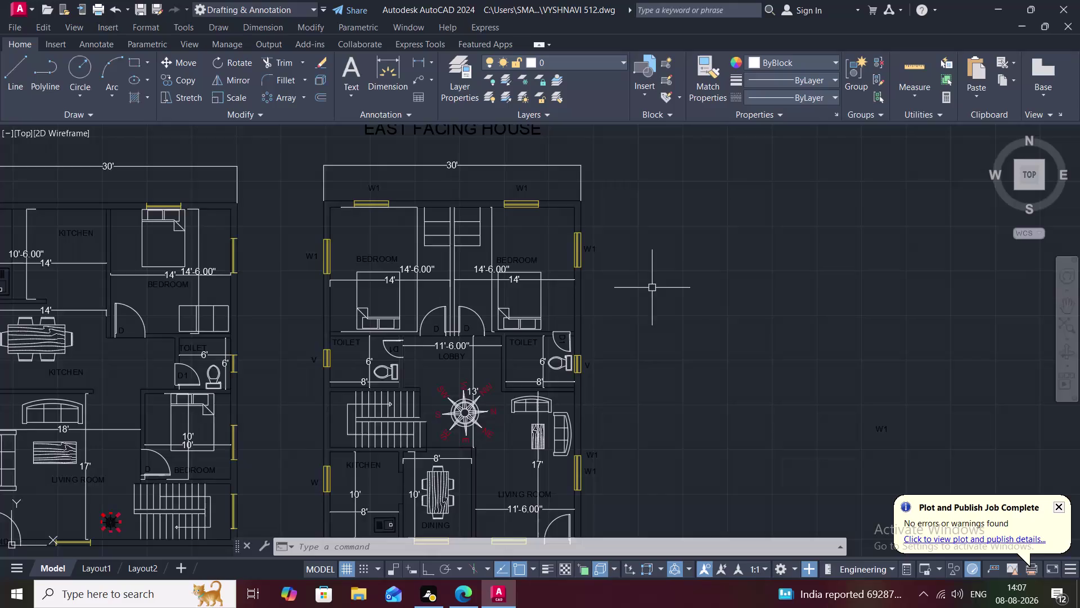
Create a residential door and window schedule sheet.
Zoom and pan to the empty drawing space right of the two ground floor plans.
scroll(down, 3)
scroll(up, 3)
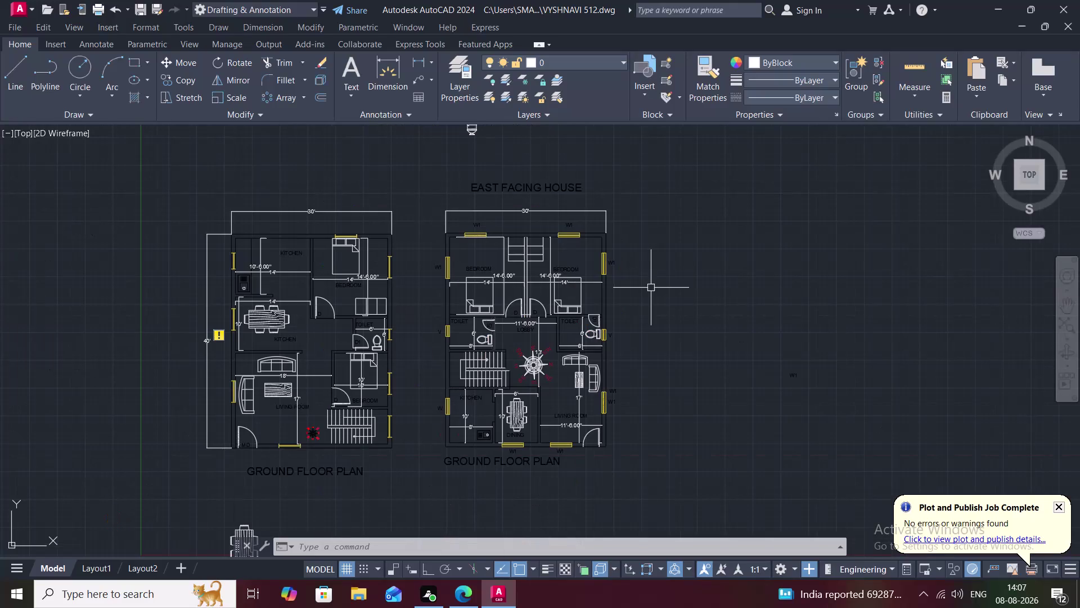
middle_drag(635, 261, 608, 255)
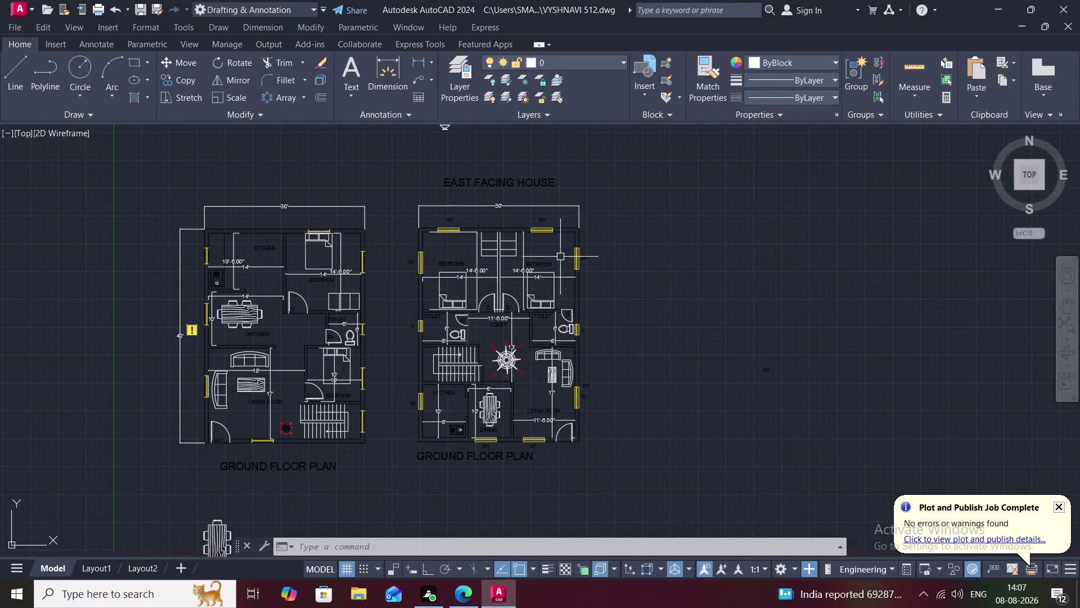
middle_drag(555, 266, 394, 273)
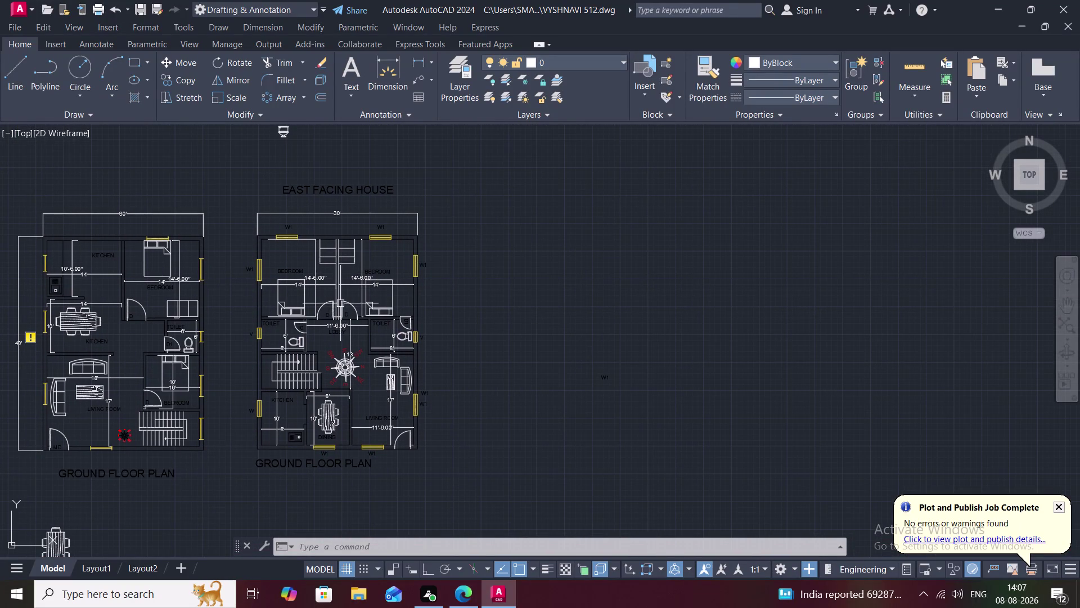
middle_drag(452, 257, 120, 192)
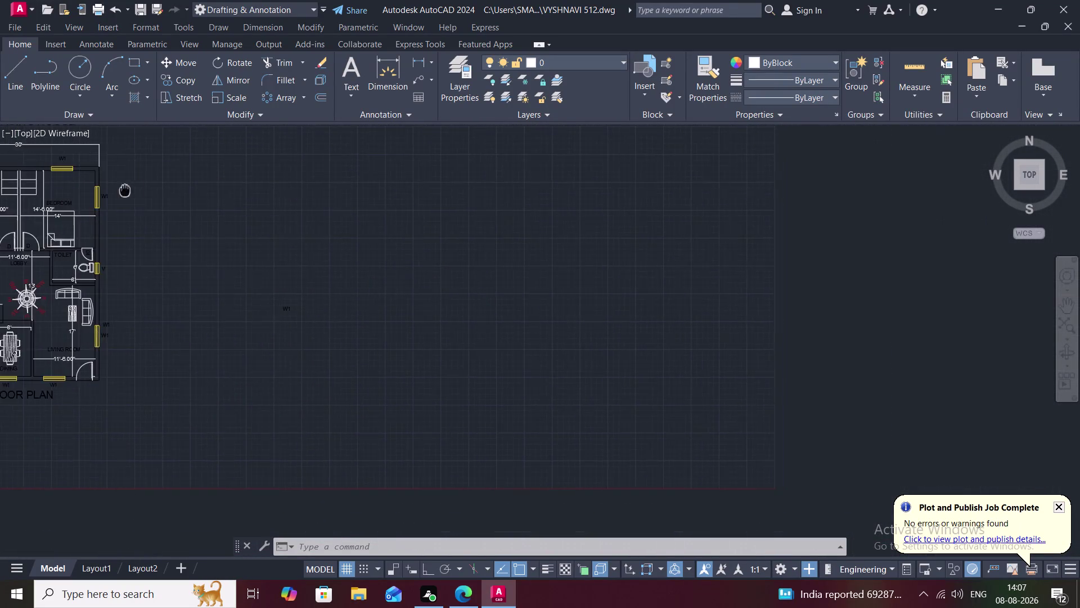
middle_drag(121, 192, 48, 250)
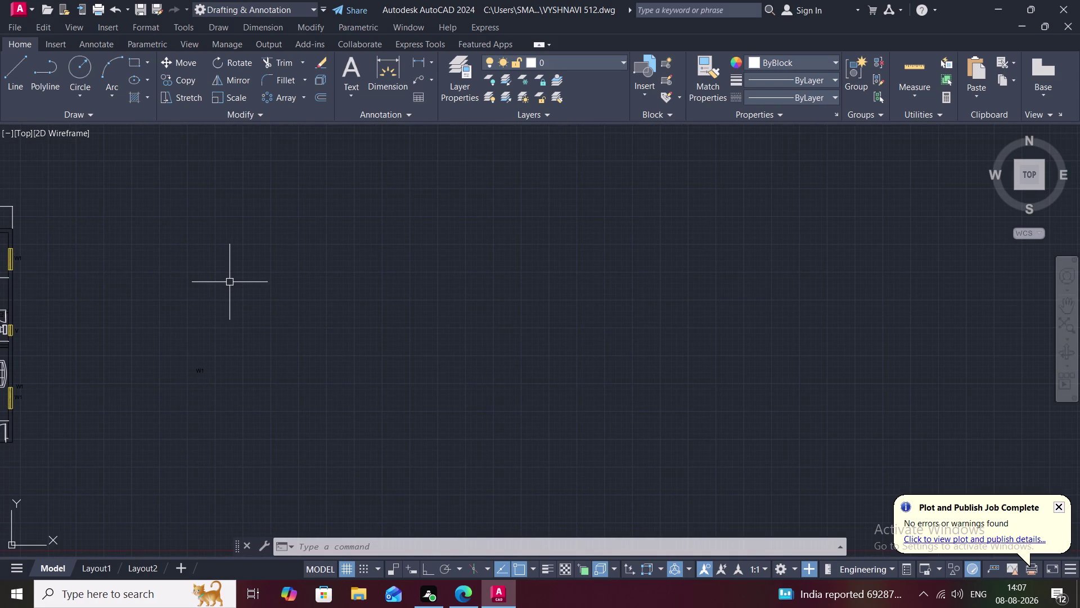
text(UN)
key(space)
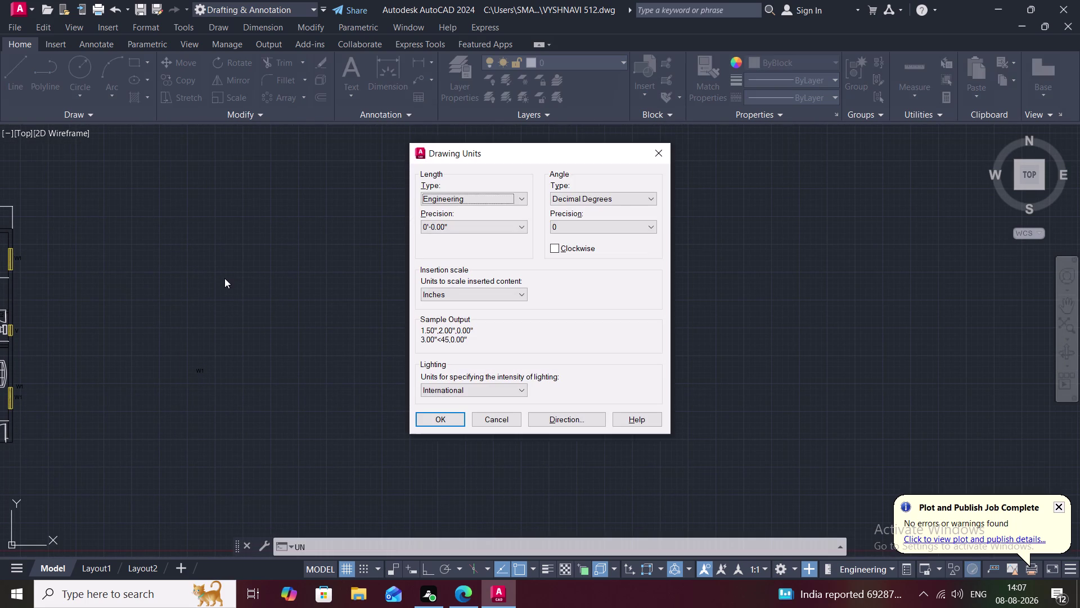
click(478, 196)
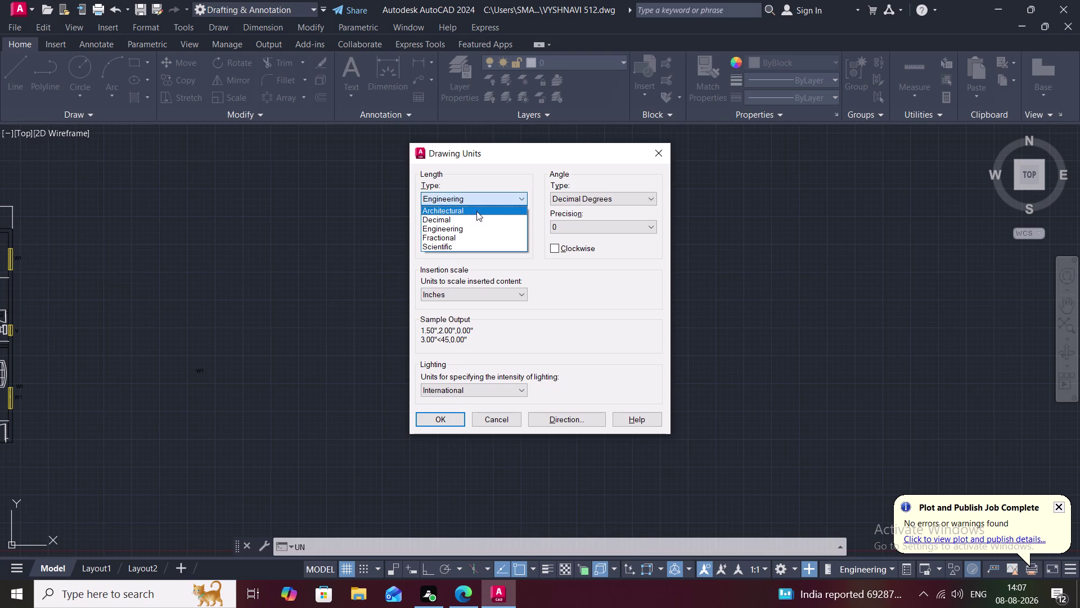
click(475, 216)
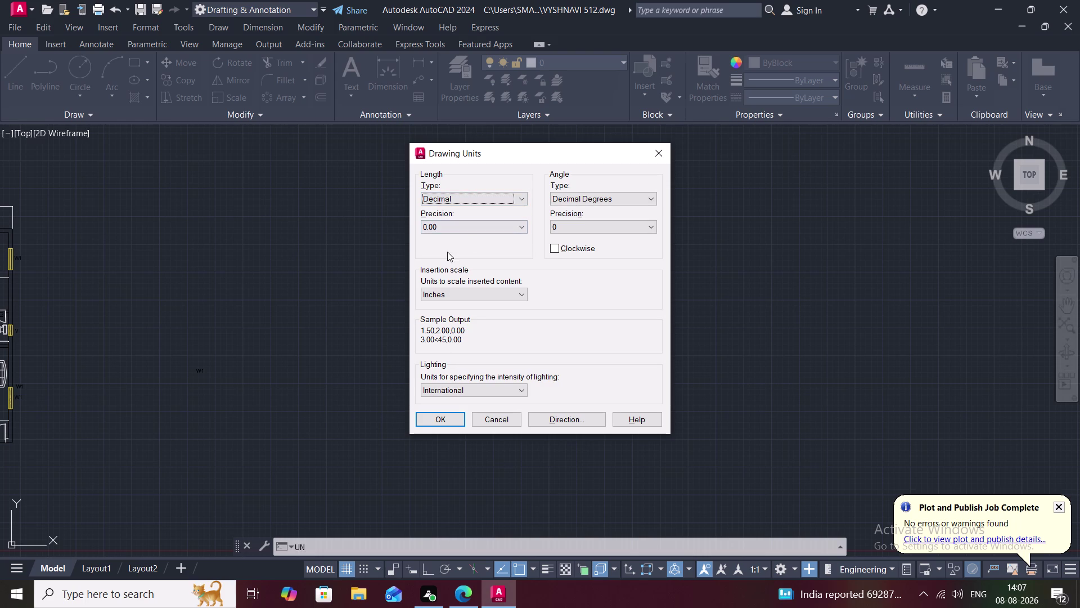
click(455, 298)
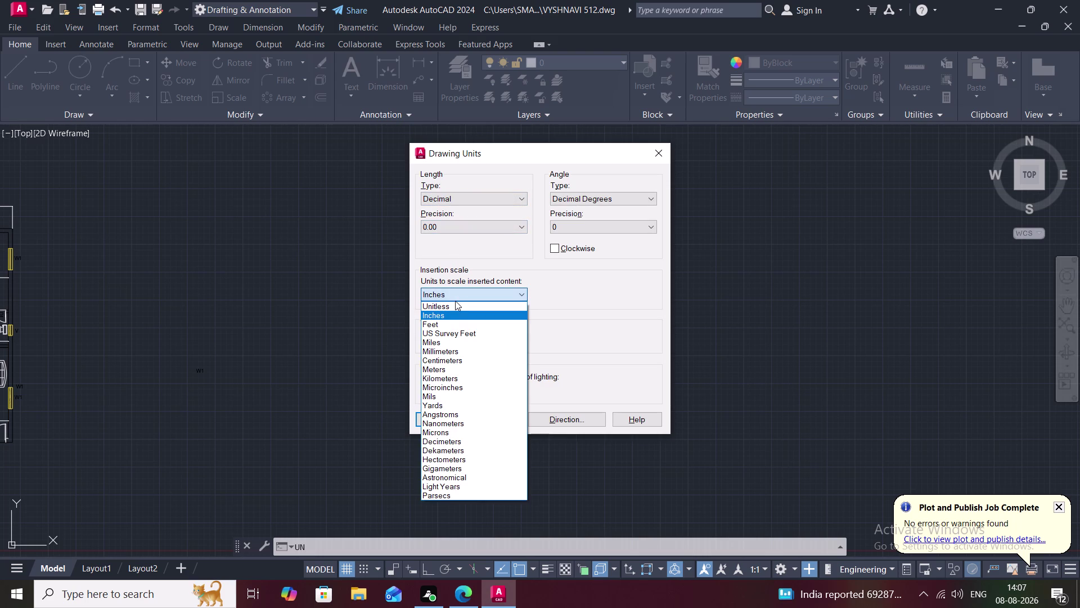
click(458, 293)
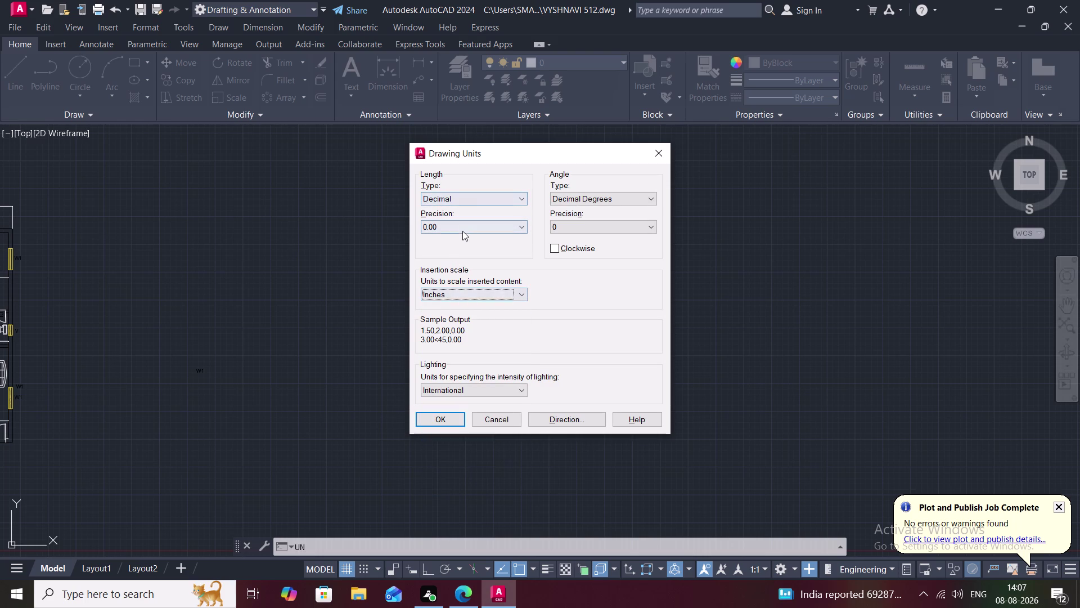
click(463, 227)
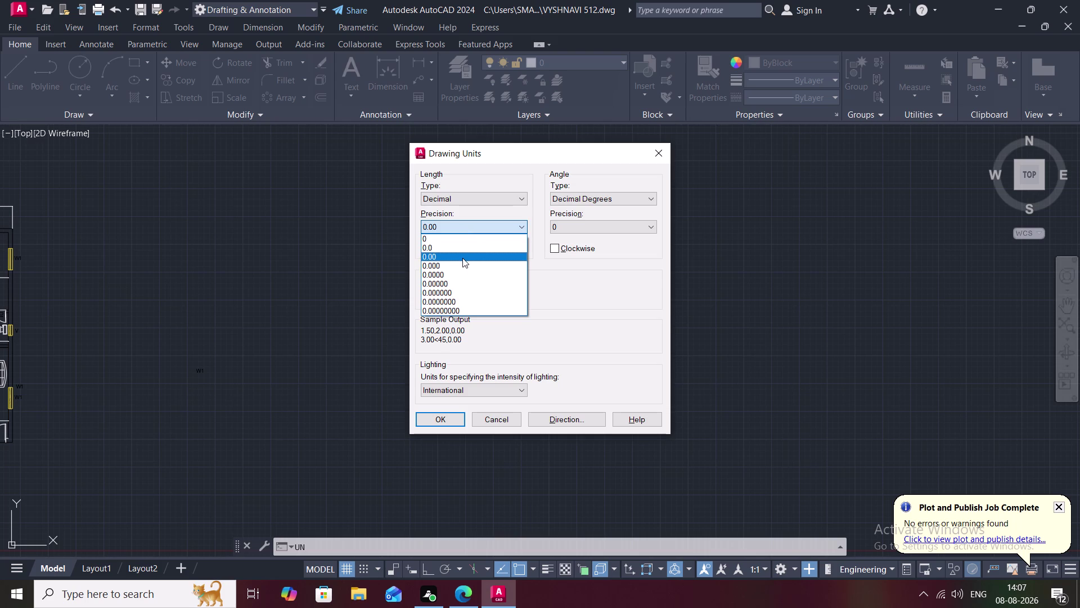
click(464, 192)
click(463, 201)
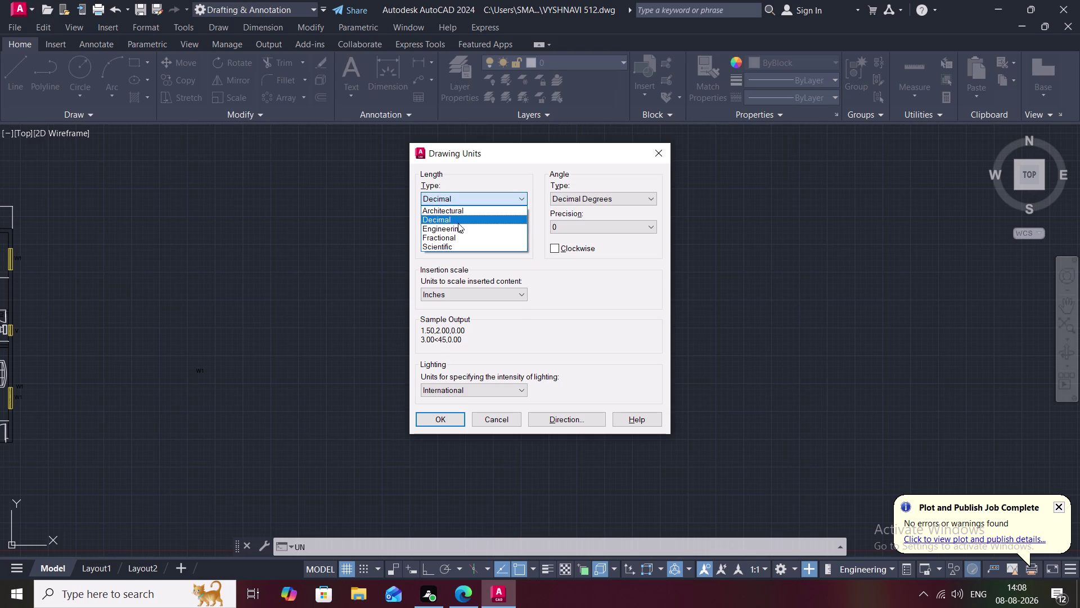
click(458, 226)
click(457, 225)
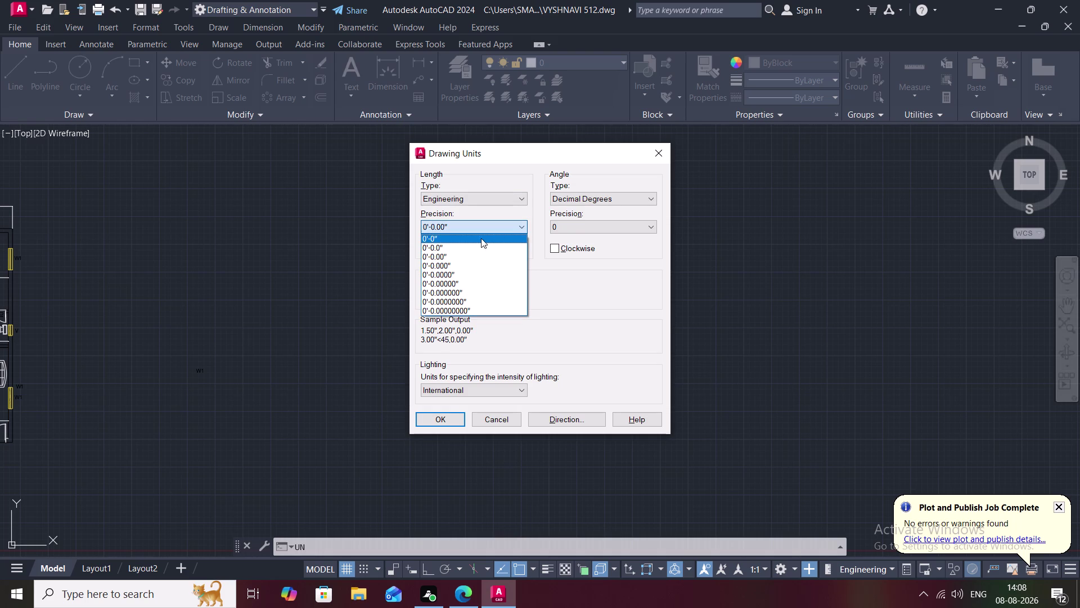
click(490, 254)
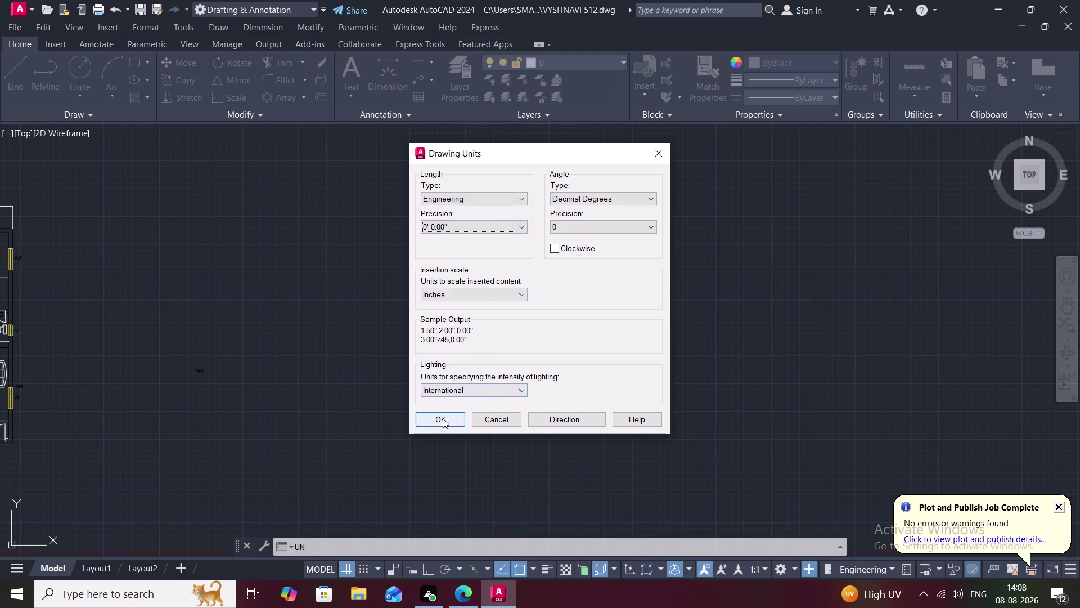
click(442, 418)
key(d)
key(space)
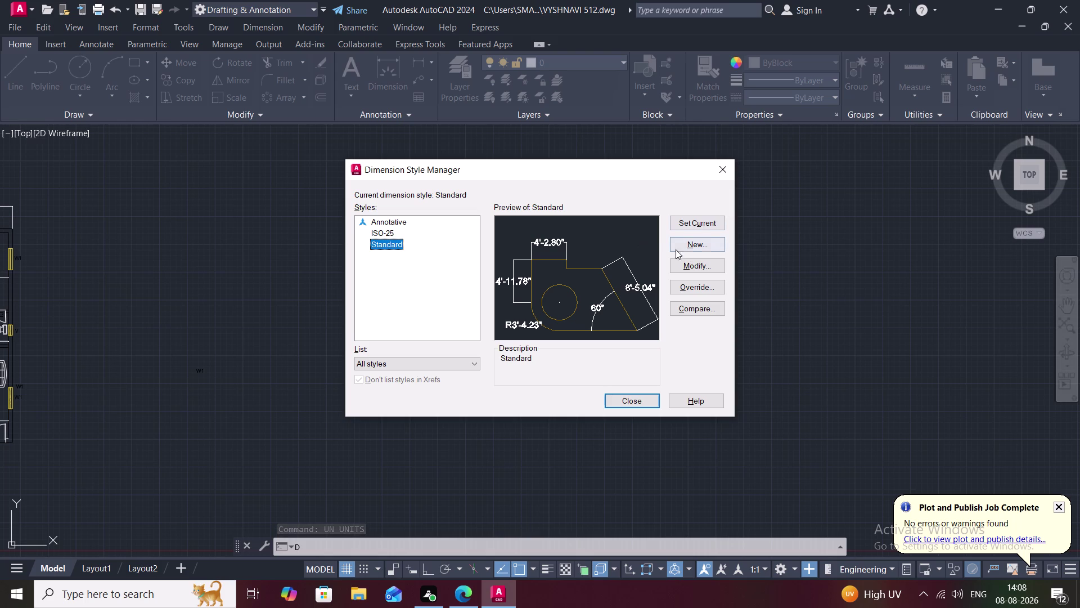
click(690, 261)
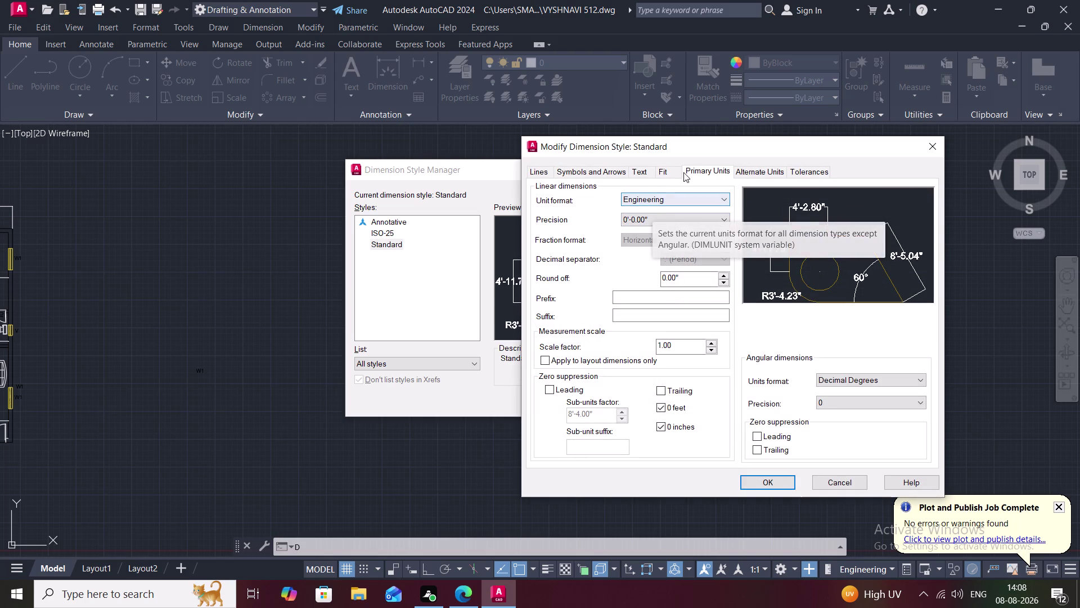
click(685, 201)
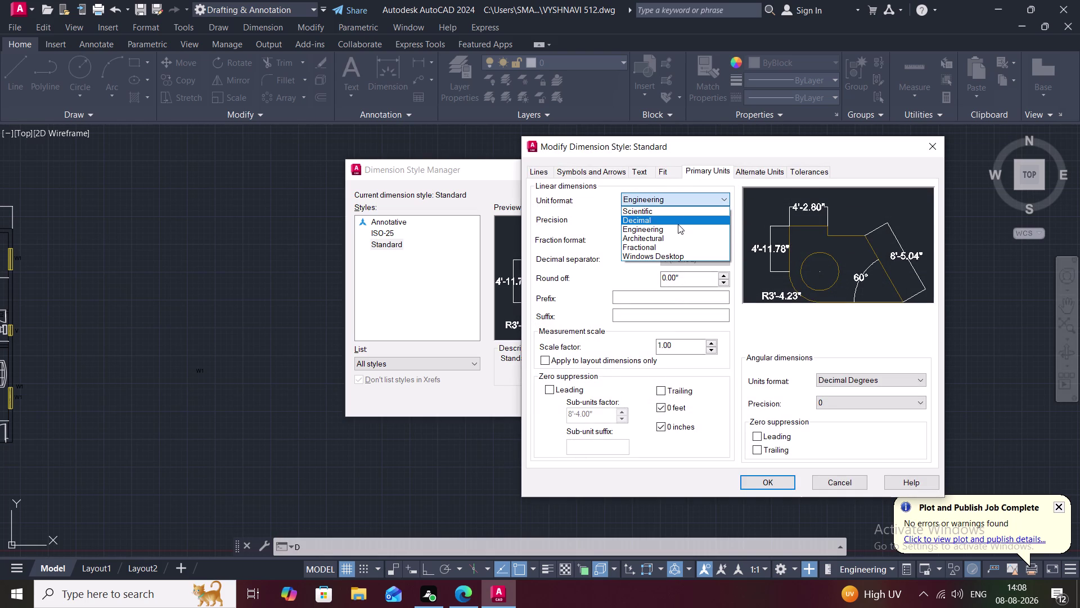
click(676, 233)
click(674, 219)
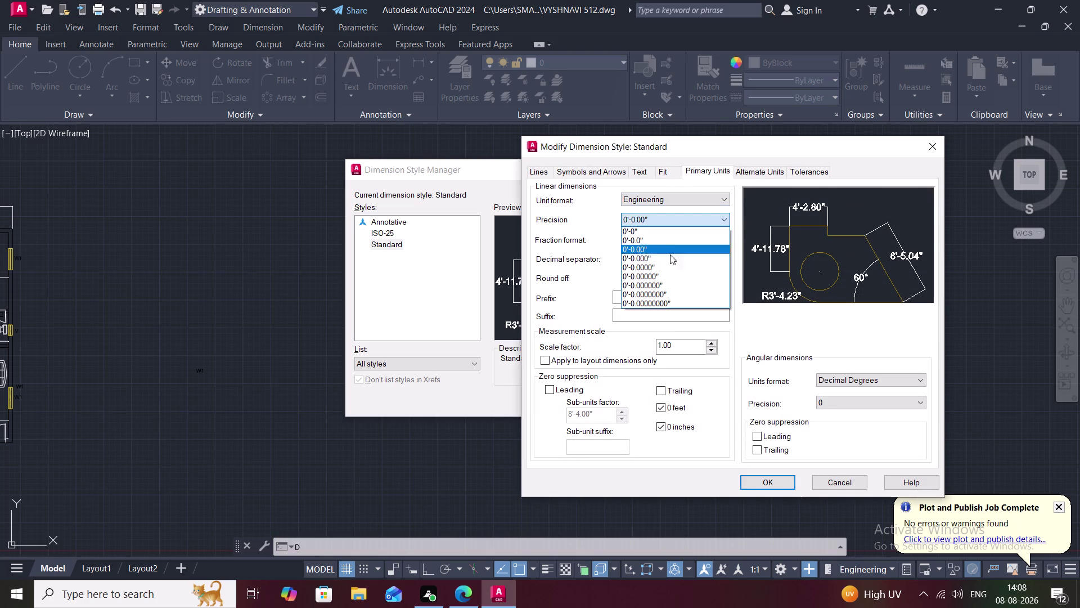
click(666, 245)
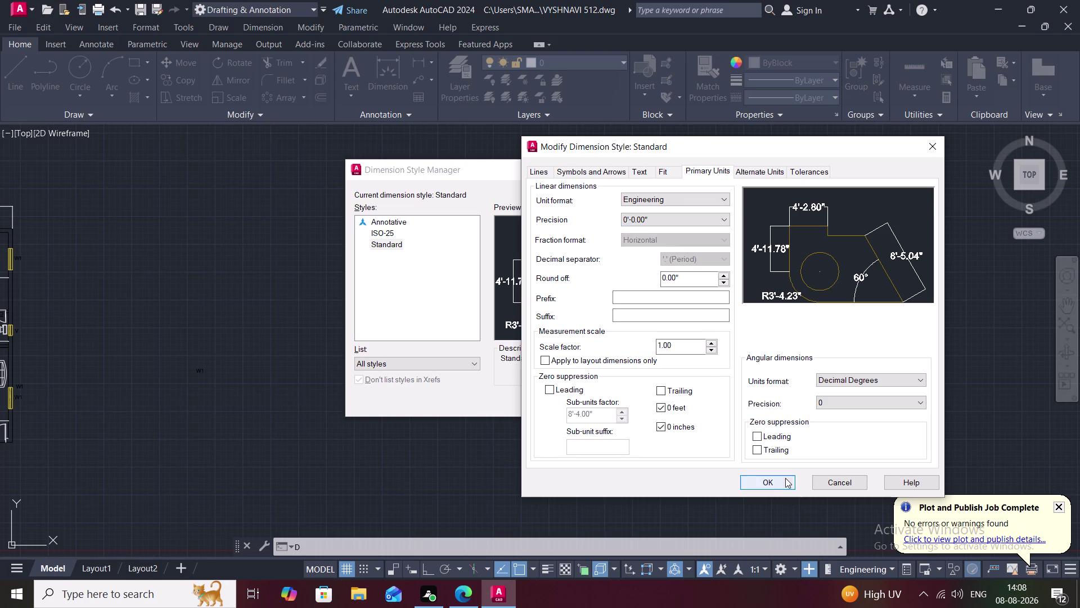
click(781, 479)
click(702, 267)
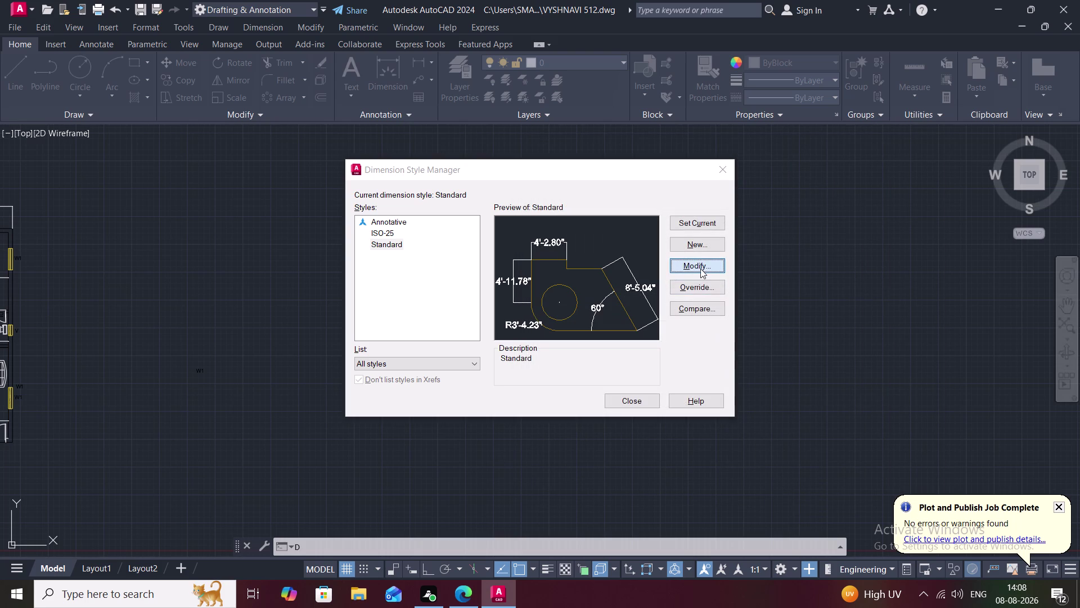
click(638, 165)
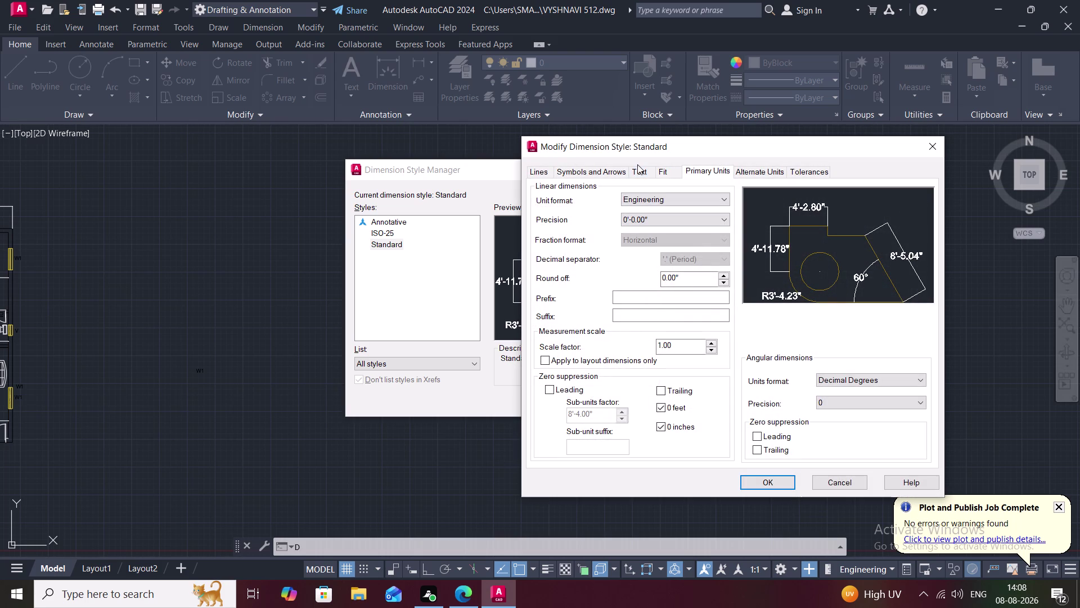
click(641, 169)
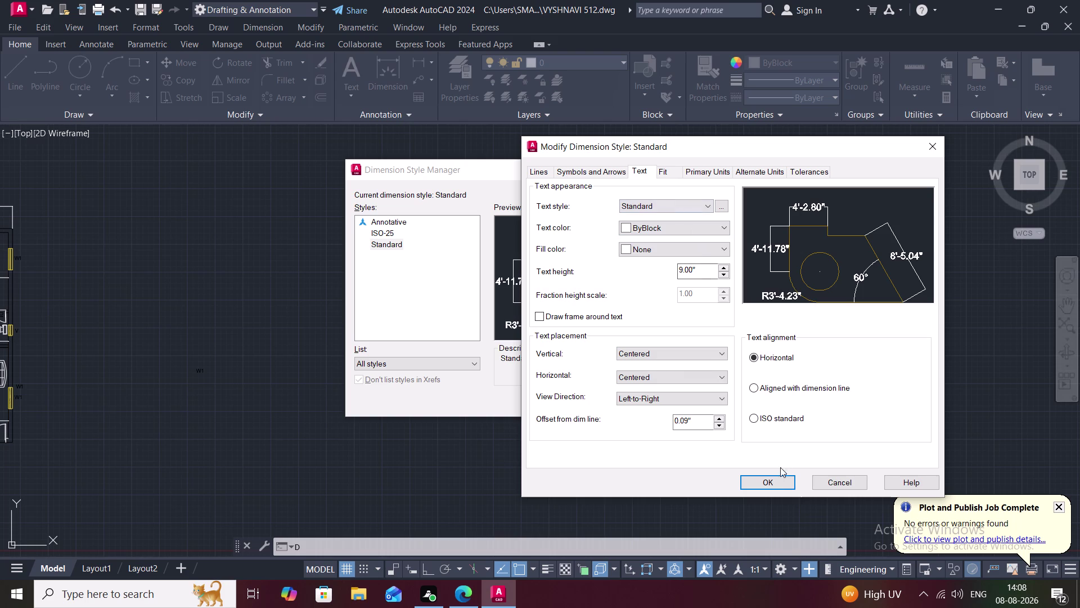
click(776, 481)
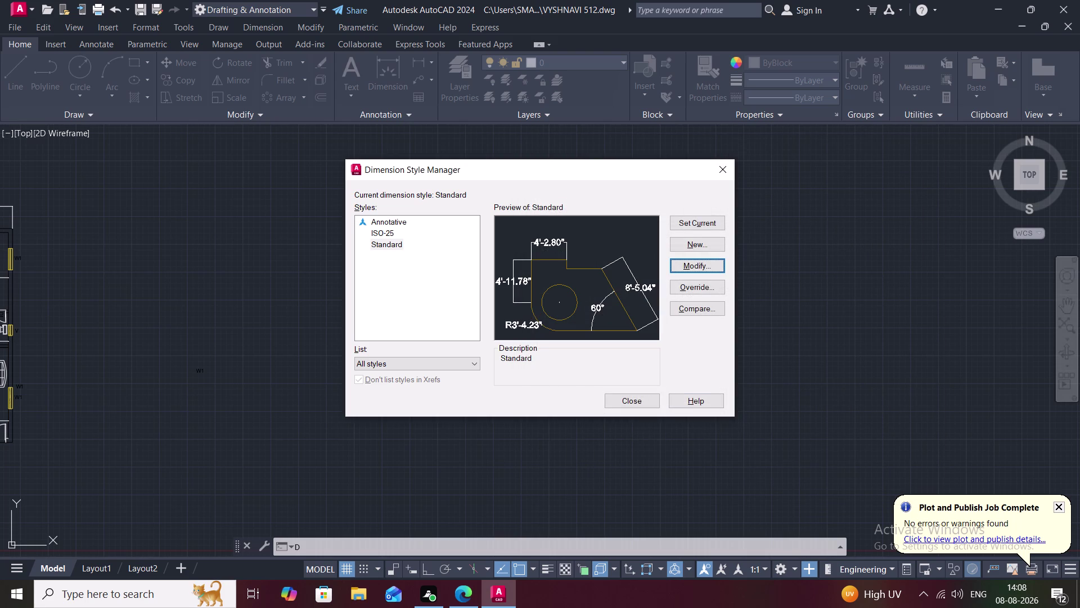
click(638, 398)
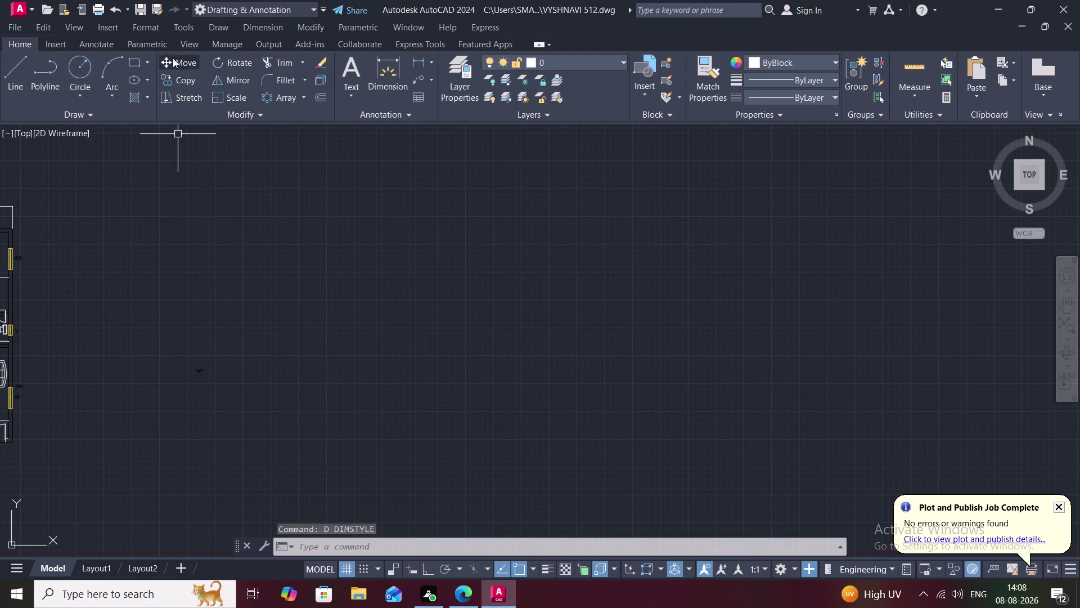
Center the view beside the east-facing plan and pick the Line tool from the Draw panel.
click(6, 70)
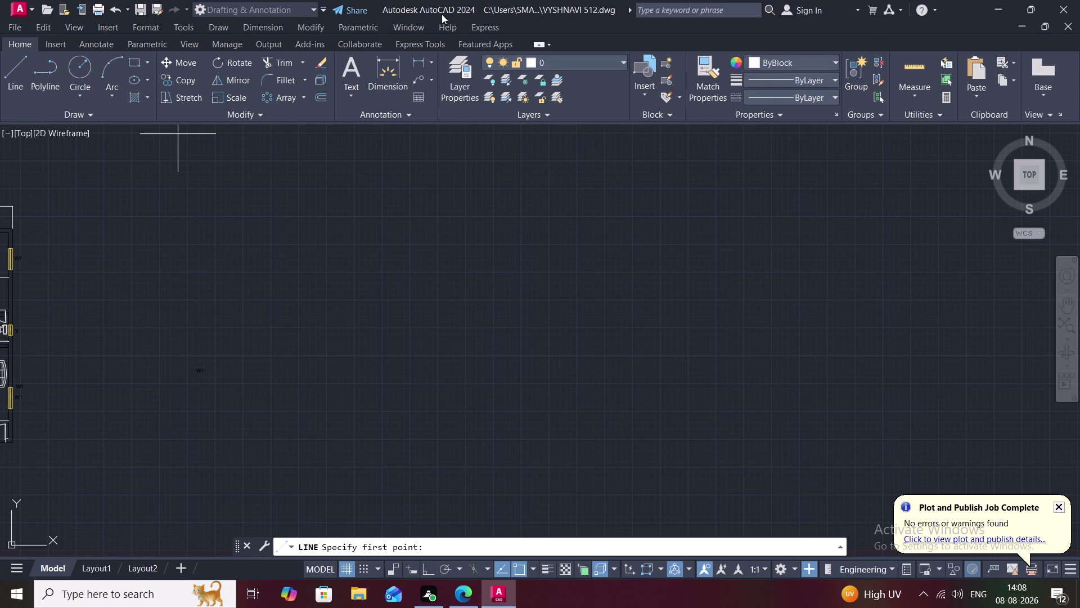
click(135, 56)
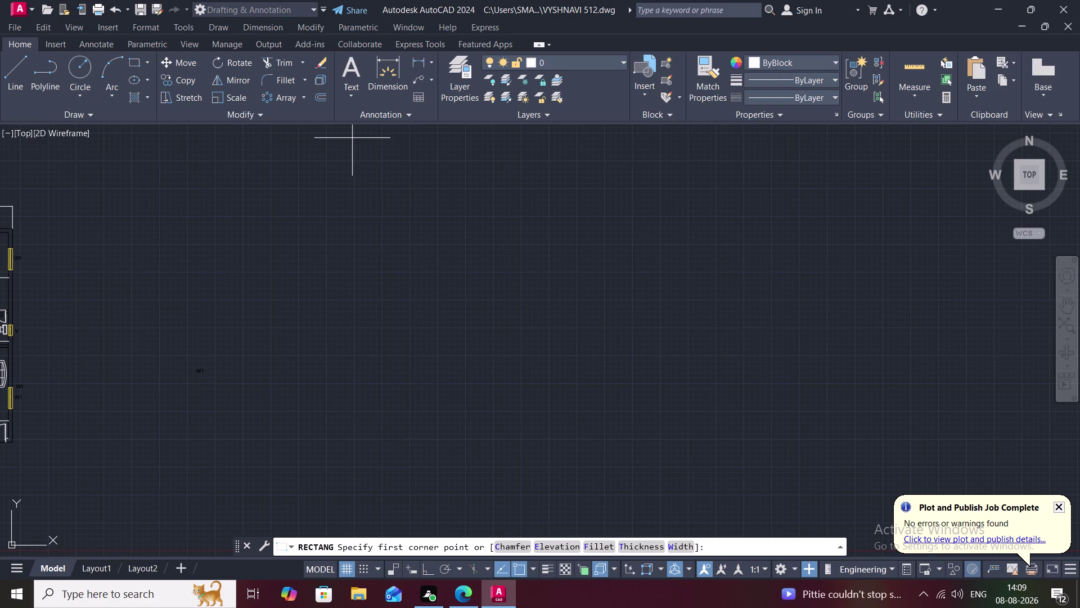
scroll(down, 3)
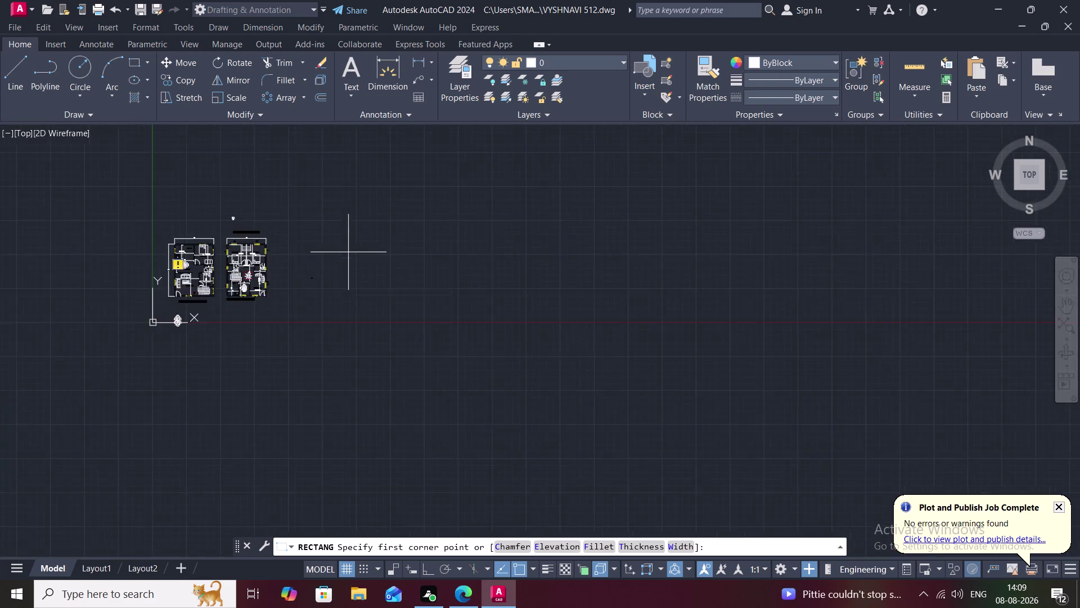
middle_drag(304, 244, 498, 277)
scroll(up, 3)
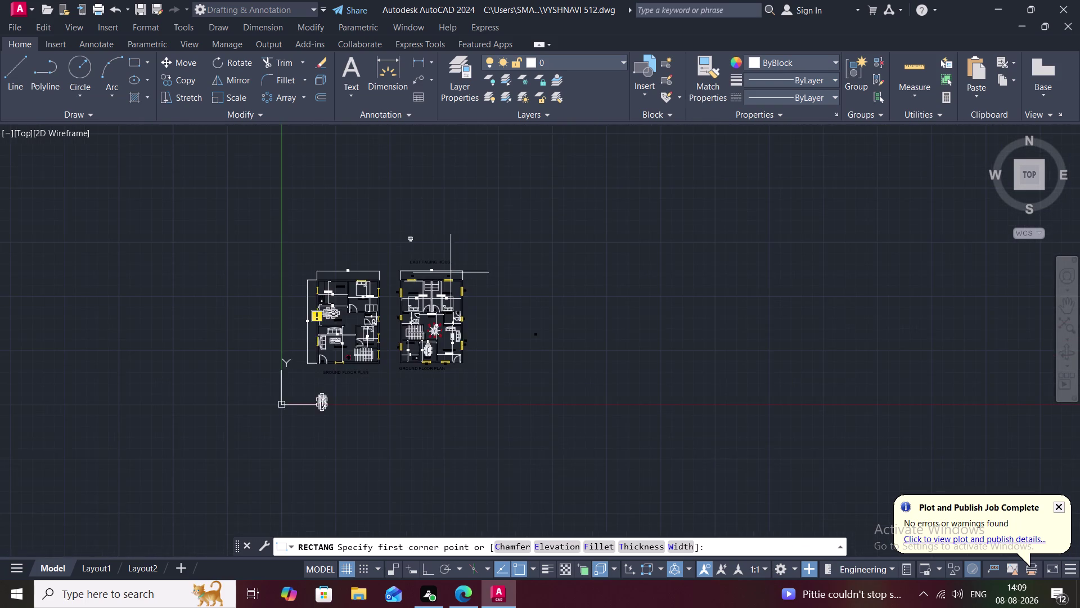
scroll(up, 3)
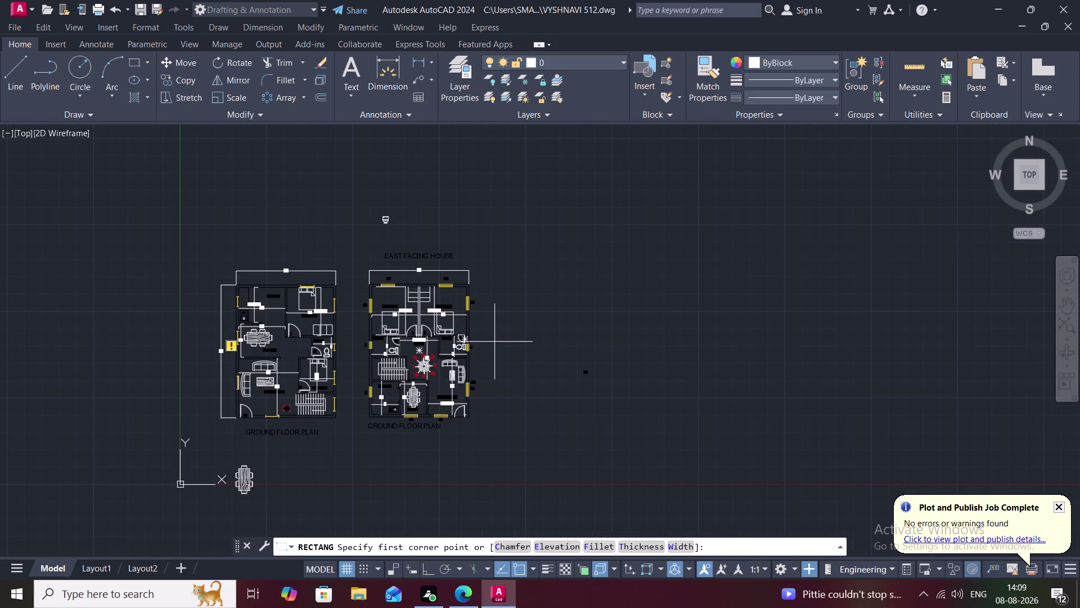
scroll(up, 3)
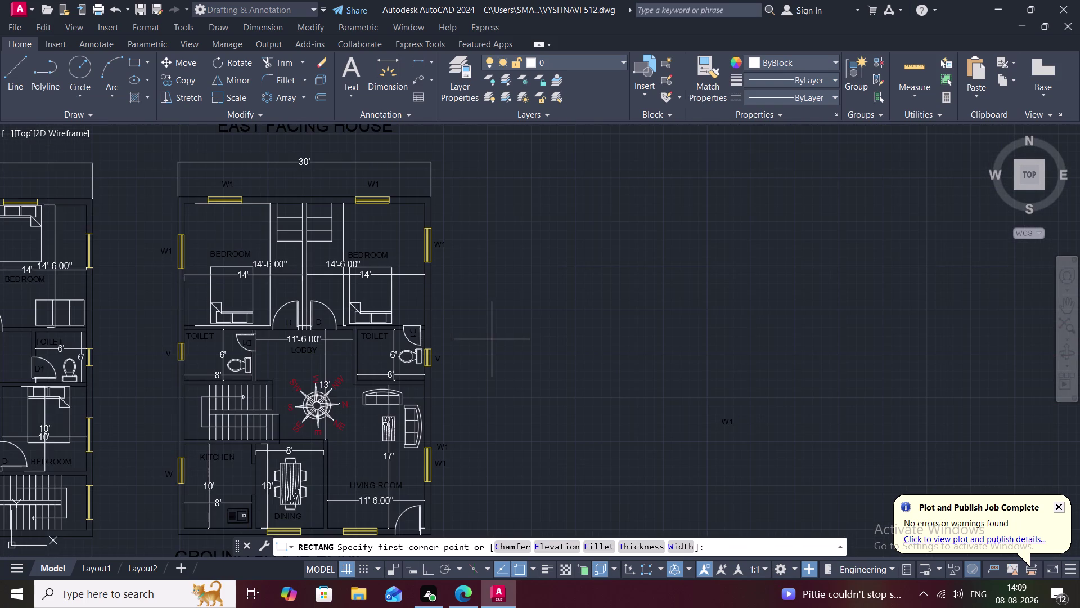
click(144, 62)
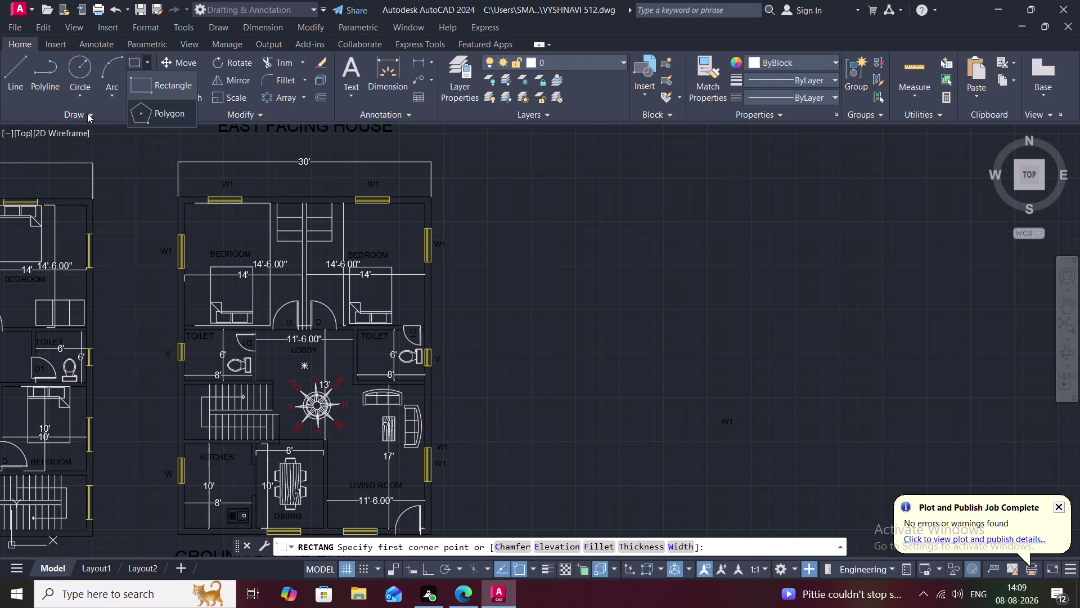
click(9, 77)
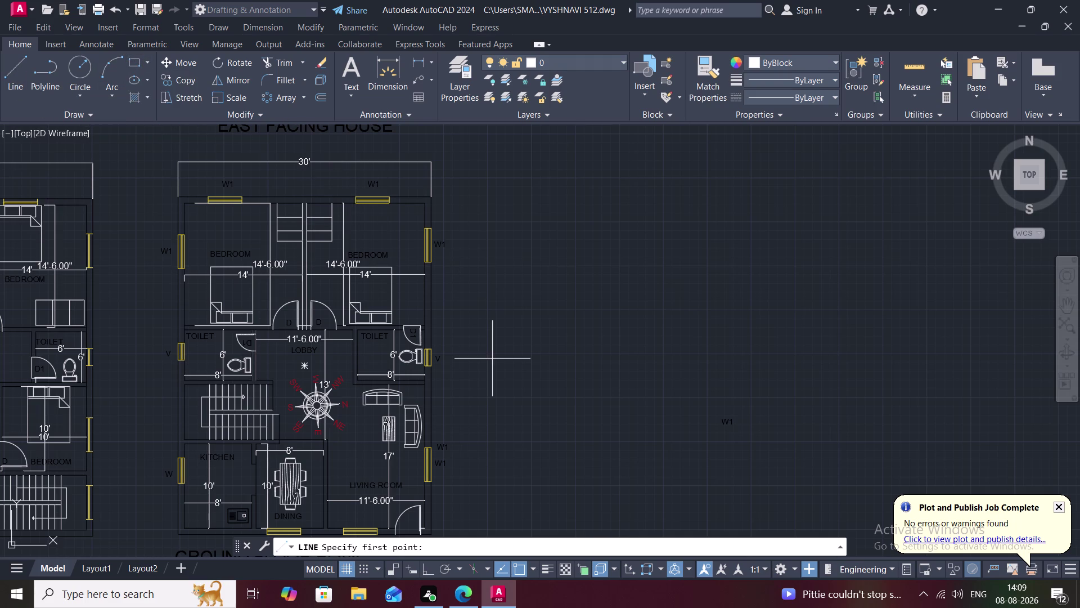
Start the frame right of the plan with a 7'3" vertical left side, Ortho on.
click(487, 355)
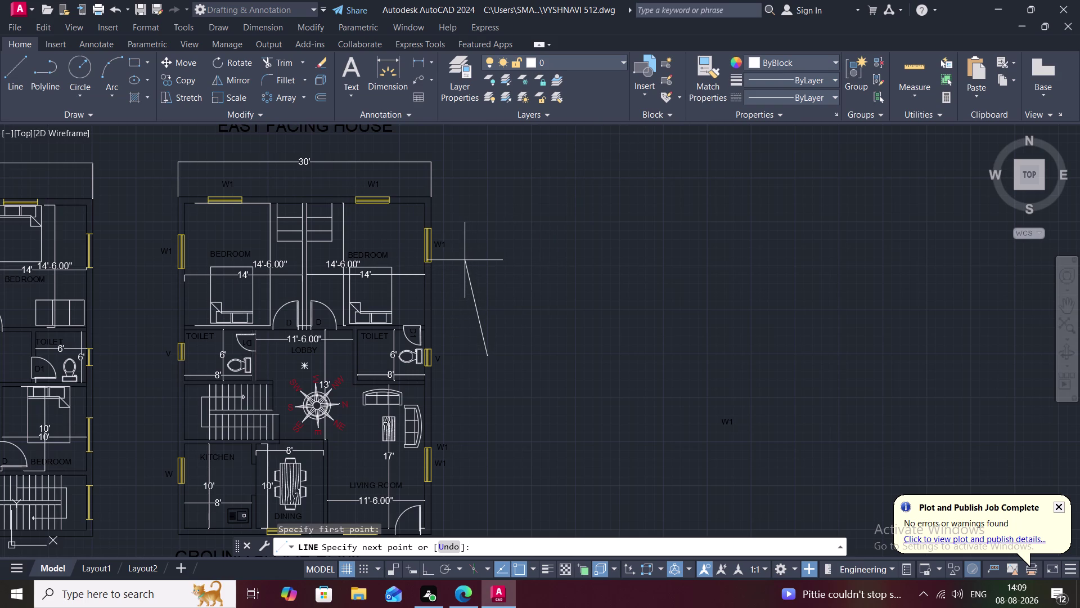
key(7)
key(apostrophe)
key(3)
key(shift+quotedbl)
key(F8)
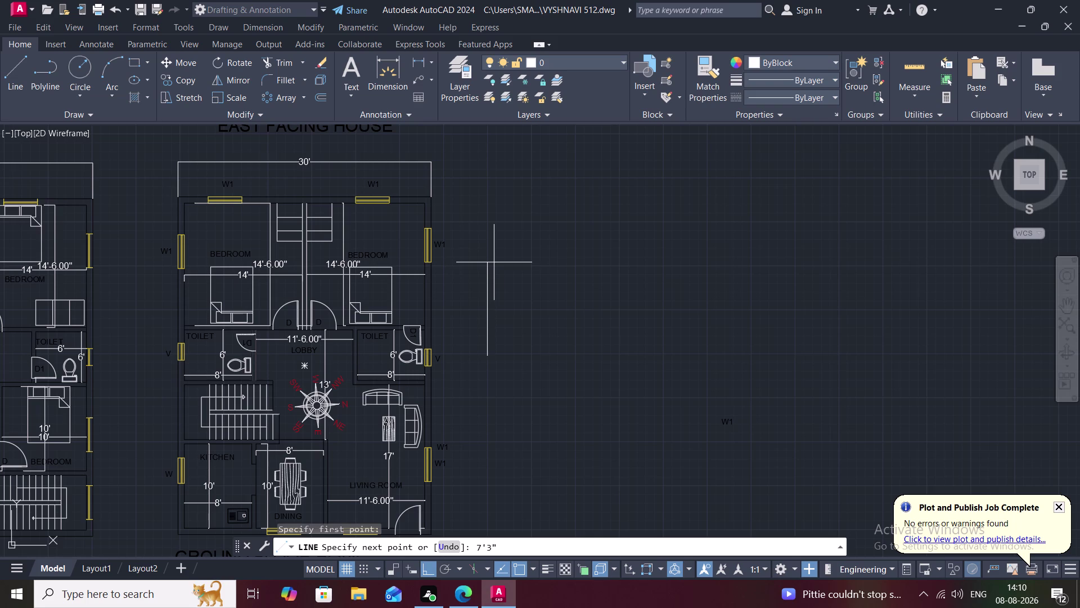
key(space)
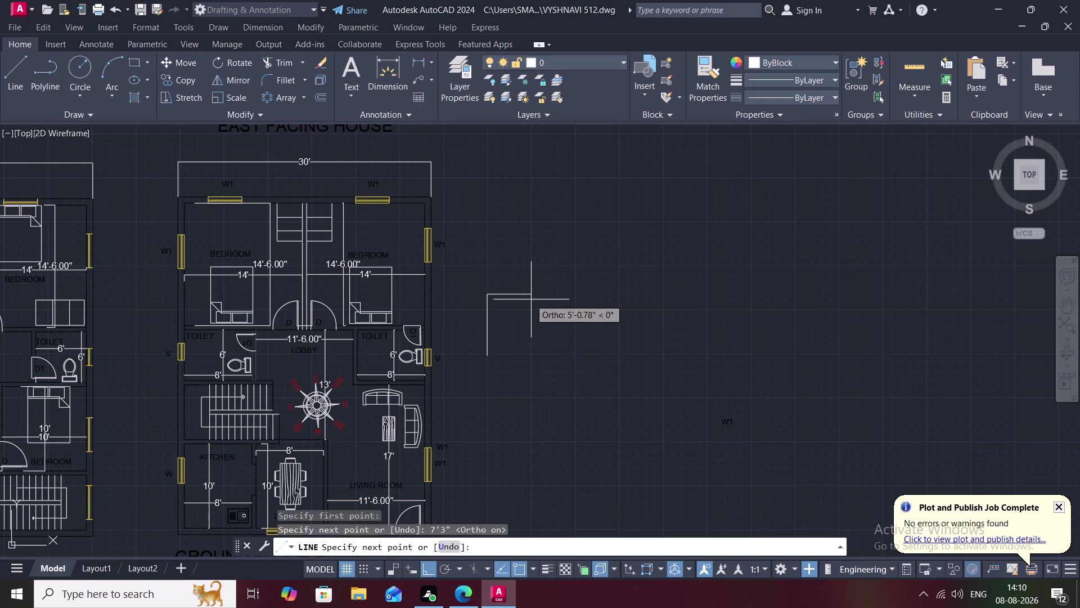
Draw the 2'4.5" top side of the frame.
key(2)
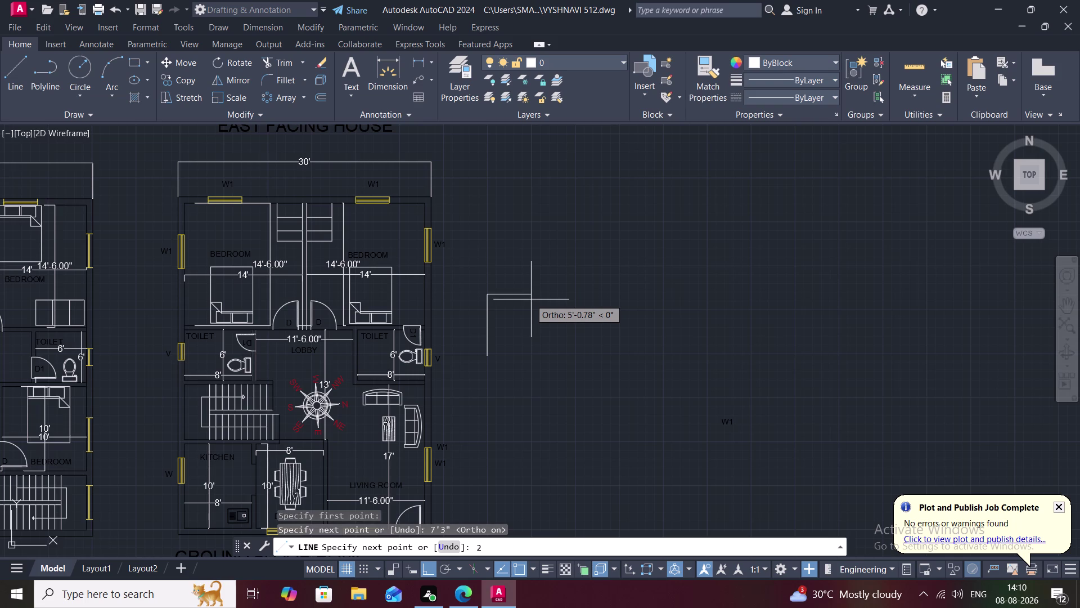
key(apostrophe)
key(4)
key(period)
key(5)
key(shift+quotedbl)
key(space)
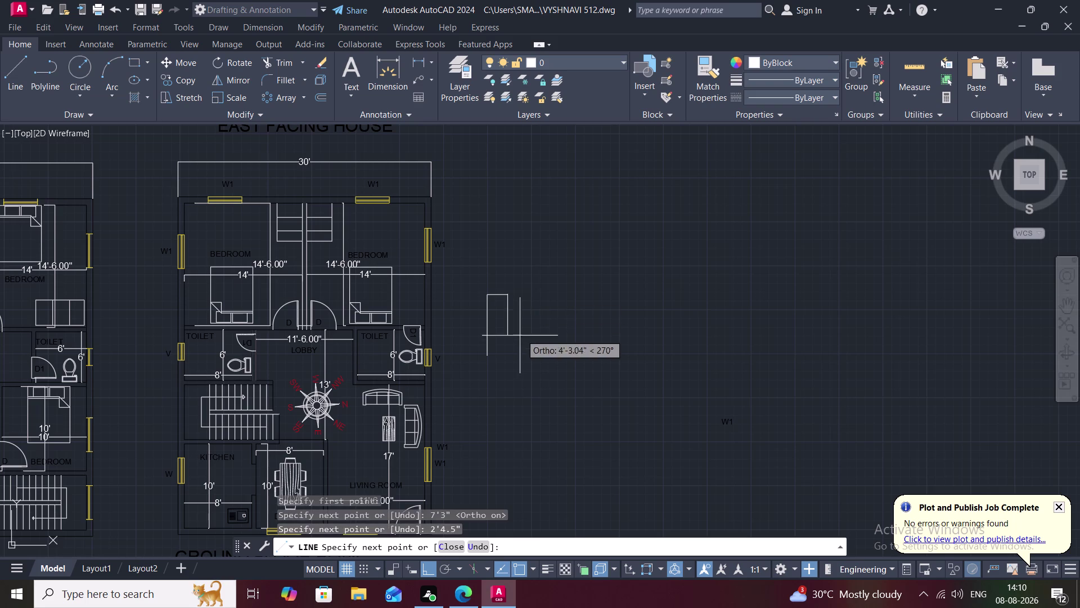
Draw the 7'4" right side down.
scroll(up, 3)
middle_drag(514, 351, 547, 347)
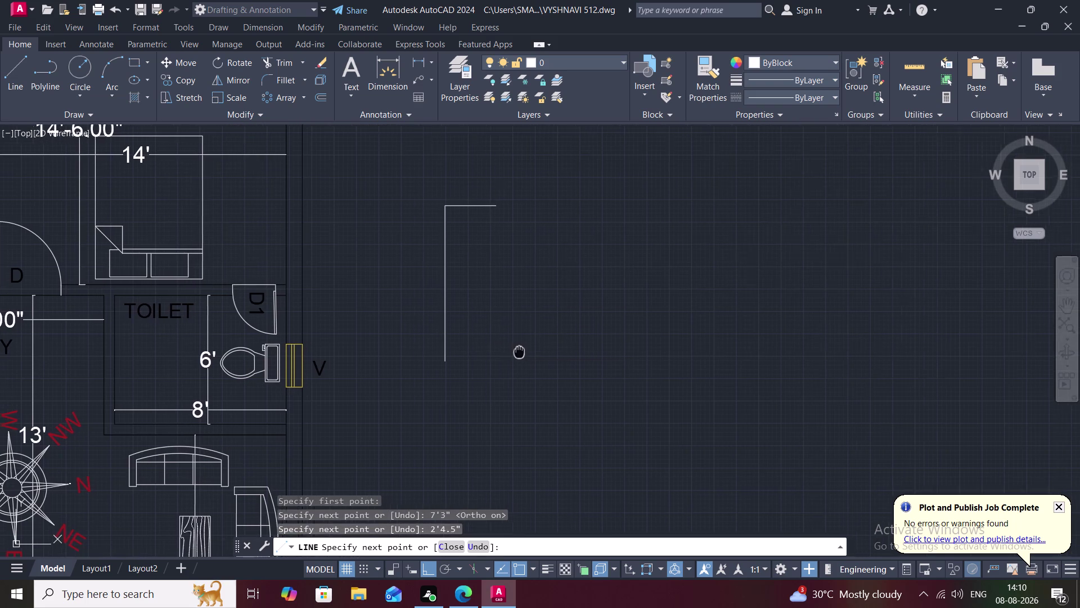
middle_drag(548, 347, 567, 345)
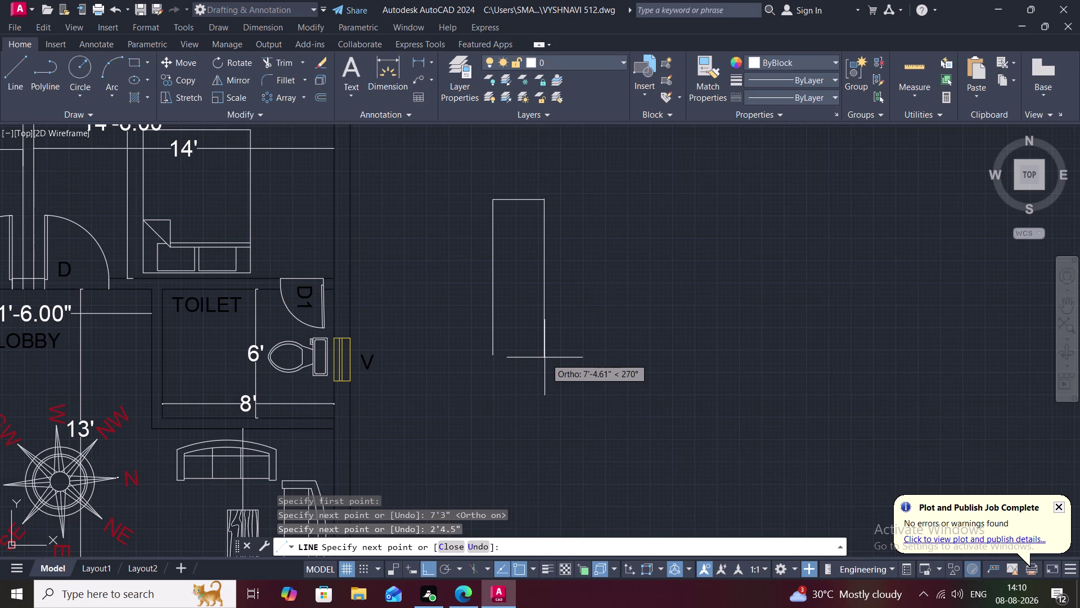
text(7)
text(')
text(4")
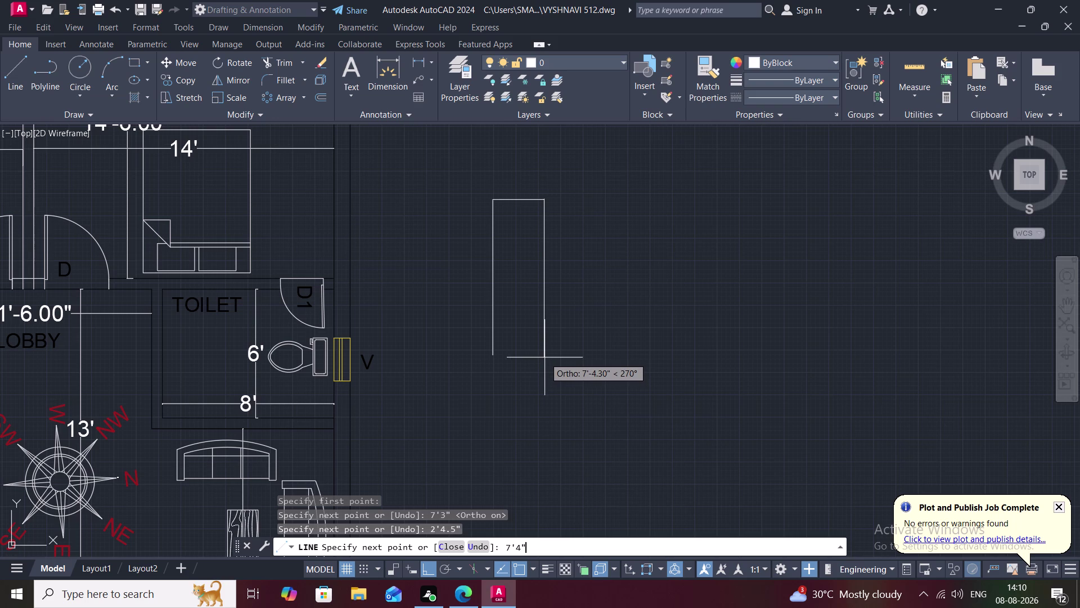
key(space)
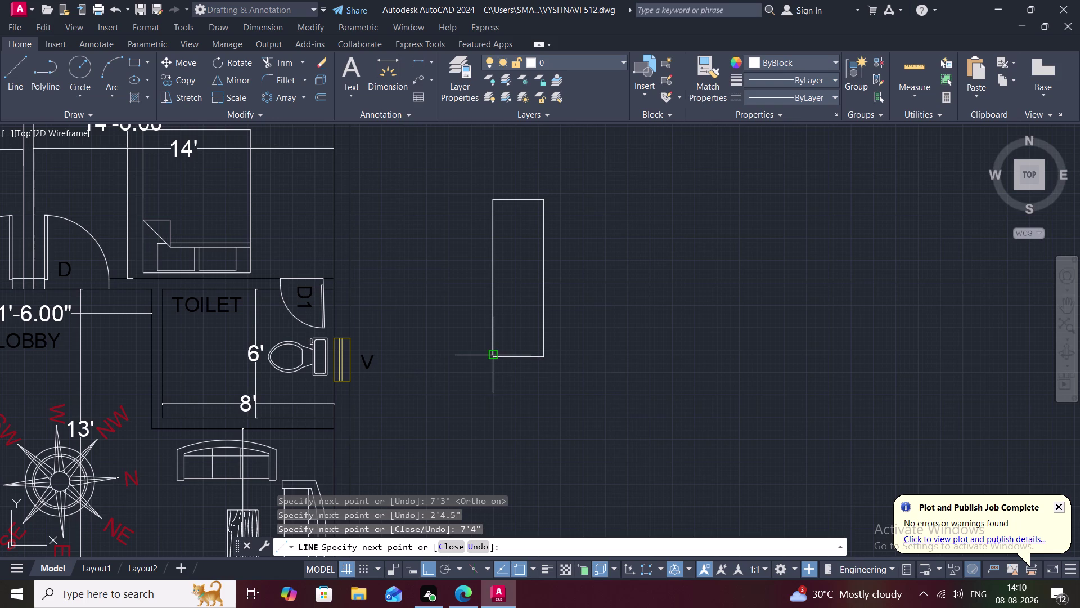
End the line and try the EXTEND command.
scroll(up, 3)
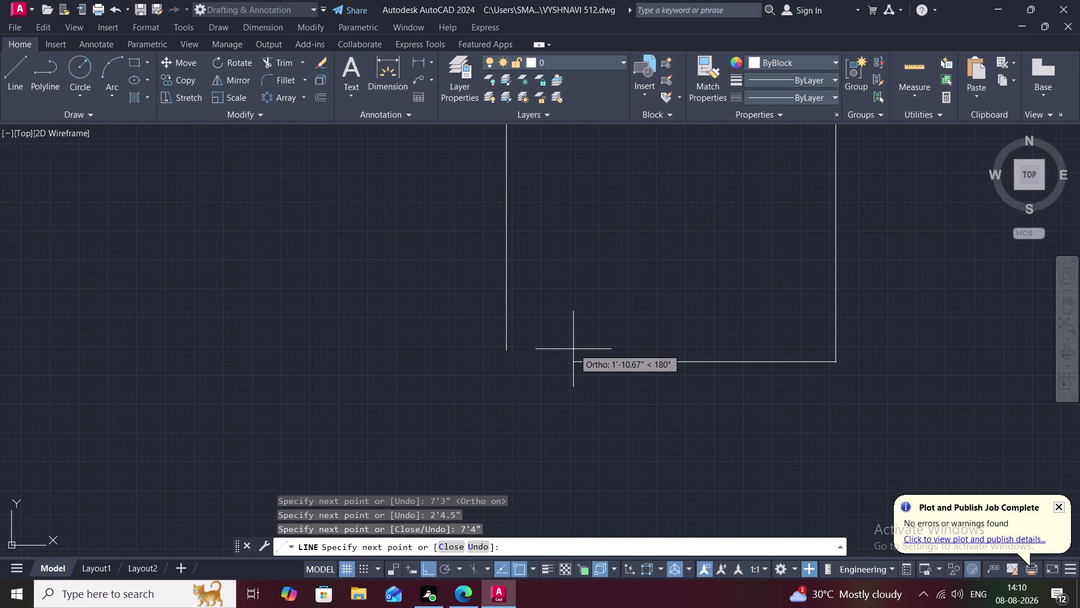
key(Escape)
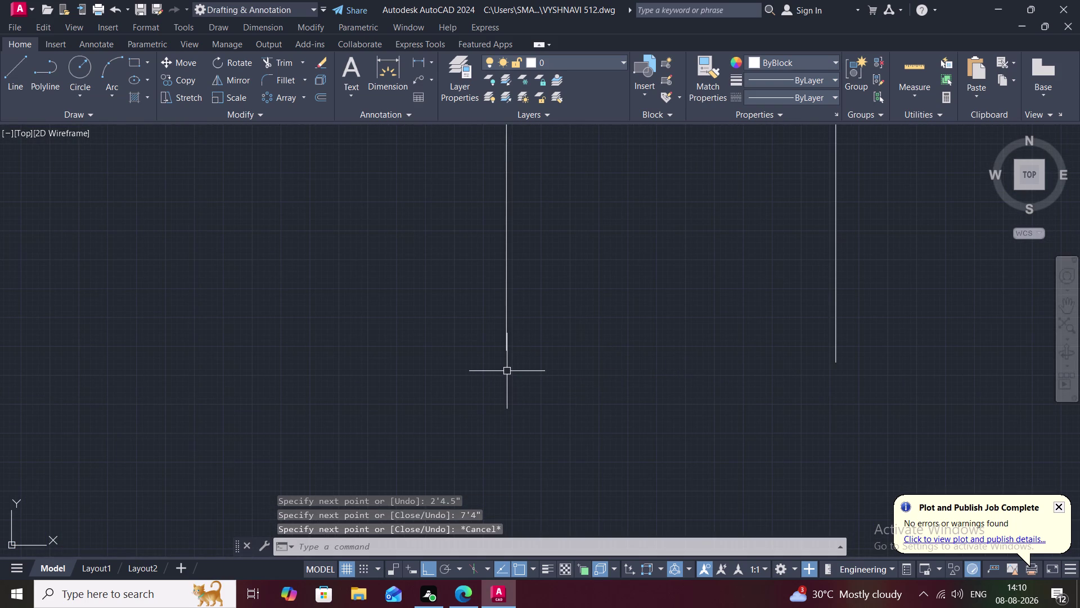
key(e)
key(x)
key(space)
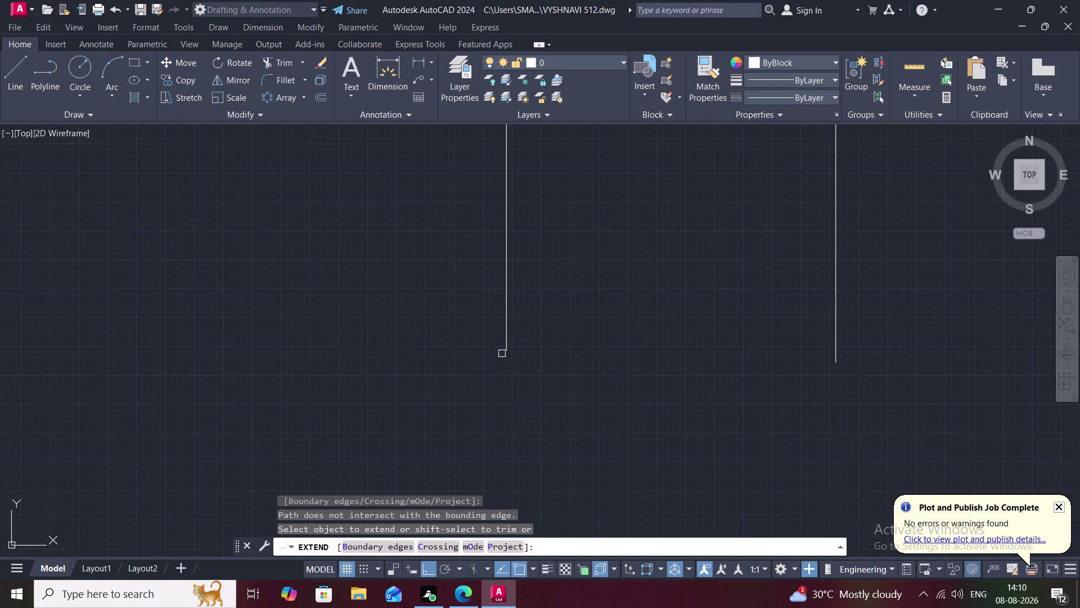
Draw a short bottom stub line from the left side's lower end.
key(Escape)
key(l)
key(space)
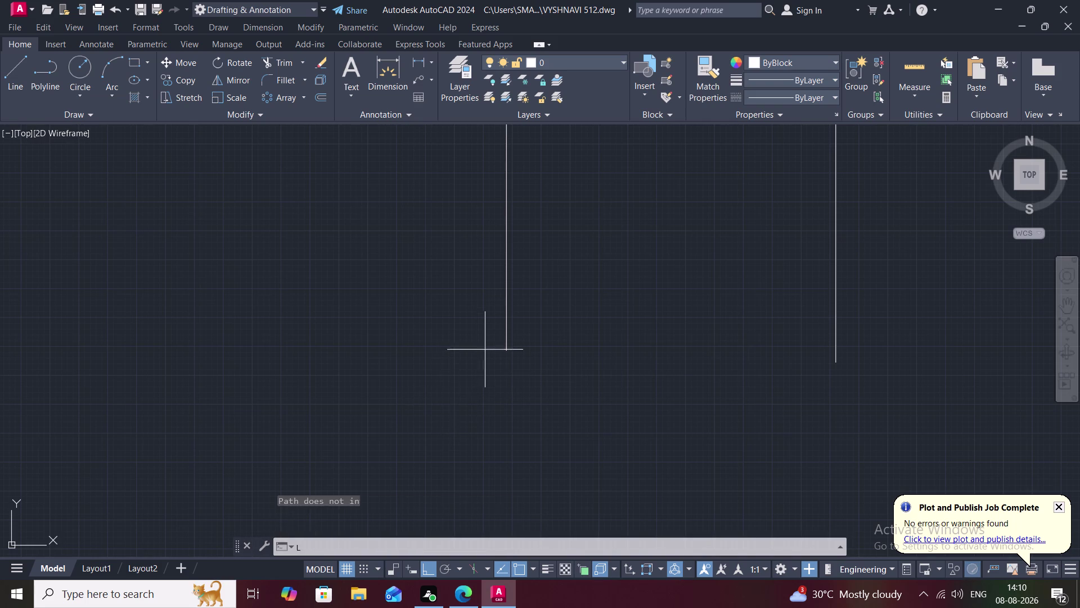
click(506, 350)
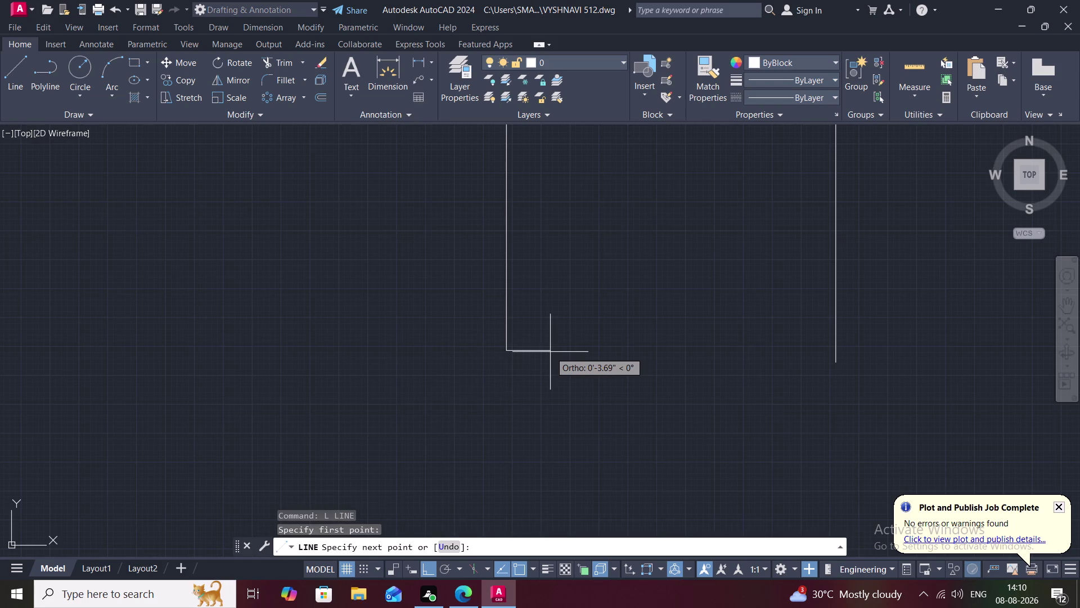
click(550, 351)
key(Escape)
Extend the short bottom line to the frame's right side.
key(e)
key(x)
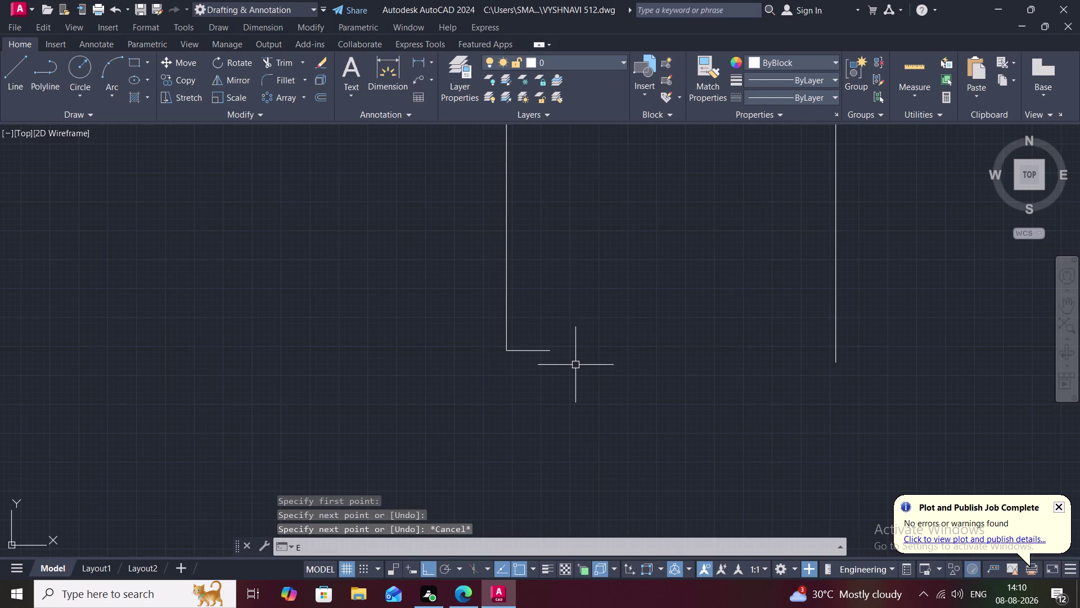
key(space)
click(530, 350)
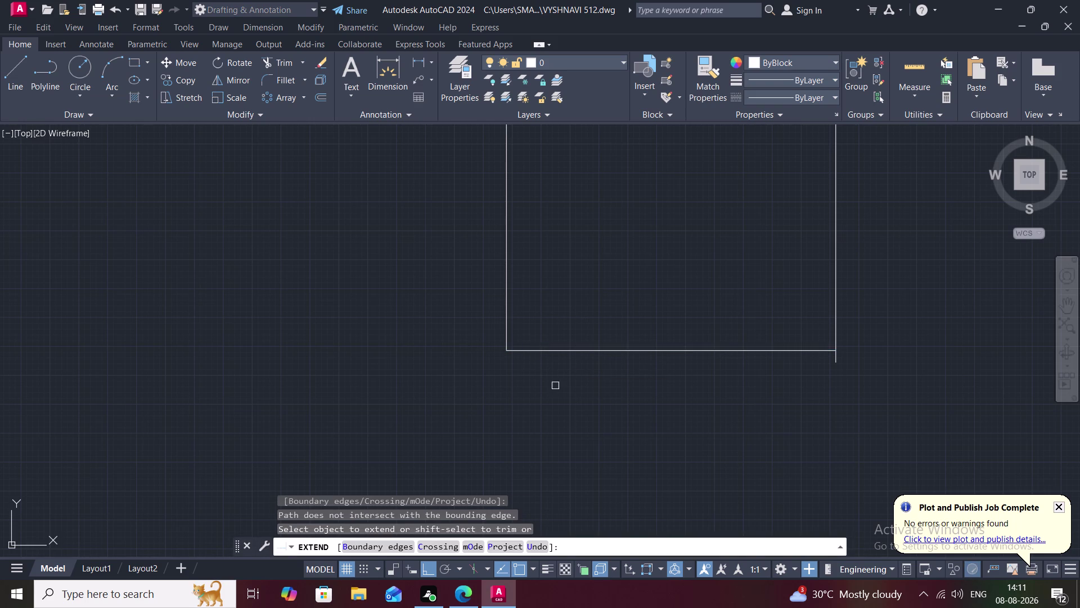
key(Escape)
Trim the overhang below the bottom right corner.
text(TR)
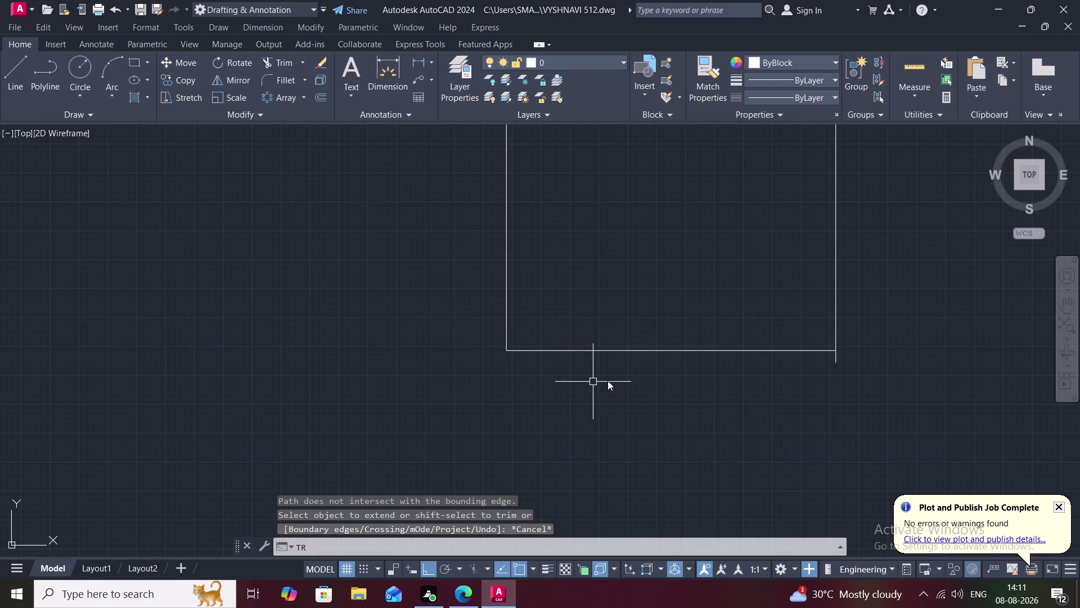
key(space)
click(835, 361)
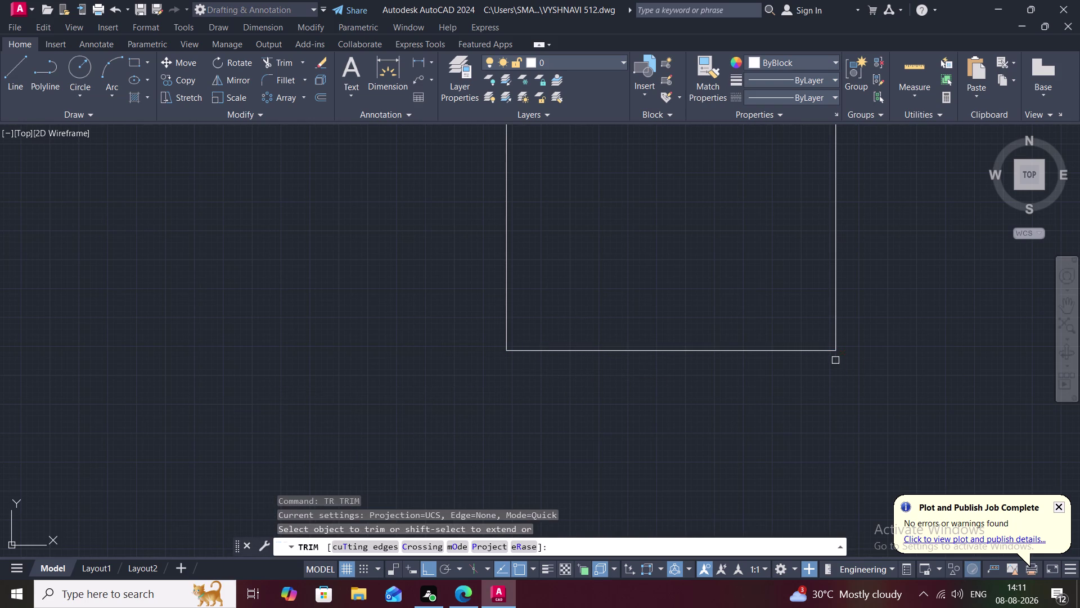
scroll(down, 3)
middle_drag(704, 318, 668, 378)
scroll(down, 3)
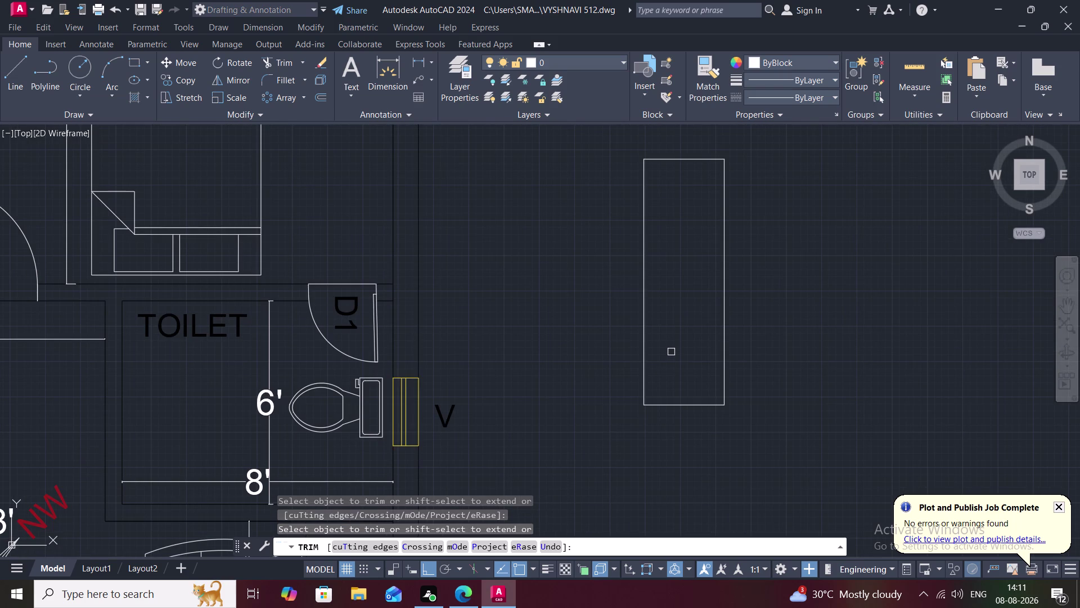
Exit TRIM after checking its mode options, and start OFFSET entering distance 2.
key(o)
key(space)
key(Escape)
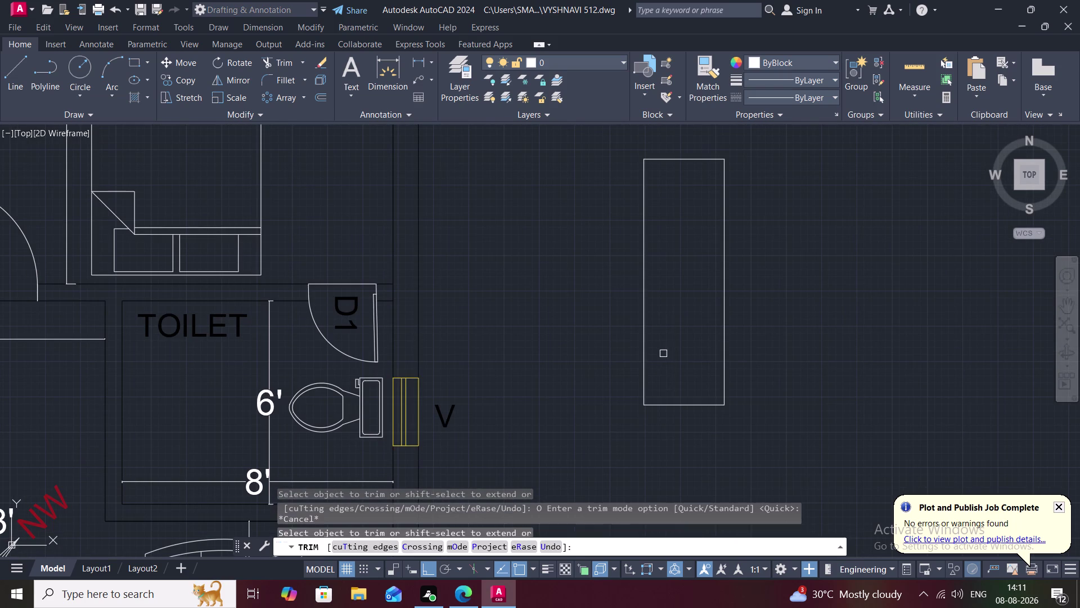
key(o)
key(space)
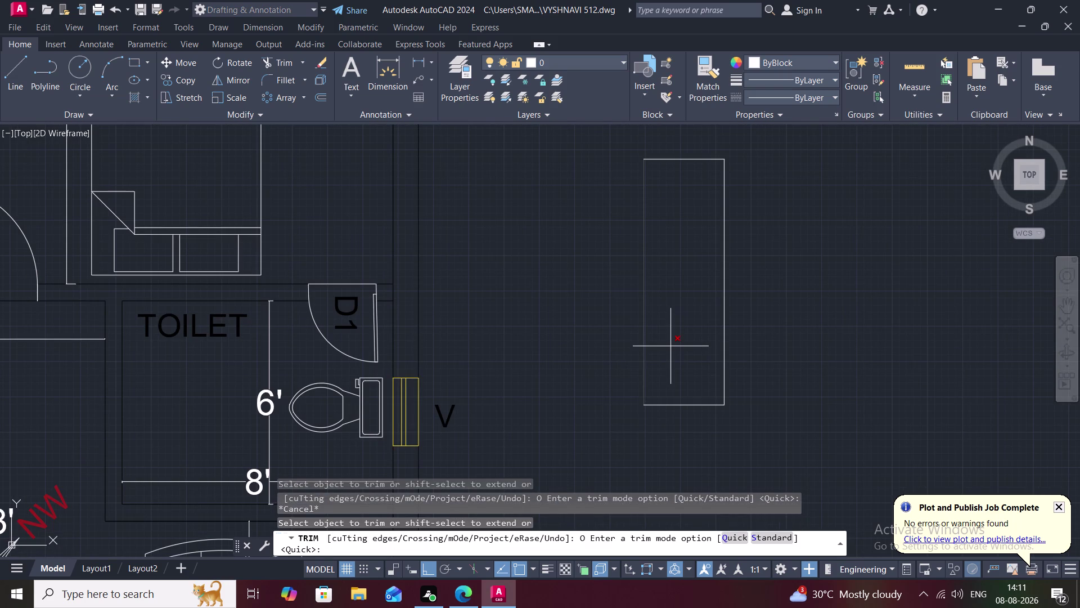
key(Escape)
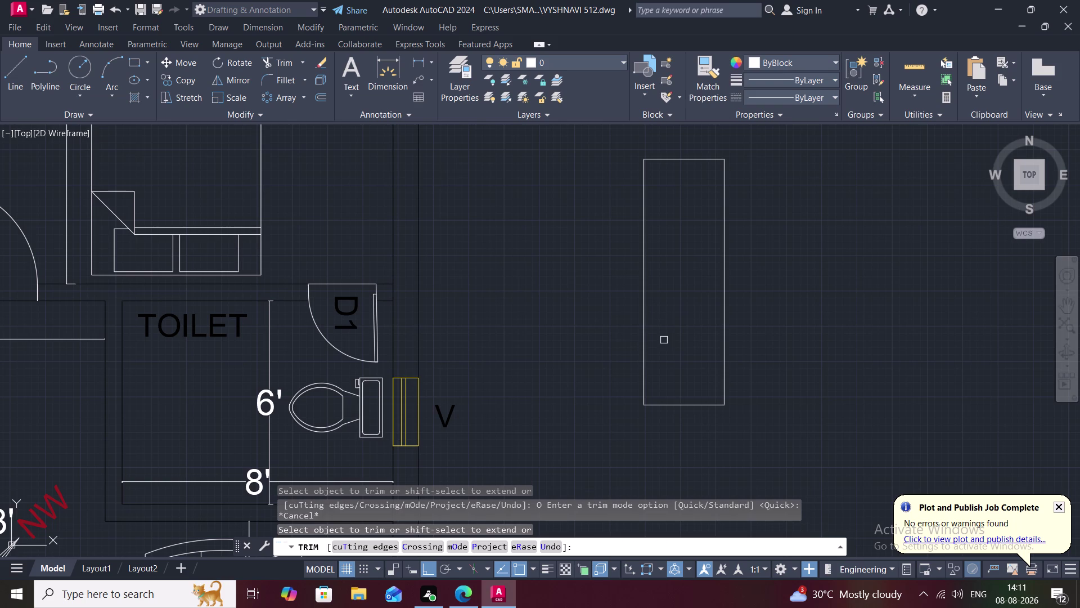
key(Escape)
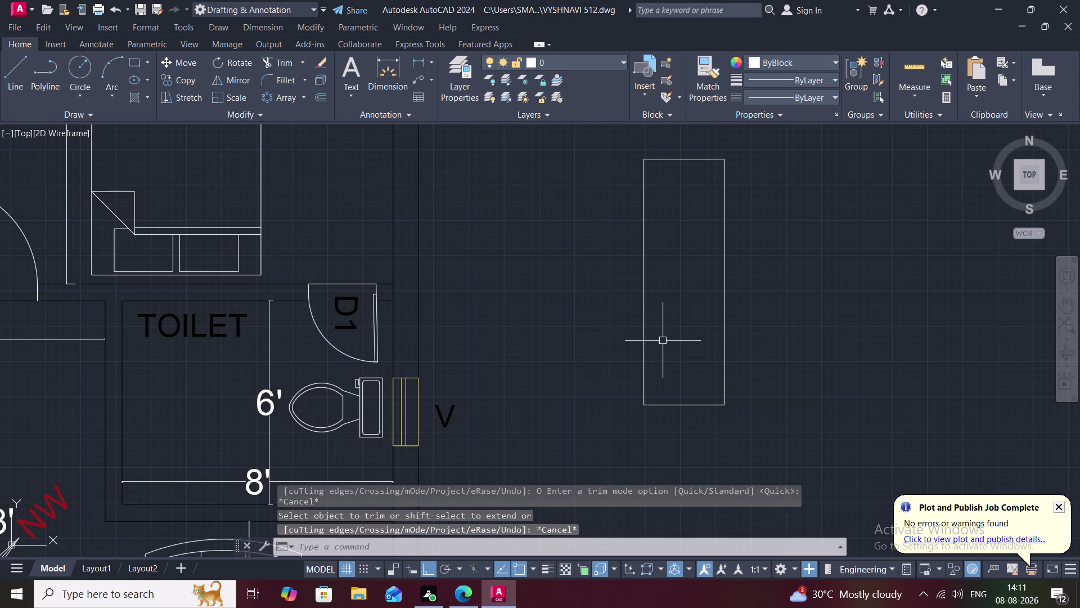
key(o)
key(space)
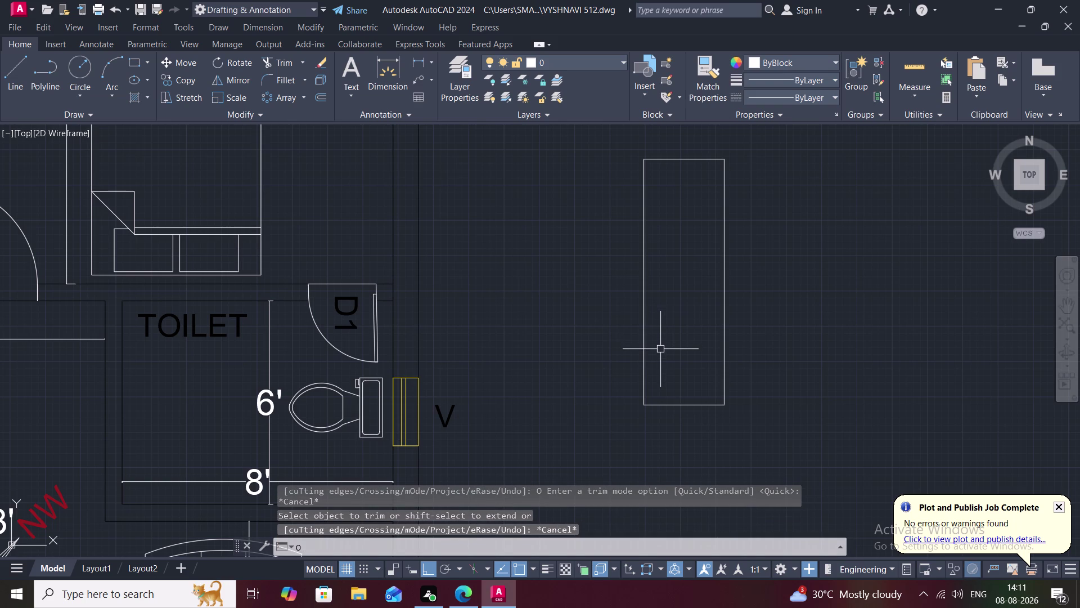
key(2)
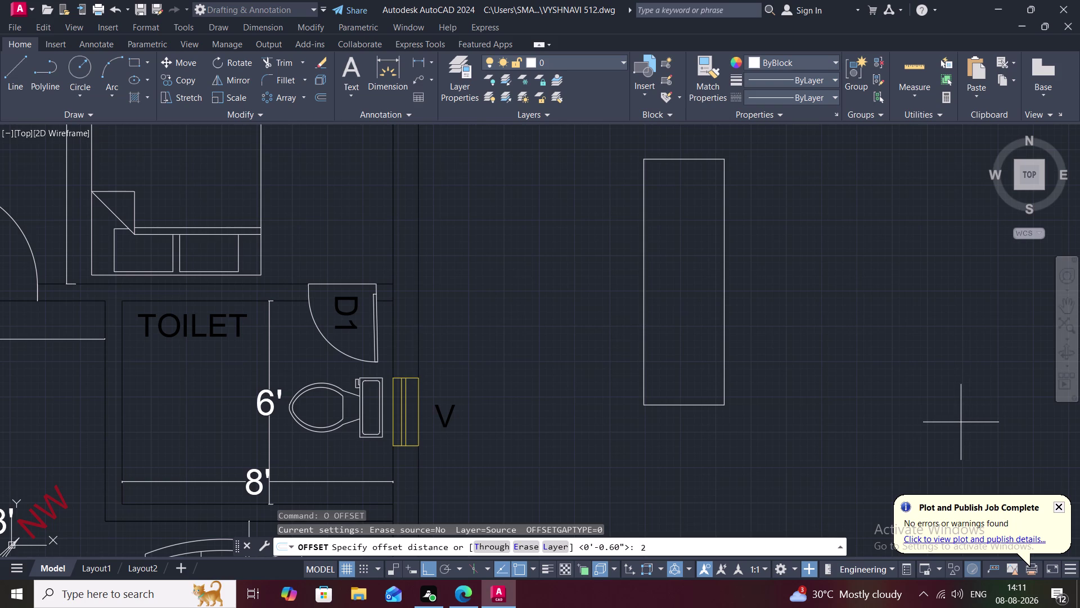
Set the offset distance to 2.5".
key(period)
key(5)
key(shift+quotedbl)
key(space)
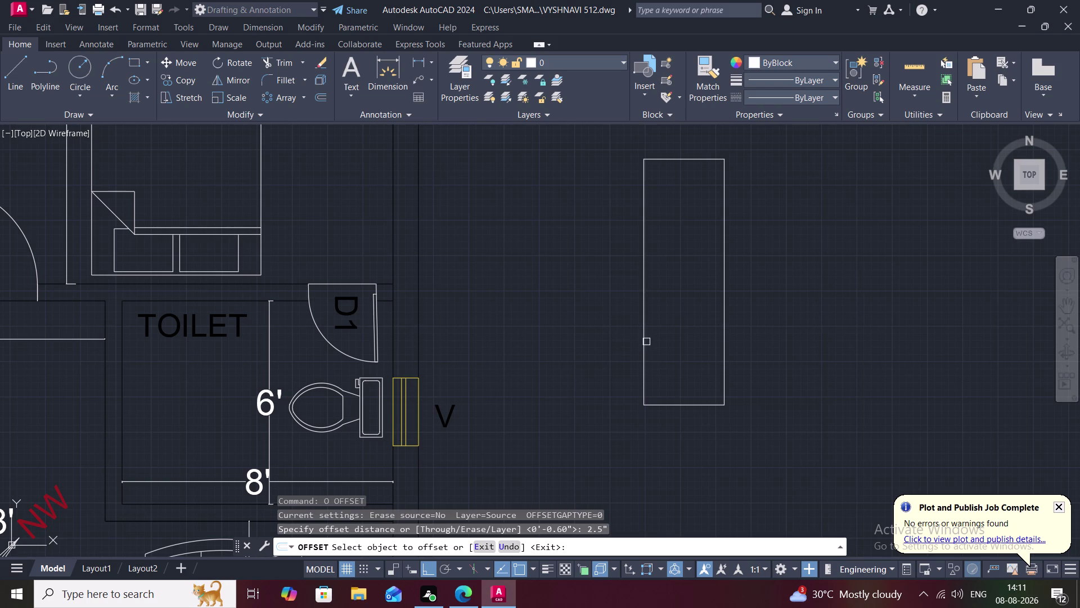
Offset the frame's left, right and top sides inward.
click(646, 341)
click(658, 346)
click(724, 330)
click(705, 333)
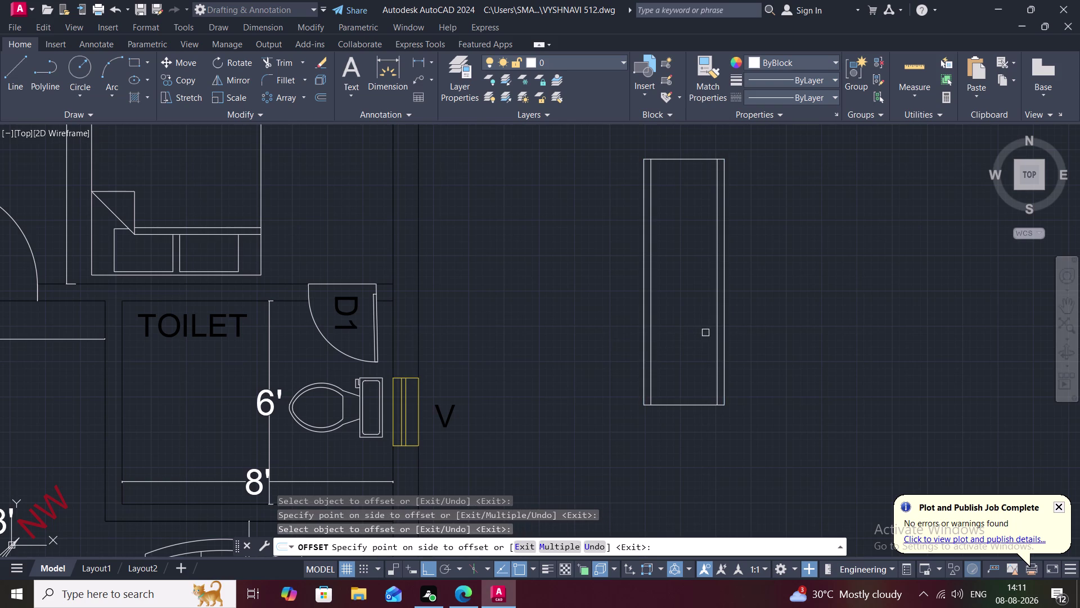
click(698, 403)
click(698, 392)
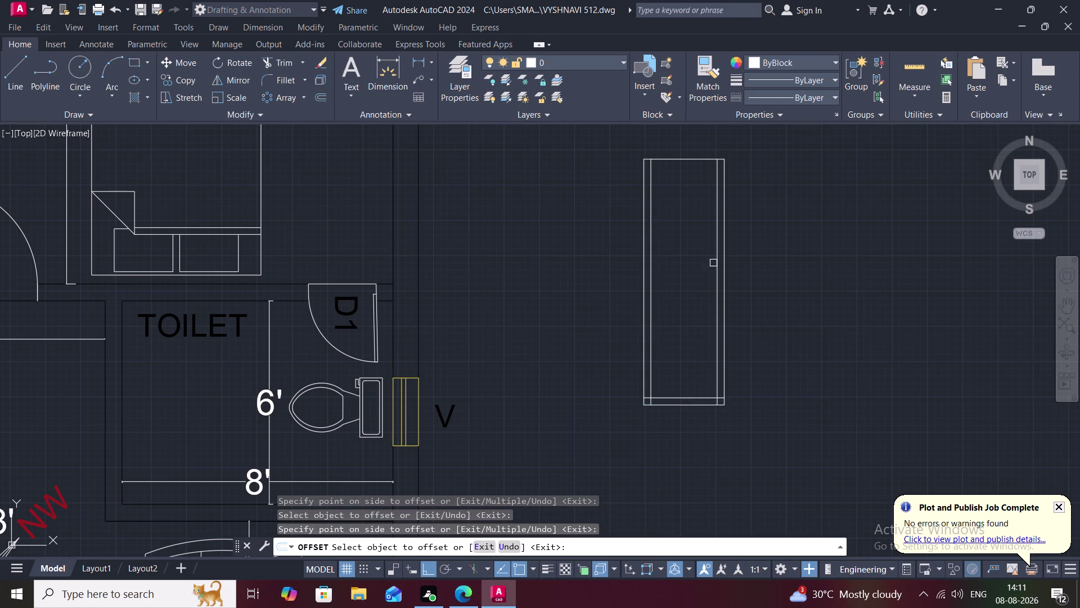
click(697, 161)
click(705, 172)
middle_drag(720, 194, 693, 330)
scroll(up, 3)
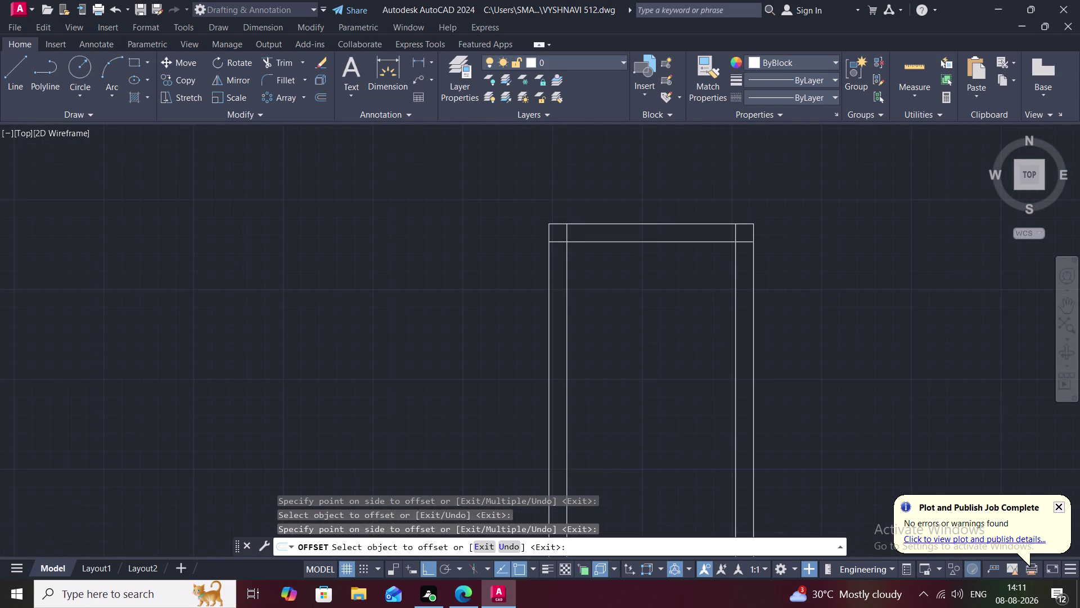
Cancel the unfinished offset and start TRIM.
text(TR)
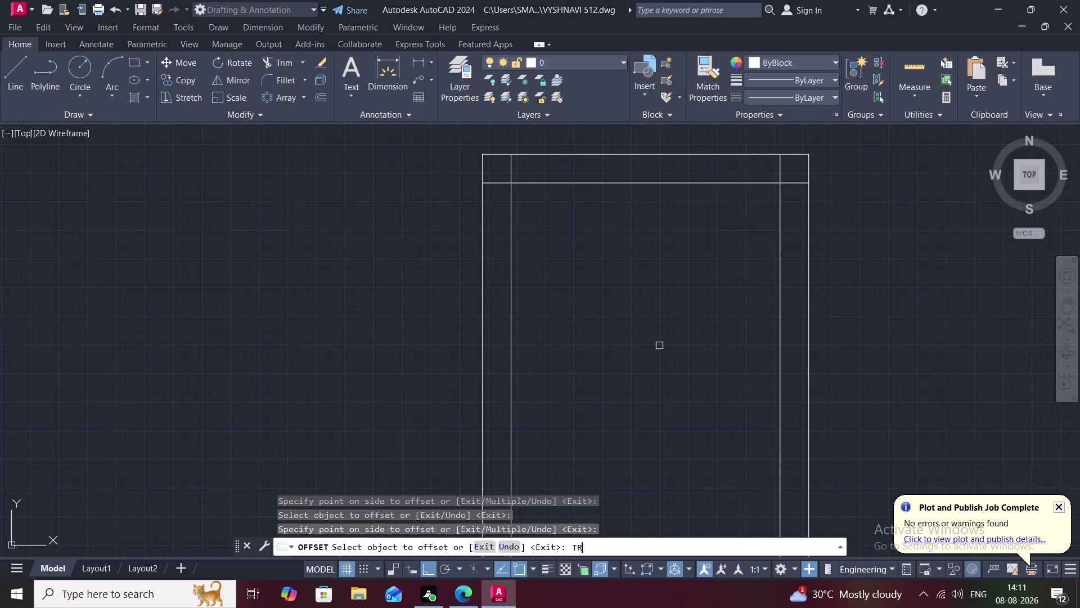
key(space)
key(space)
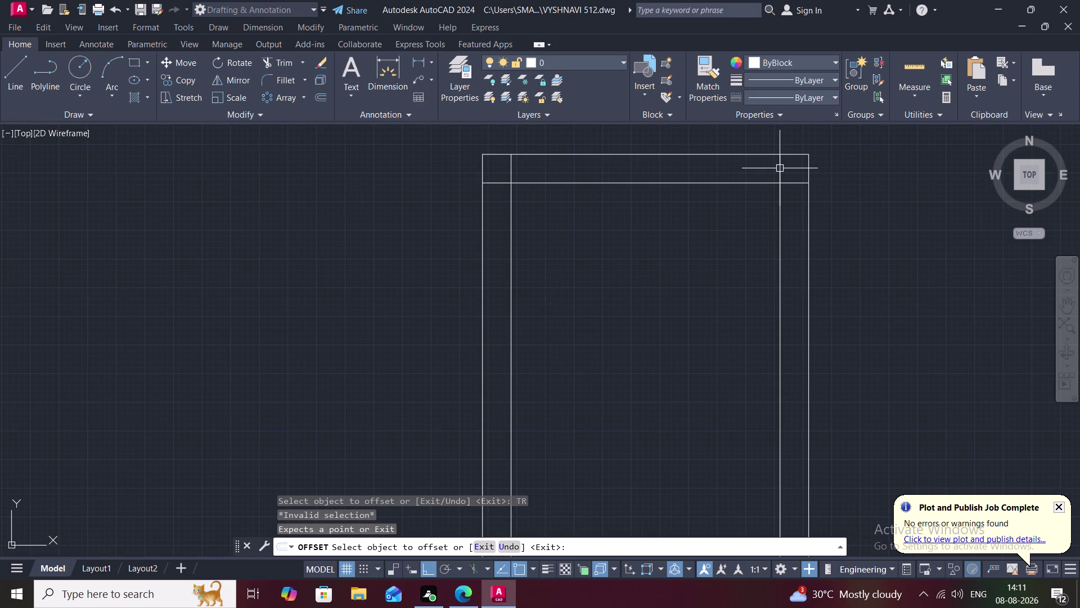
key(Escape)
text(T)
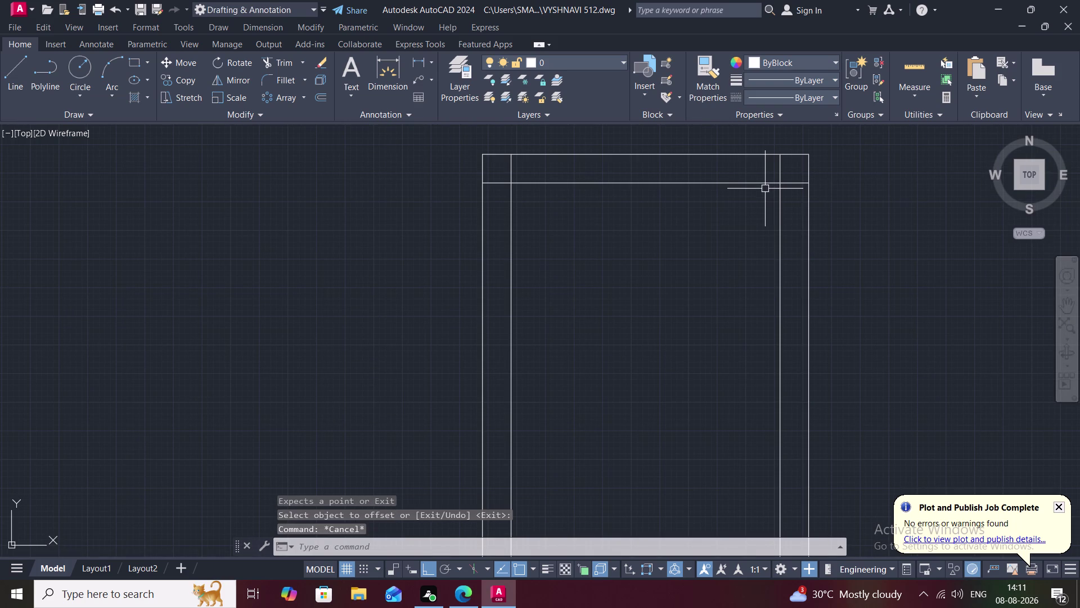
text(R)
key(space)
Trim the inner lines' overhanging ends at both top corners.
click(781, 169)
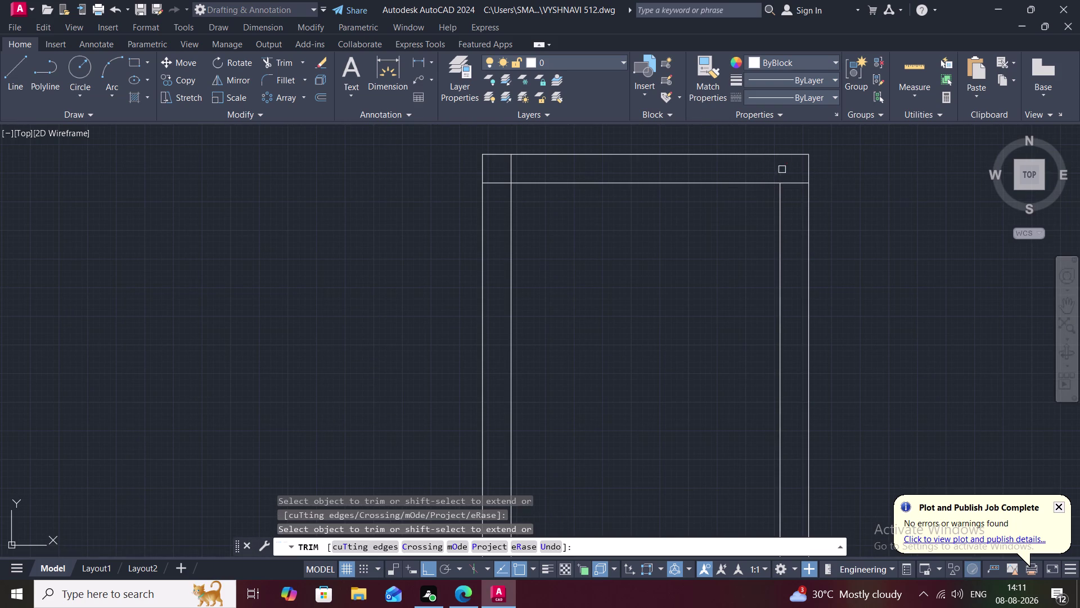
click(797, 182)
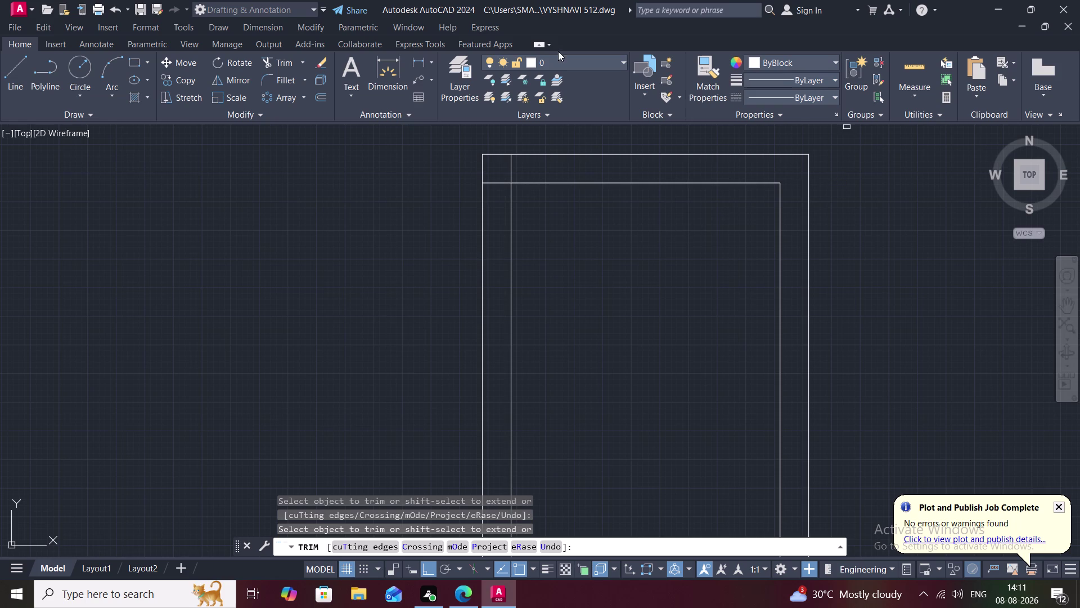
click(499, 181)
click(512, 166)
Trim the overhanging end at the panel's bottom corner and finish trimming.
scroll(down, 3)
middle_drag(588, 243, 580, 189)
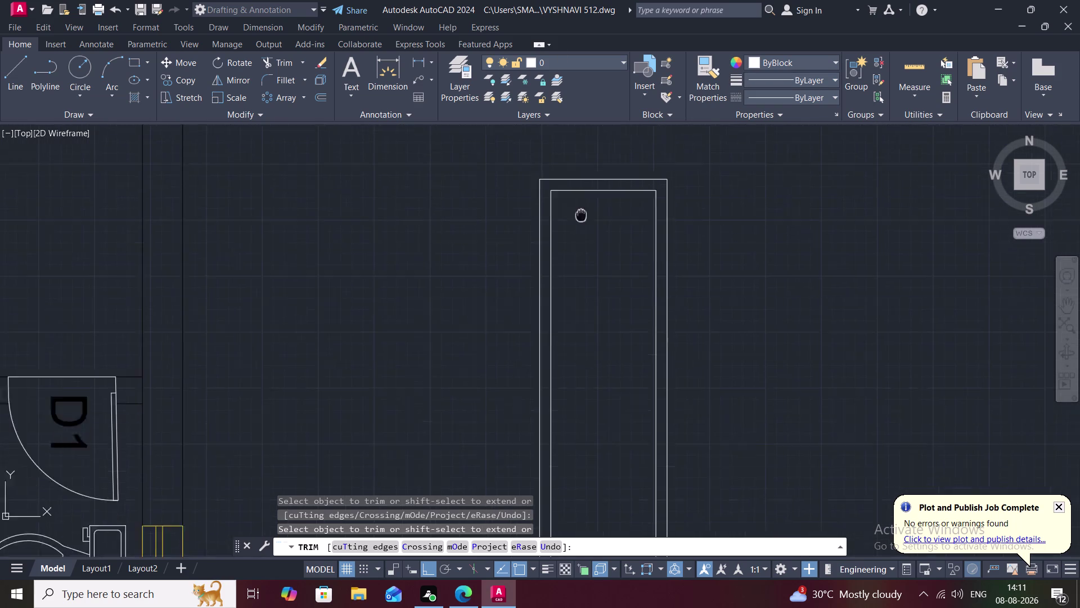
middle_drag(580, 189, 580, 131)
middle_drag(558, 458, 577, 276)
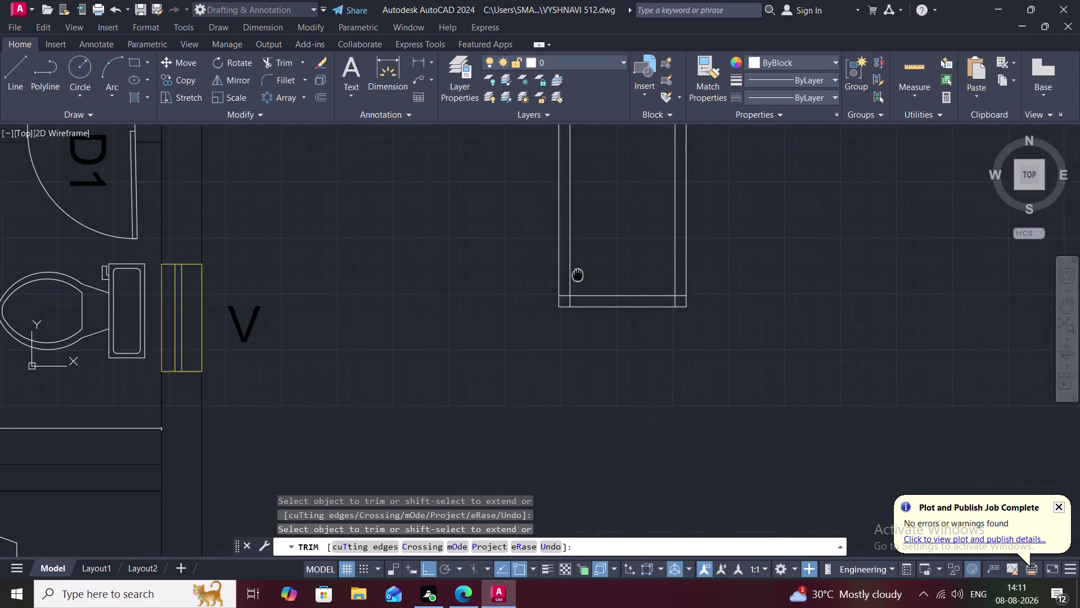
middle_drag(578, 277, 578, 273)
scroll(up, 3)
scroll(up, 3)
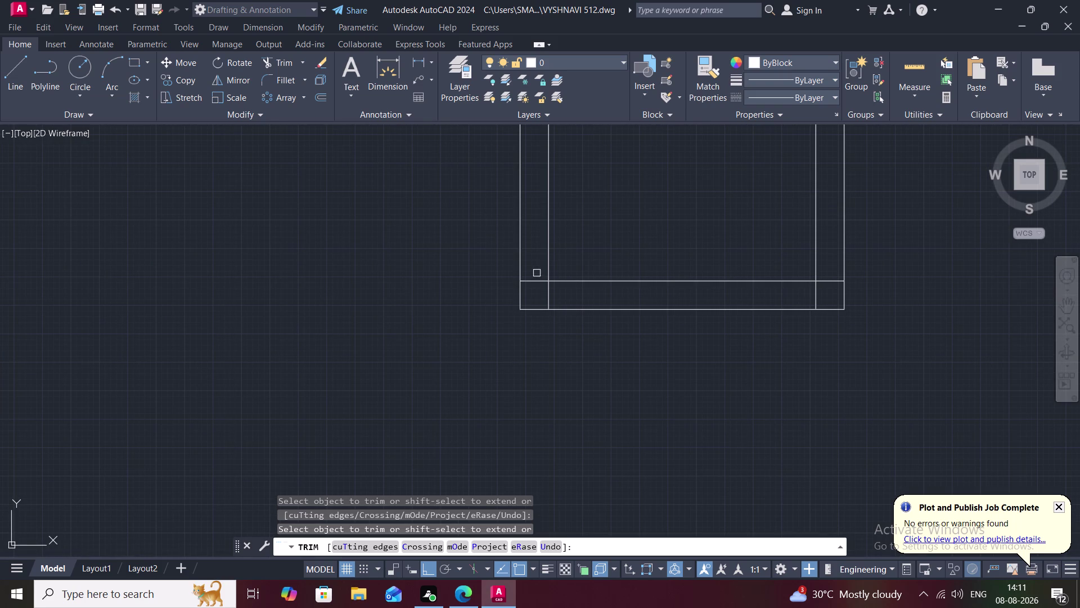
click(537, 279)
key(Escape)
Start the EXTEND command with EX.
scroll(down, 3)
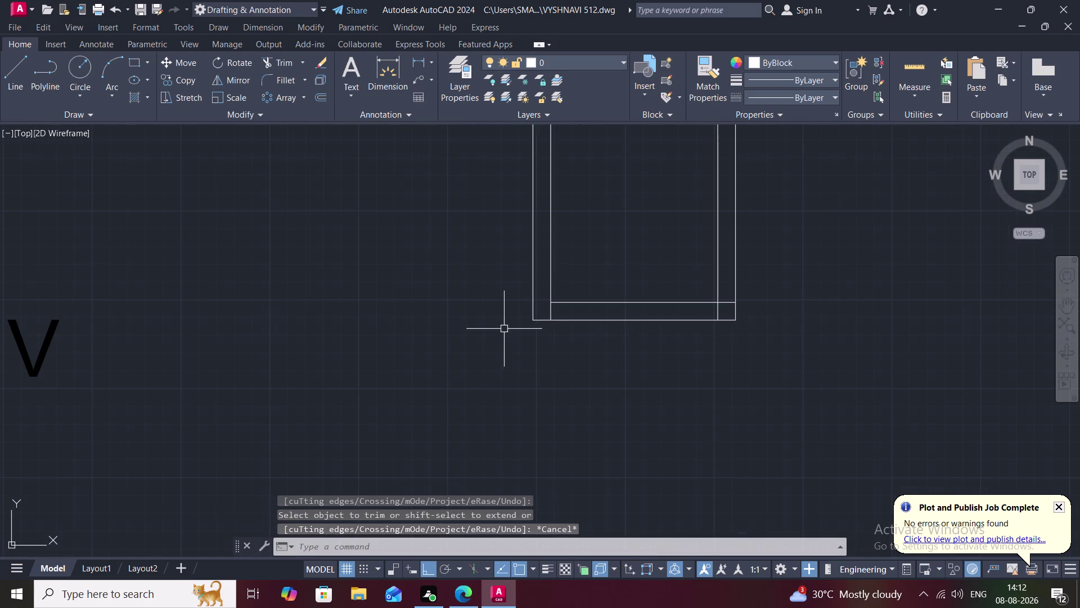
middle_click(501, 319)
scroll(down, 3)
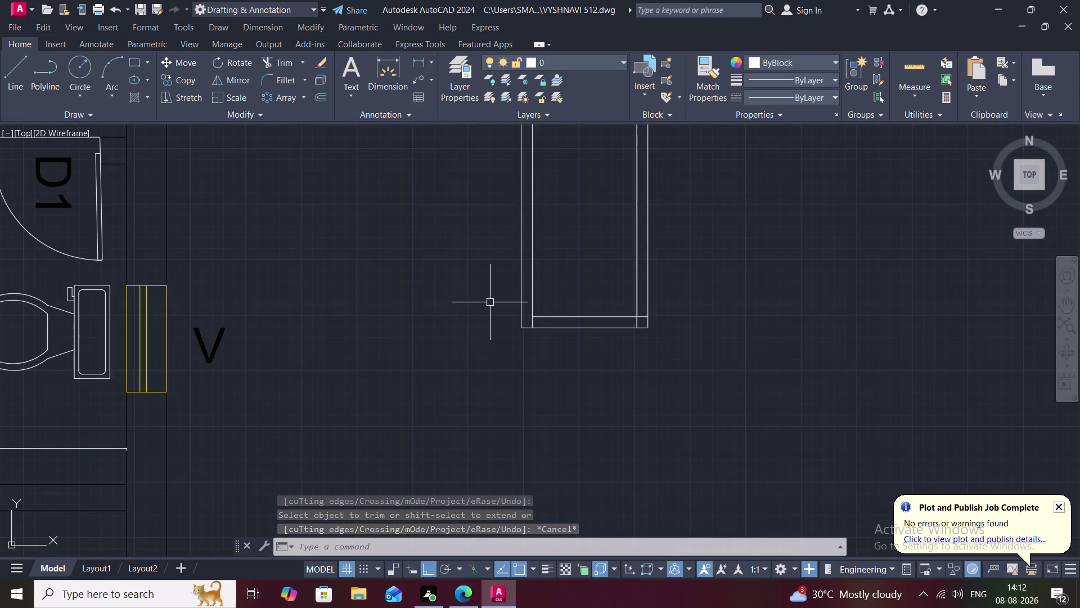
key(e)
key(x)
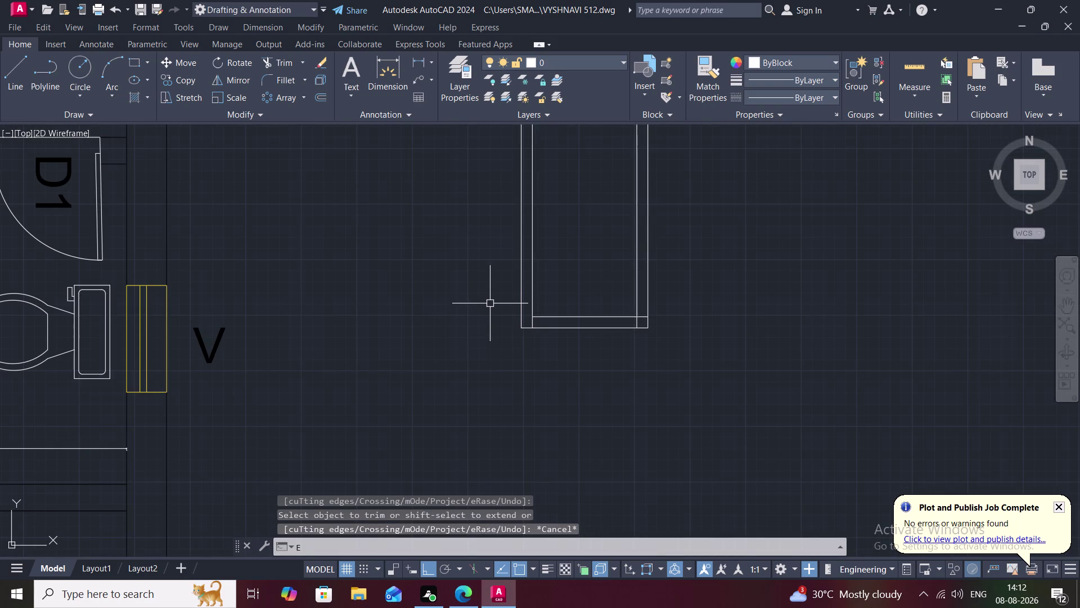
key(space)
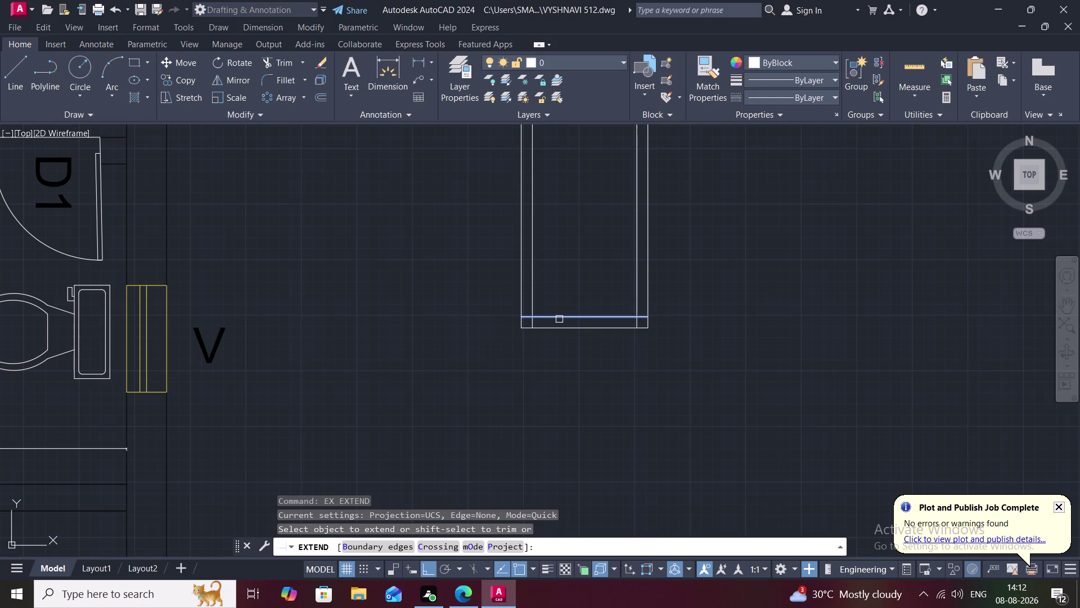
Extend the bottom inner line to close the inner frame, then zoom out toward the plans.
click(559, 319)
scroll(down, 3)
middle_drag(486, 287, 518, 332)
scroll(down, 3)
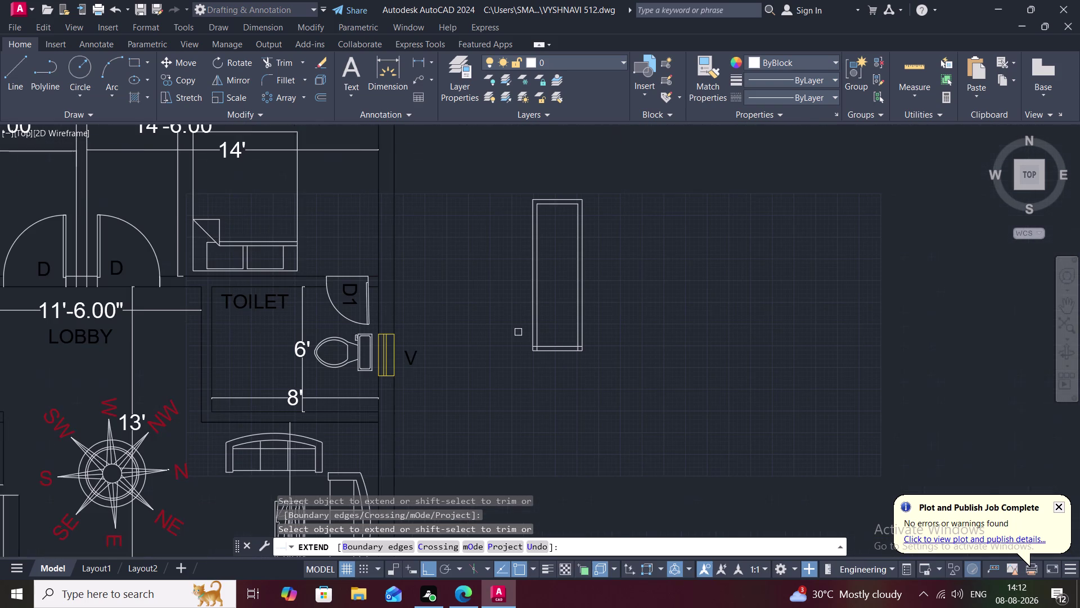
scroll(up, 3)
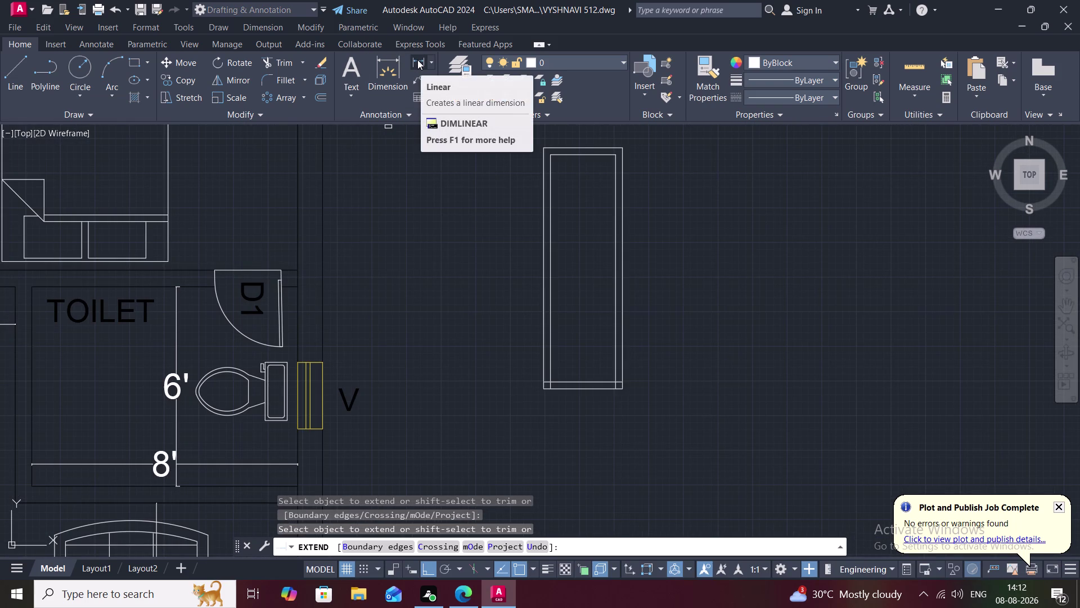
key(Escape)
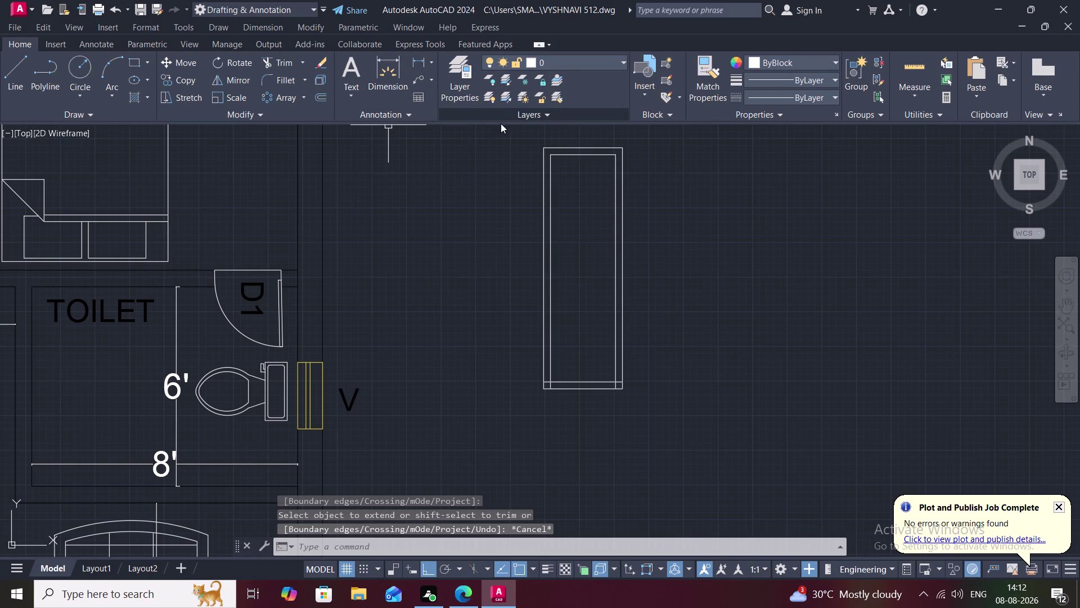
middle_drag(522, 164, 498, 170)
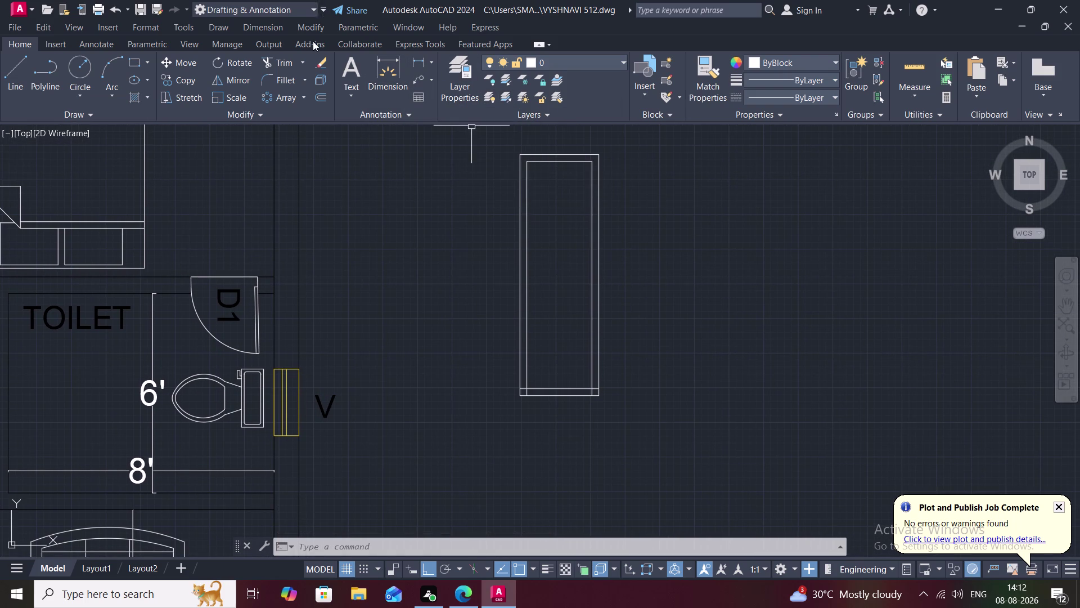
scroll(down, 3)
scroll(down, 3)
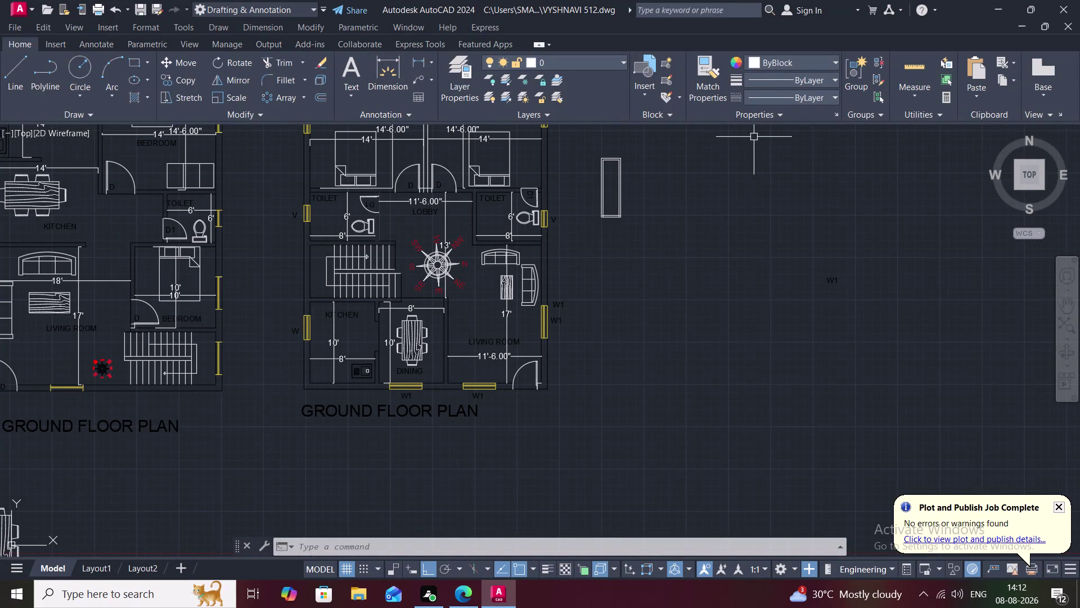
Place a horizontal XLINE through the panel's bottom corner.
text(XK)
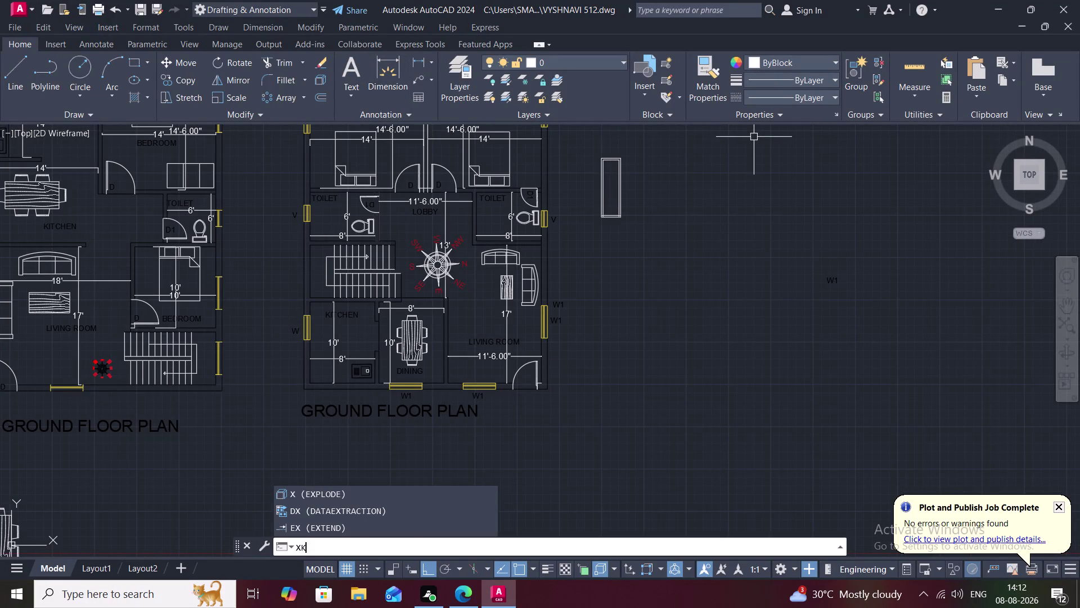
key(BackSpace)
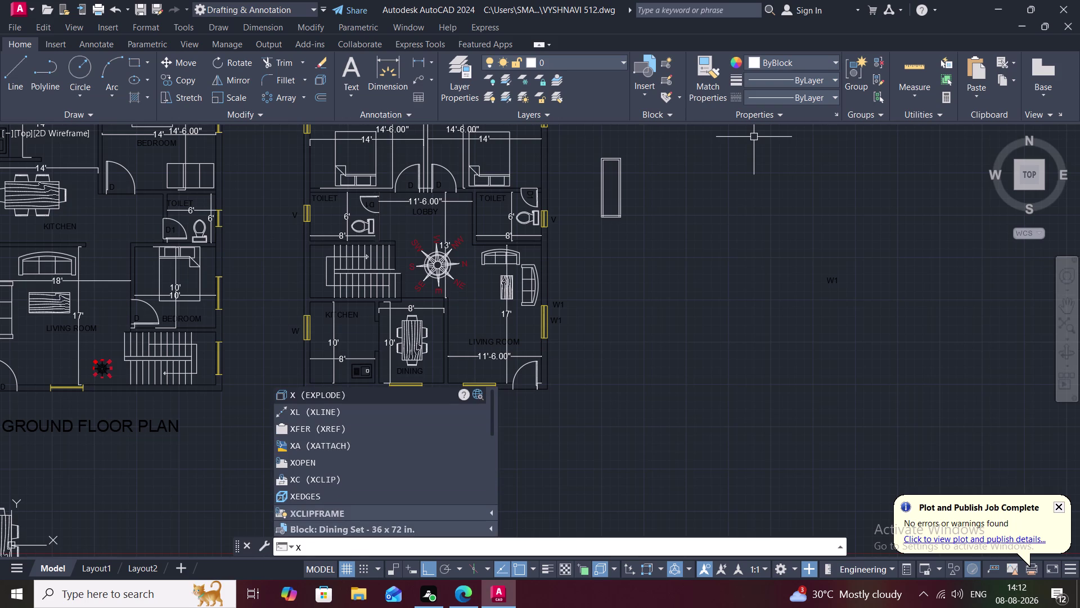
text(L)
key(space)
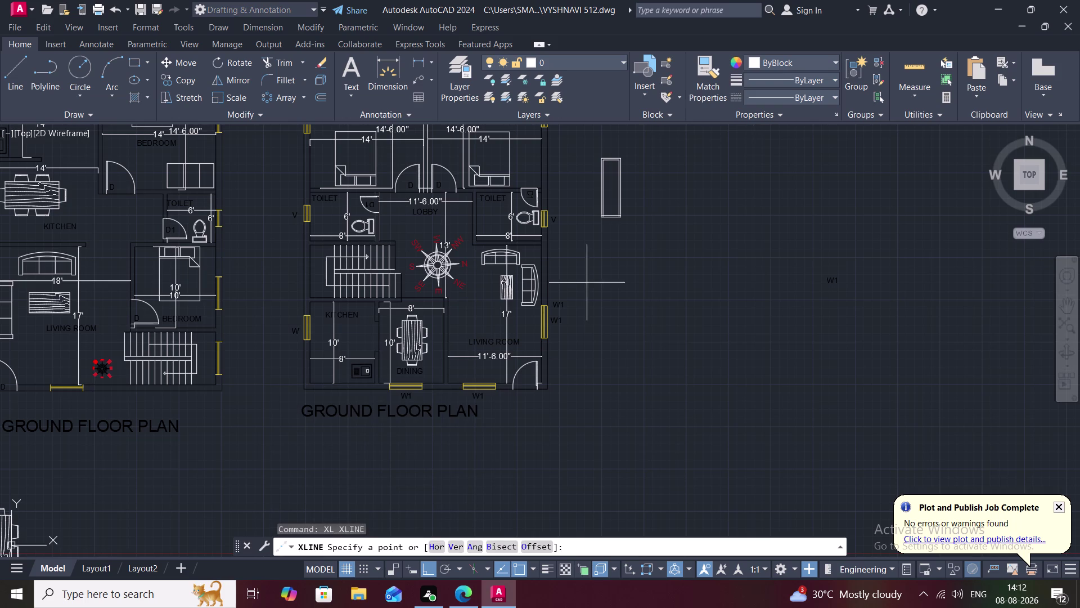
click(431, 550)
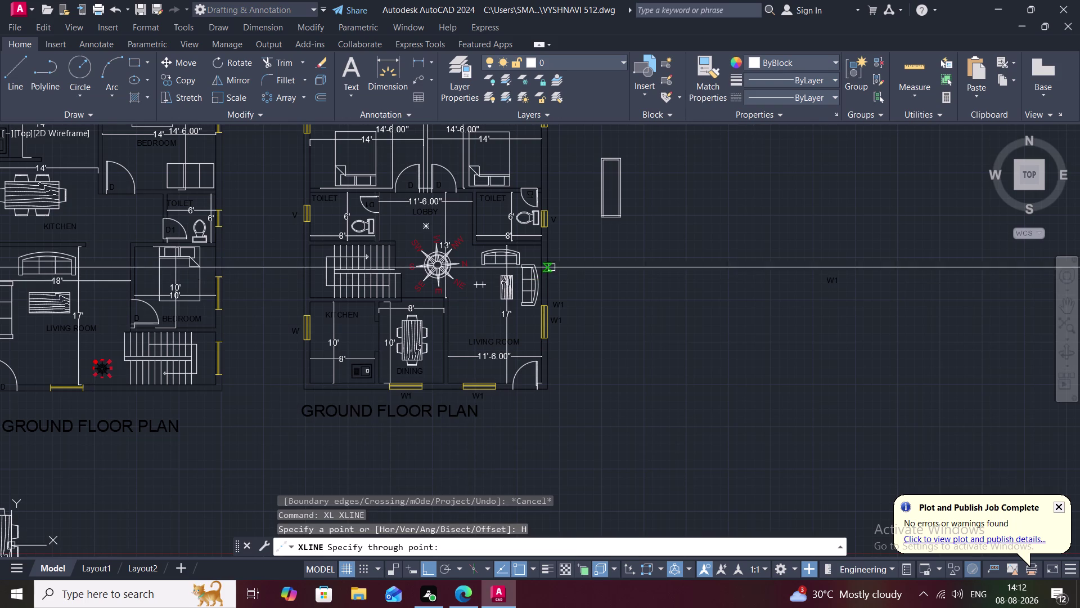
scroll(up, 3)
middle_drag(586, 222, 570, 226)
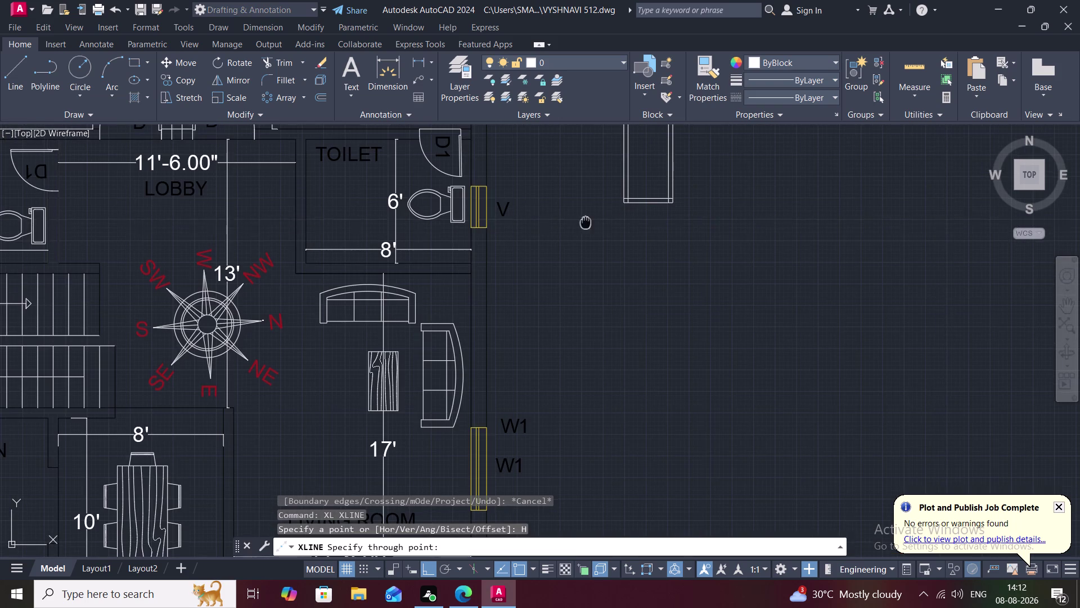
middle_drag(571, 226, 354, 351)
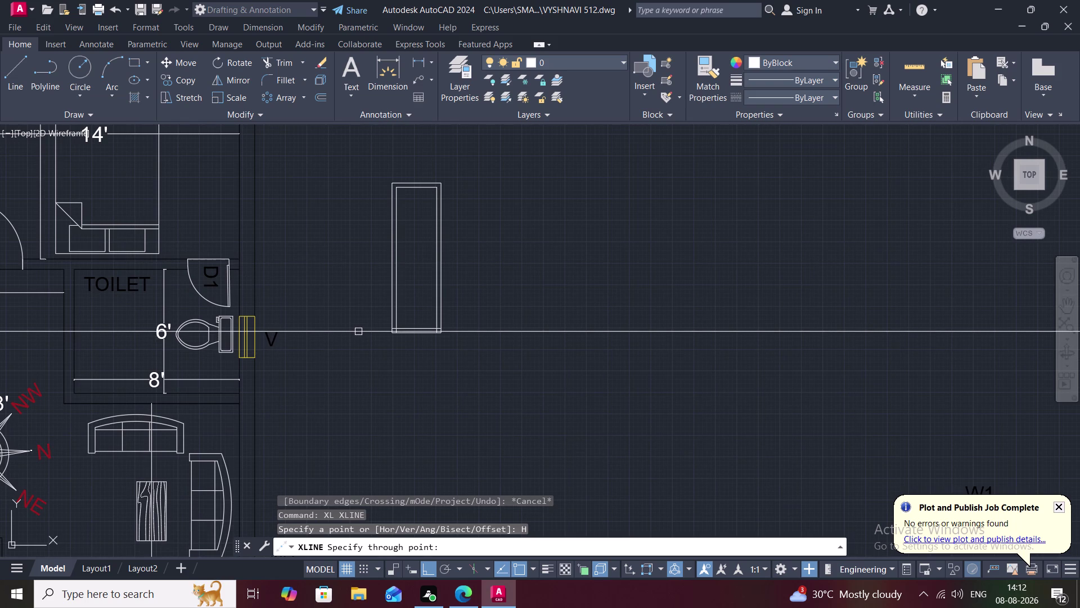
scroll(up, 3)
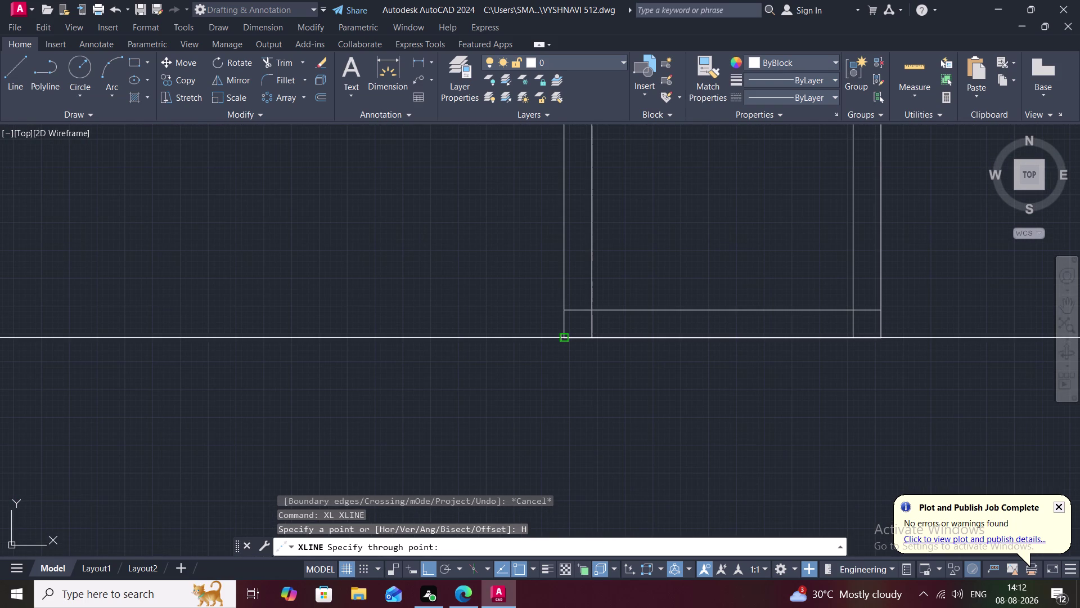
click(564, 340)
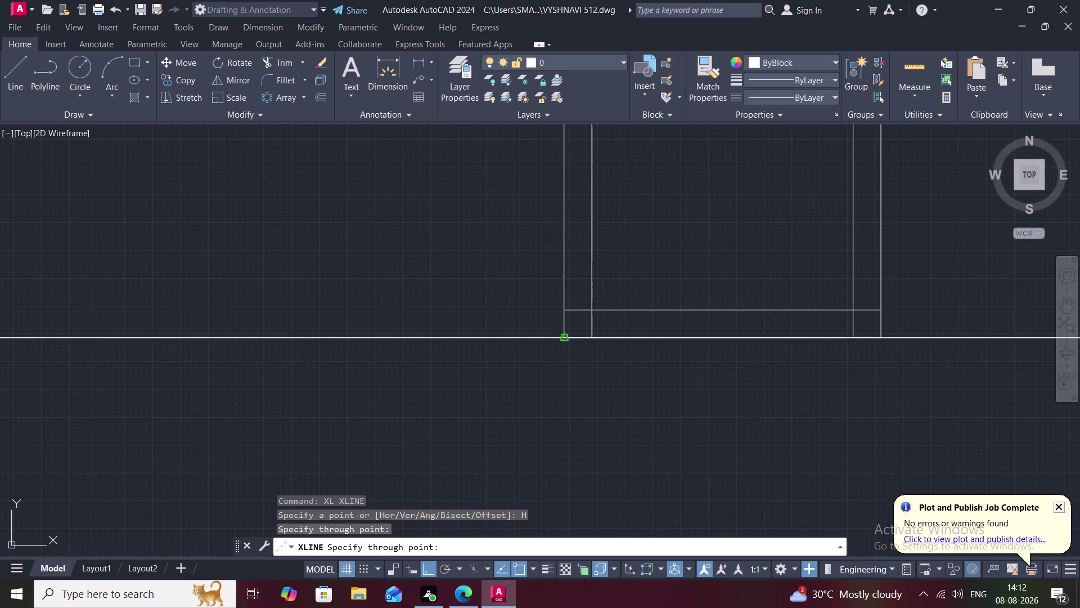
key(Escape)
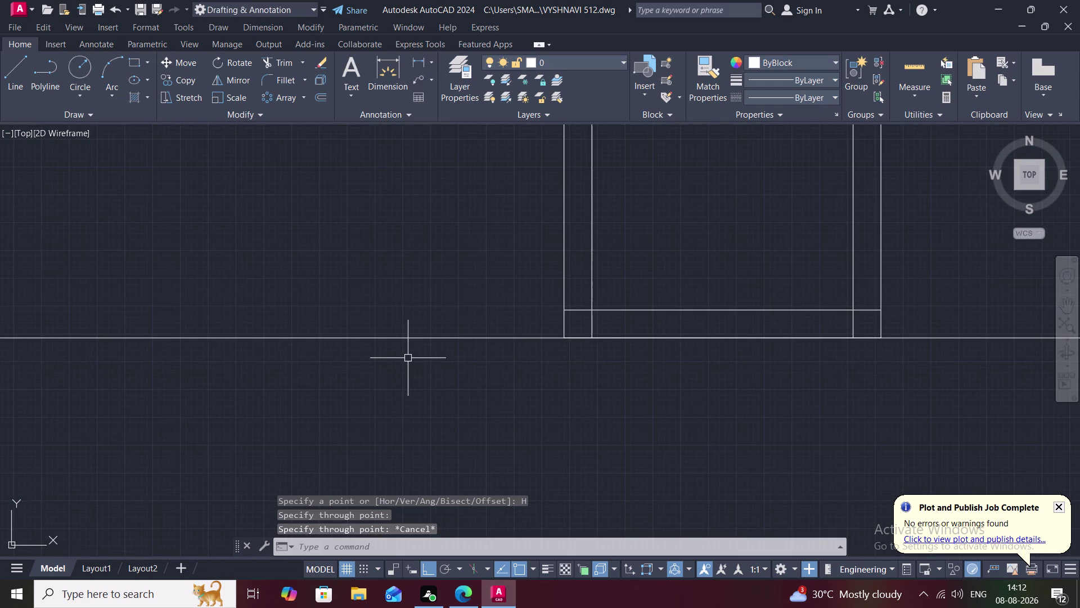
Zoom out to the line beside the toilet and begin a new LINE.
scroll(down, 3)
scroll(down, 3)
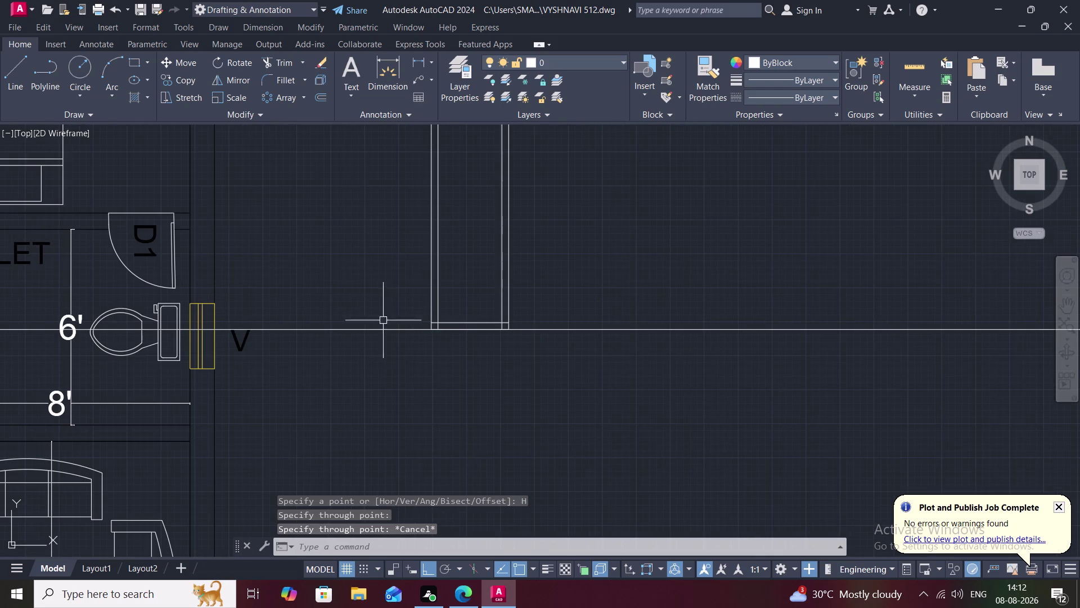
middle_drag(374, 292, 430, 299)
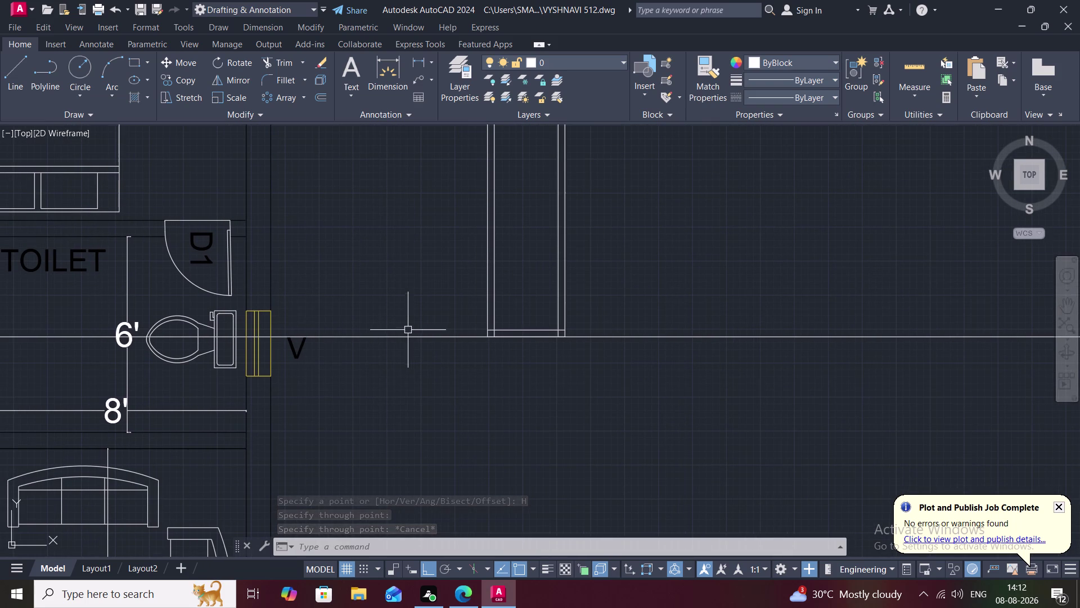
key(l)
key(space)
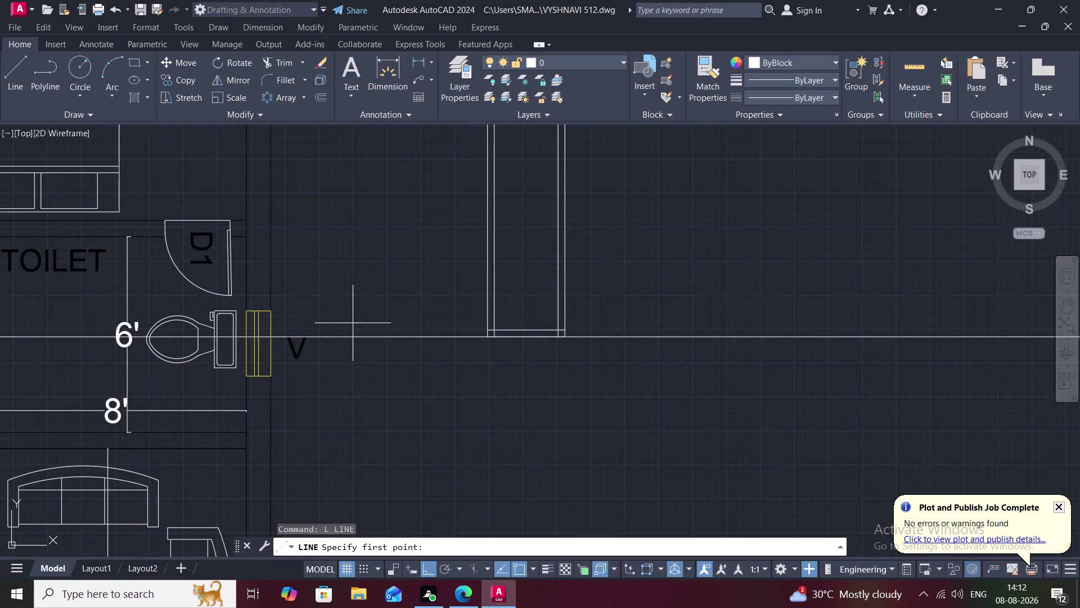
Draw a short line near the V window, then cancel and select the construction line.
click(353, 323)
click(347, 358)
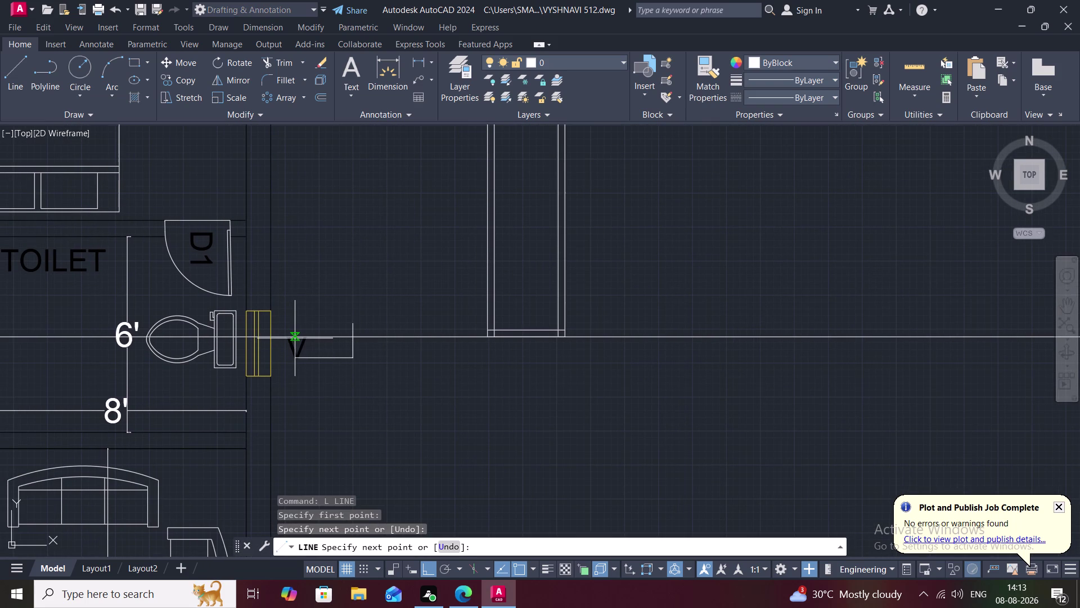
key(Escape)
click(298, 336)
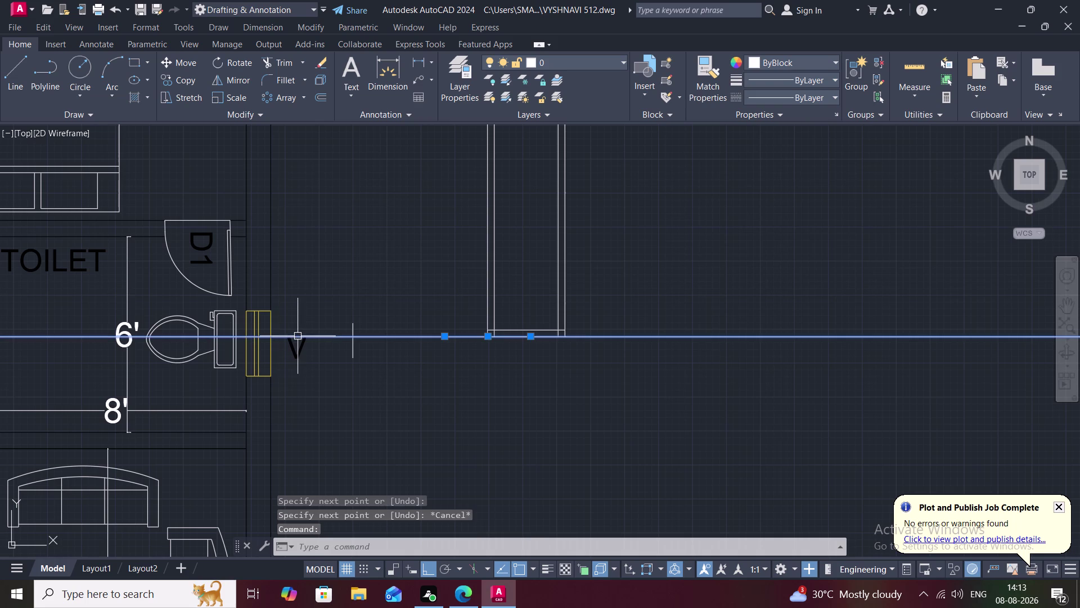
key(Escape)
Try trimming the stray horizontal line with a TR fence.
key(t)
key(r)
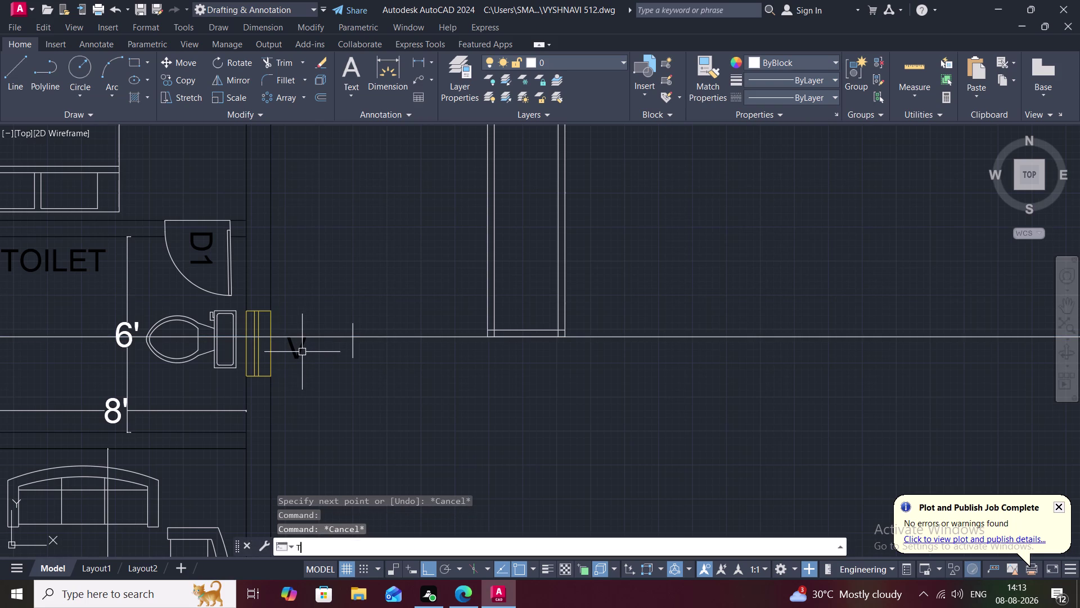
key(space)
click(319, 340)
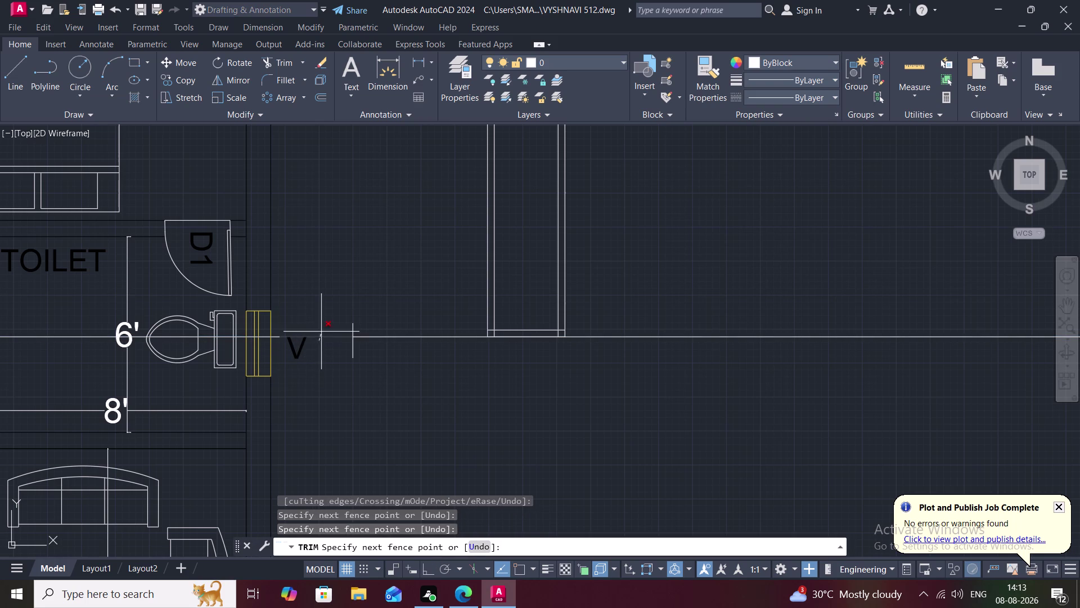
click(322, 330)
key(Escape)
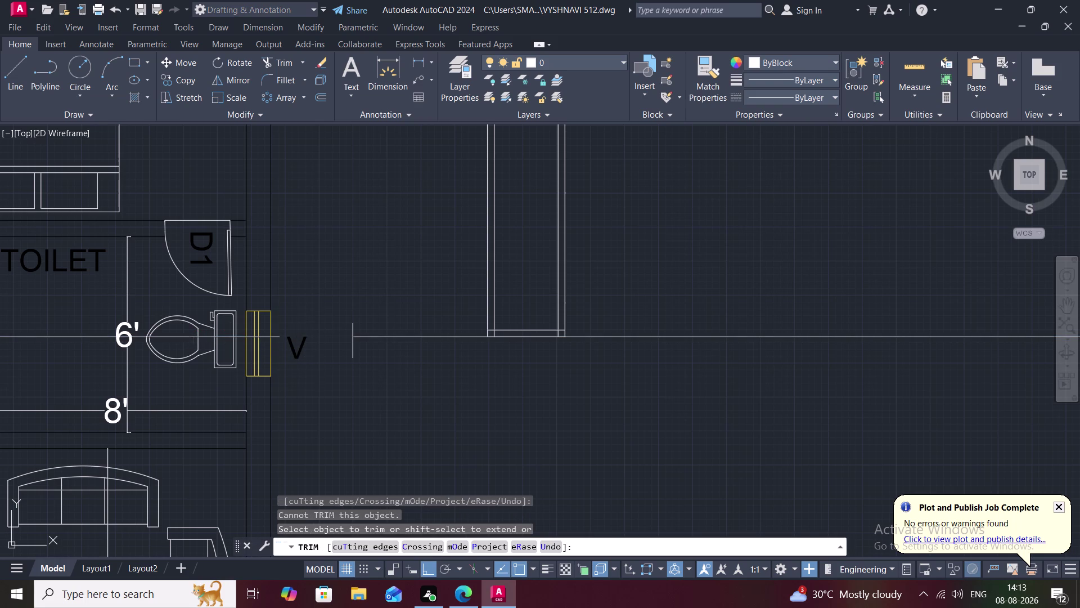
Delete the leftover line segment crossing the toilet plan.
click(84, 337)
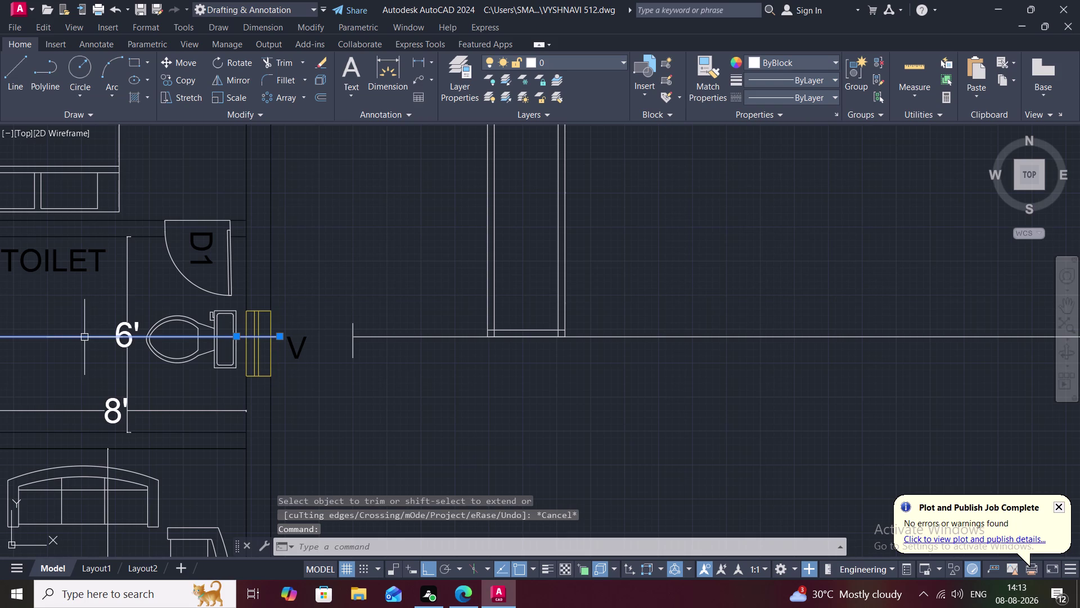
key(Delete)
scroll(down, 3)
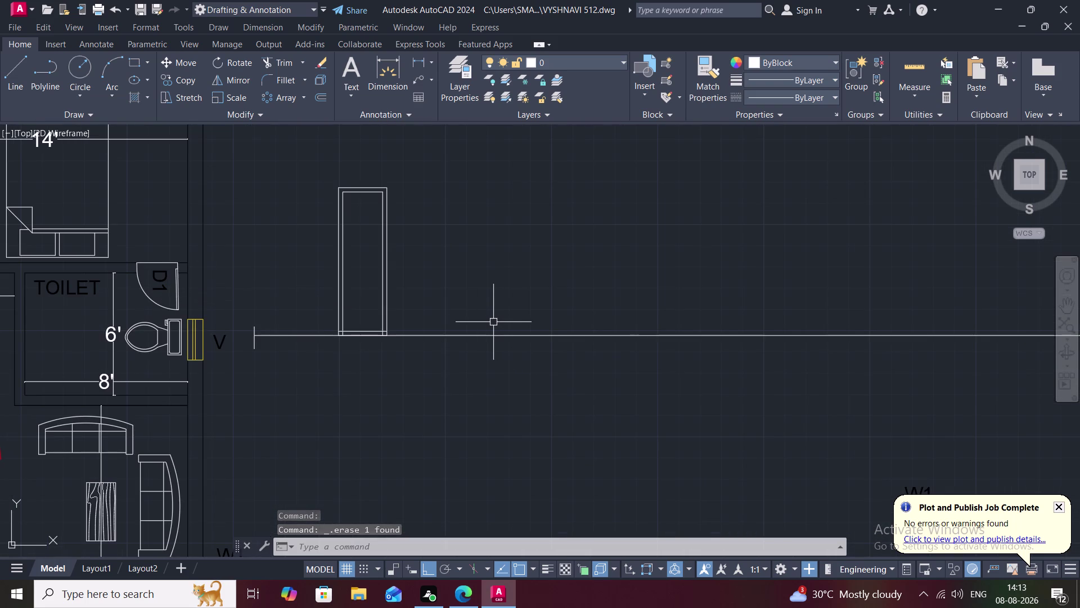
text(O)
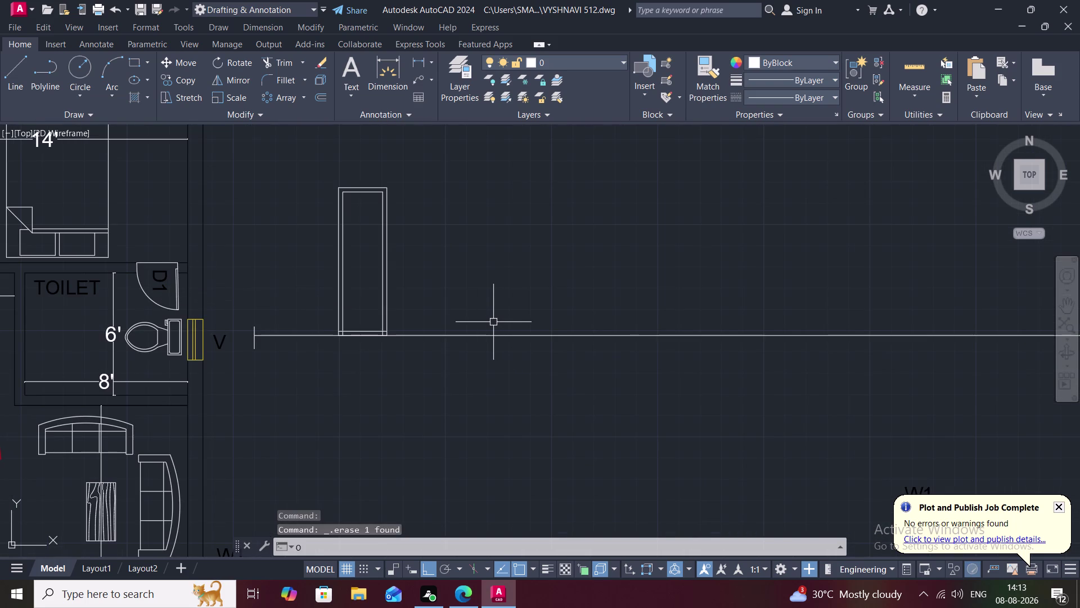
key(space)
key(space)
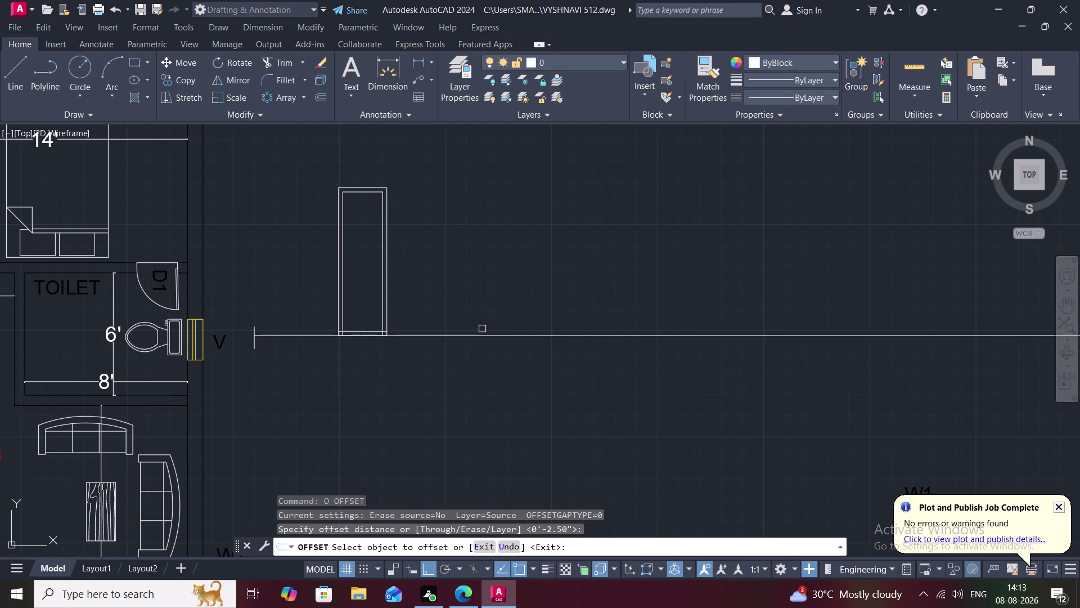
Make a default offset copy, then enter 6'9.5" and pick the ground line before cancelling.
click(486, 334)
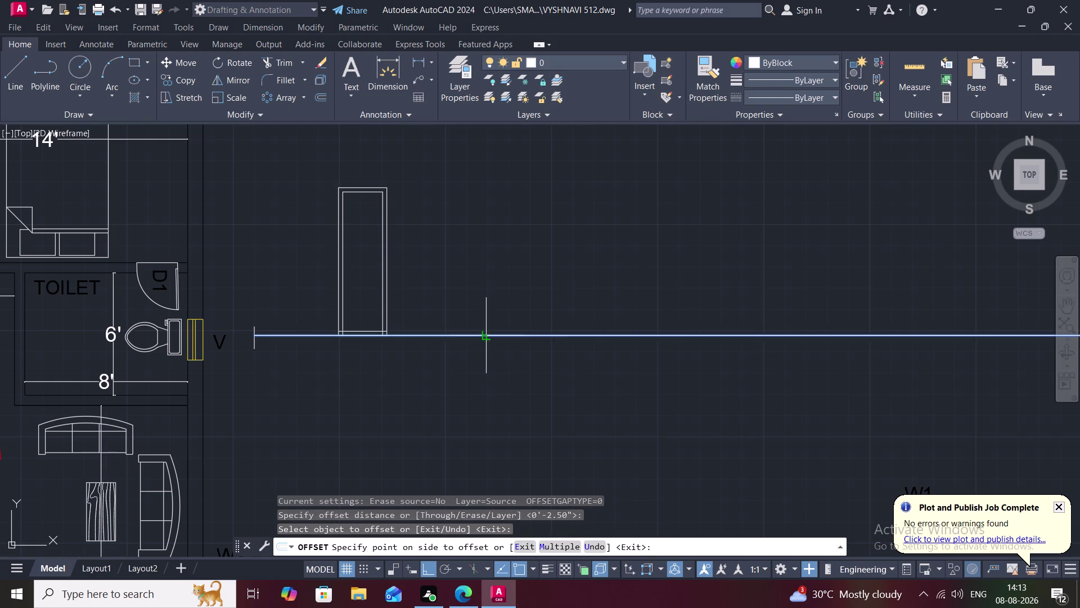
click(487, 330)
middle_drag(414, 299, 464, 326)
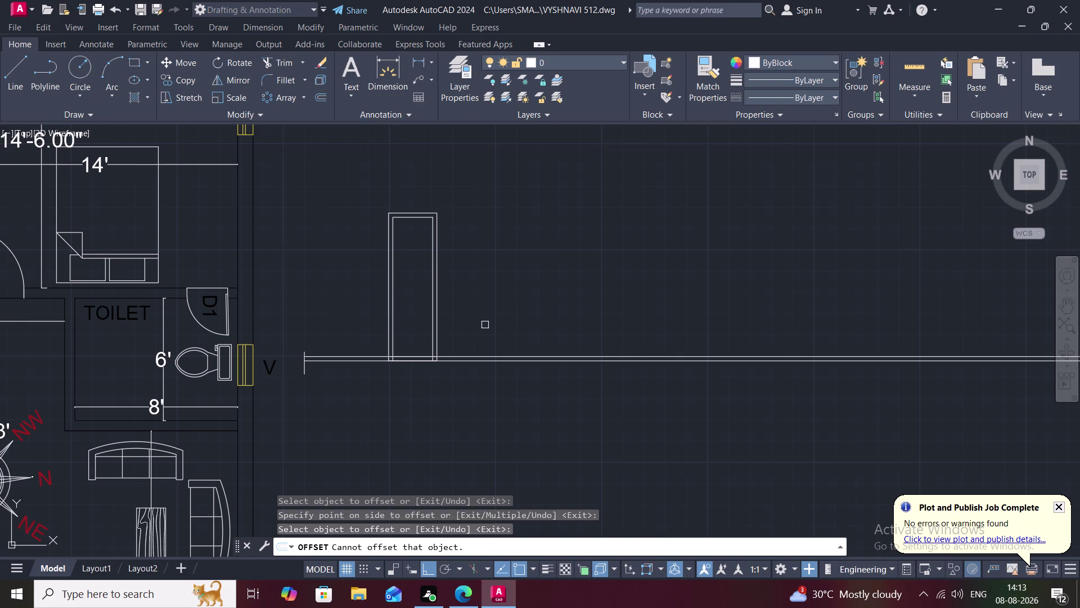
text(O)
key(space)
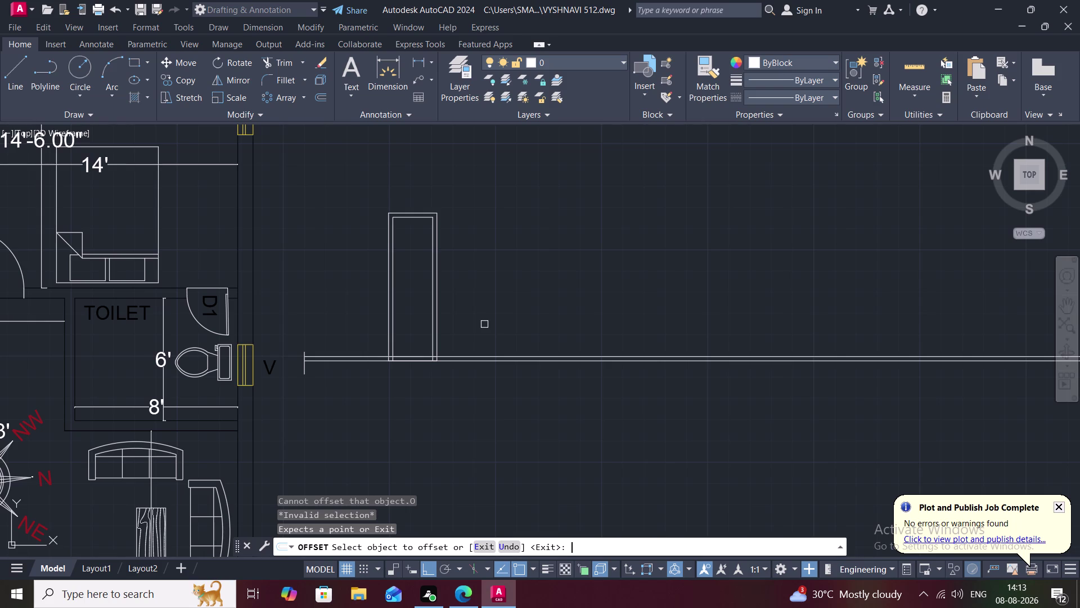
text(6')
text(9.5")
key(space)
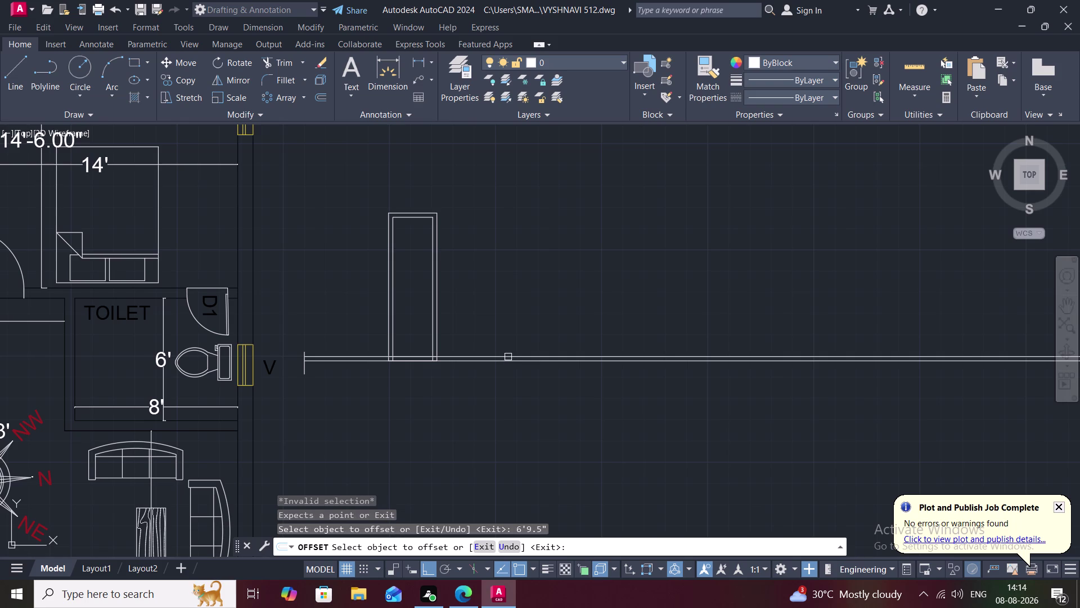
click(512, 353)
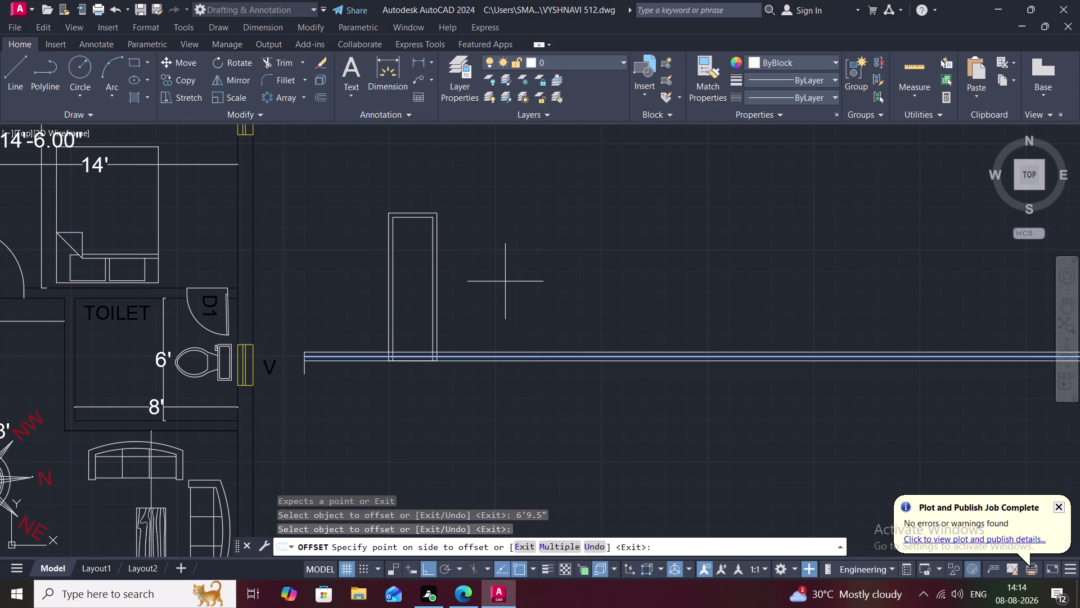
key(Escape)
Offset the ground line 6'9.5" upward to place the parallel copy.
key(space)
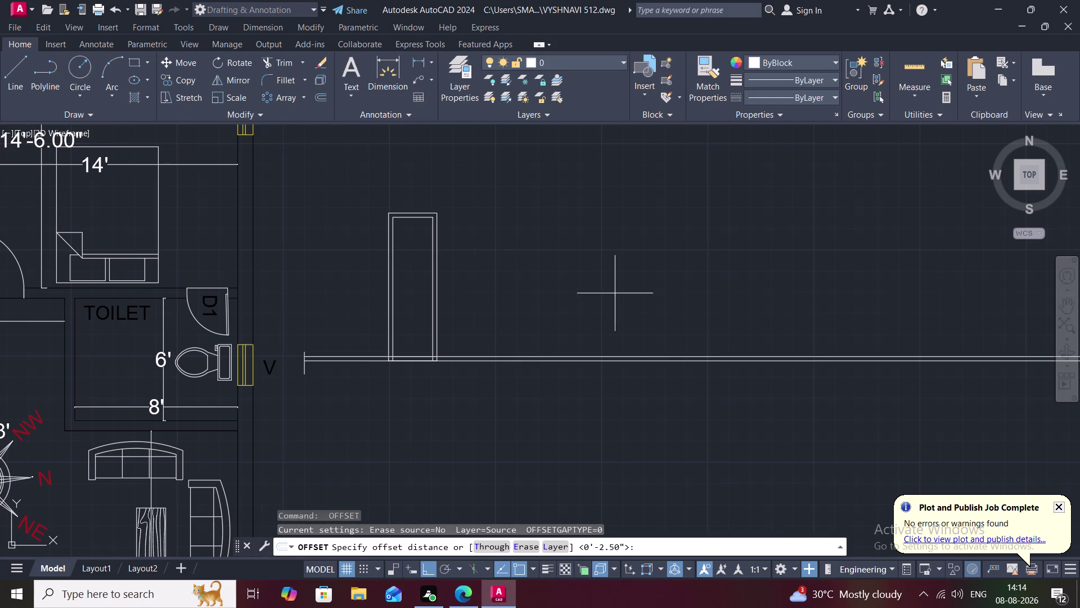
key(6)
key(apostrophe)
key(9)
key(period)
text(5")
key(space)
click(578, 355)
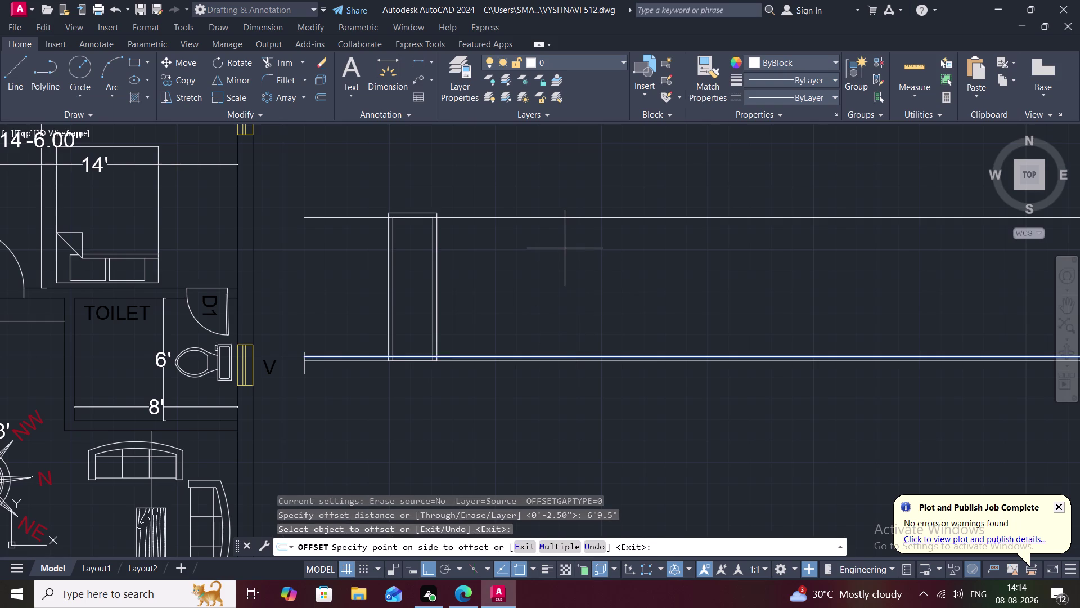
click(565, 248)
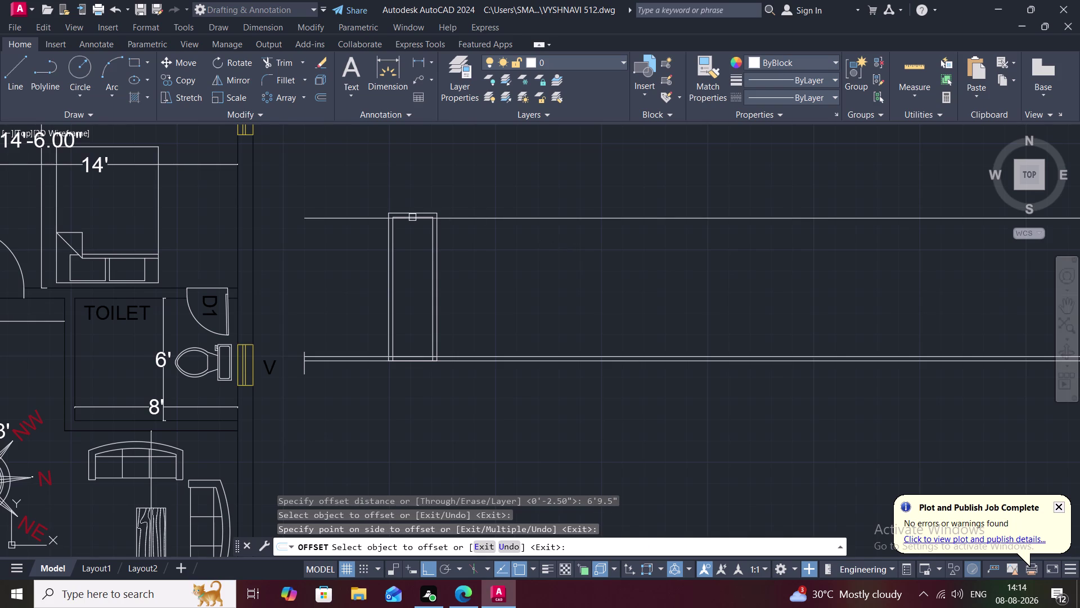
scroll(up, 3)
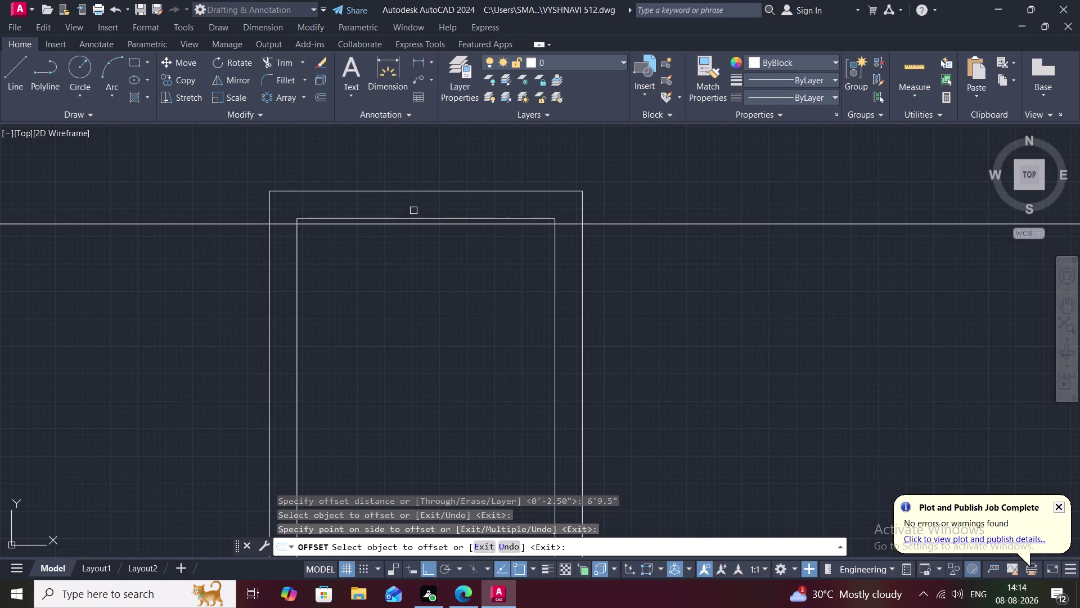
Start a linear dimension between the outer and inner frame top edges, then cancel it.
scroll(down, 3)
click(418, 61)
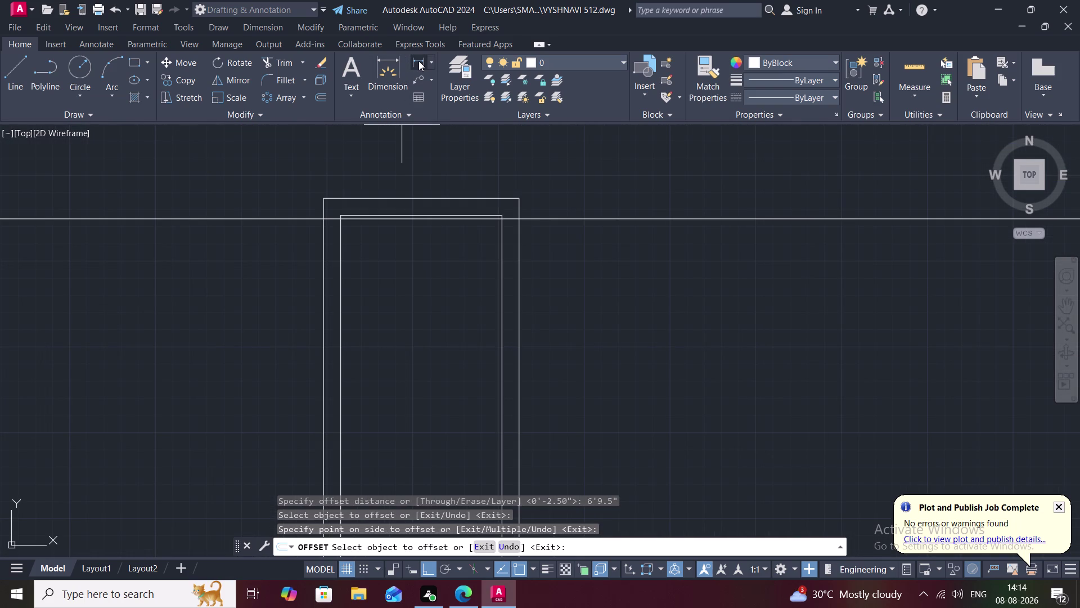
click(429, 59)
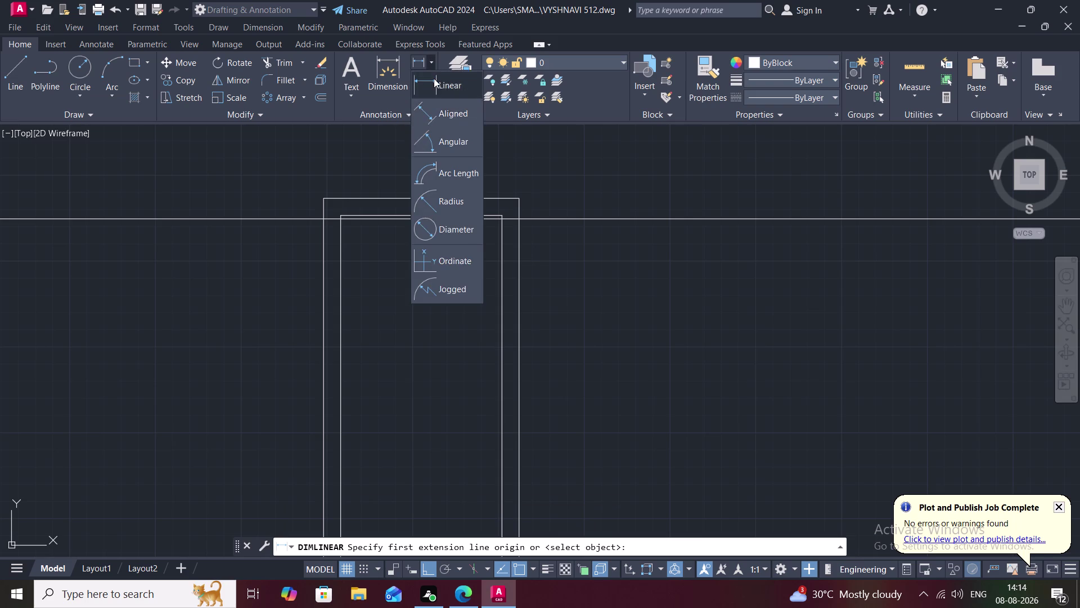
click(434, 80)
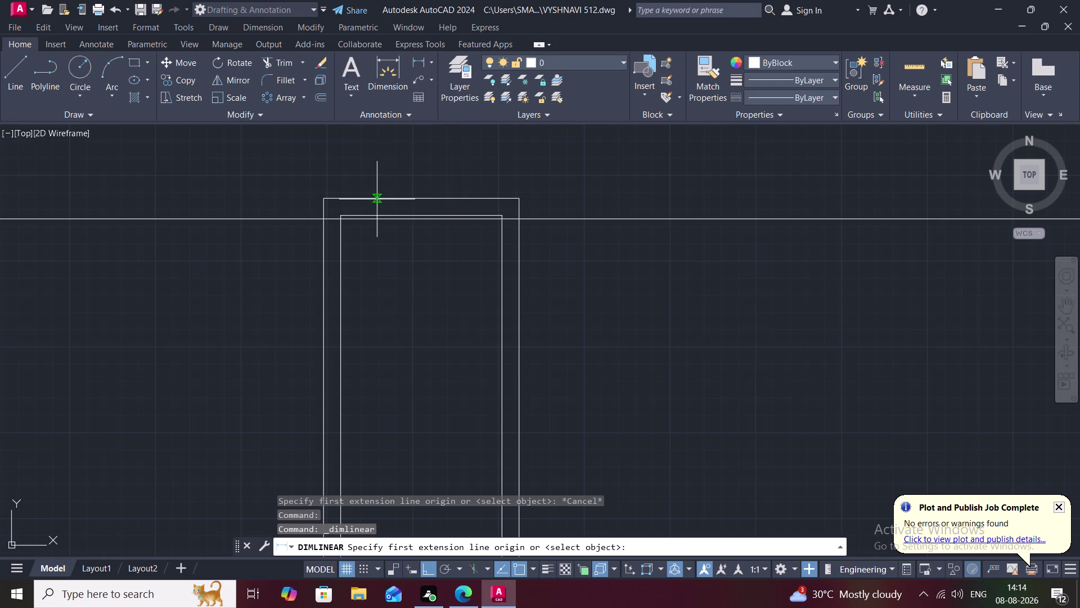
scroll(up, 3)
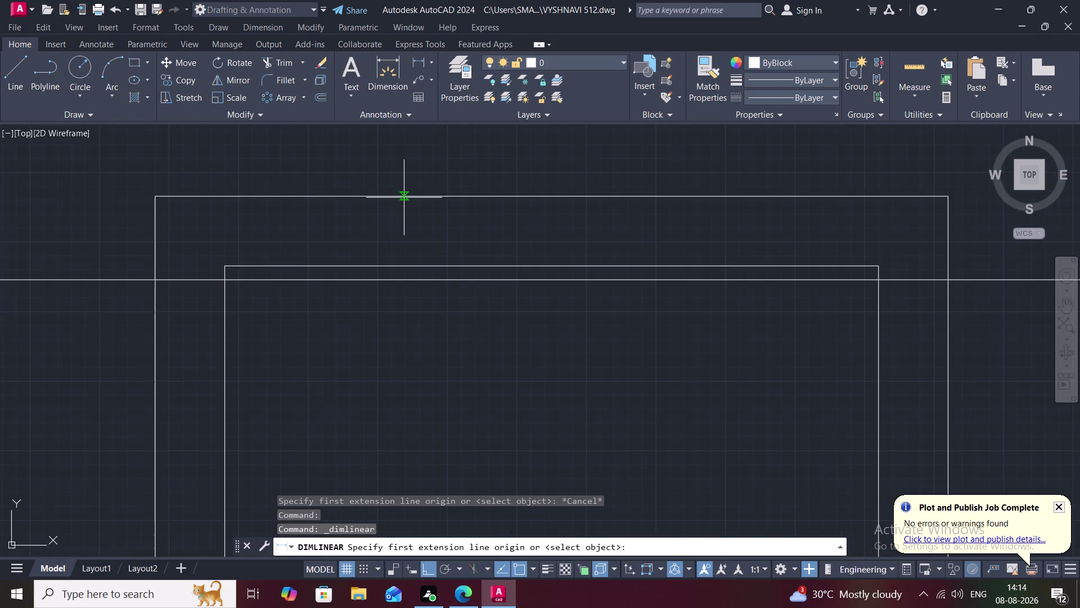
click(404, 198)
click(404, 264)
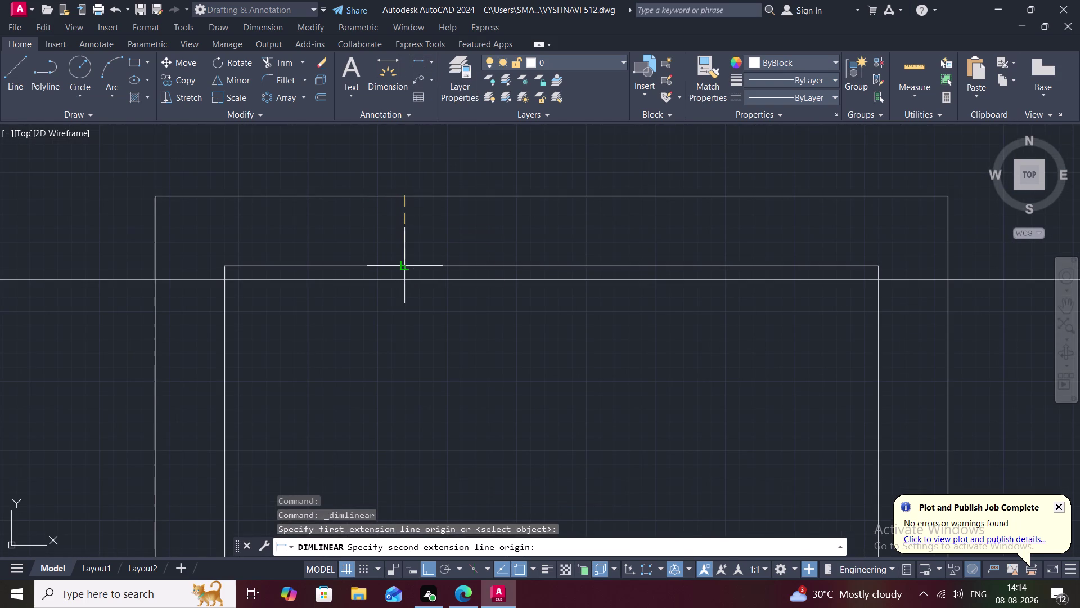
scroll(down, 3)
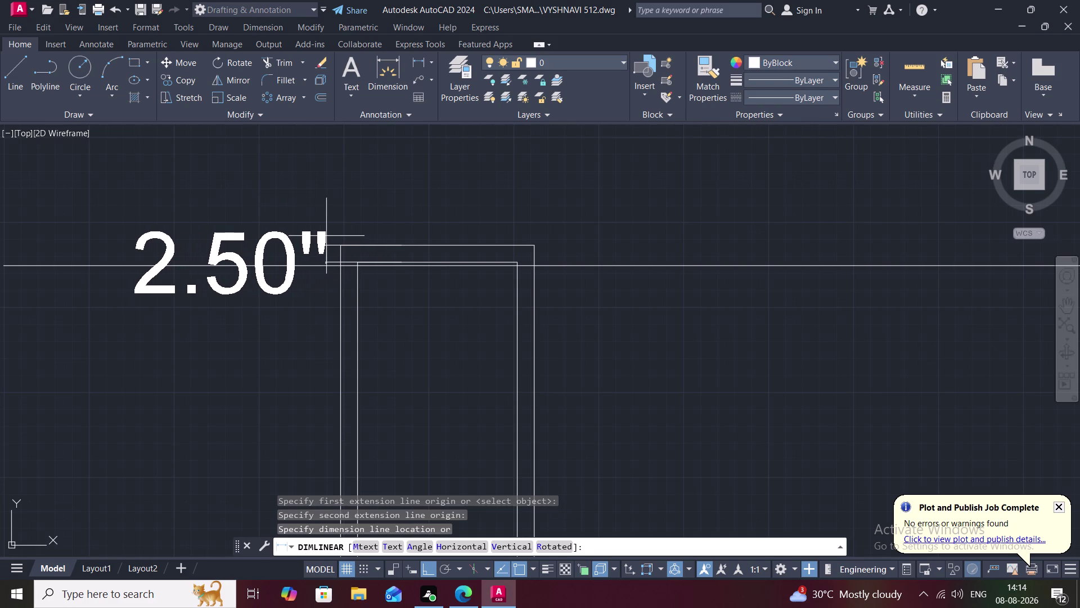
middle_drag(326, 236, 363, 234)
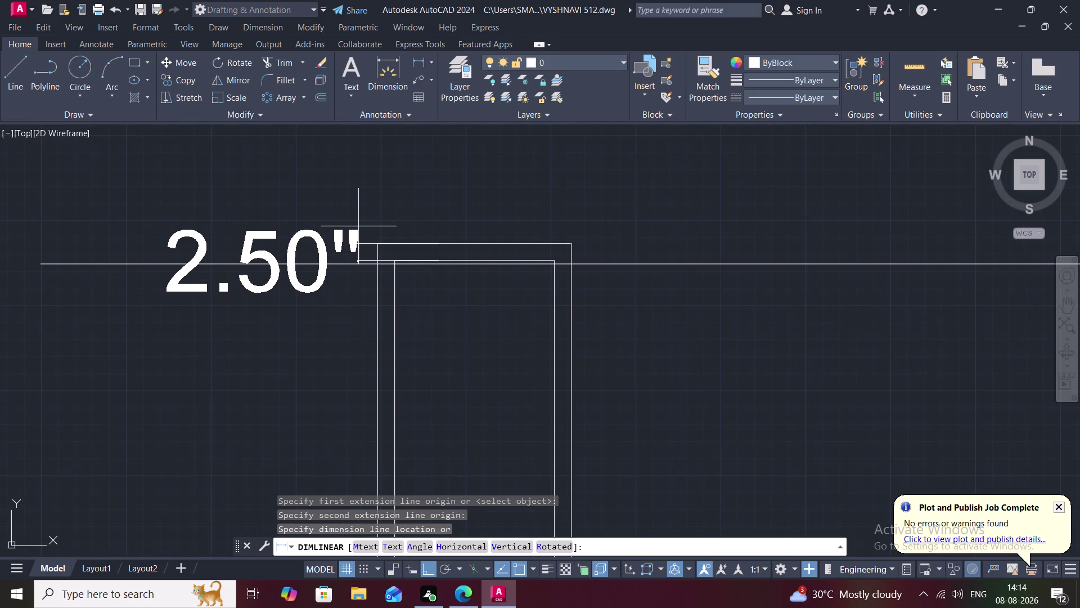
key(Escape)
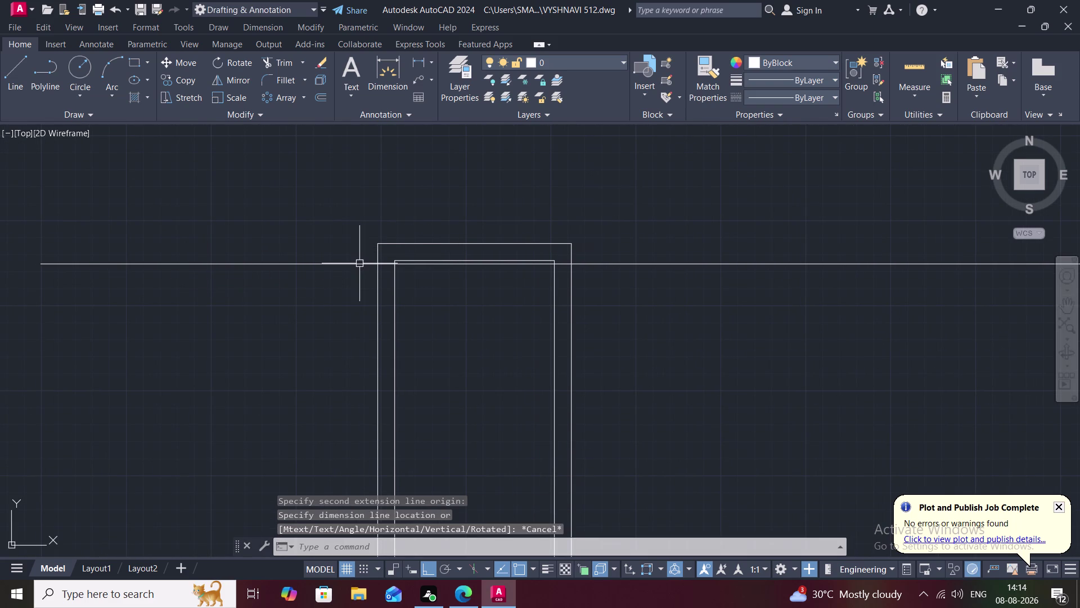
Delete the 6'9.5" upper line and pan back toward the floor plan.
click(359, 263)
key(Delete)
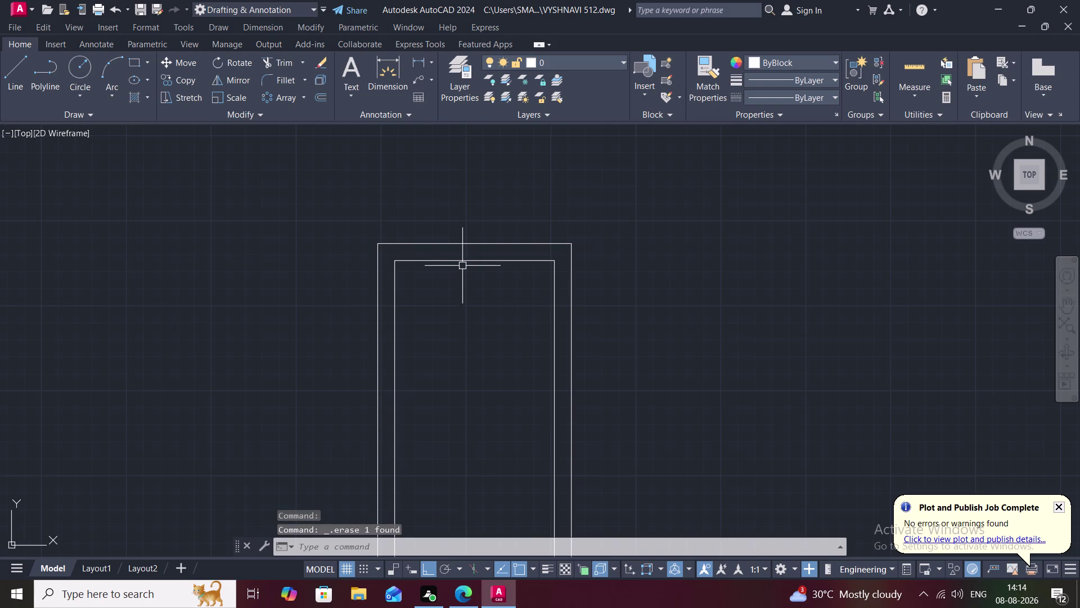
middle_drag(513, 292, 495, 208)
scroll(down, 3)
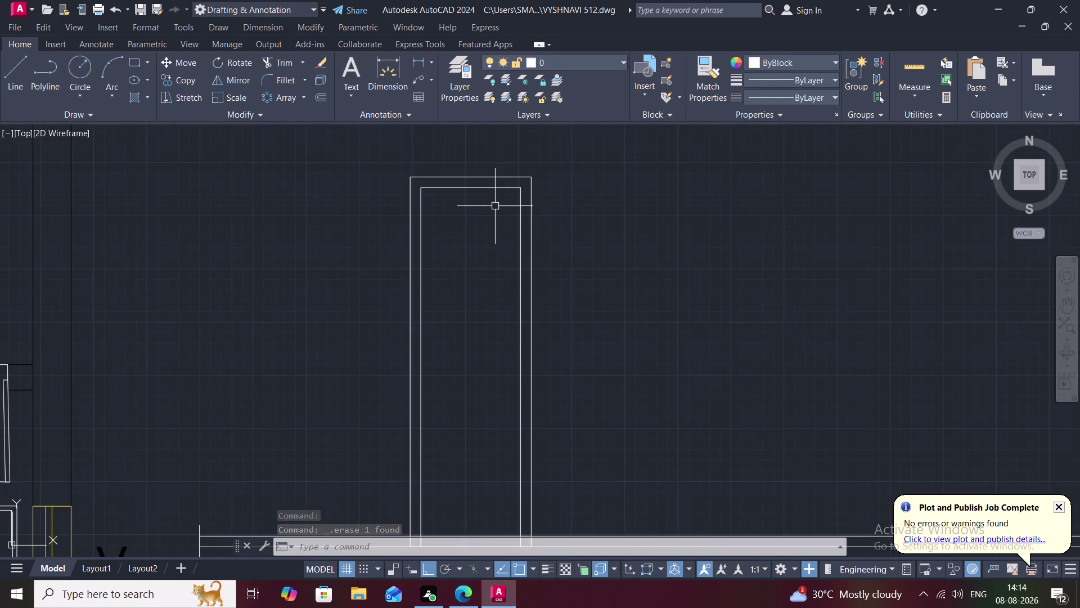
scroll(down, 3)
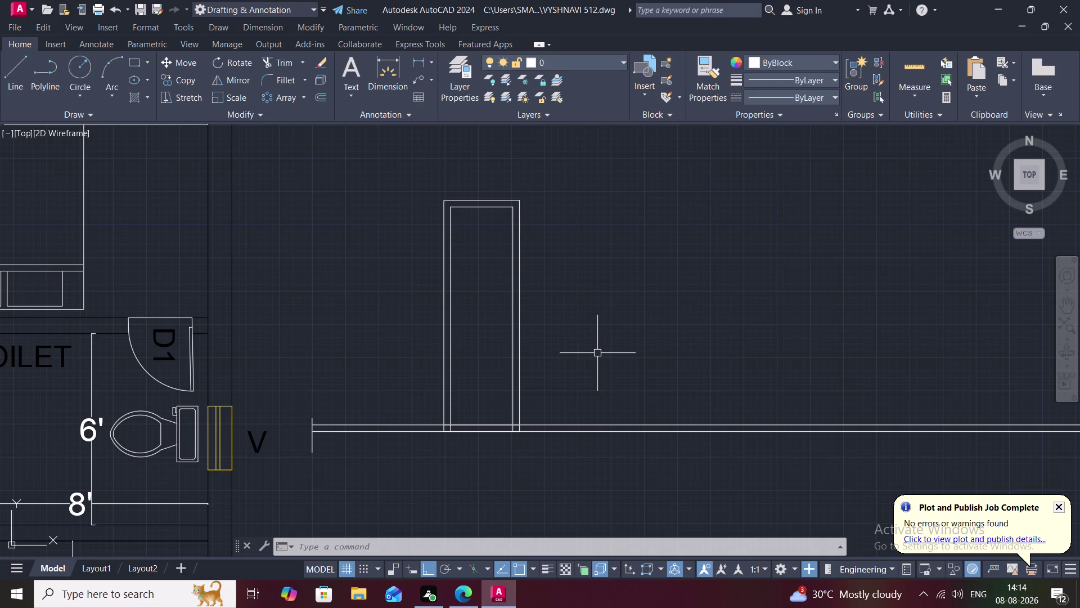
Start a line on the ground line right of the panel and draw the 7'3" left side.
key(space)
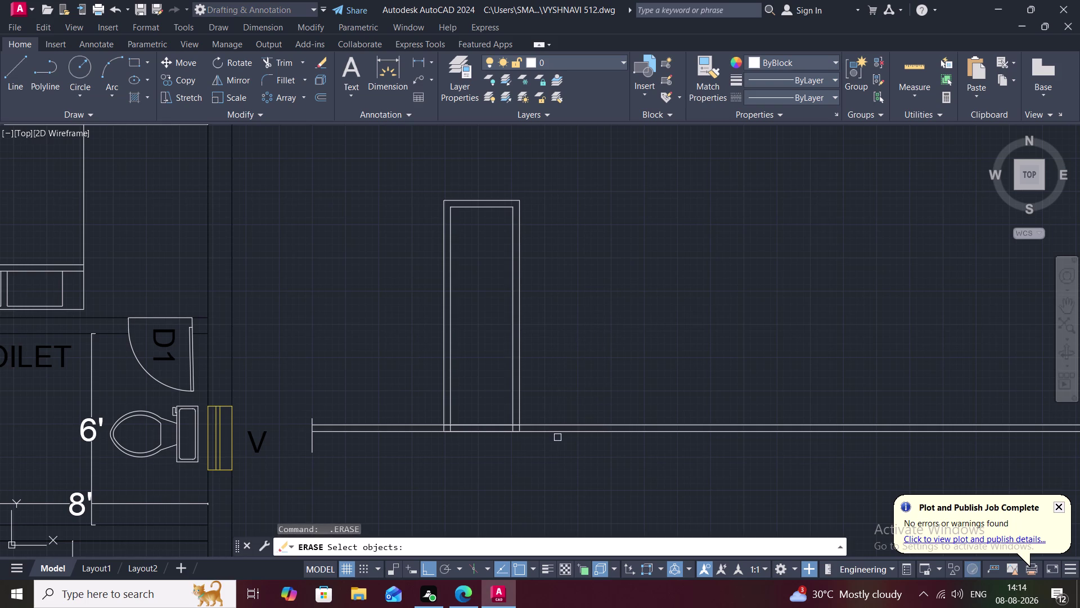
key(Escape)
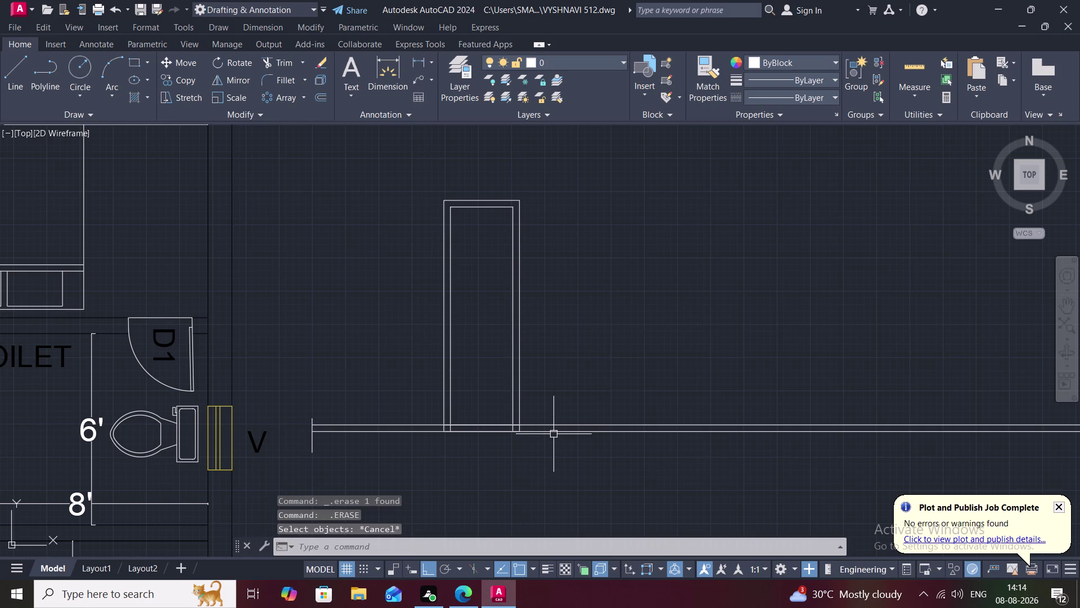
key(l)
key(space)
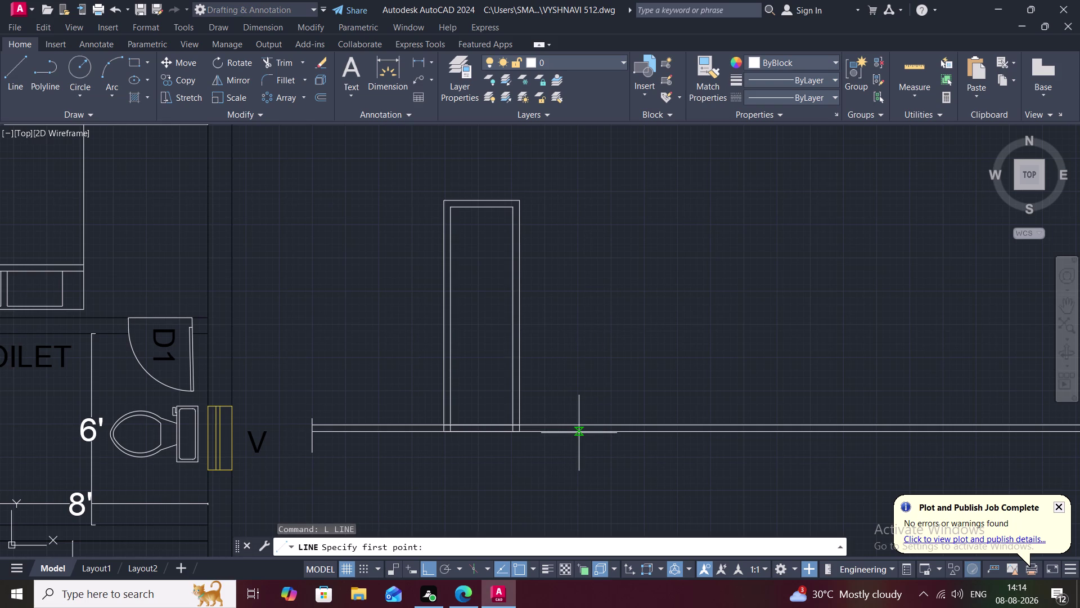
click(579, 432)
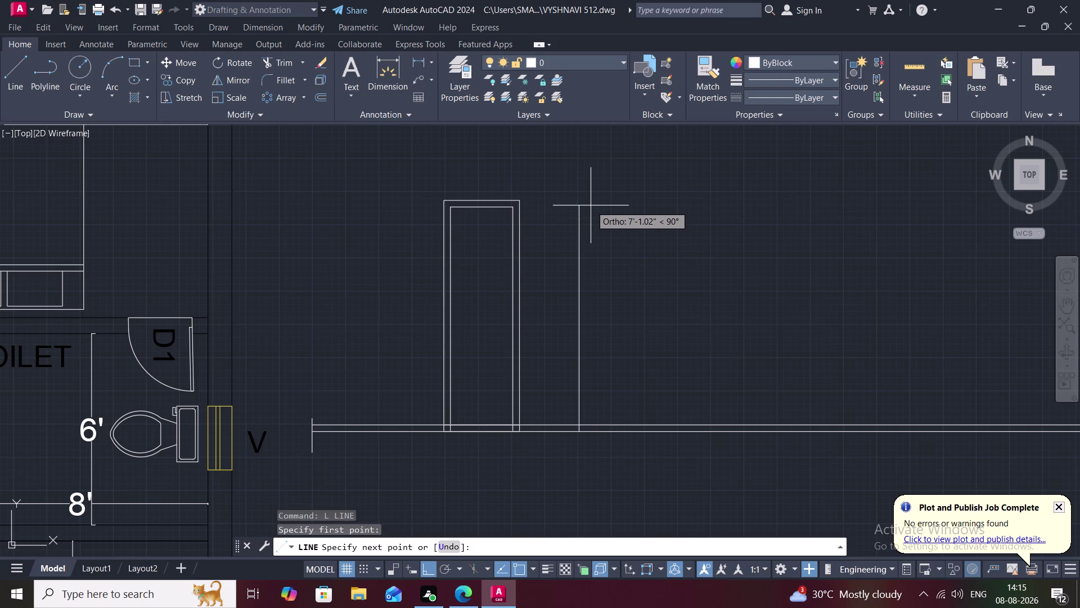
text(7')
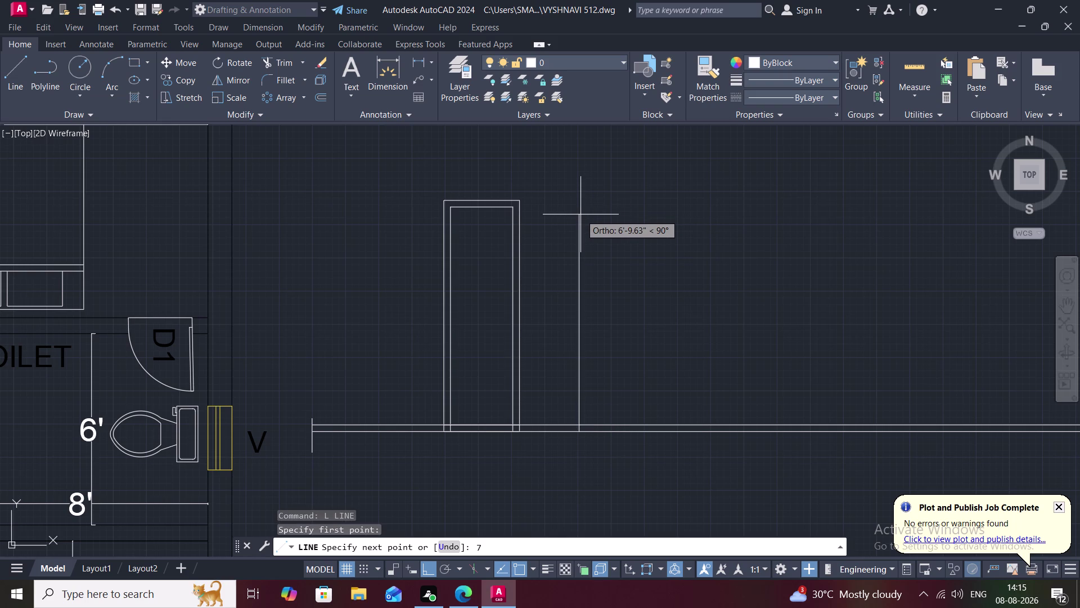
key(3)
text(")
key(space)
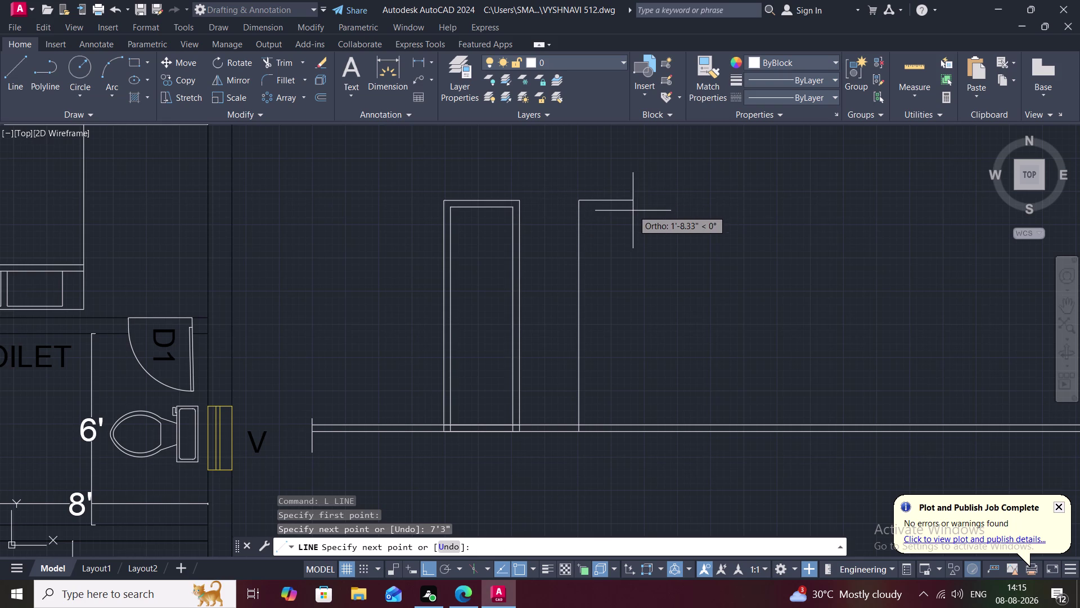
Draw the 2'6" top edge and bring the right side down to the ground line.
key(2)
key(apostrophe)
key(6)
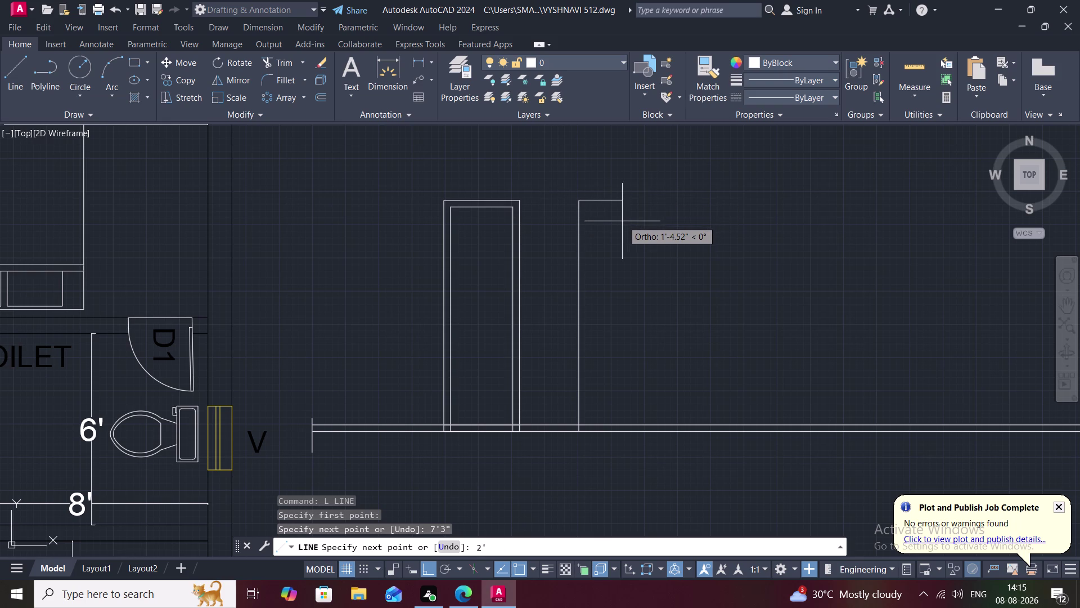
key(shift+quotedbl)
key(space)
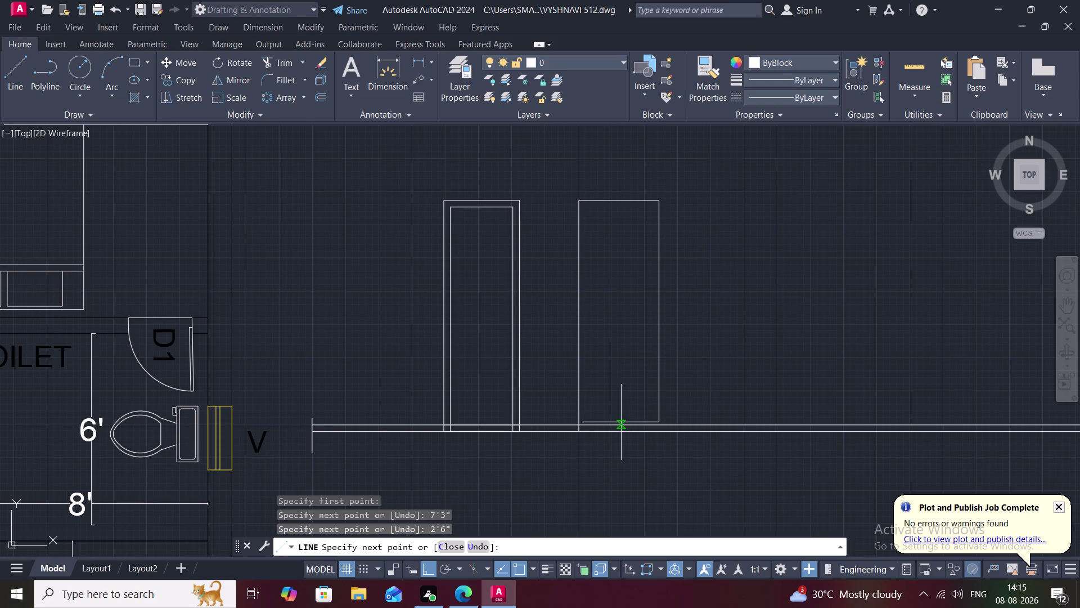
click(656, 426)
click(655, 435)
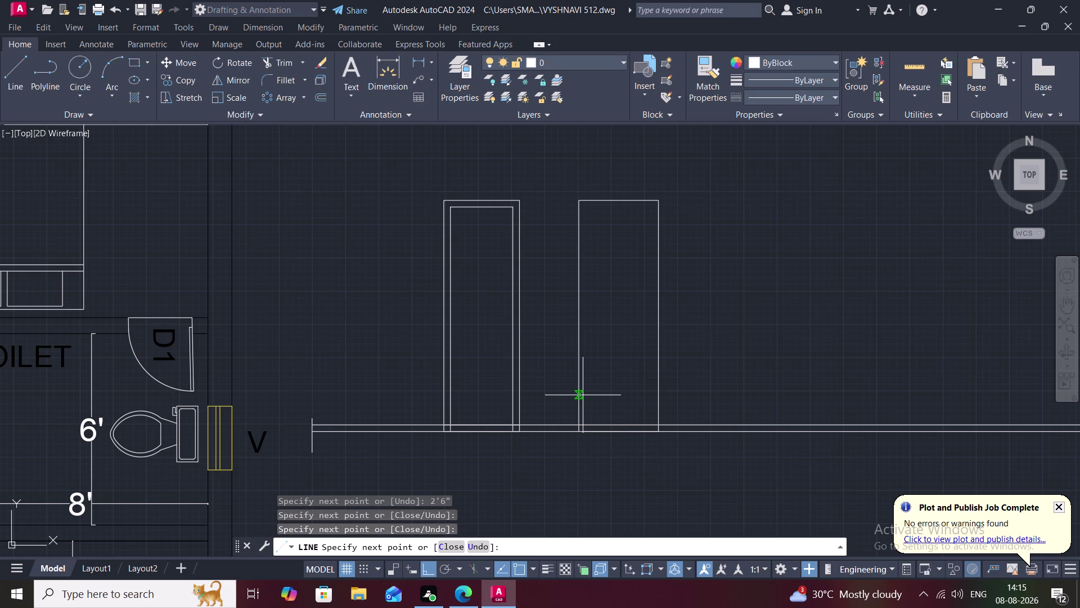
key(Escape)
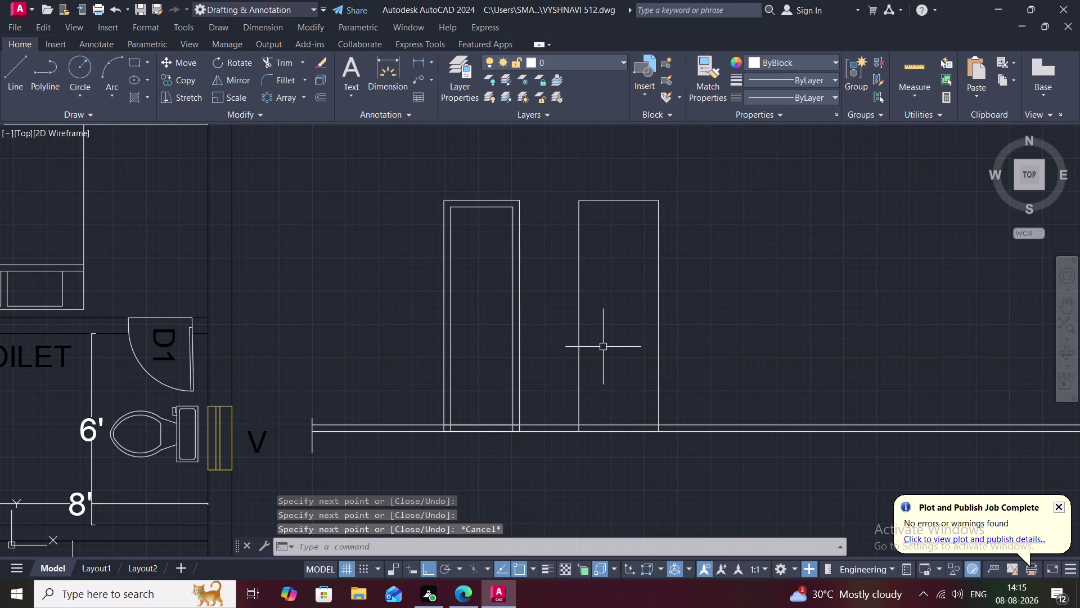
text(O)
key(space)
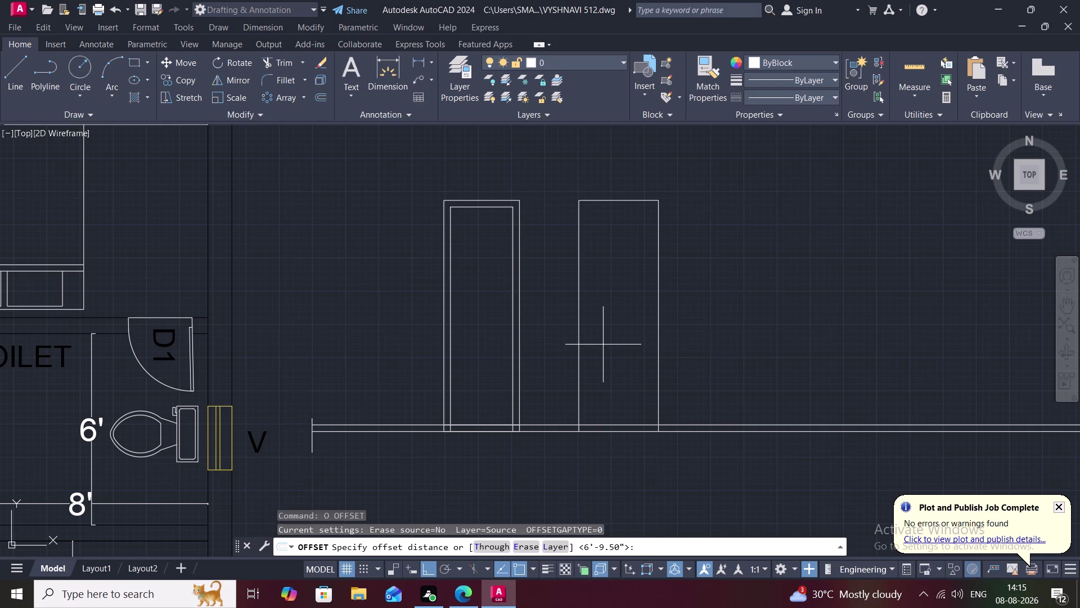
Set the offset distance to 2.5" and copy the left side and top edge inward.
key(3)
key(BackSpace)
text(2.)
text(5")
key(space)
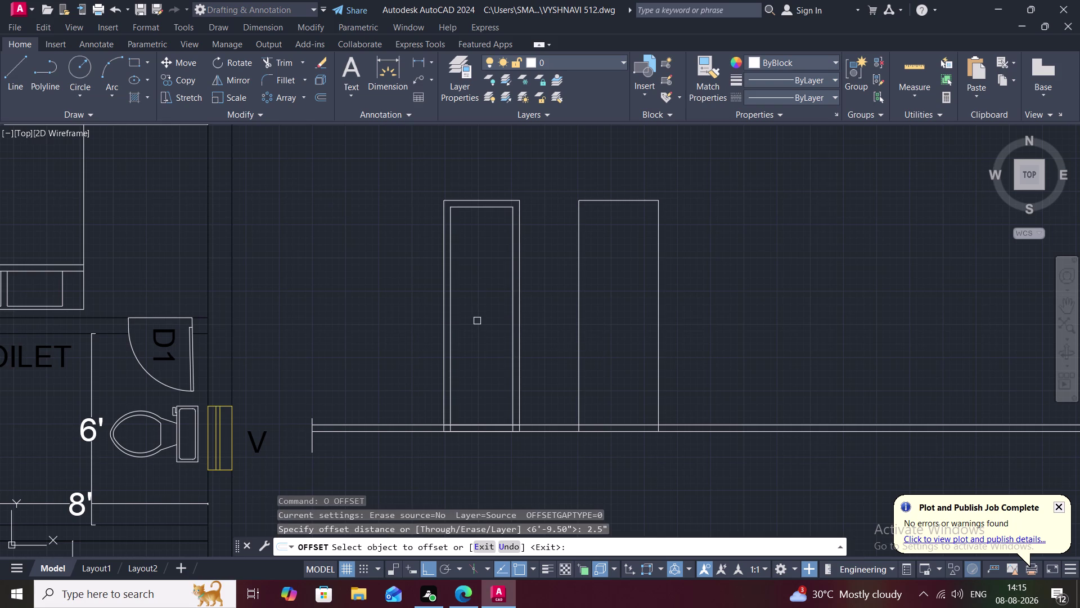
click(633, 199)
click(630, 210)
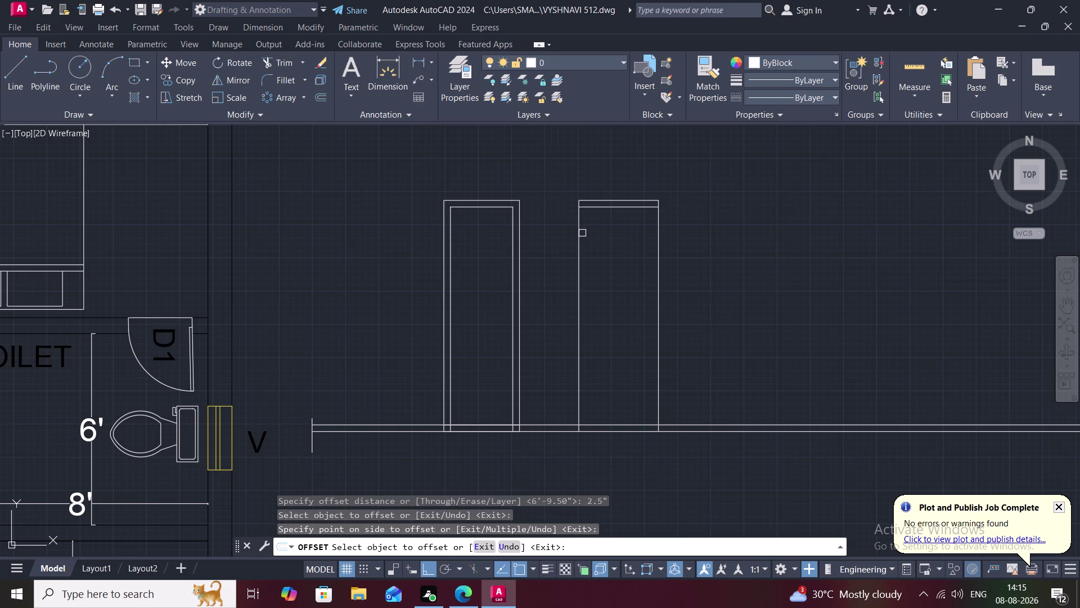
click(580, 234)
click(592, 242)
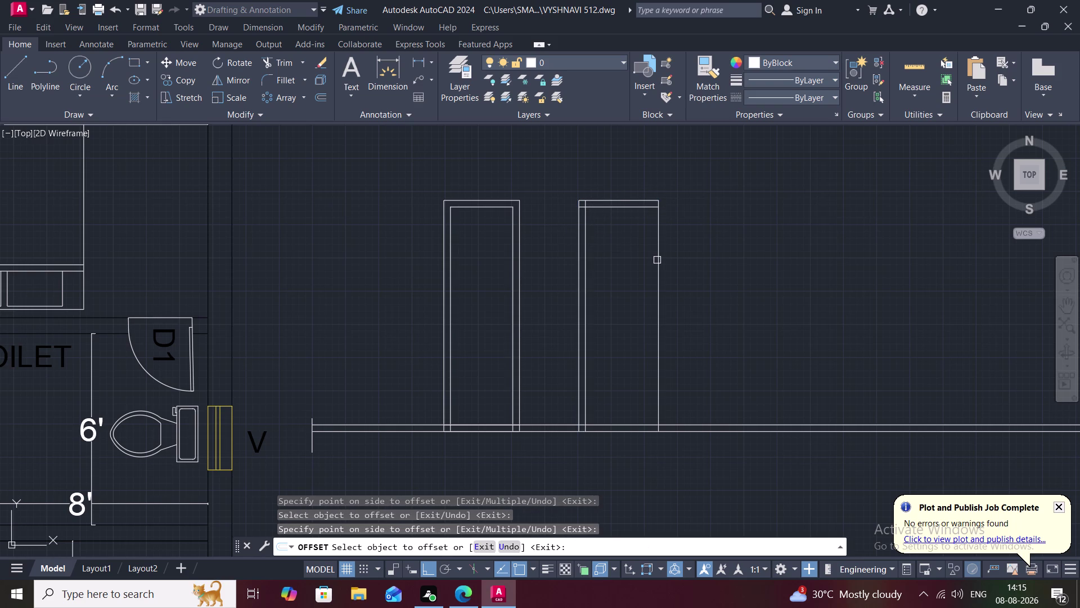
Offset the right side inward and delete the stray copy outside the panel.
click(658, 260)
click(654, 260)
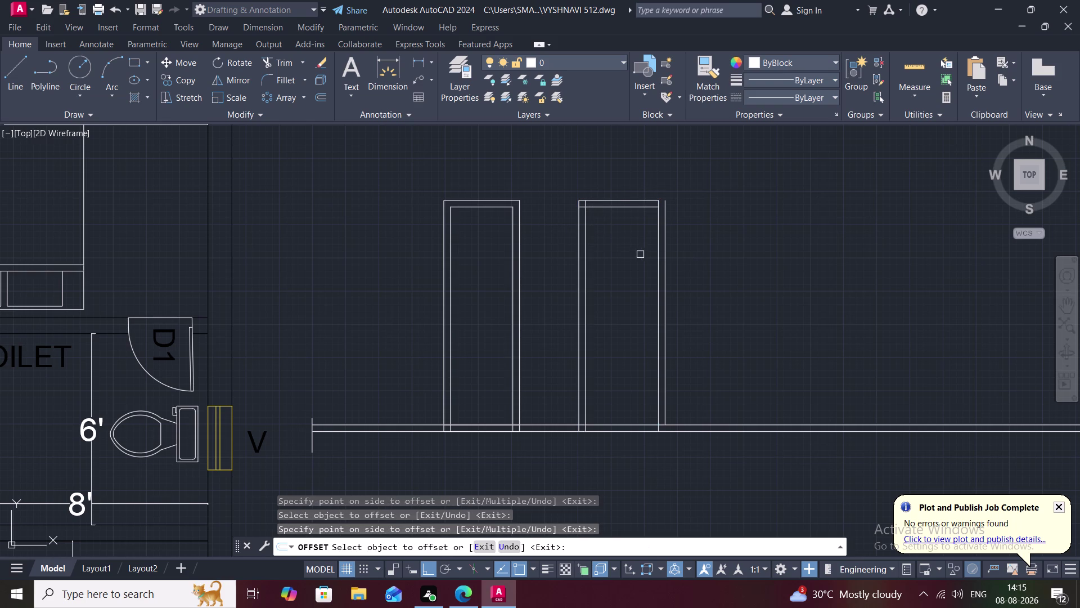
click(658, 256)
click(645, 254)
key(space)
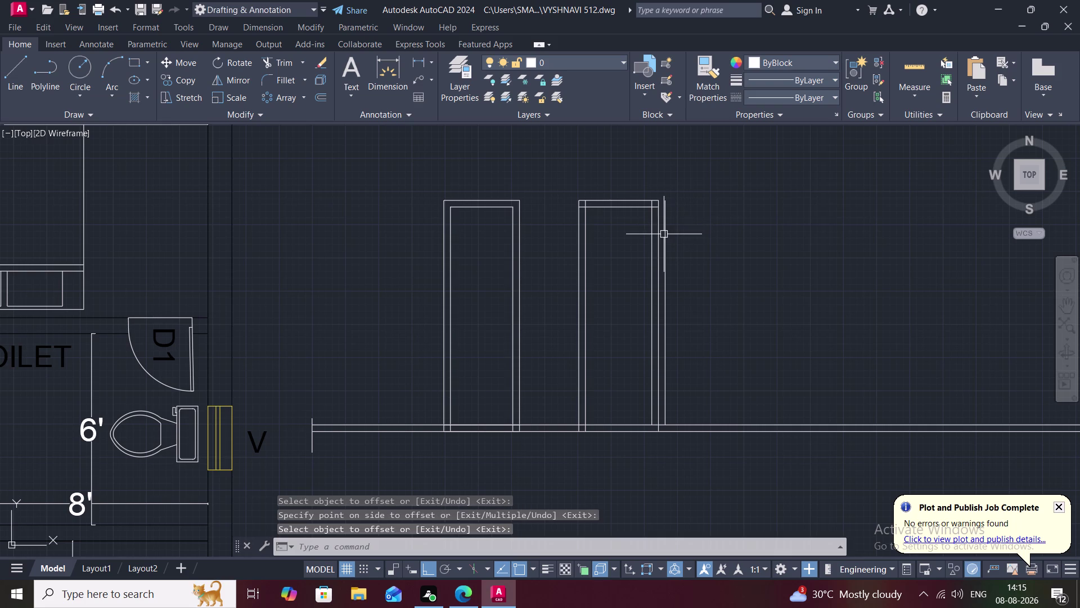
click(663, 243)
key(Delete)
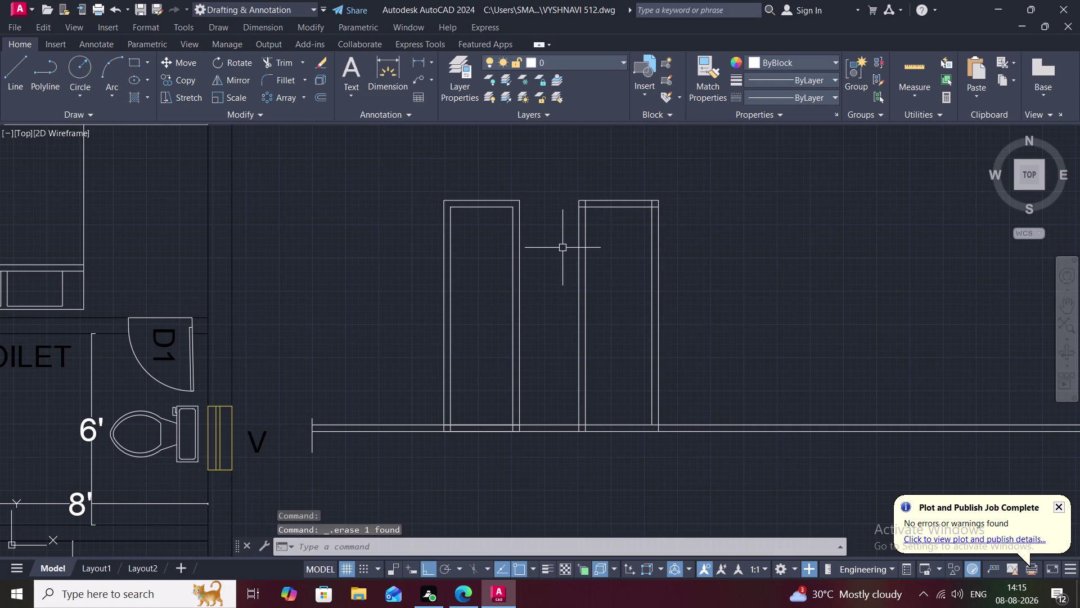
text(T)
key(space)
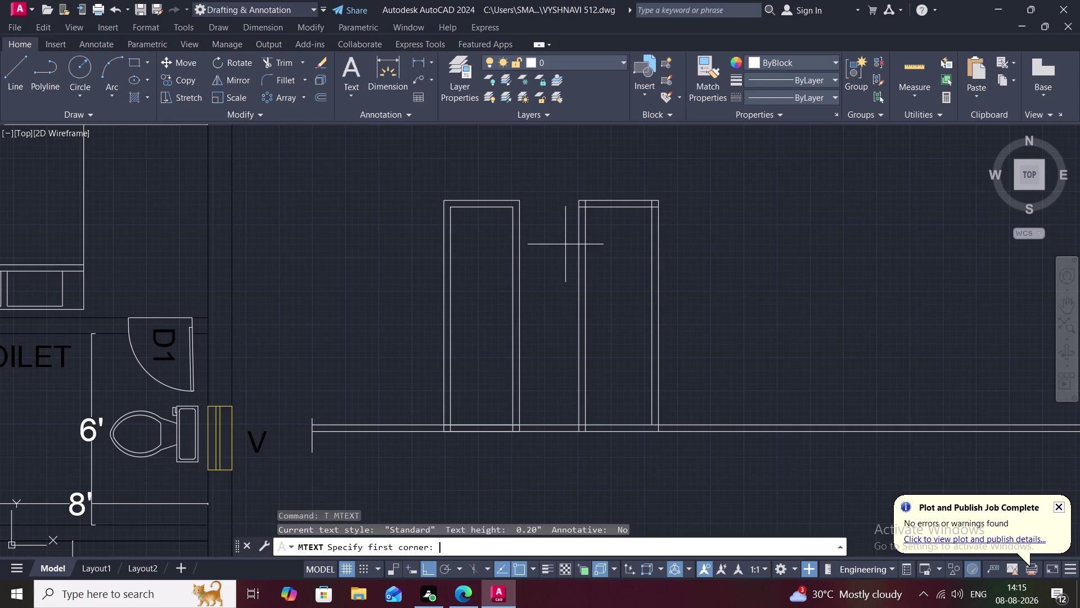
key(Escape)
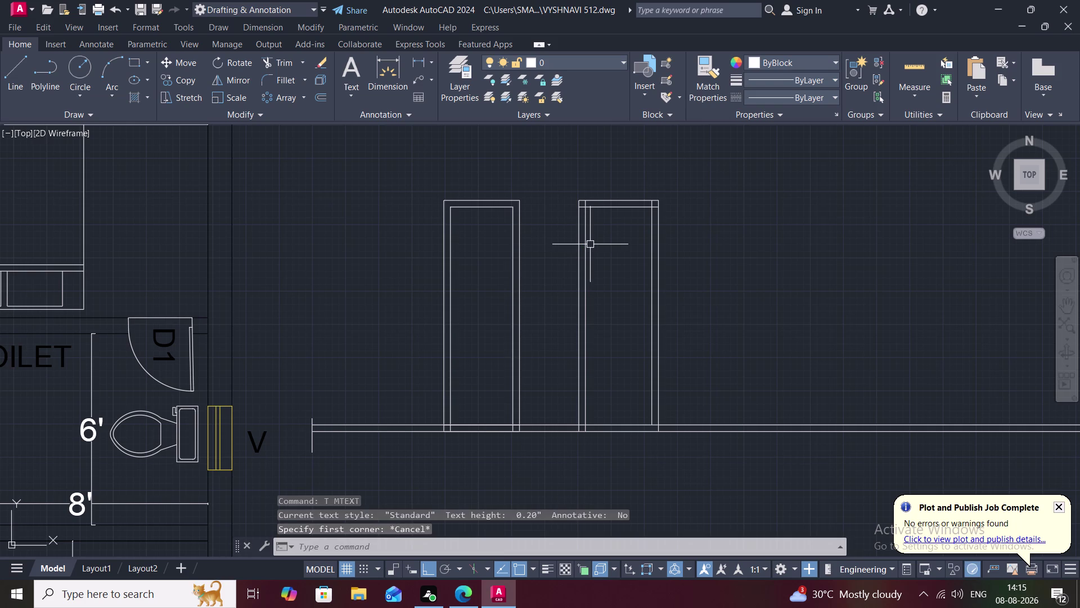
key(t)
key(space)
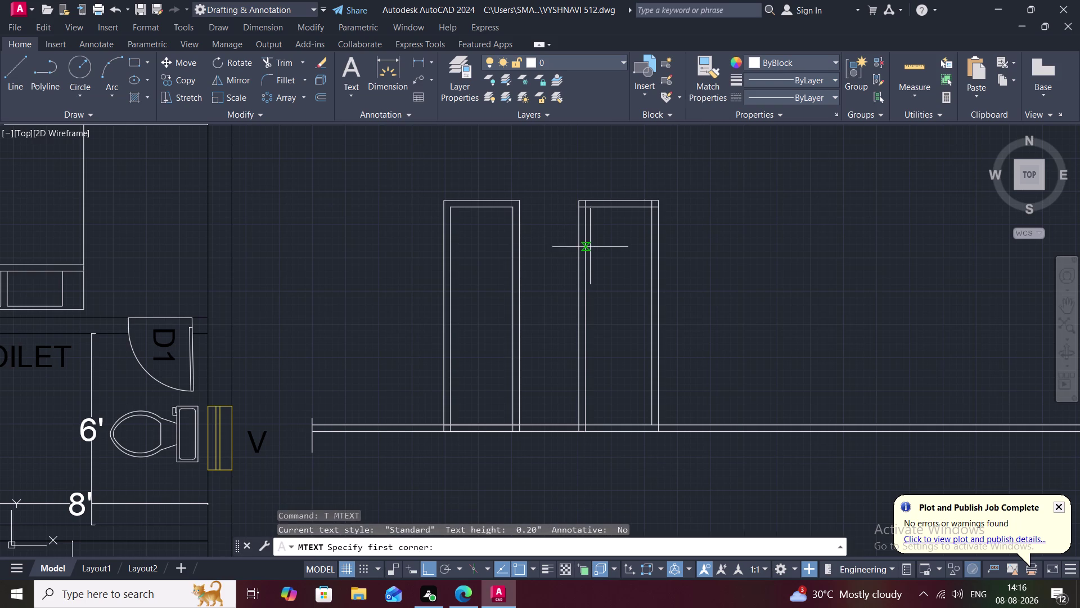
scroll(up, 3)
middle_drag(580, 218, 588, 235)
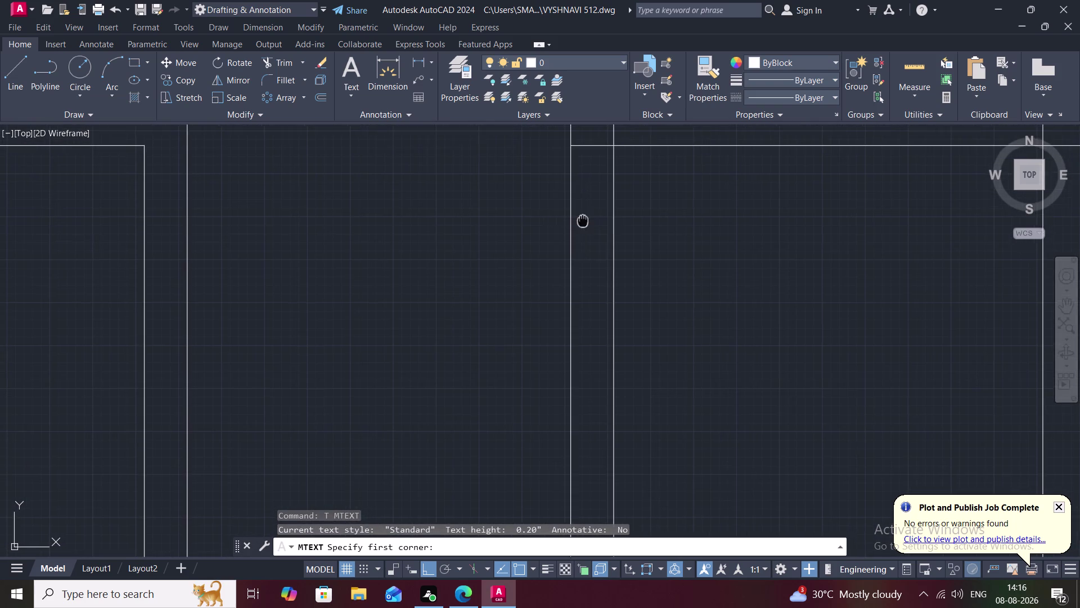
middle_drag(588, 236, 594, 308)
Cancel the text command and fence-trim the overlapping inner frame lines at the top corner.
text(T)
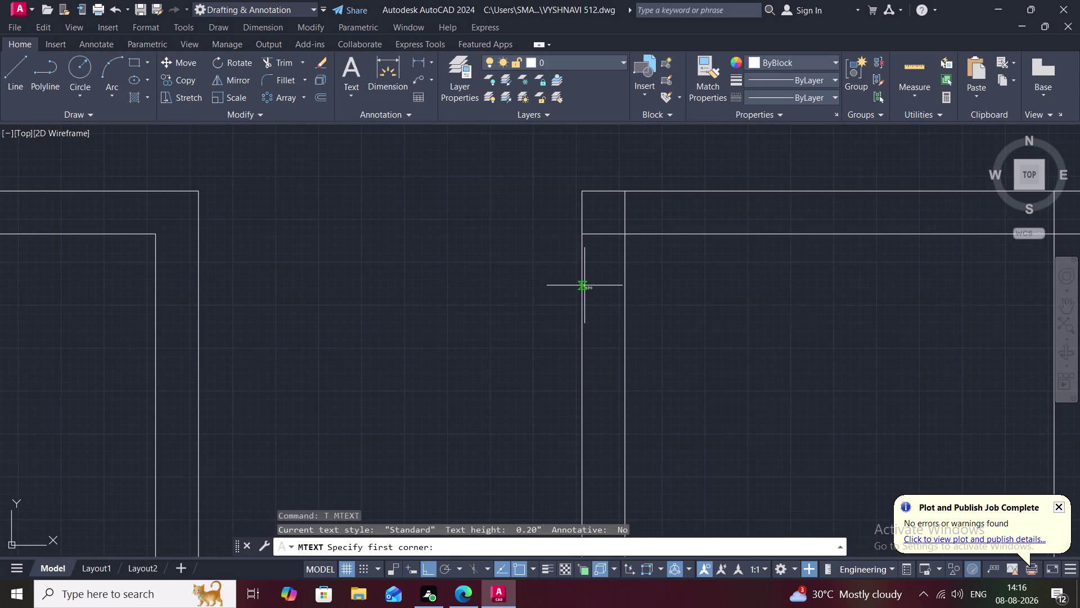
text(R)
key(space)
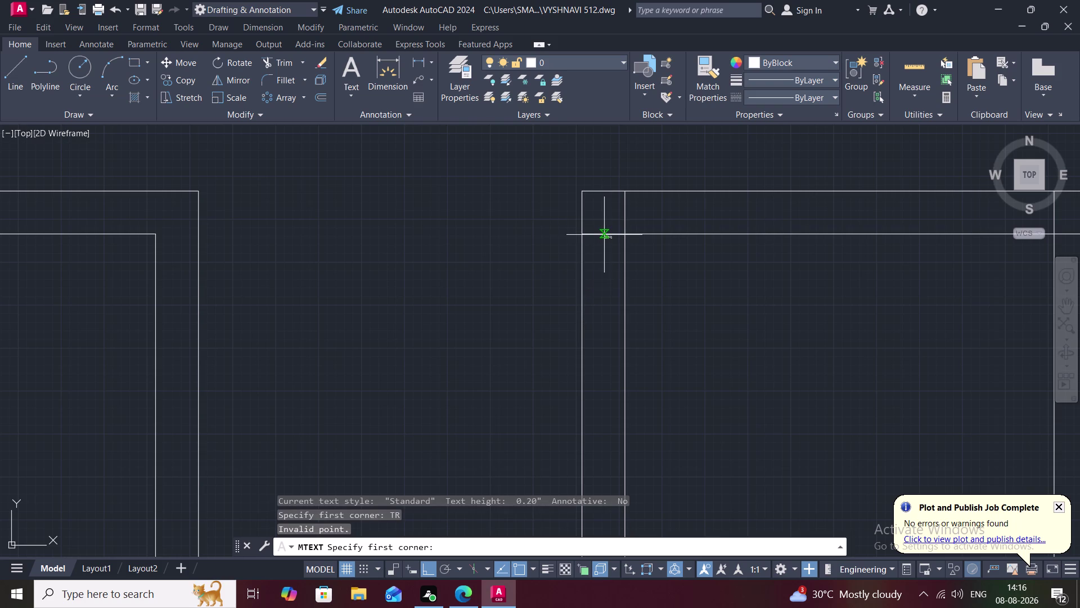
key(Escape)
text(TR)
key(space)
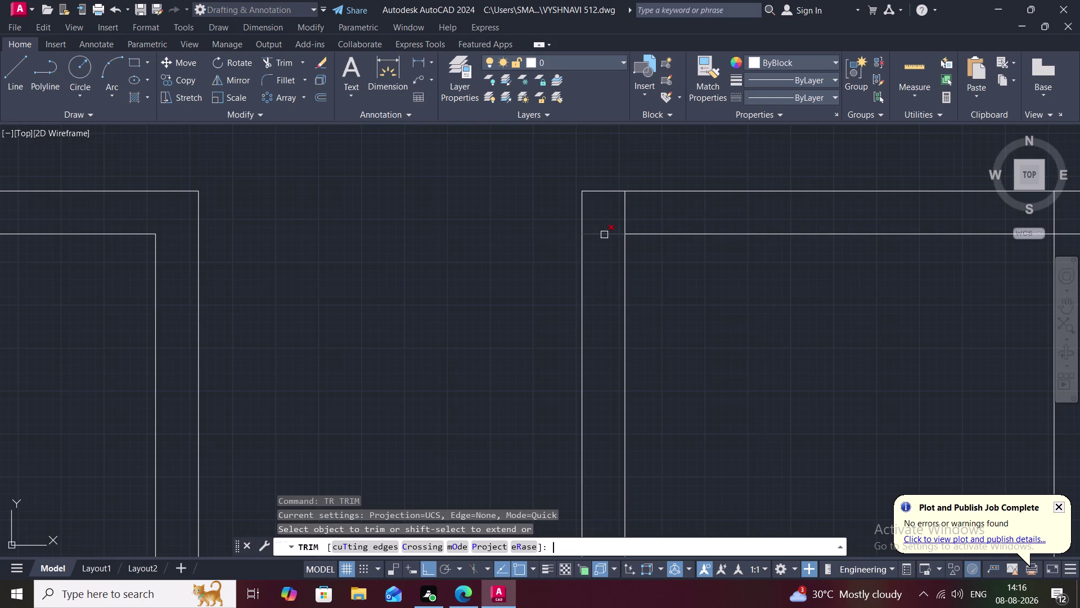
click(604, 235)
drag(644, 216, 628, 212)
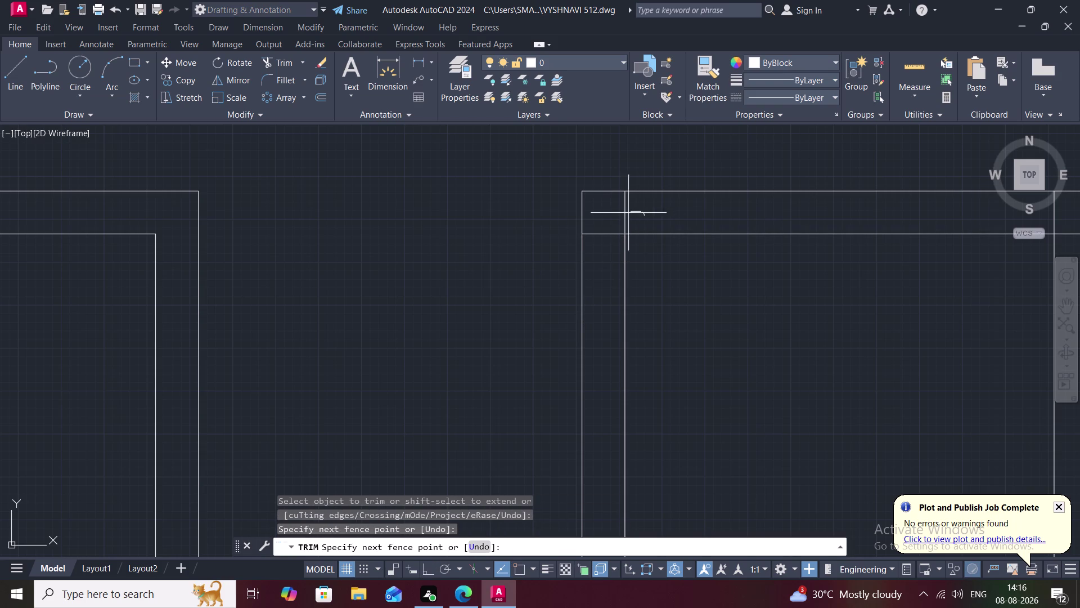
drag(628, 213, 606, 250)
Trim the overlapping lines at the right corner and review both panels.
scroll(down, 3)
middle_drag(676, 272, 580, 240)
scroll(down, 3)
scroll(down, 3)
scroll(up, 3)
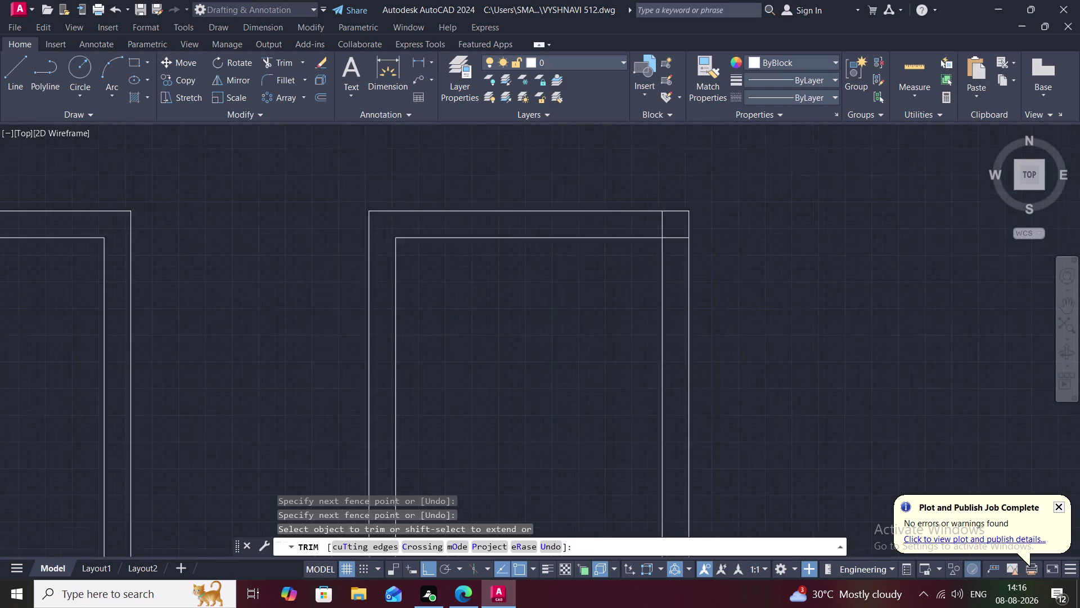
drag(614, 220, 686, 273)
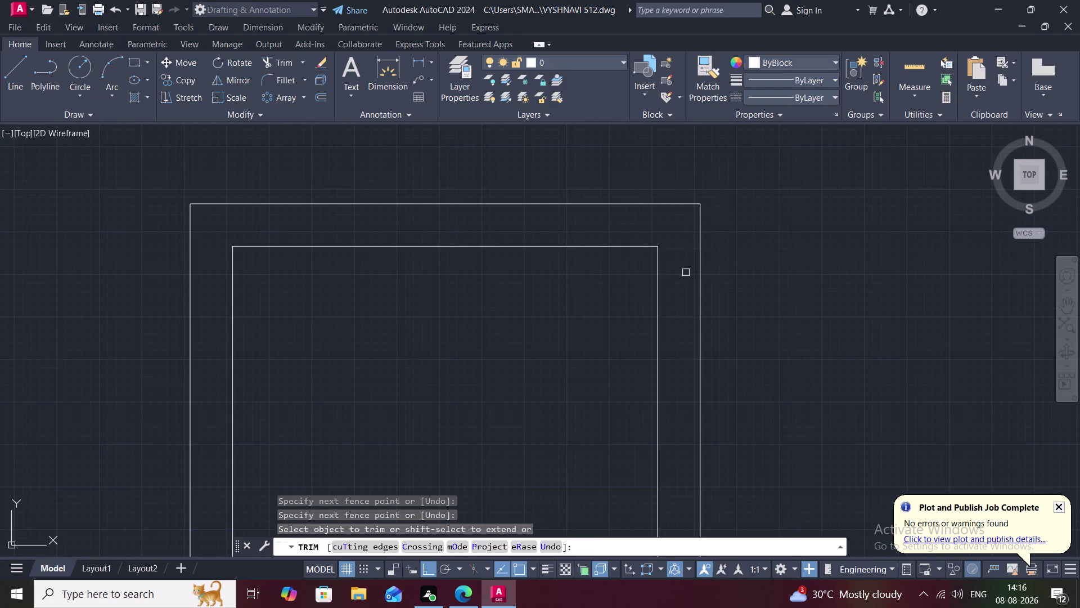
scroll(down, 3)
middle_drag(615, 291, 606, 205)
scroll(down, 3)
scroll(down, 3)
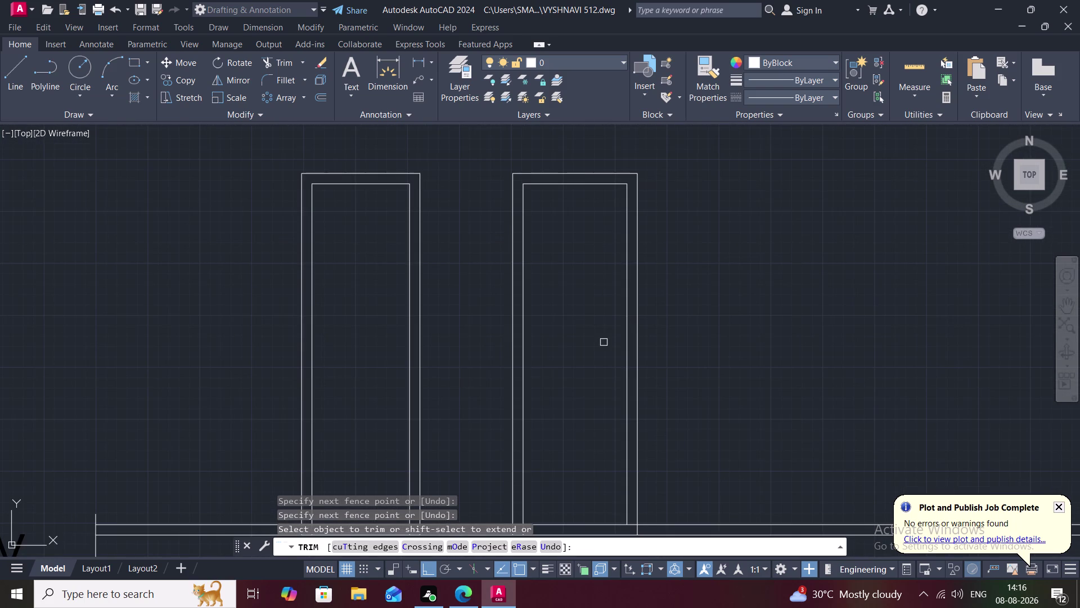
middle_drag(602, 343, 619, 266)
scroll(down, 3)
key(Escape)
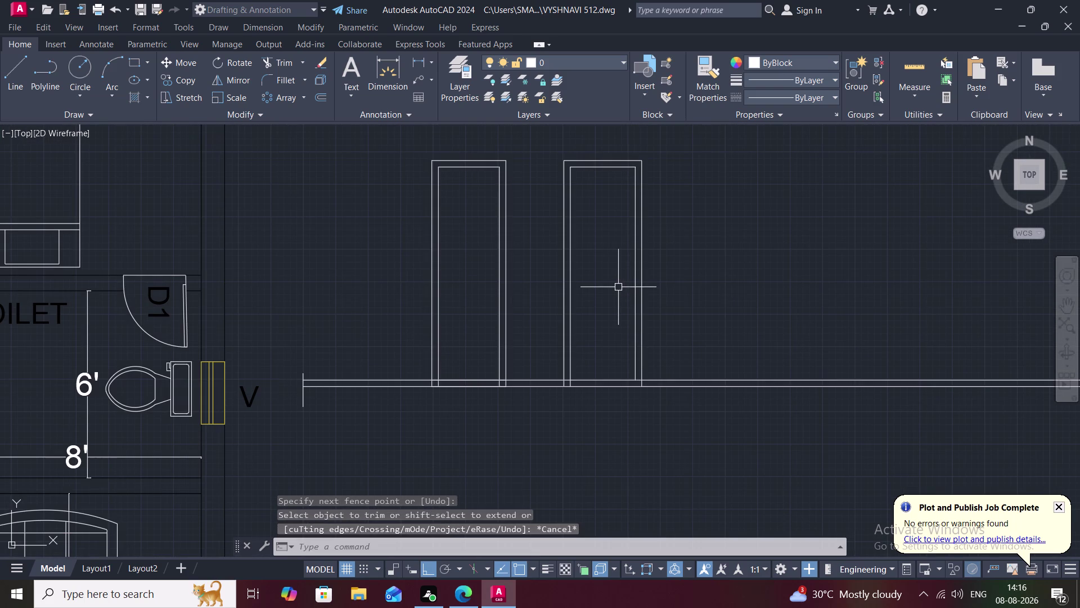
Extend the new panel's inner left and right lines downward, then pan back to the plans.
key(e)
key(x)
key(space)
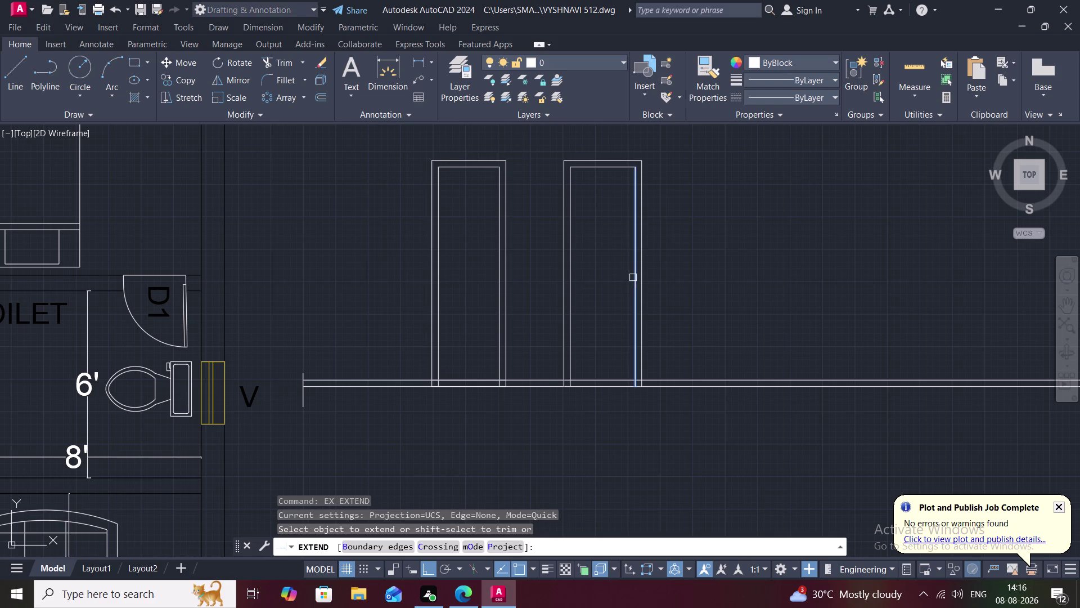
click(634, 279)
click(641, 294)
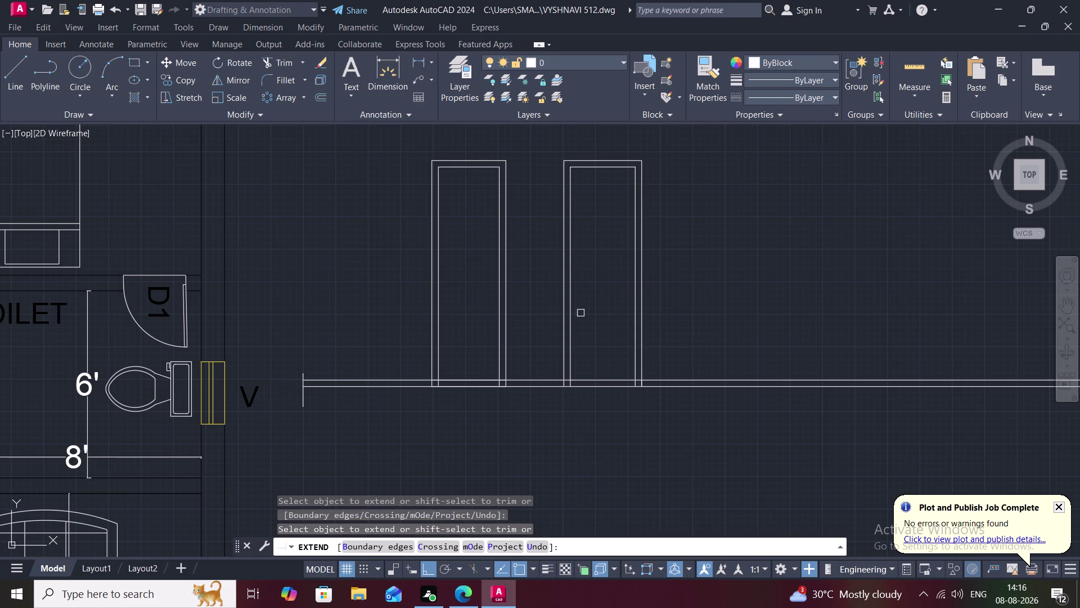
click(571, 313)
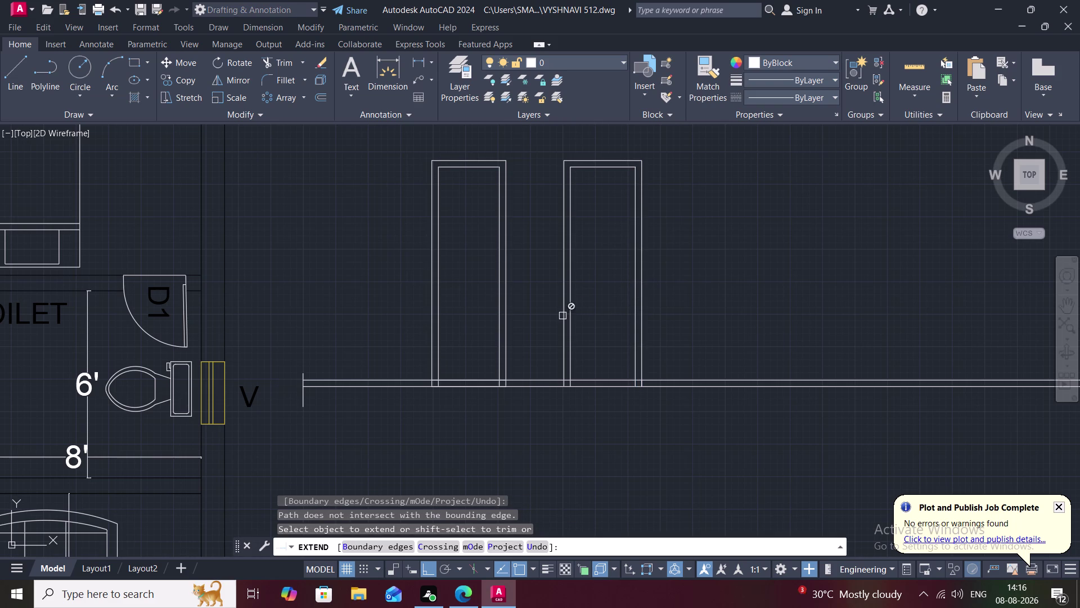
click(563, 316)
key(Escape)
scroll(down, 3)
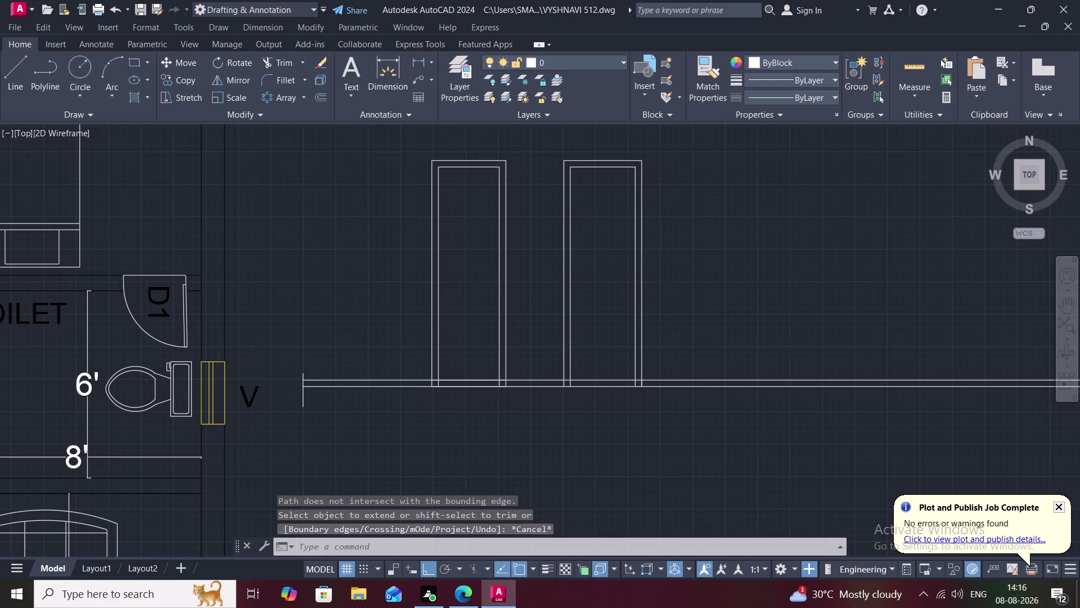
middle_drag(617, 262, 567, 263)
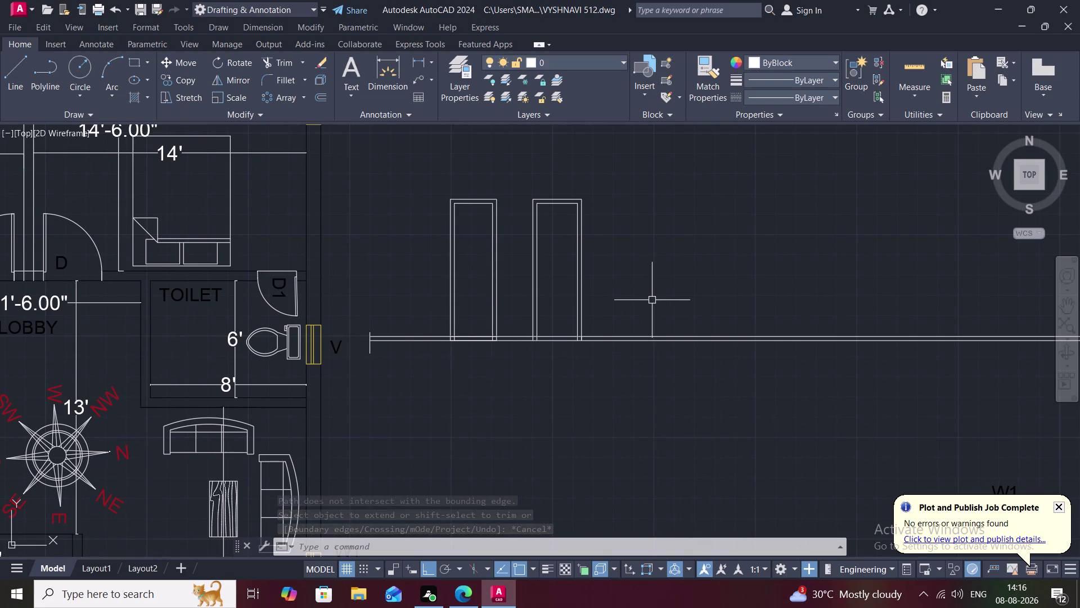
Start a line on the baseline and draw the door's 7'3" left side.
text(L)
key(space)
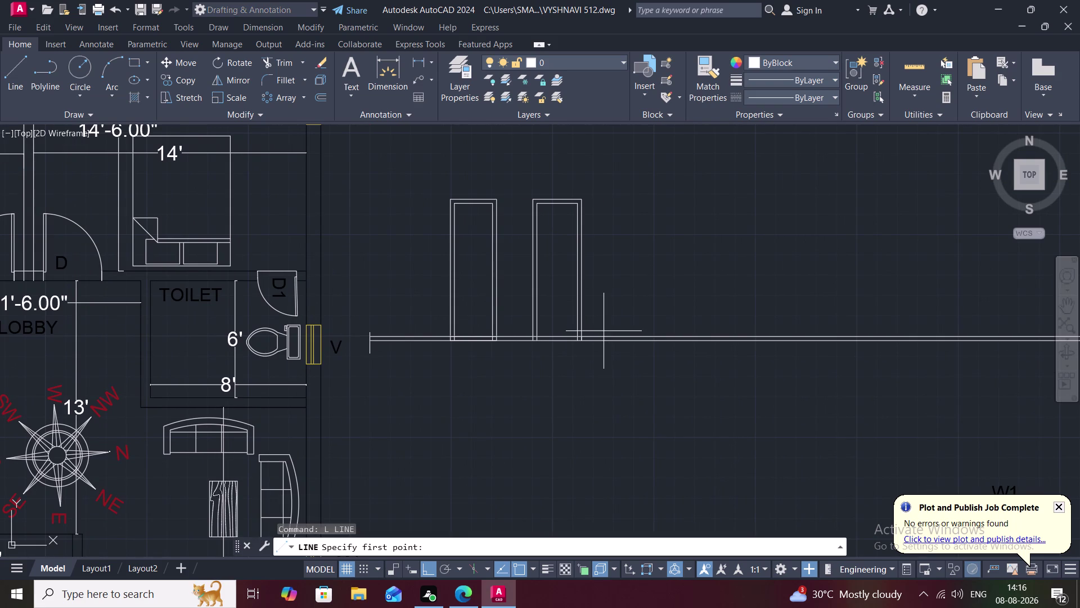
scroll(up, 3)
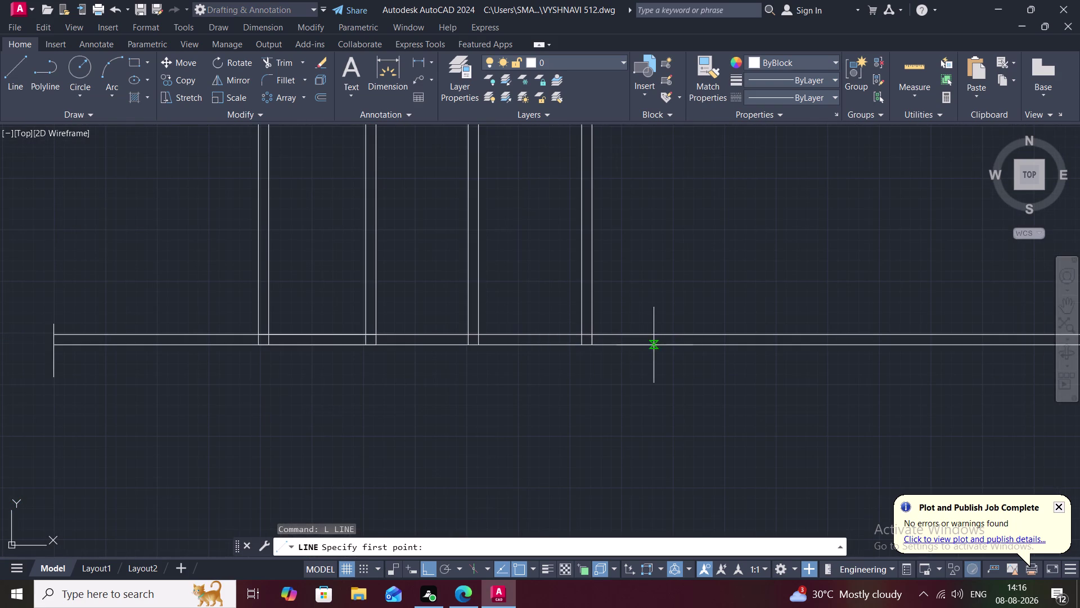
click(675, 344)
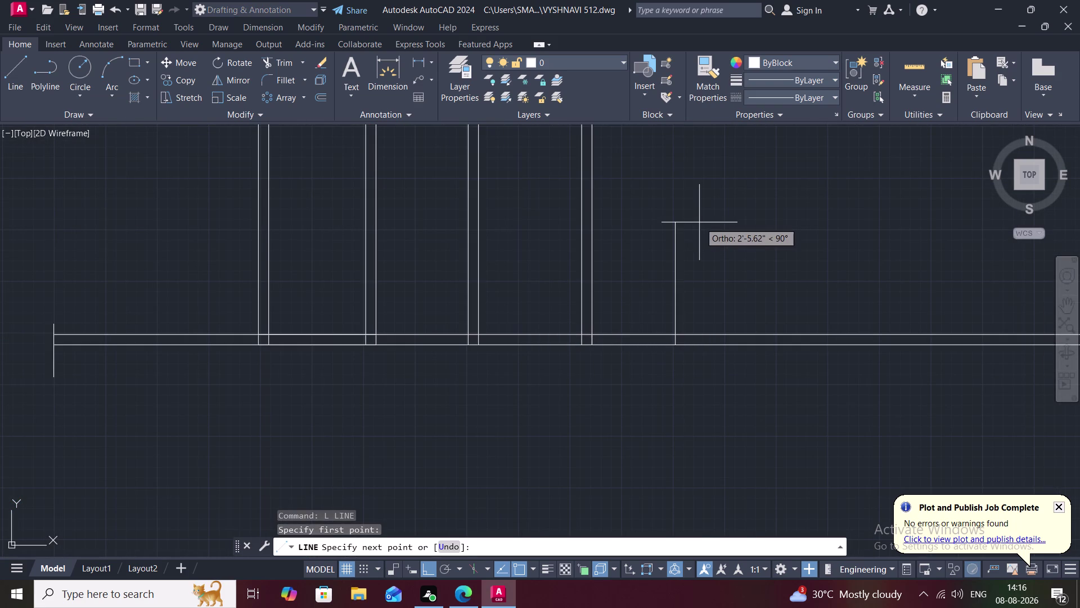
key(7)
key(apostrophe)
text(3")
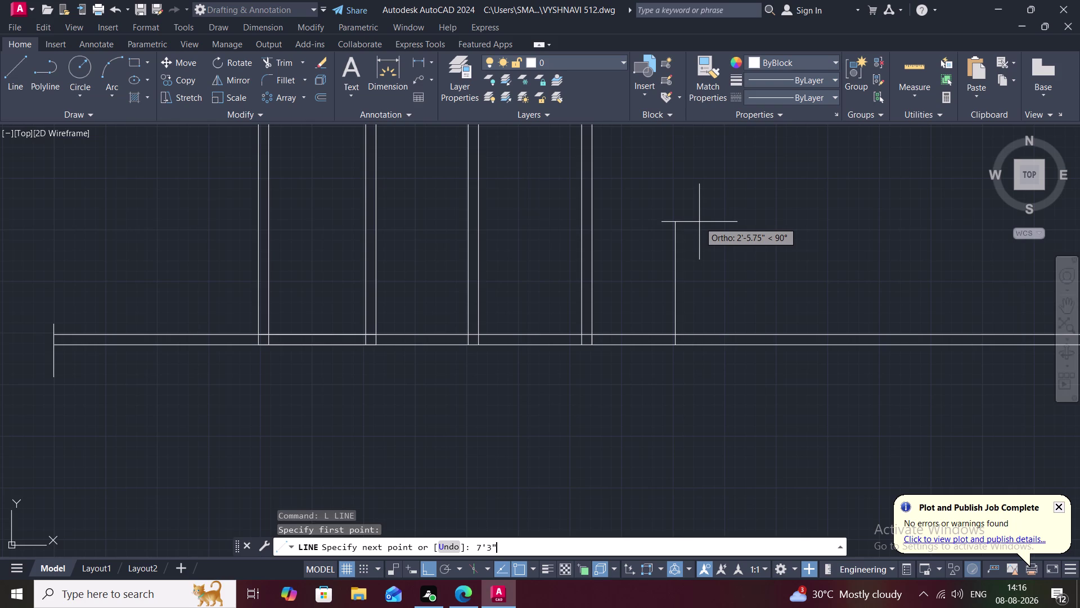
key(space)
Draw the 3' top edge and bring the right side down to the baseline.
scroll(down, 3)
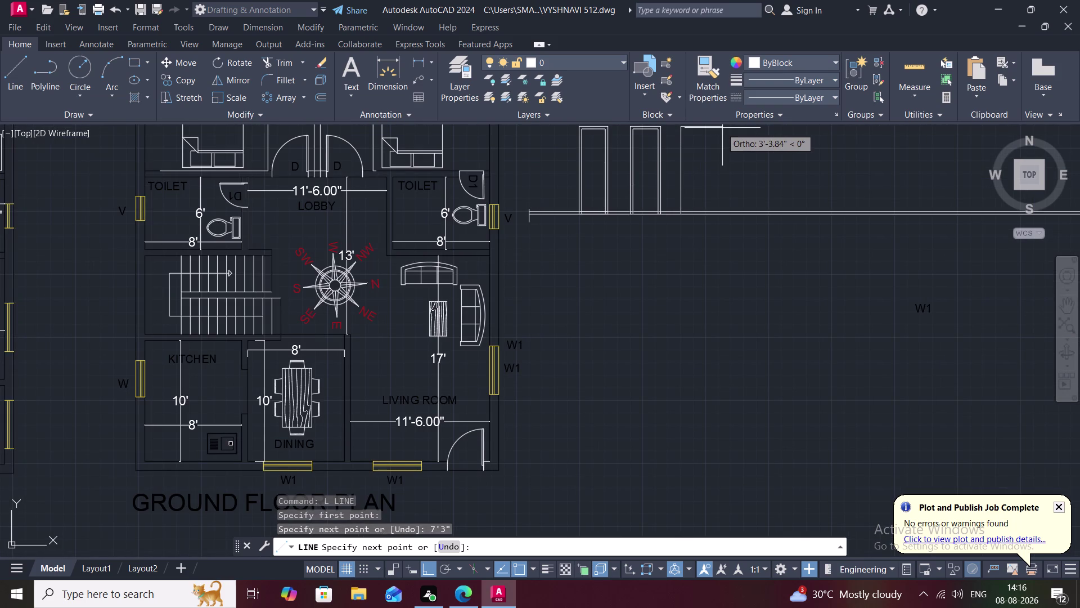
key(3)
key(apostrophe)
key(space)
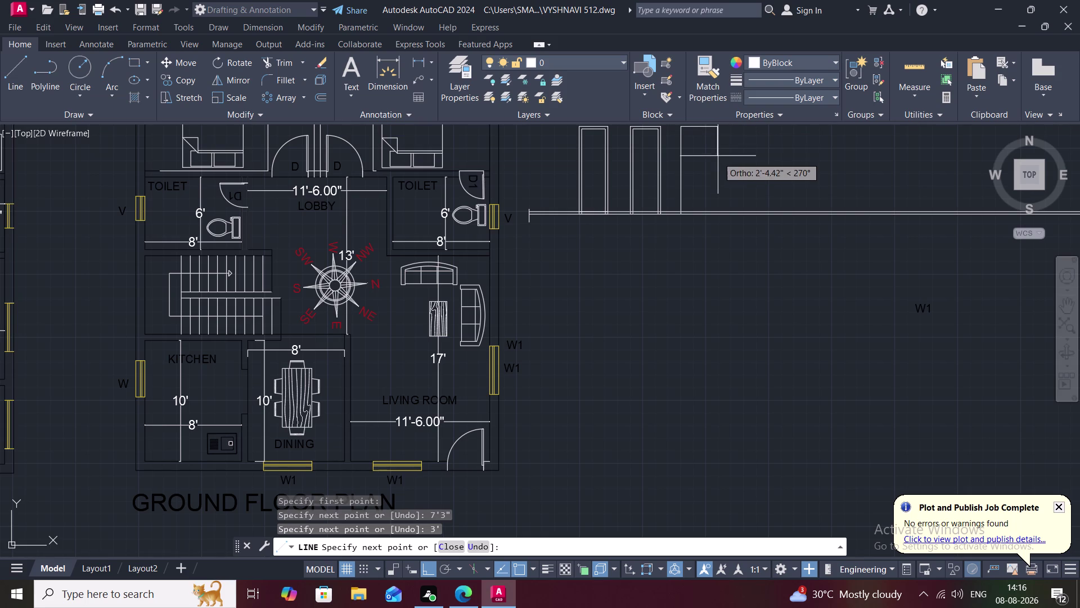
click(719, 214)
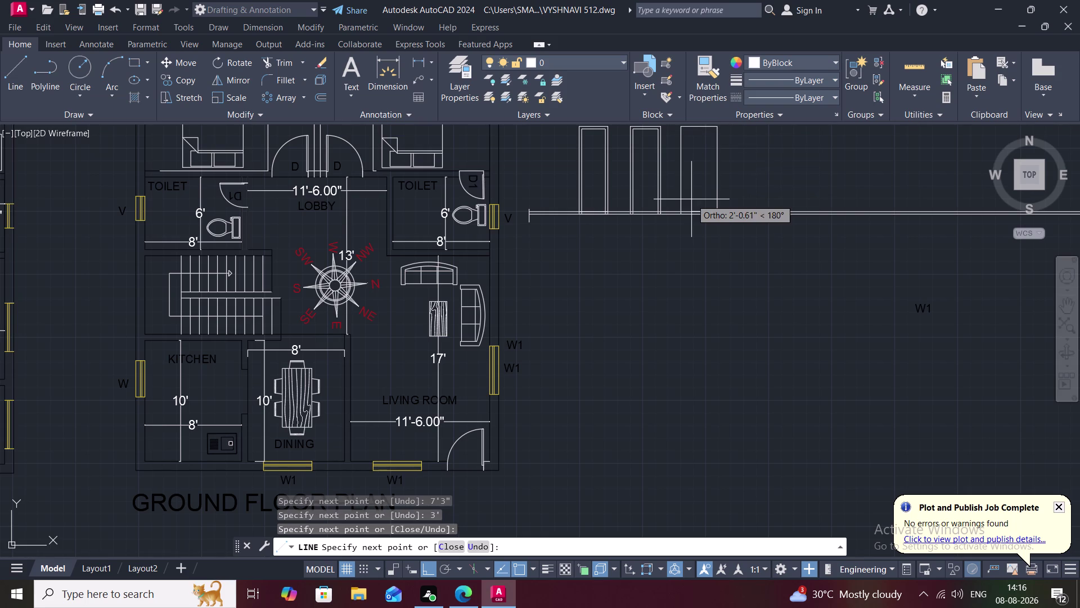
key(Escape)
middle_drag(696, 193, 684, 252)
scroll(up, 3)
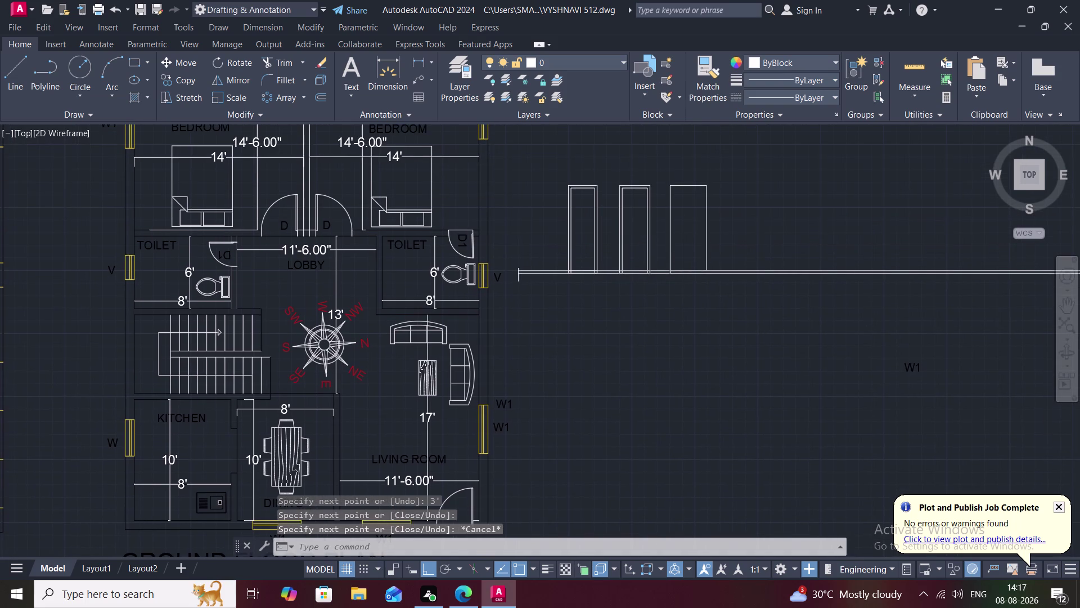
Start extending a door line with EX, then cancel it.
text(EX)
key(space)
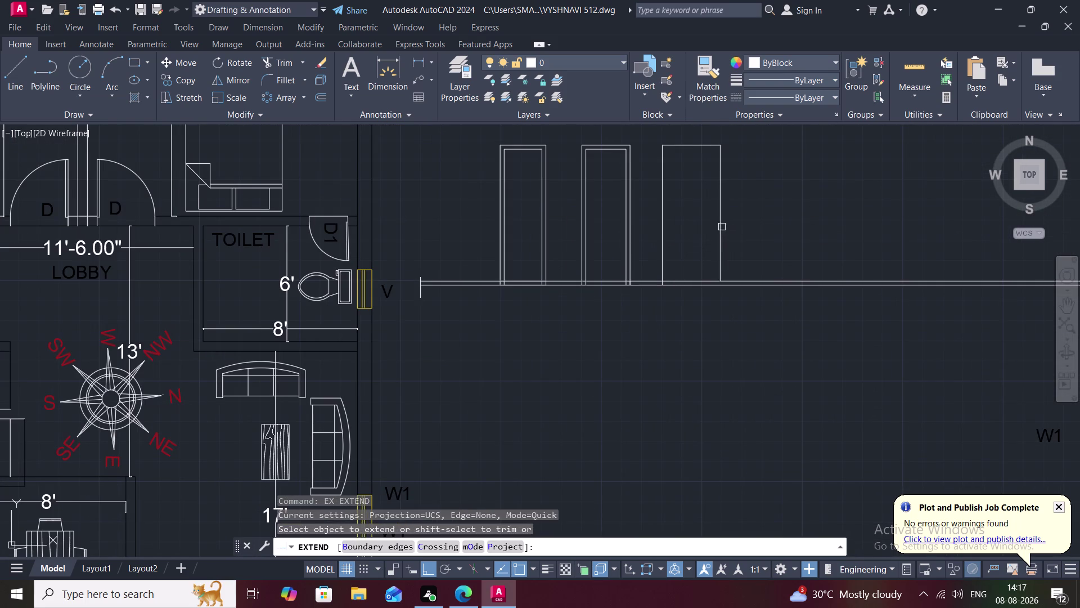
click(720, 225)
key(Escape)
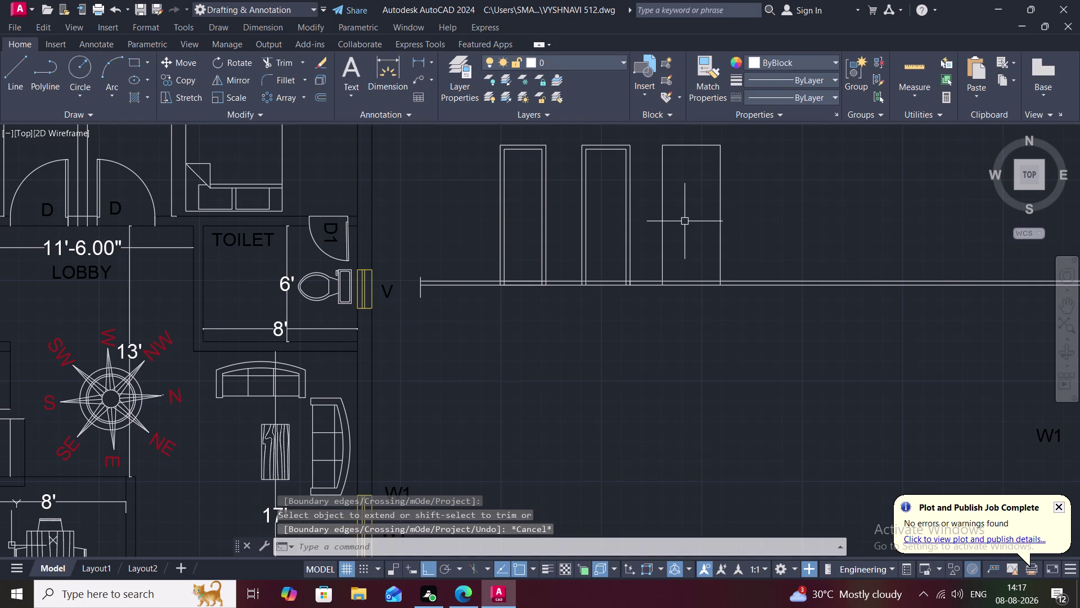
Offset the third door's top and both sides 2.5" inward.
text(O)
key(space)
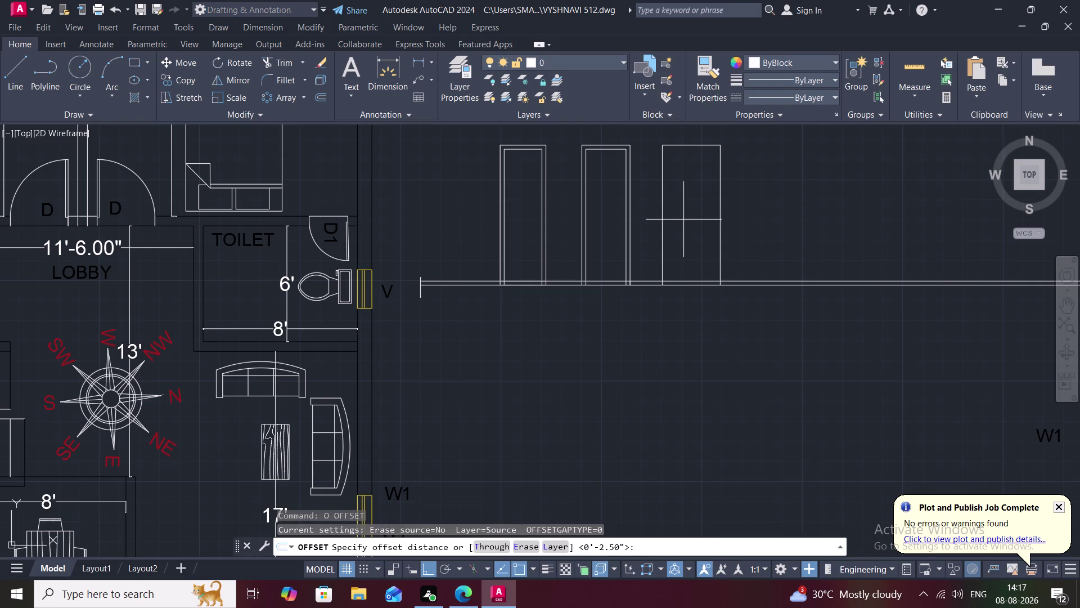
key(space)
click(665, 196)
click(685, 199)
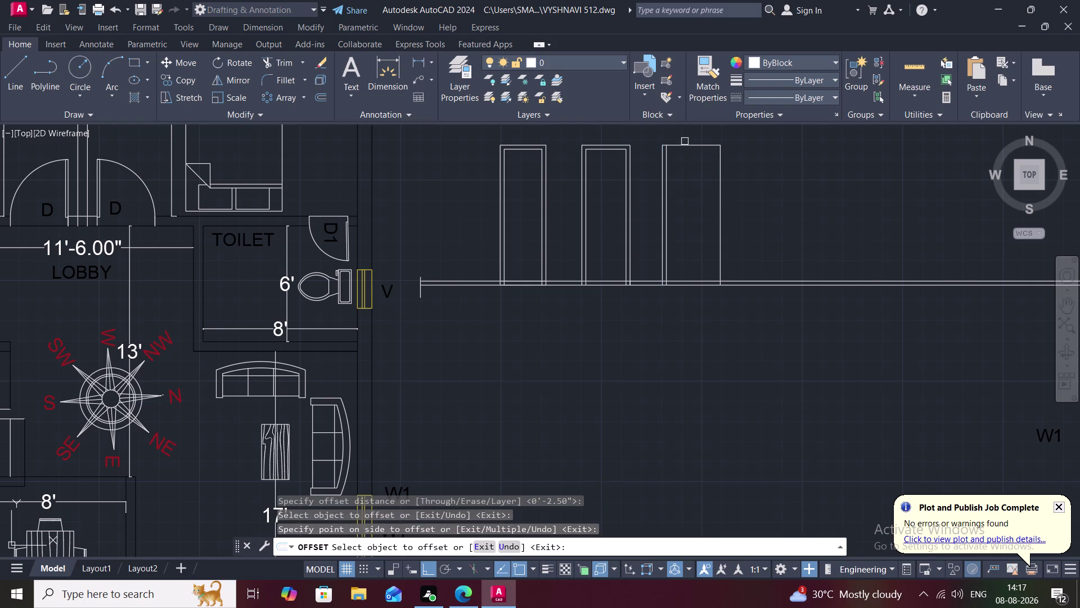
click(699, 145)
click(700, 154)
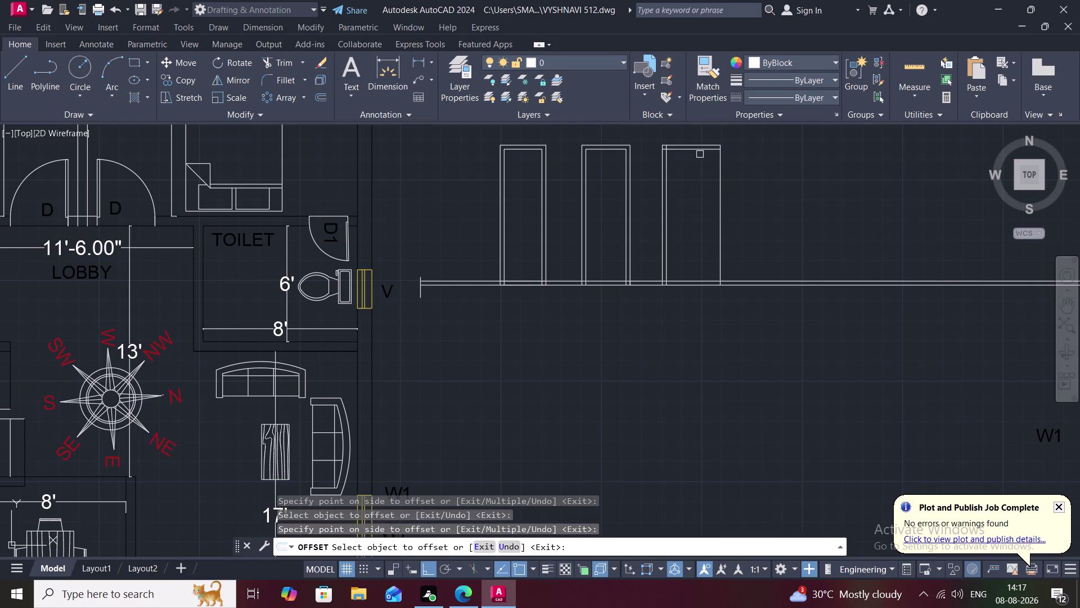
click(720, 172)
click(709, 170)
key(Escape)
Trim the crossing offset lines at the third door's top-left corner.
scroll(up, 3)
middle_drag(682, 147, 680, 203)
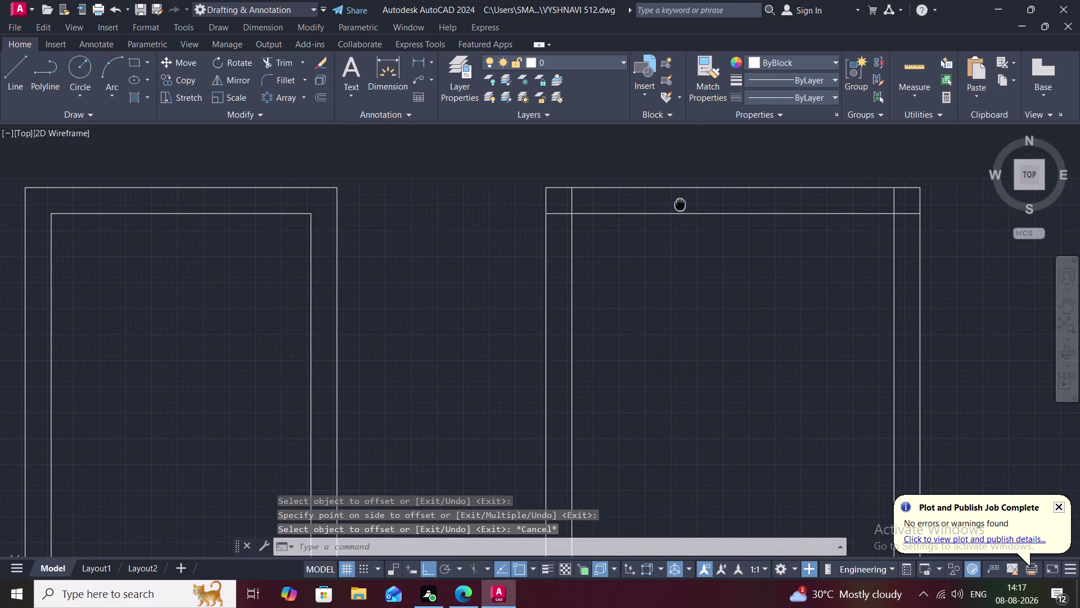
text(TR)
key(space)
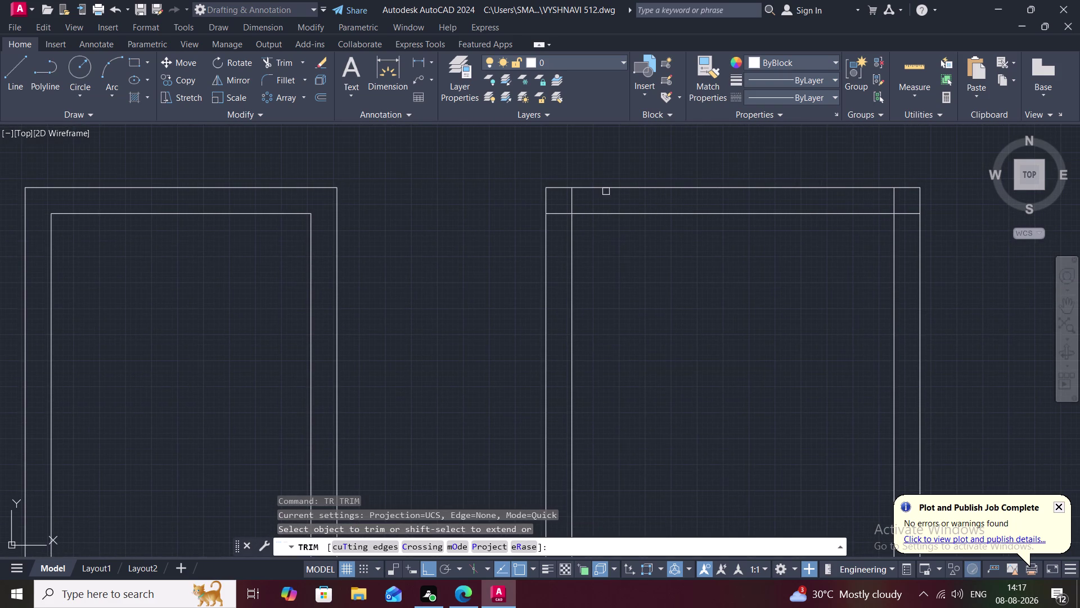
drag(568, 200, 574, 199)
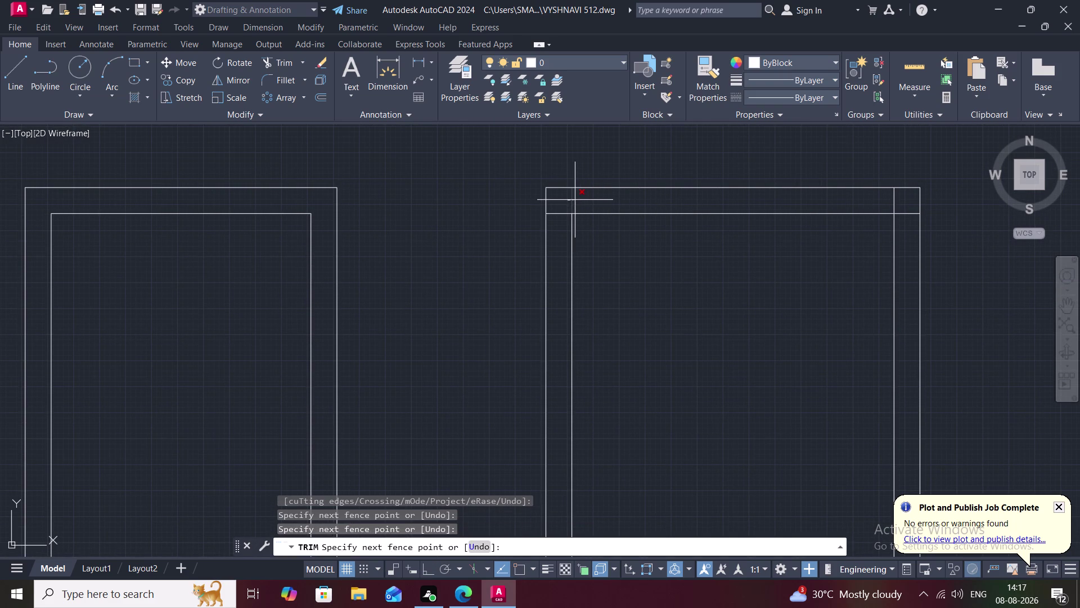
click(575, 200)
drag(561, 202, 560, 222)
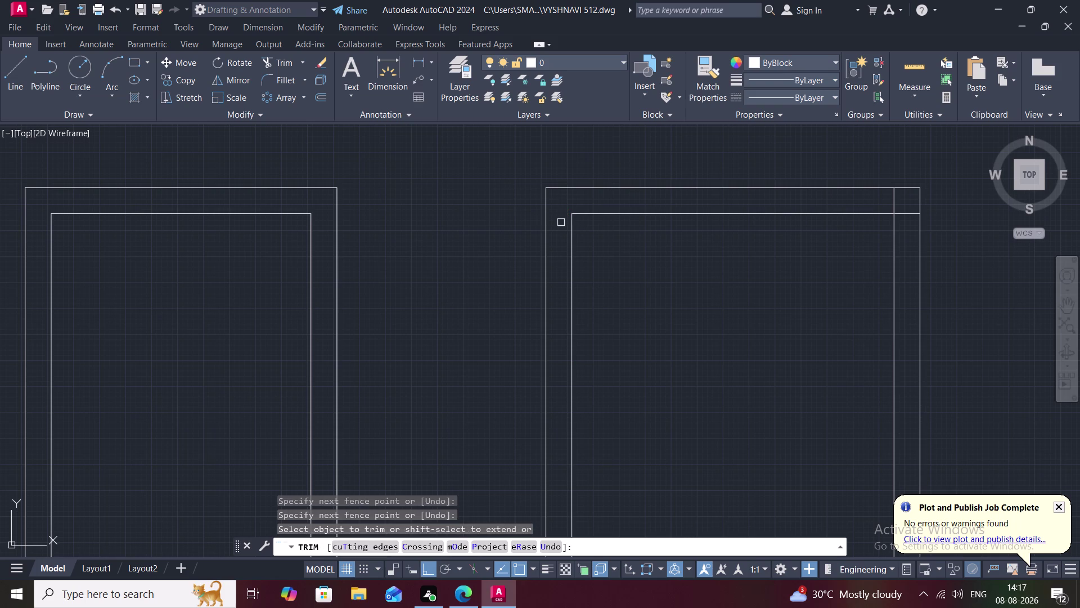
key(space)
Trim the crossing lines and leftover stubs at the third door's top-right corner.
drag(865, 201, 875, 201)
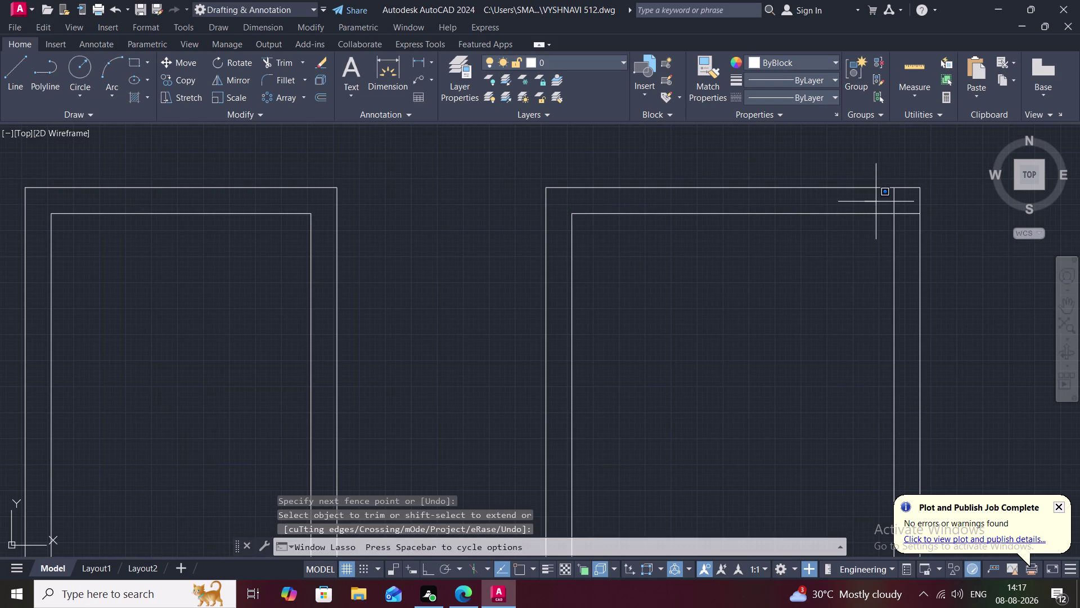
drag(874, 202, 913, 218)
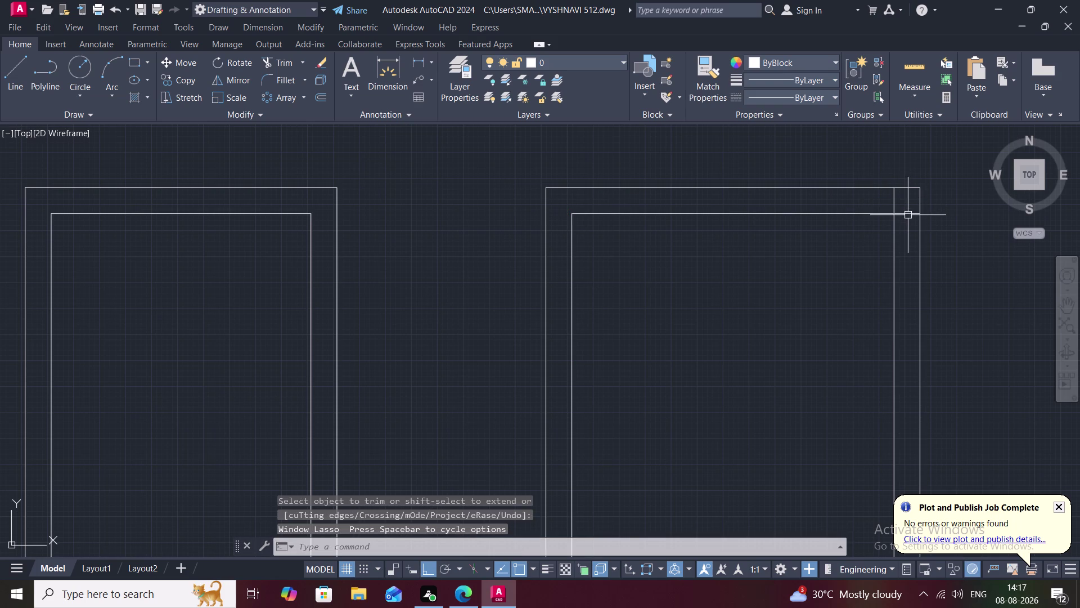
key(space)
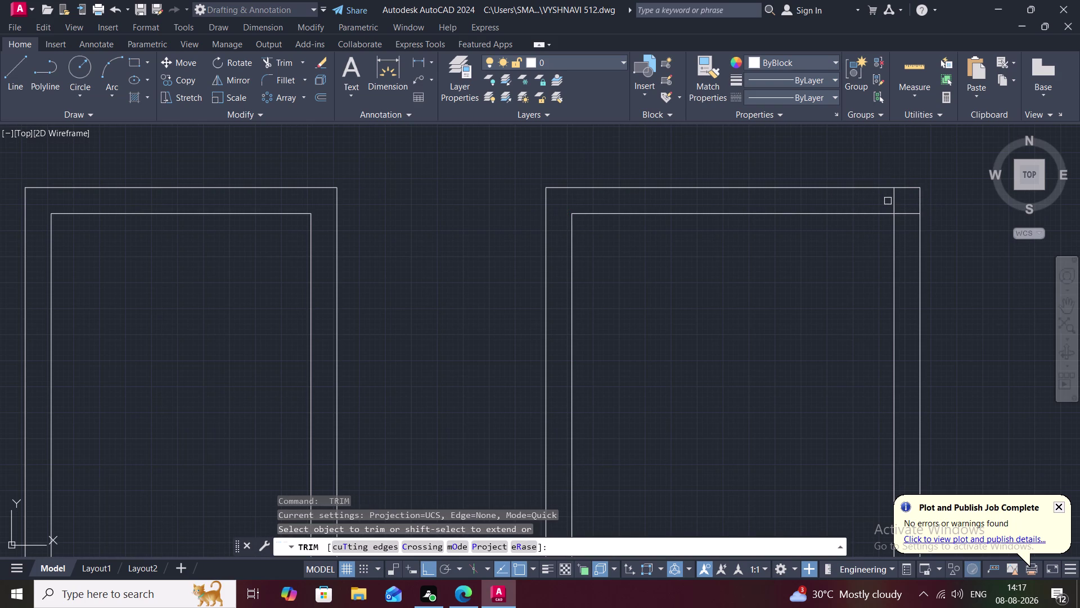
key(t)
text(R)
key(space)
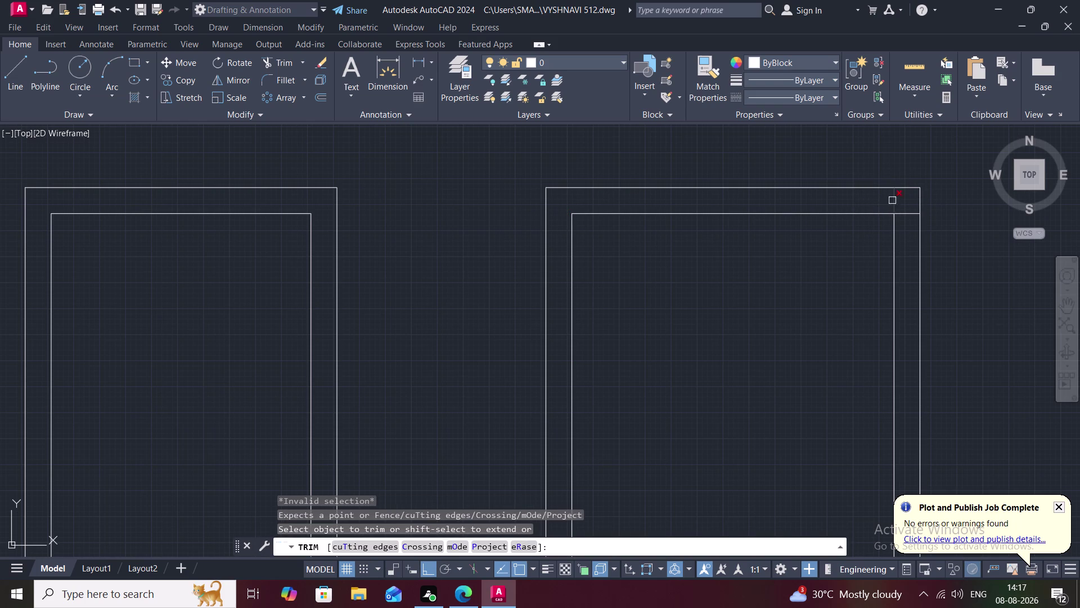
click(893, 200)
click(911, 210)
scroll(down, 3)
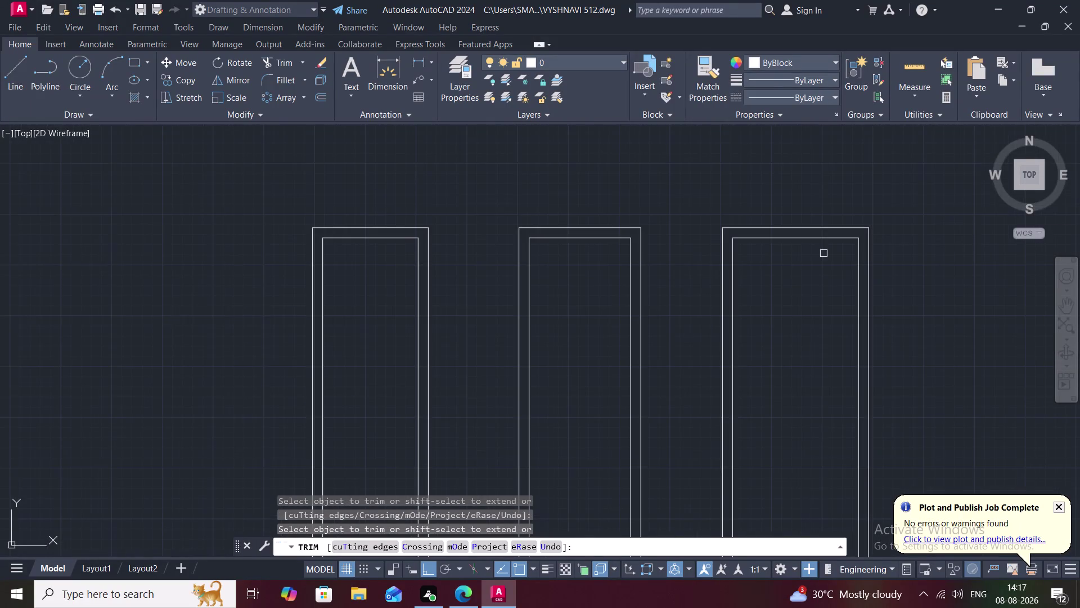
middle_drag(822, 253, 715, 215)
scroll(down, 3)
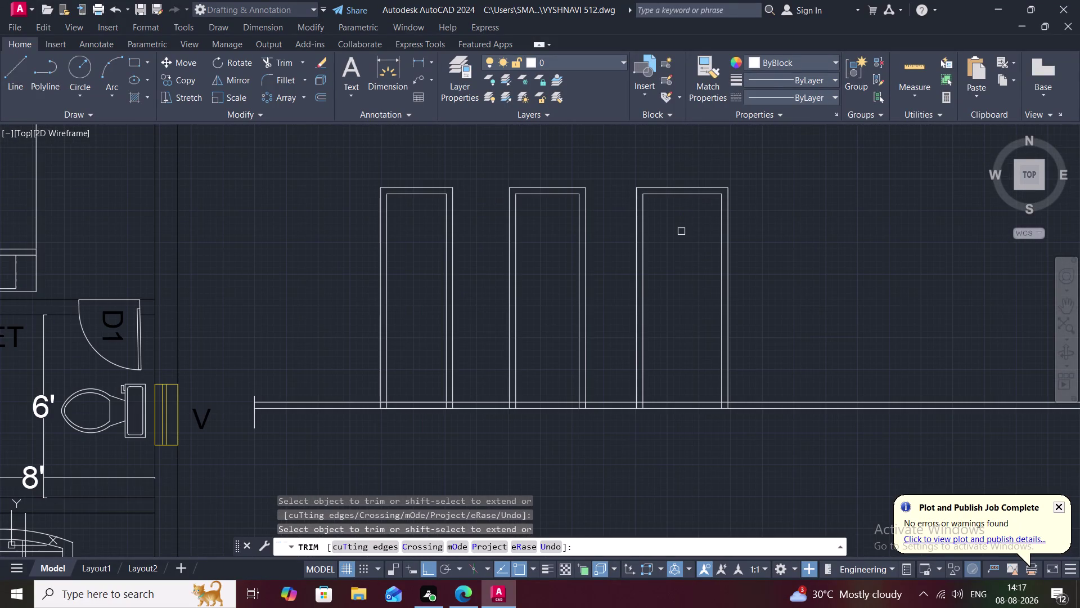
key(Escape)
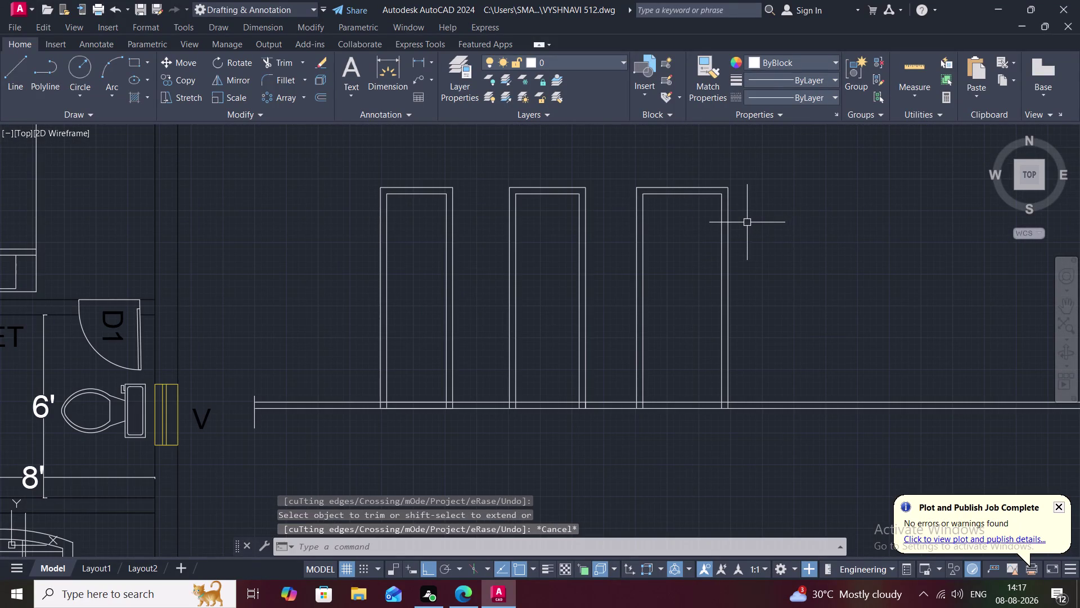
middle_drag(745, 223, 711, 202)
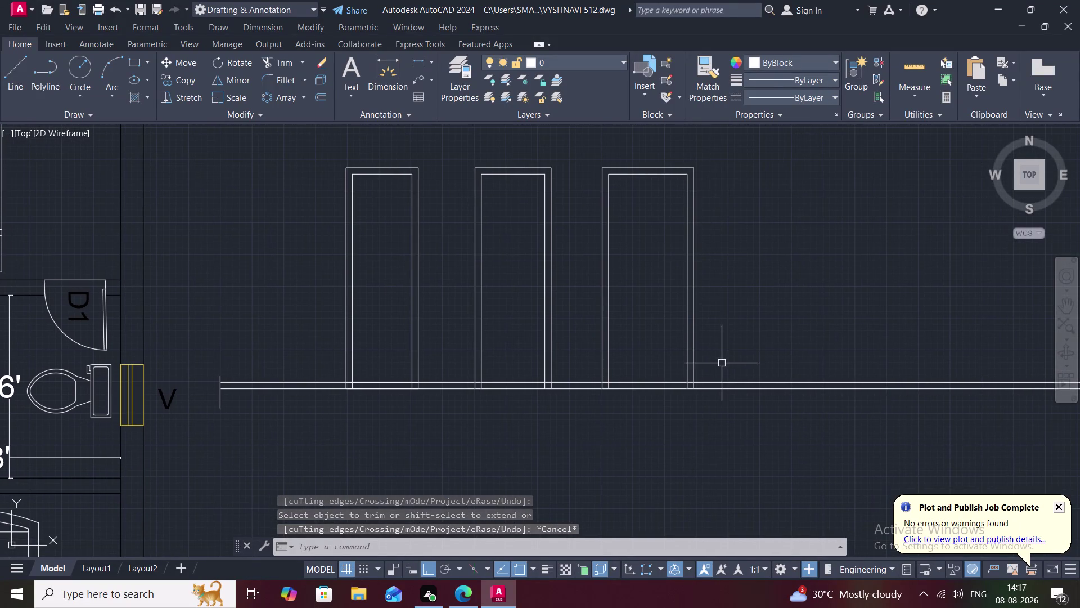
key(space)
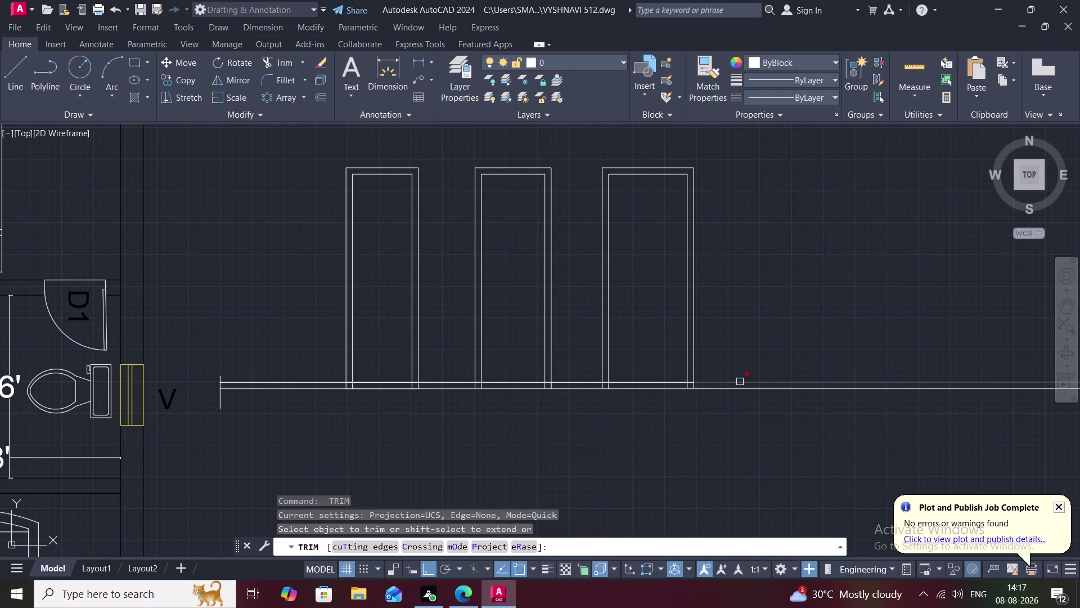
Start a line on the baseline, abandon the misplaced start, and restart LINE.
key(Escape)
key(l)
key(space)
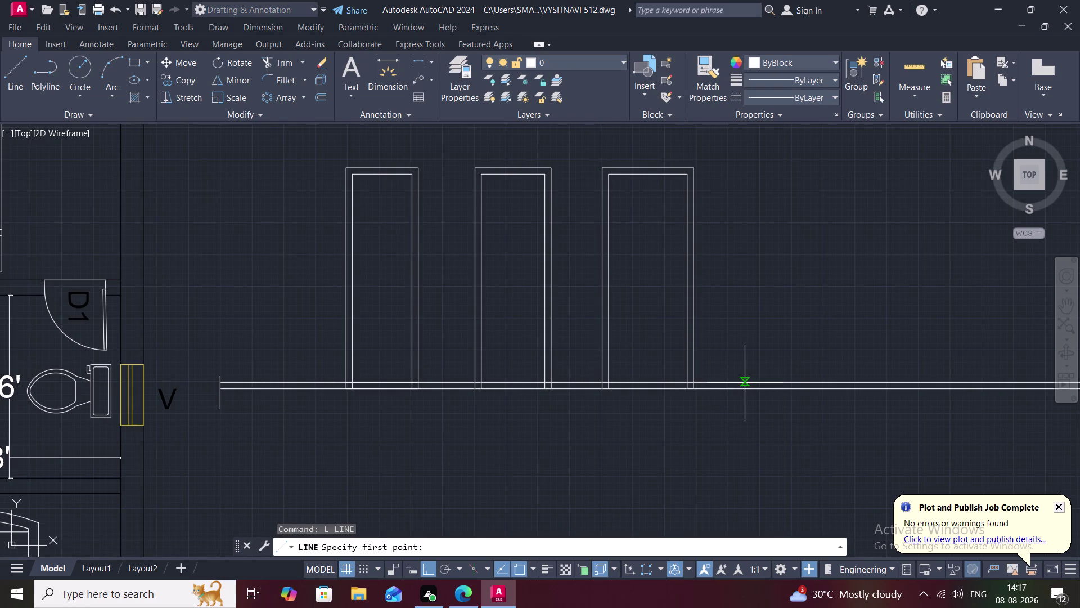
click(745, 382)
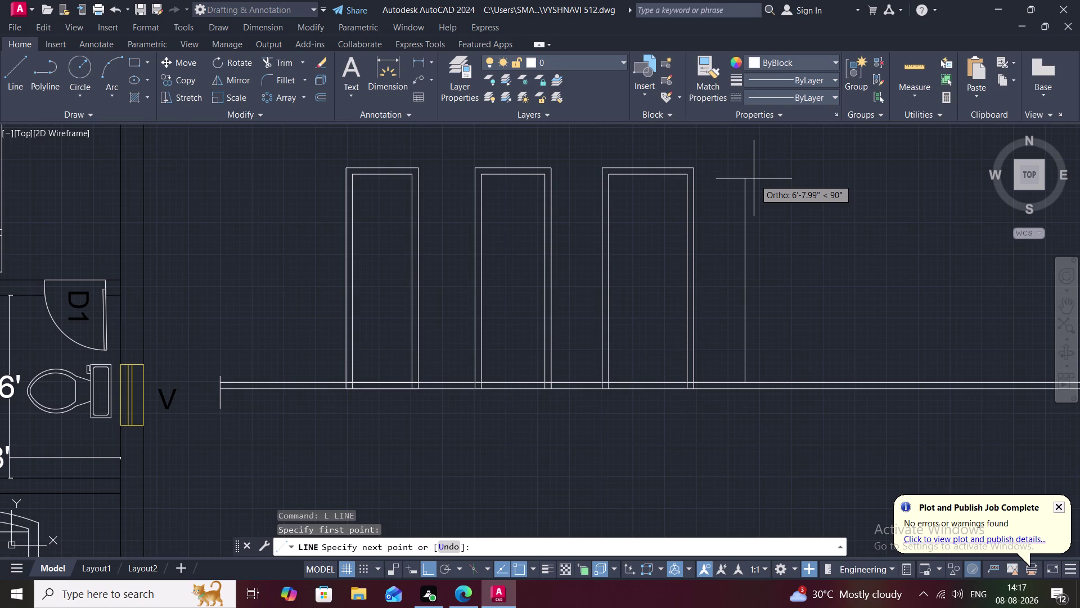
key(Escape)
key(space)
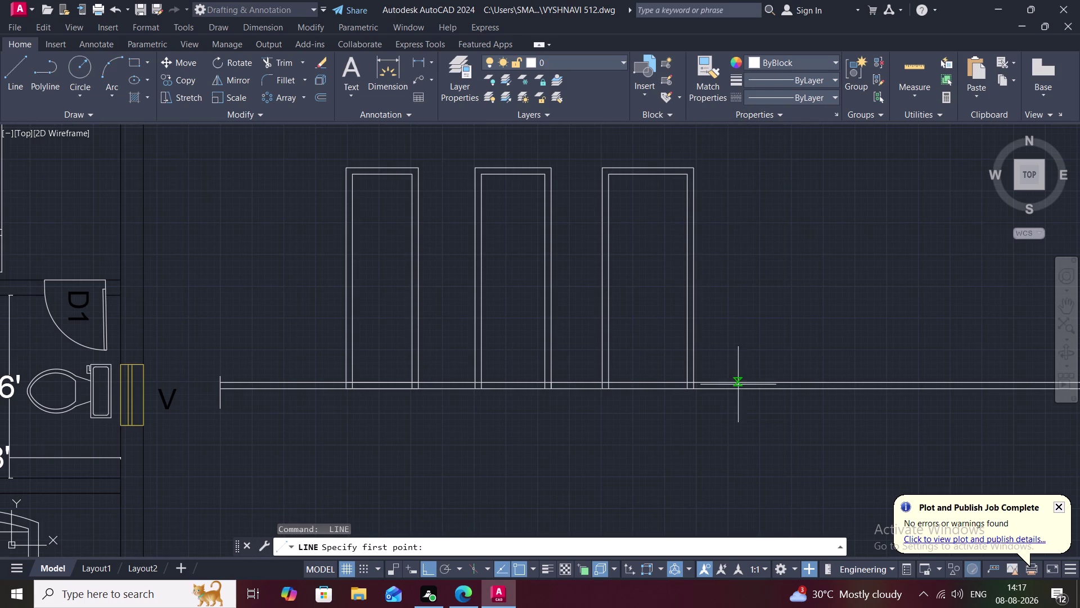
Draw the fourth panel outline on the baseline, 7'3" tall and 3'3" wide.
click(741, 388)
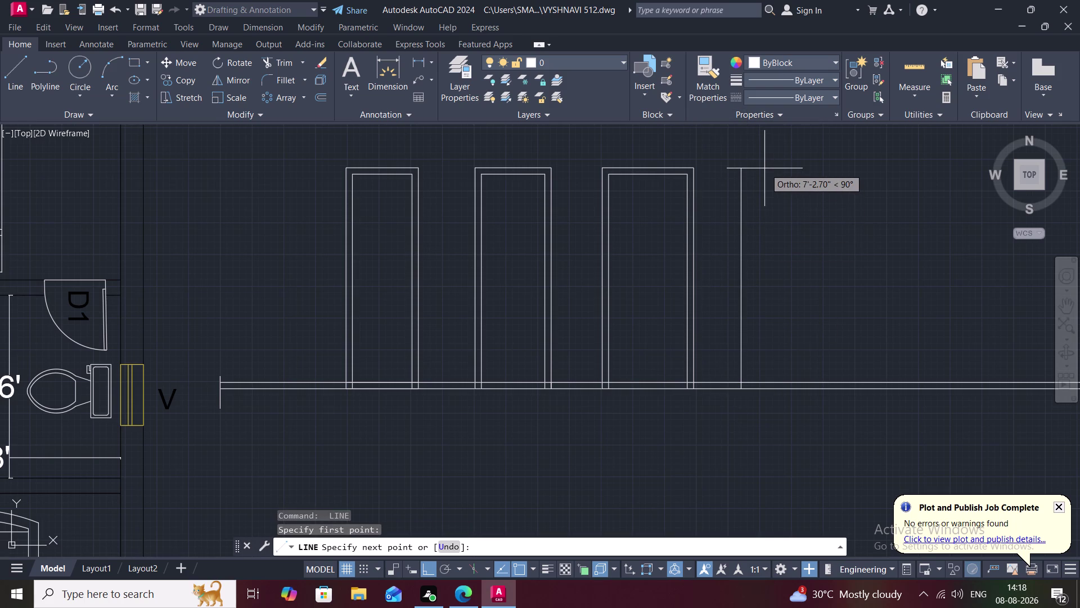
text(7)
text(')
text(3)
text(")
key(space)
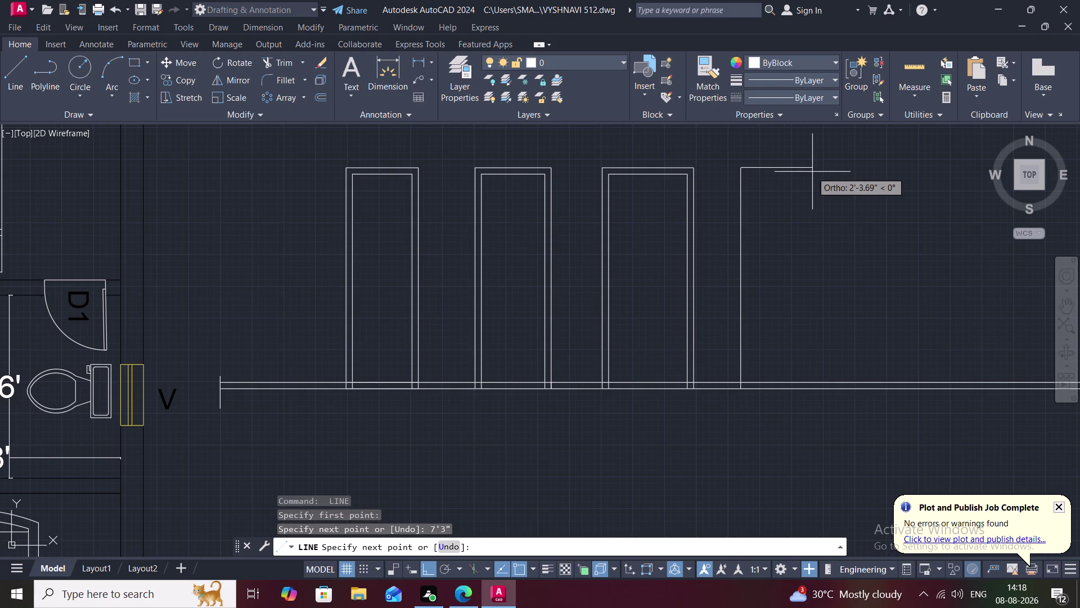
key(3)
text('3)
key(shift+quotedbl)
key(space)
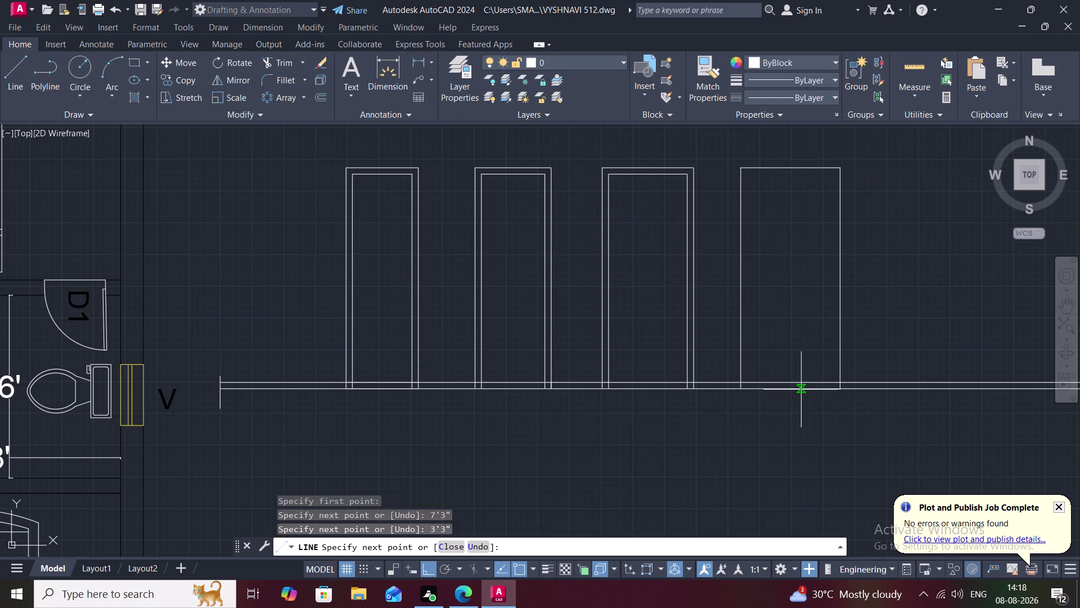
click(844, 390)
key(Escape)
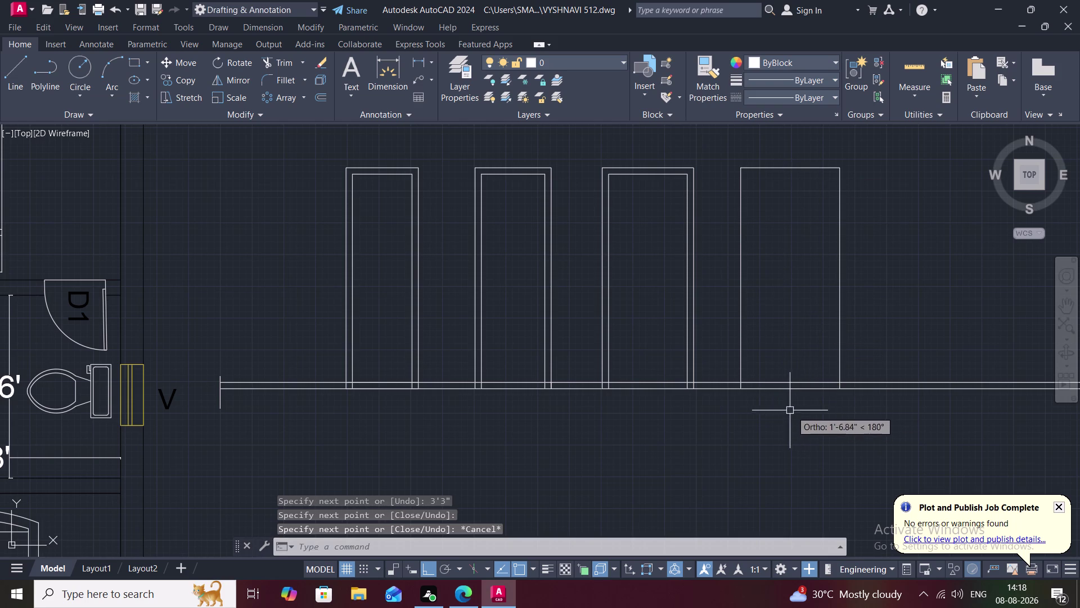
middle_drag(758, 333, 703, 336)
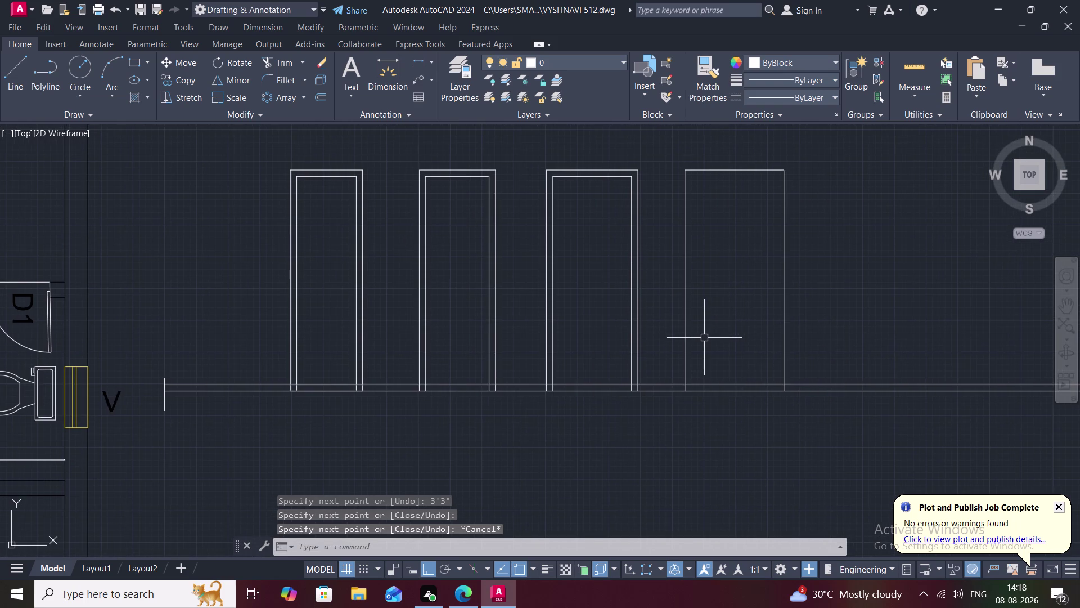
Start a line command and cancel it.
text(L)
key(space)
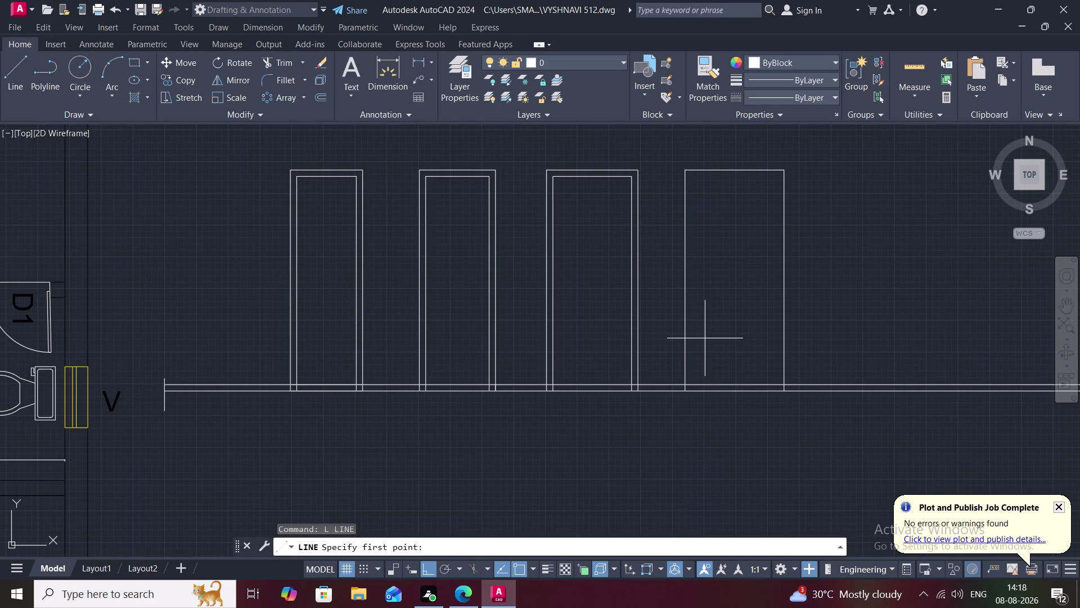
key(1)
key(Escape)
Offset the fourth panel's top and side edges 2.5" inward.
key(o)
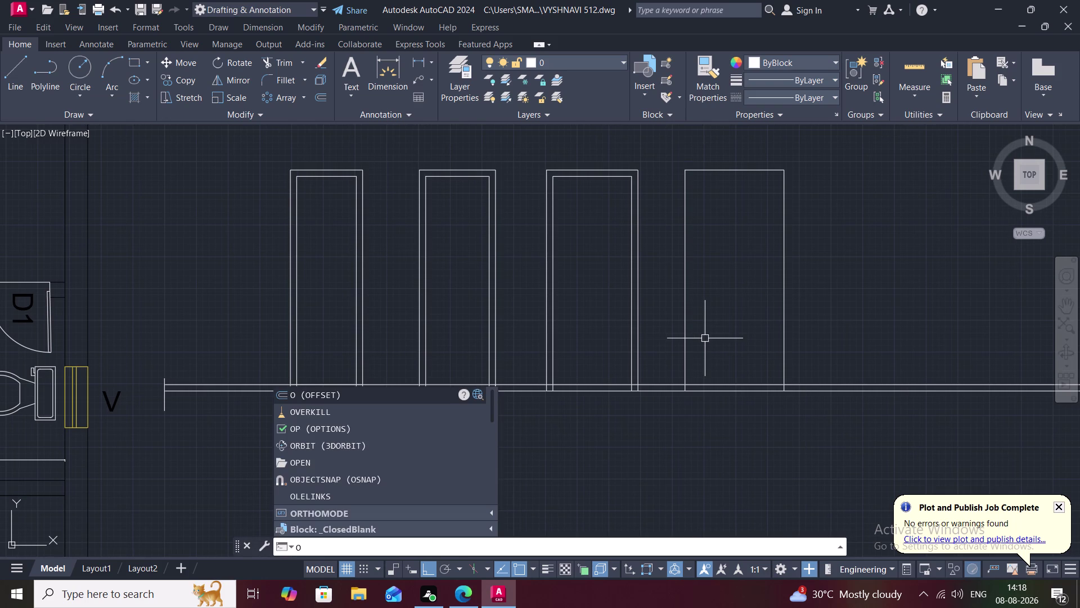
key(space)
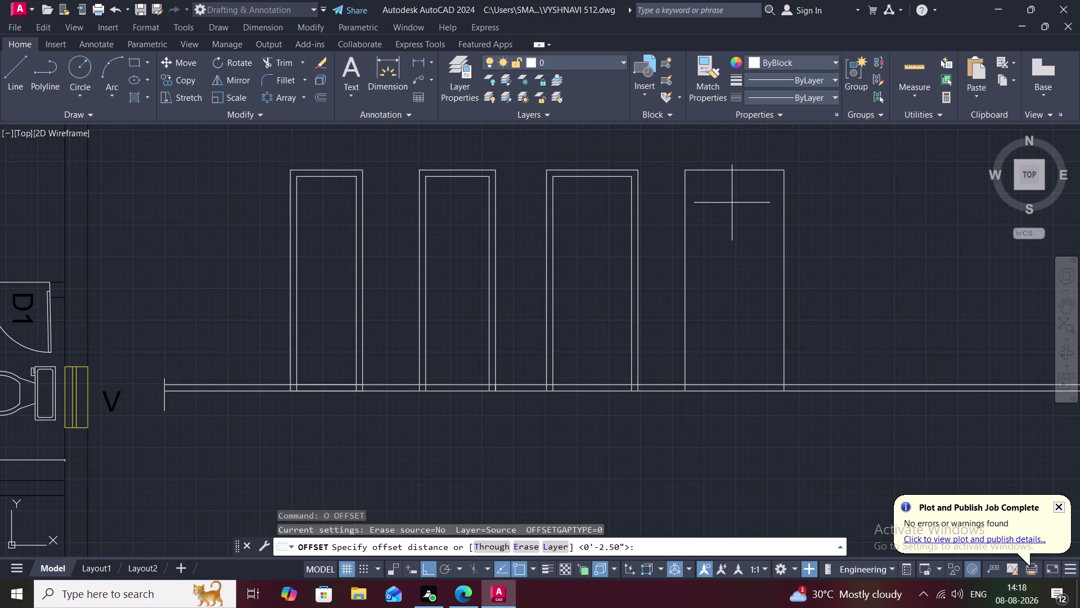
key(space)
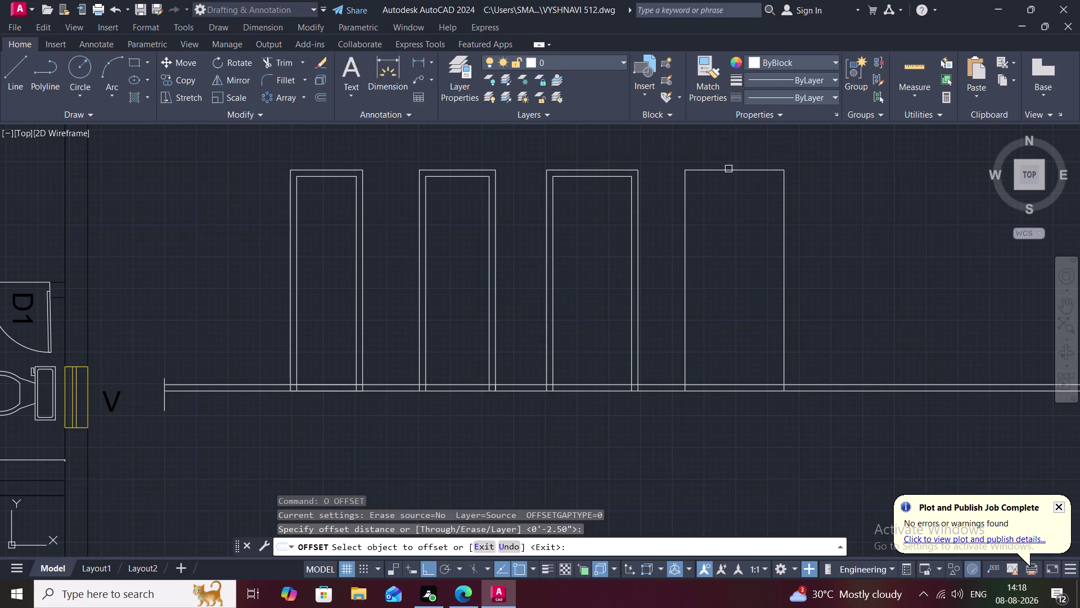
click(729, 173)
click(744, 169)
click(742, 190)
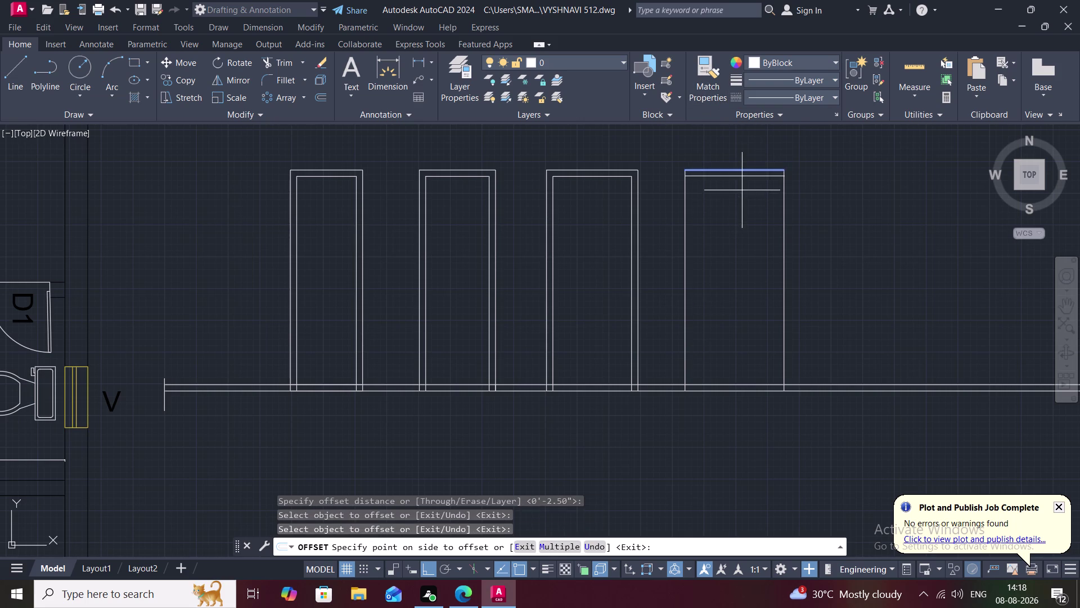
click(687, 187)
click(699, 201)
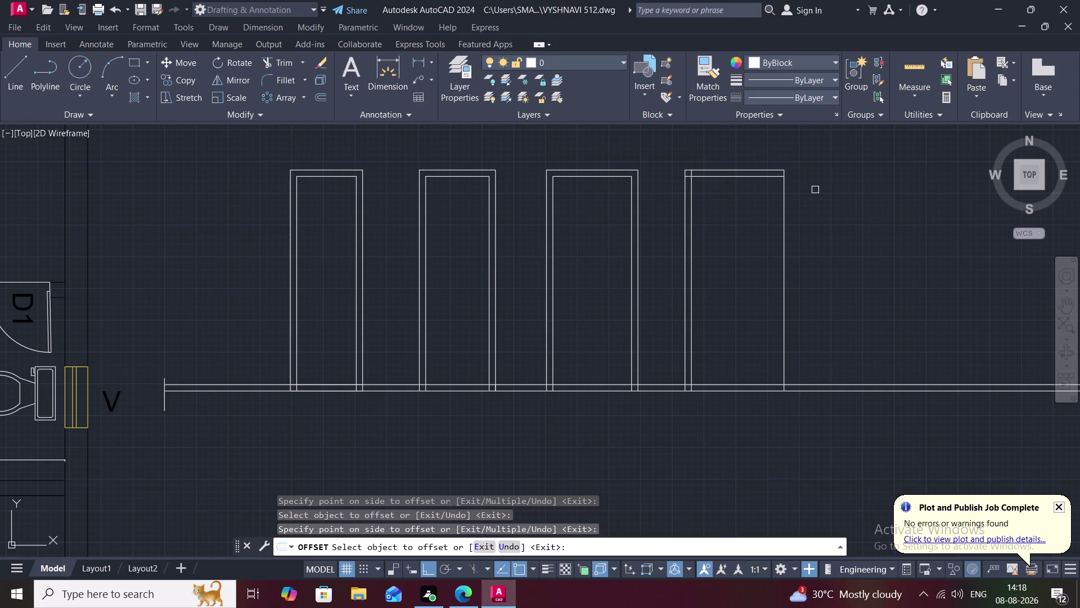
click(785, 200)
click(771, 201)
scroll(up, 3)
key(Escape)
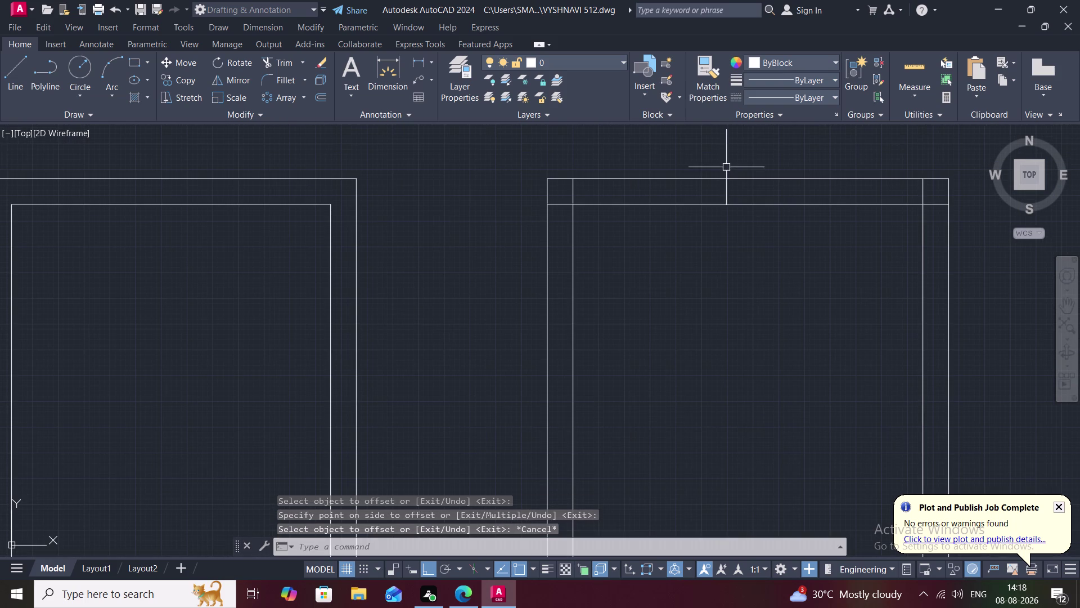
Trim the overhanging offset line ends at the fourth panel's top-left corner.
key(t)
key(r)
key(space)
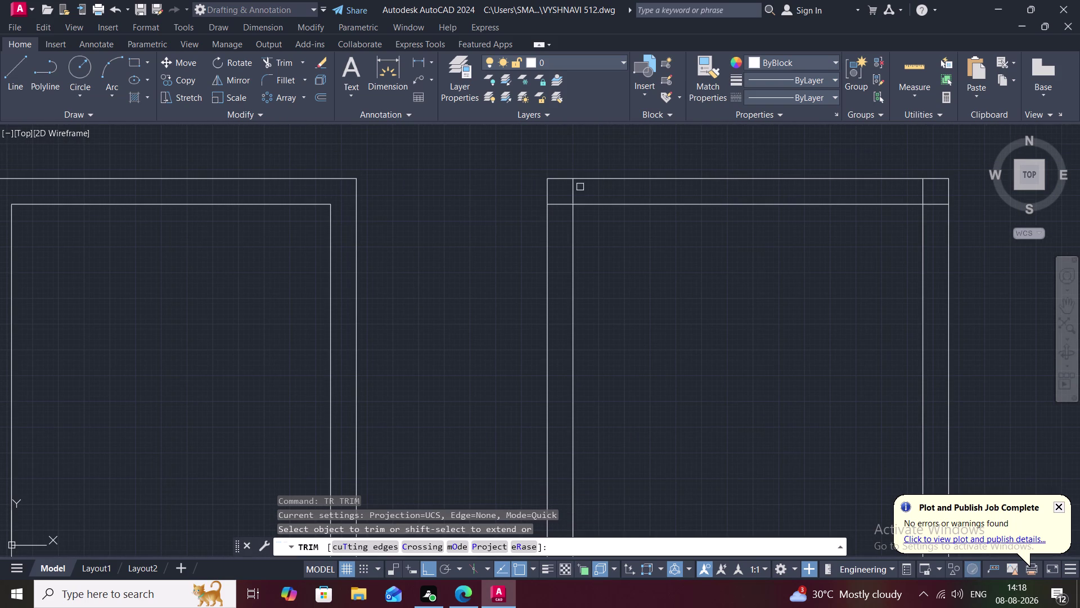
click(573, 190)
click(560, 205)
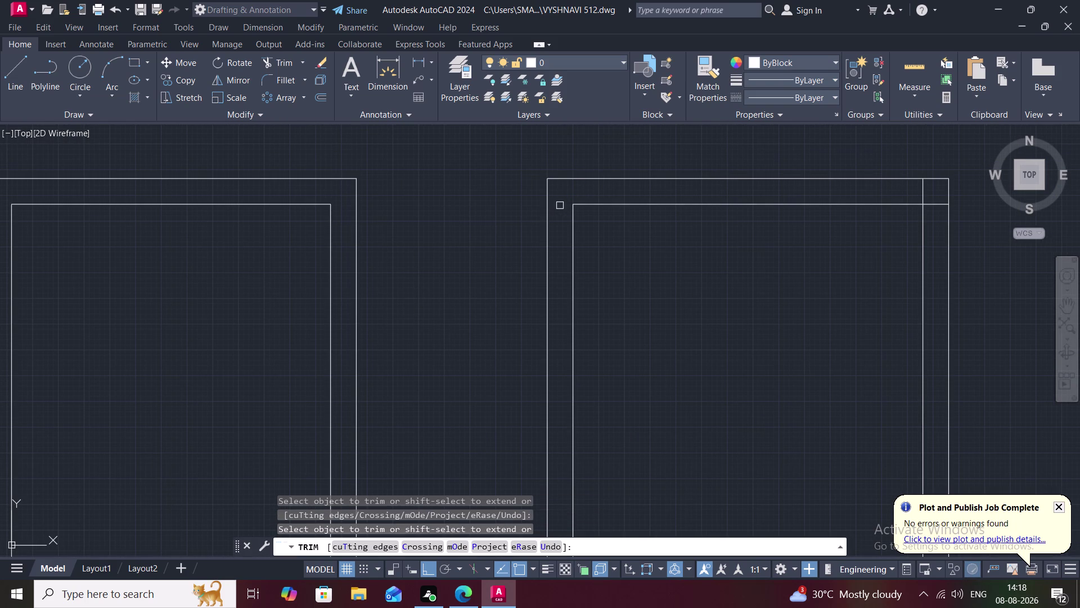
Trim the top-right corner overhangs and pan back to the whole row of panels.
scroll(down, 3)
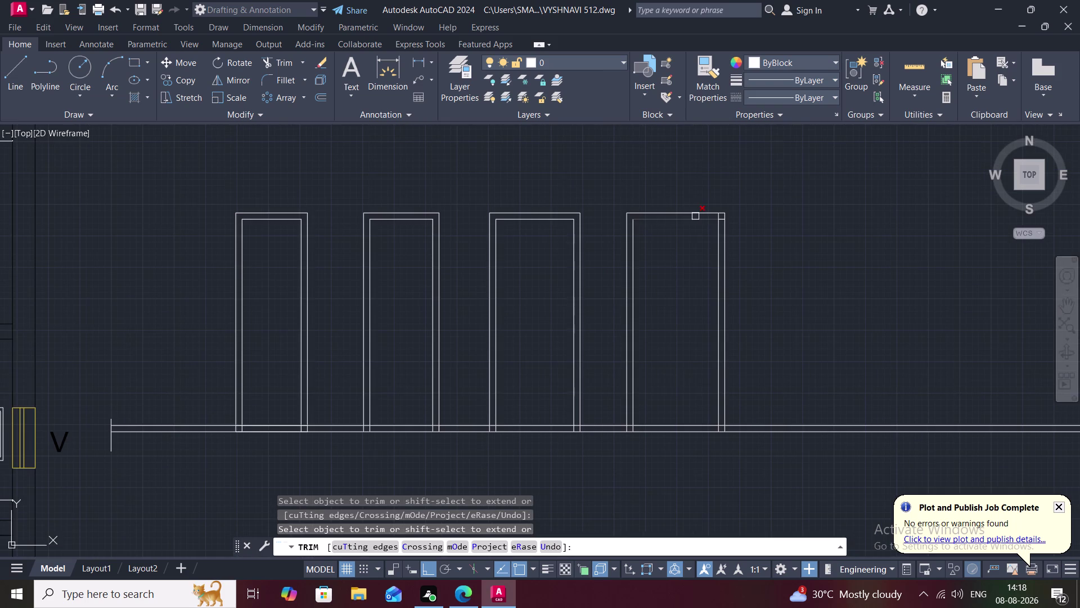
scroll(up, 3)
scroll(up, 3)
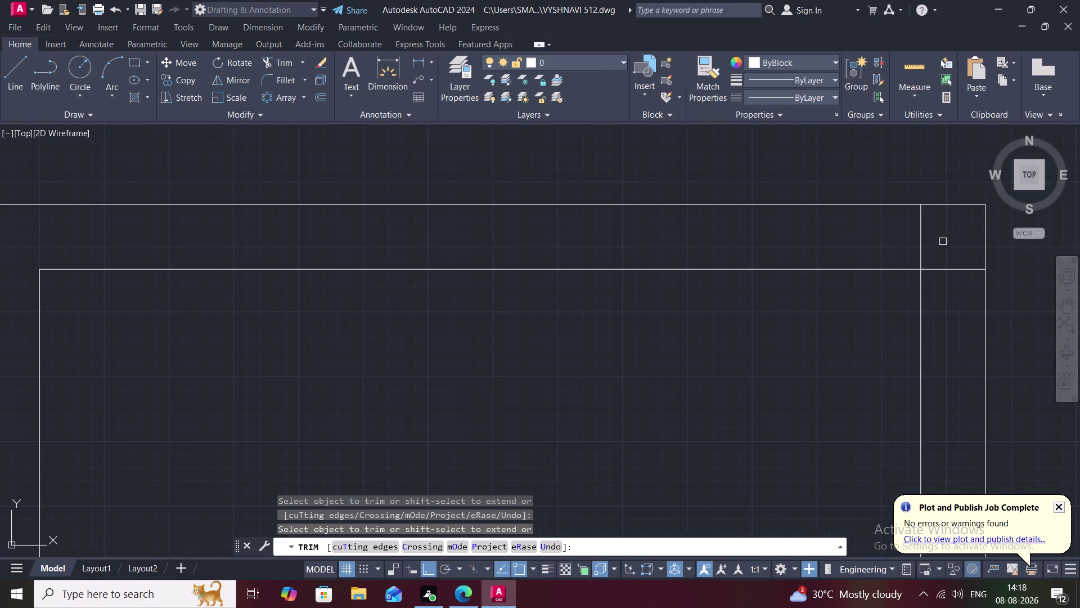
click(920, 241)
click(949, 268)
scroll(down, 3)
key(Escape)
middle_drag(662, 313, 663, 119)
scroll(down, 3)
scroll(down, 3)
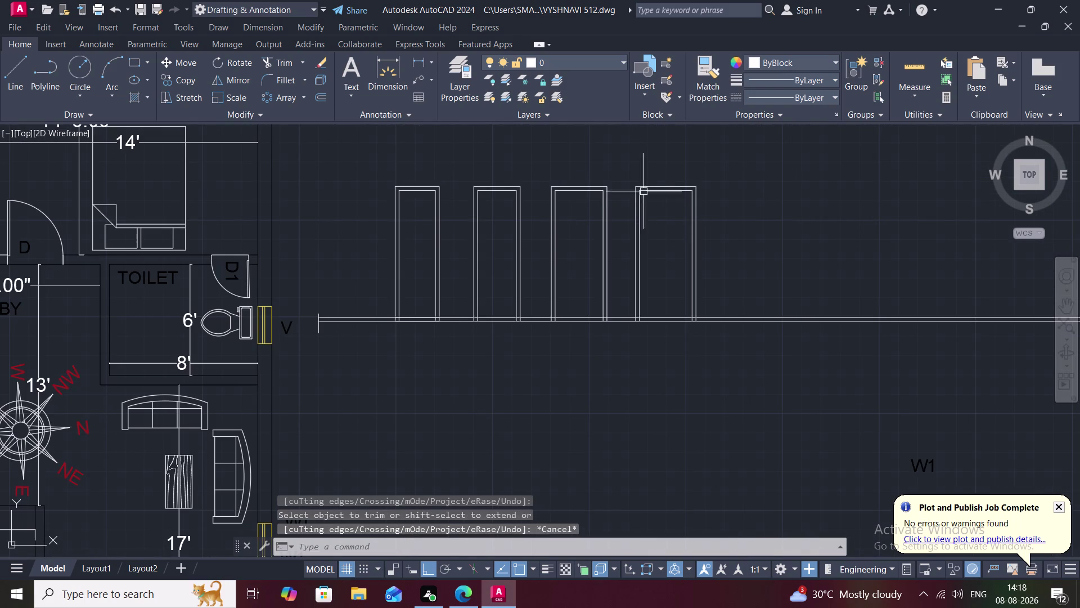
click(427, 59)
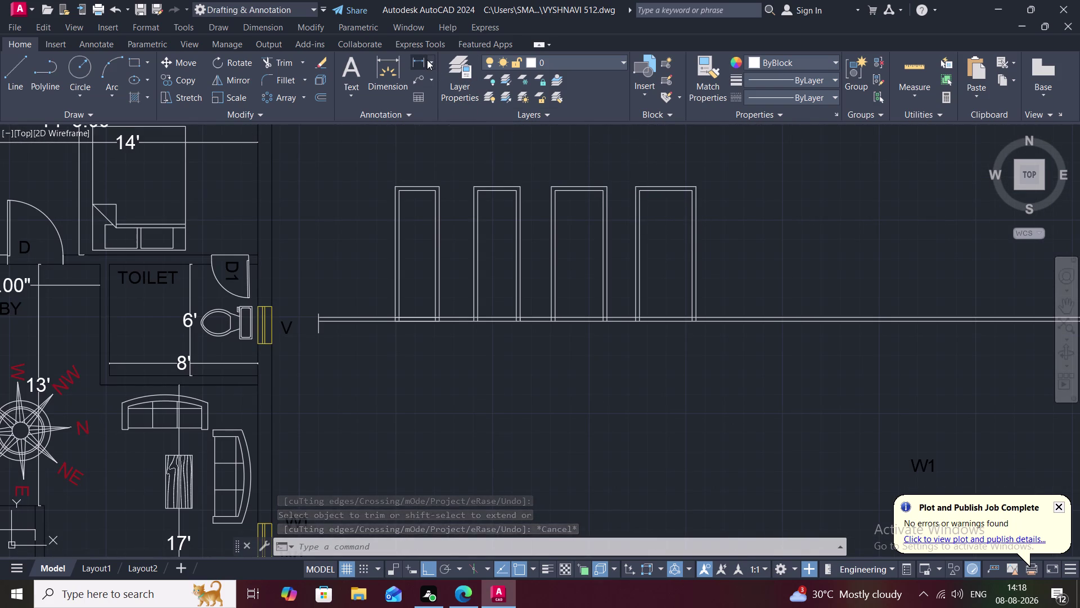
Try a width dimension on the first panel (2'-4.50") and cancel it.
click(395, 190)
click(444, 187)
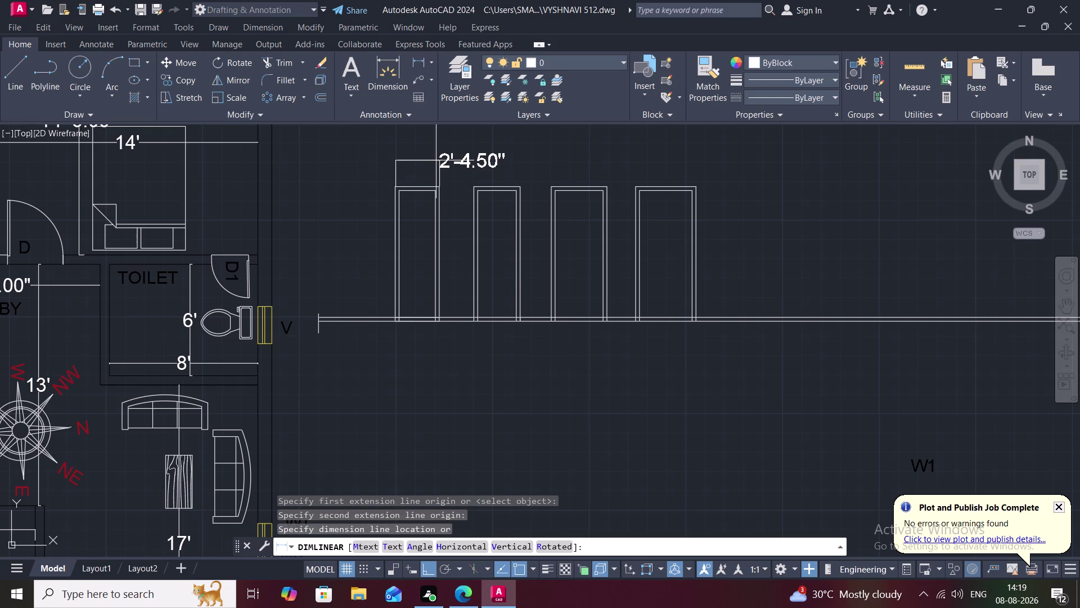
key(Escape)
Cancel a started text command and open the Dimension Style Manager with D.
text(T)
key(space)
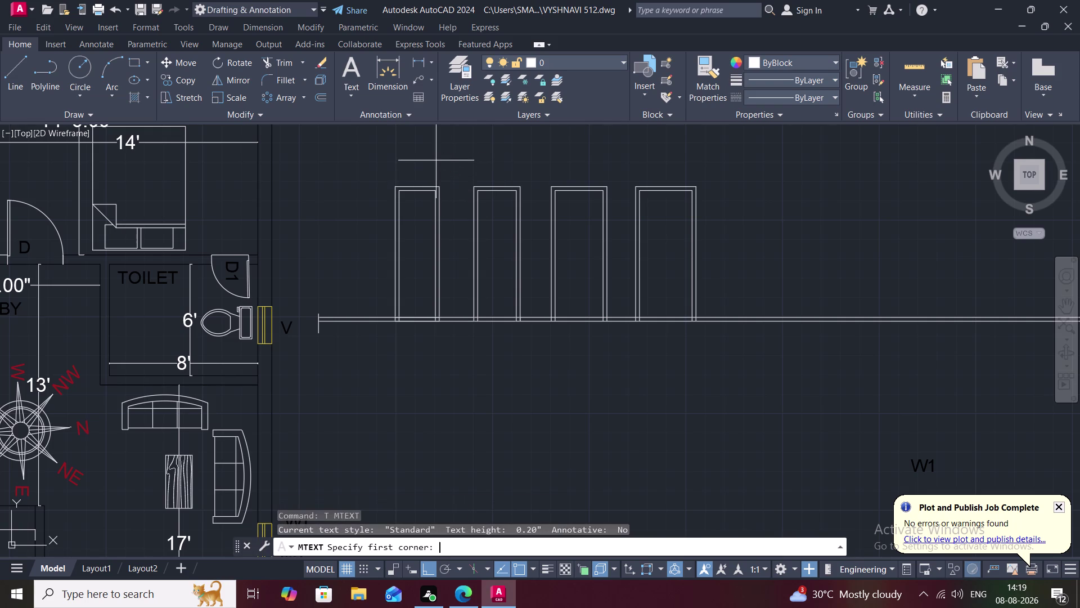
key(Escape)
key(Escape)
text(D)
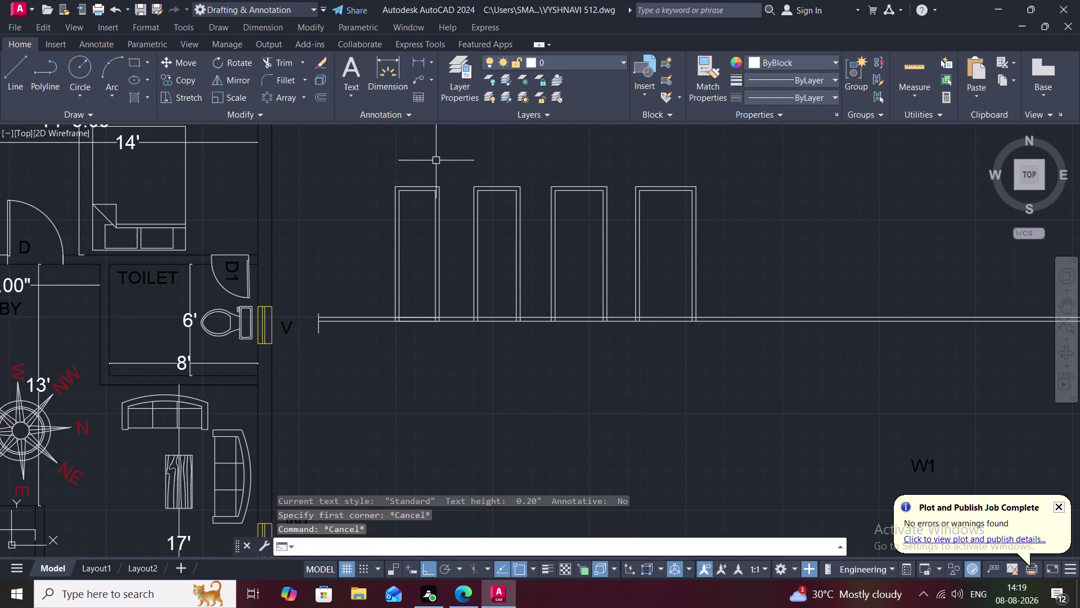
key(space)
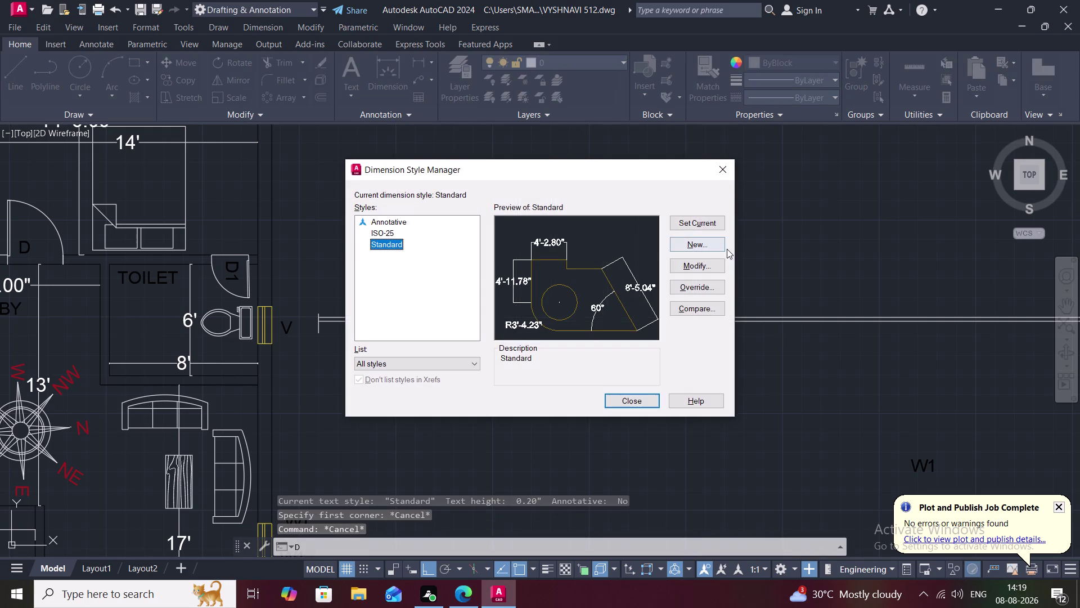
Change the Standard style's text height to 2", make it current and close the manager.
click(707, 262)
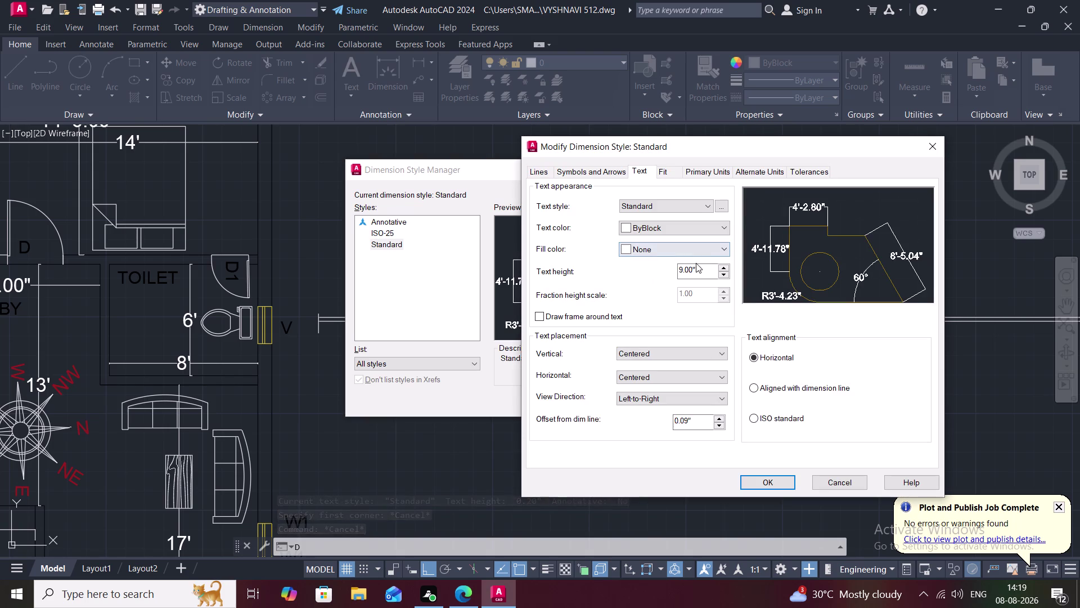
drag(701, 265, 701, 273)
key(BackSpace)
key(BackSpace)
key(BackSpace)
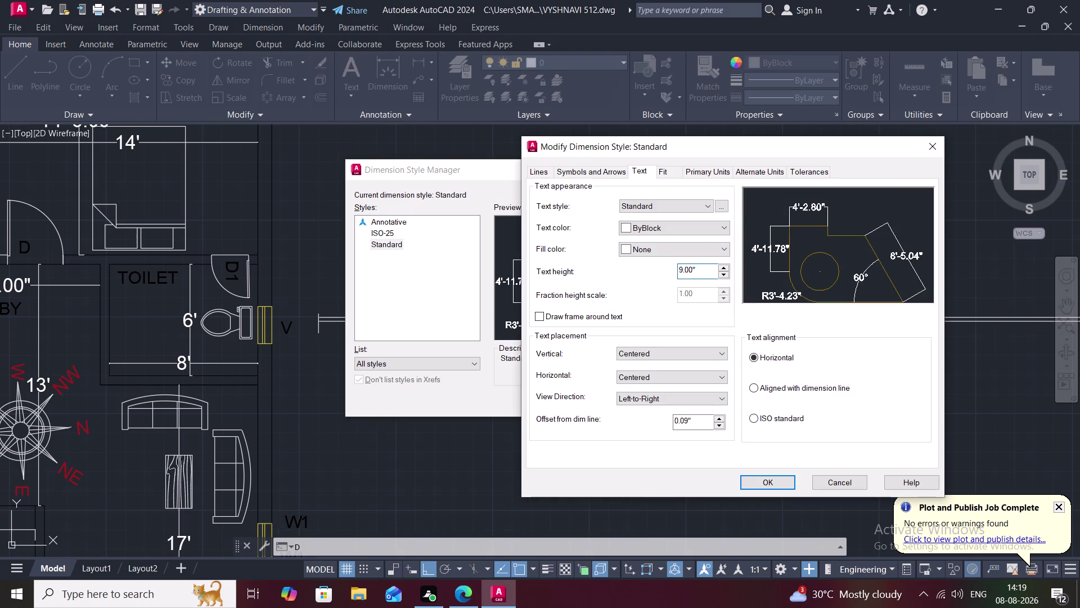
key(2)
key(shift+quotedbl)
click(754, 481)
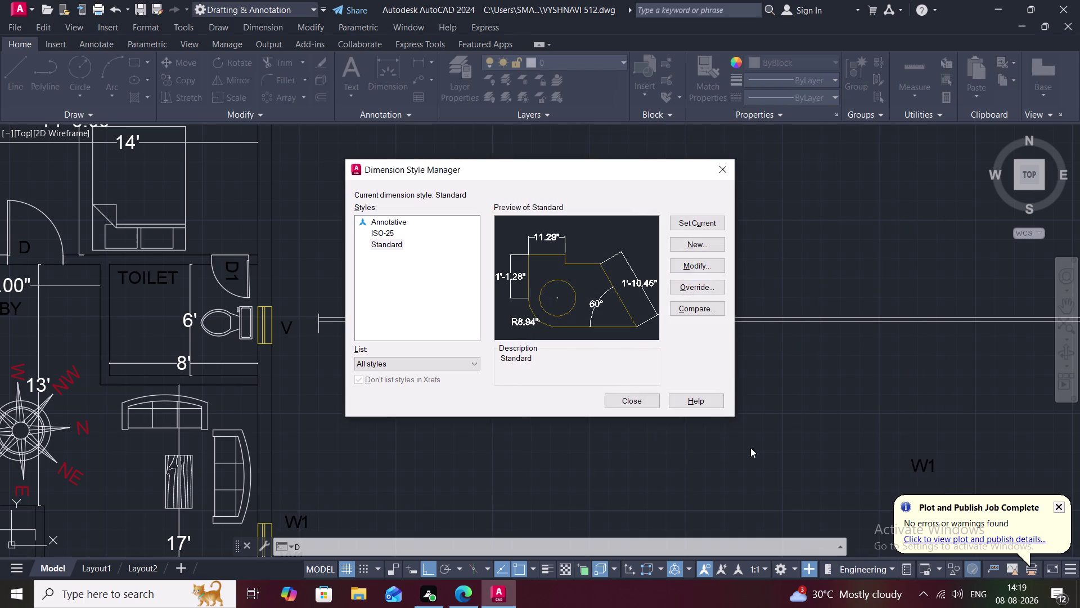
click(712, 222)
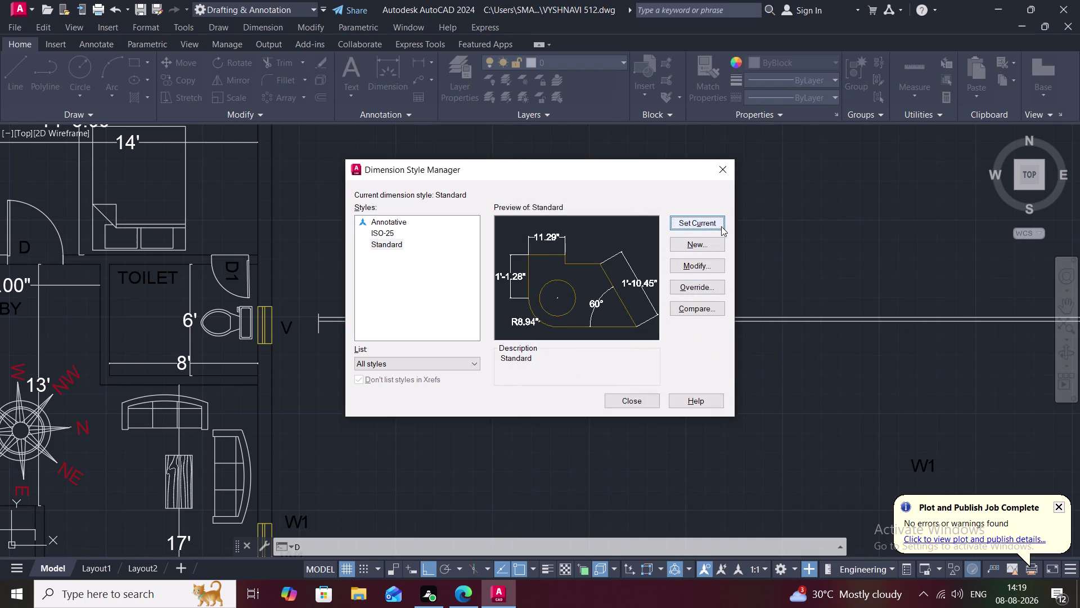
click(625, 394)
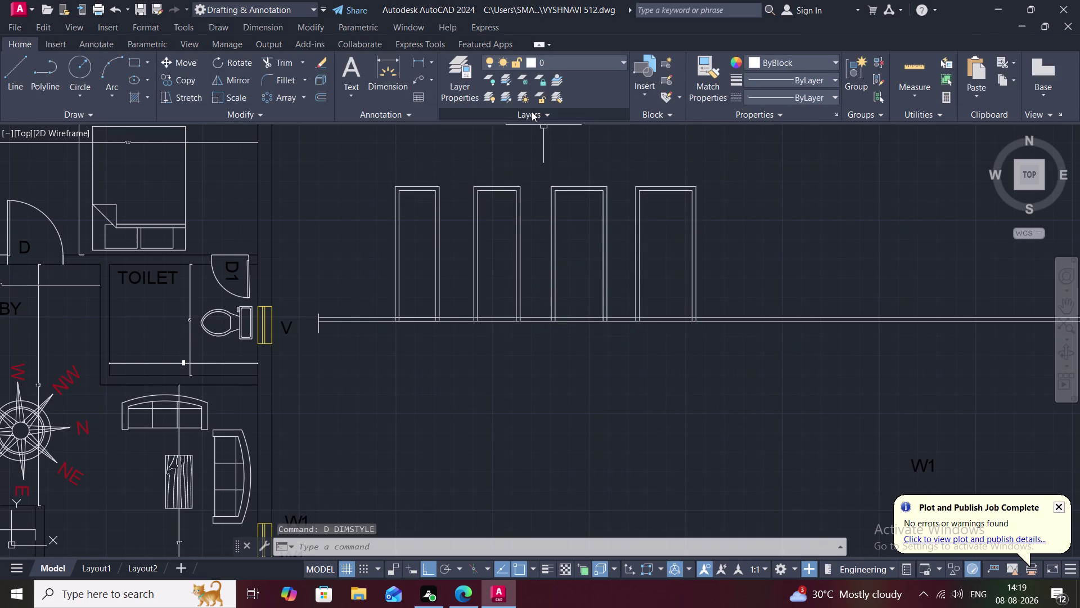
click(418, 57)
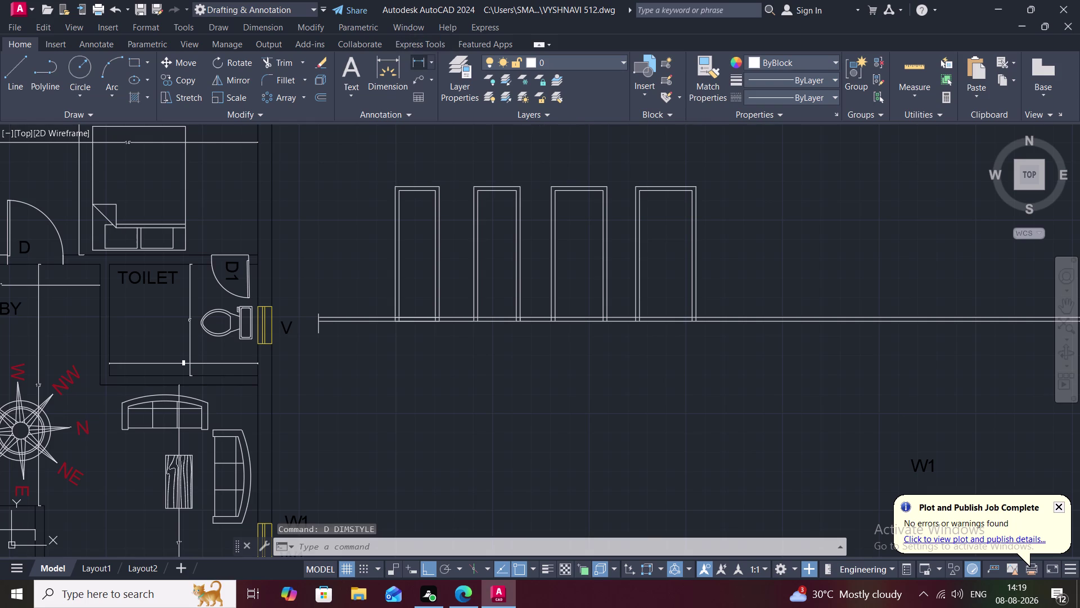
click(395, 184)
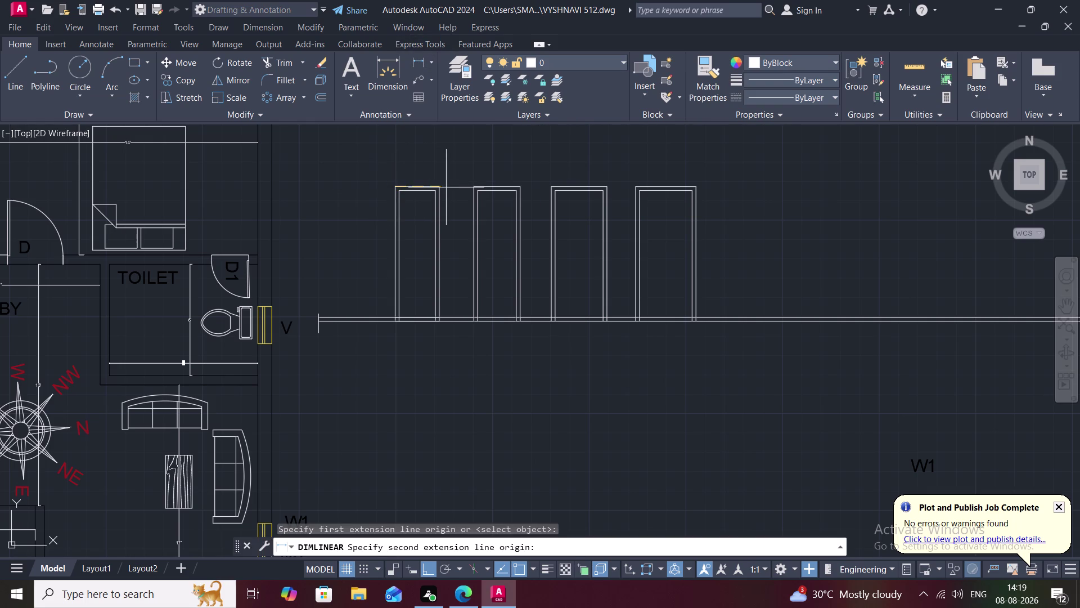
click(441, 186)
scroll(up, 3)
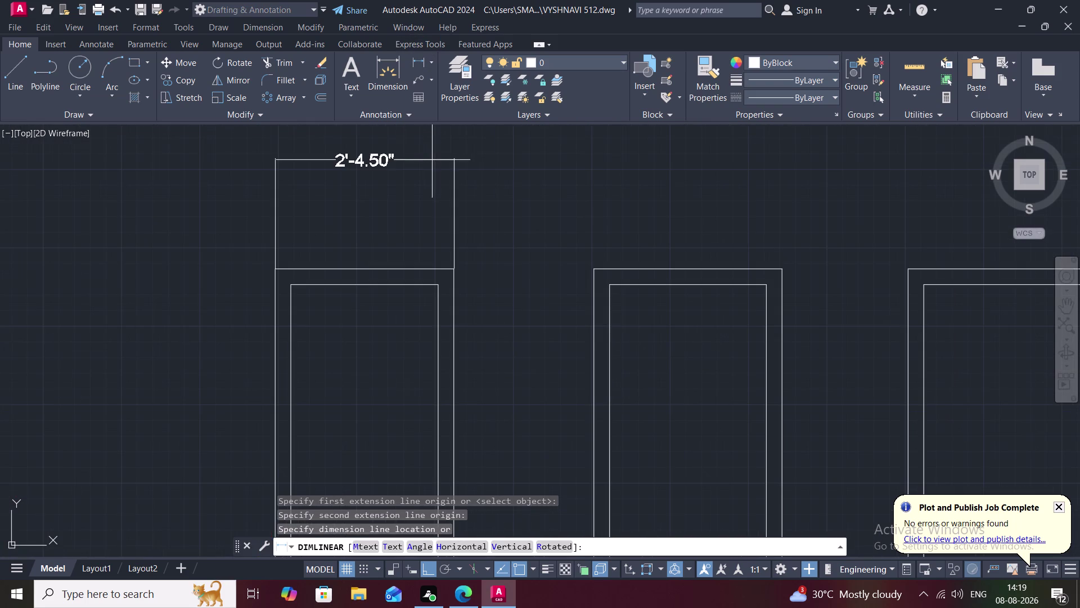
key(Escape)
scroll(down, 3)
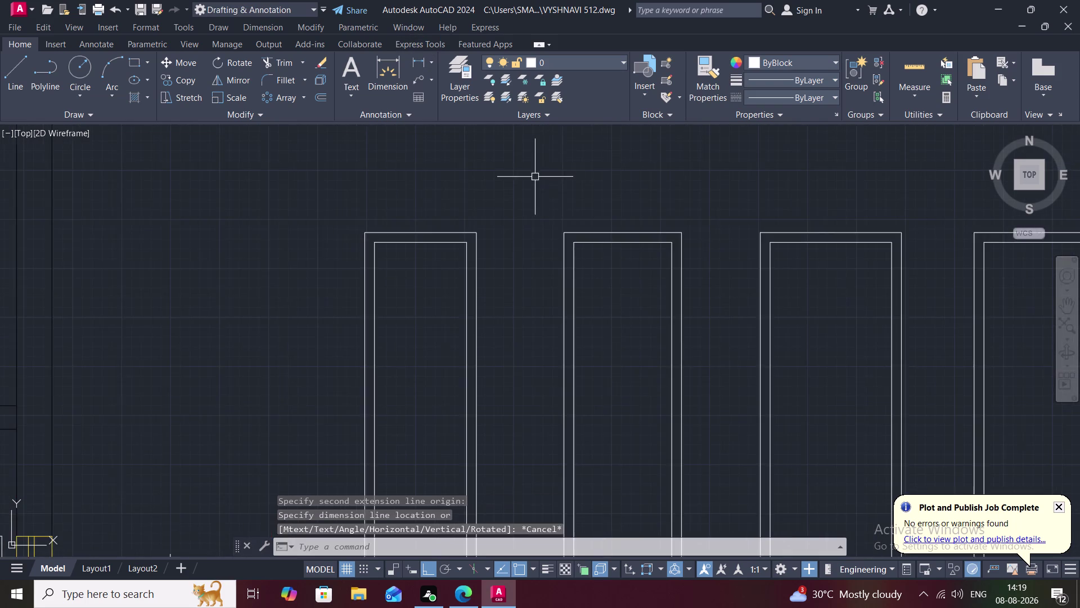
scroll(down, 3)
scroll(down, 3)
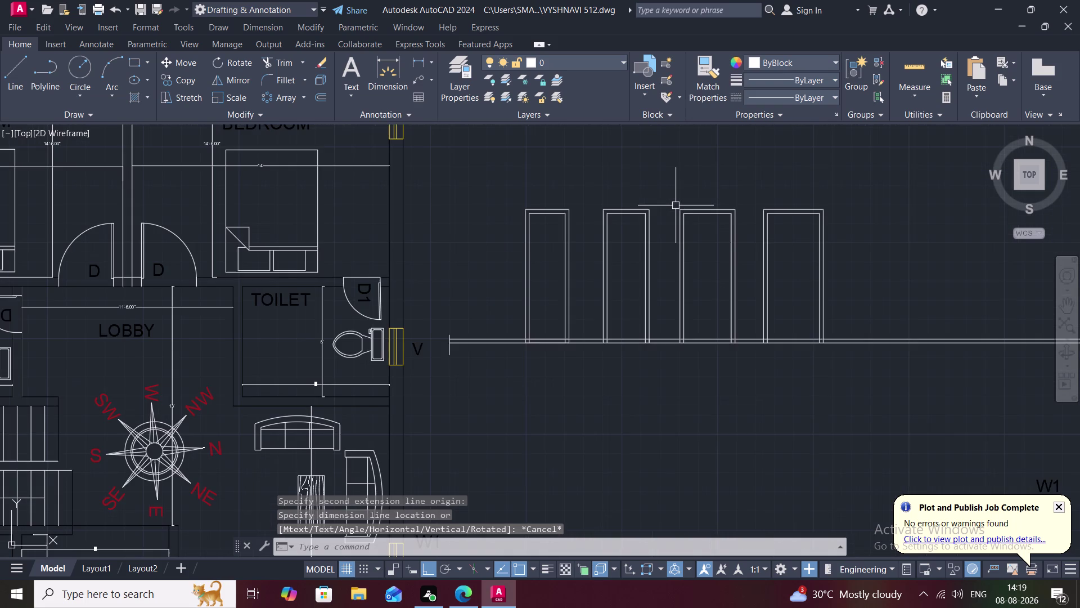
middle_drag(672, 205, 680, 151)
middle_drag(669, 271, 605, 271)
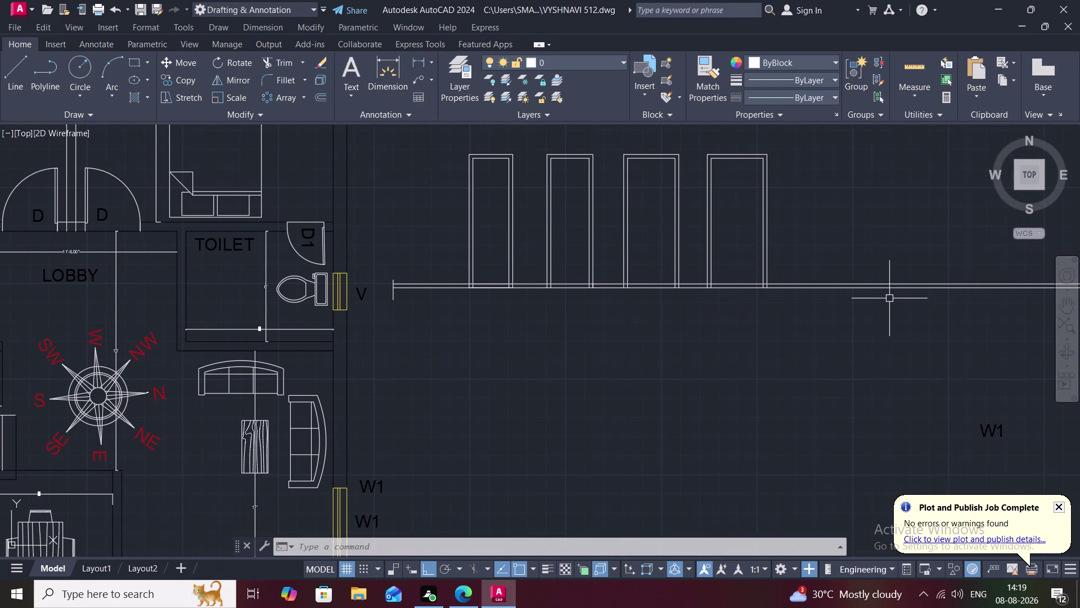
Draw a short vertical line on the base line right of the panels.
key(l)
key(space)
click(821, 243)
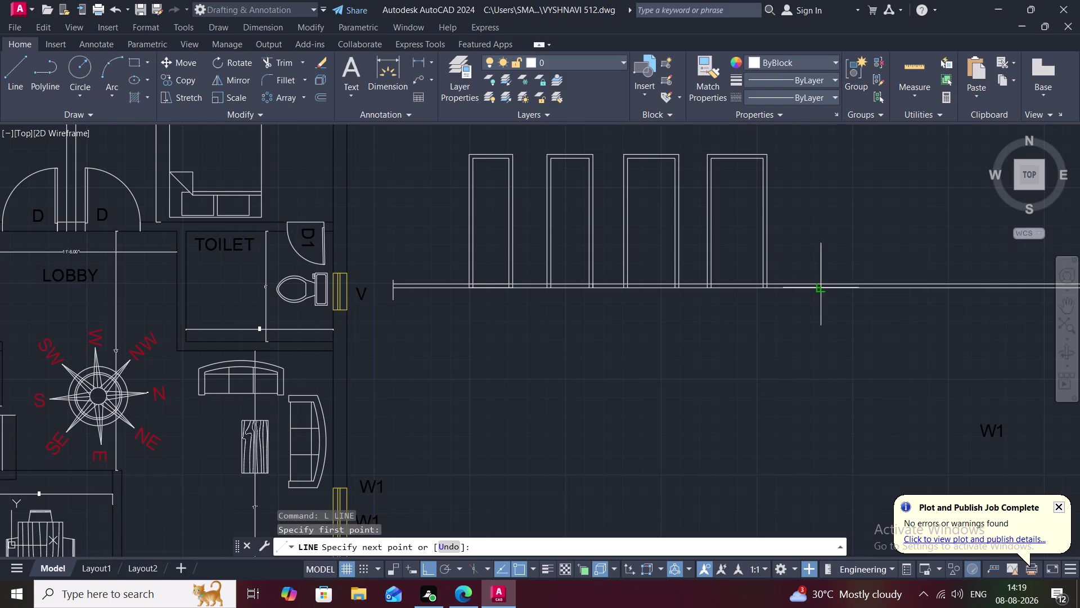
click(821, 302)
key(Escape)
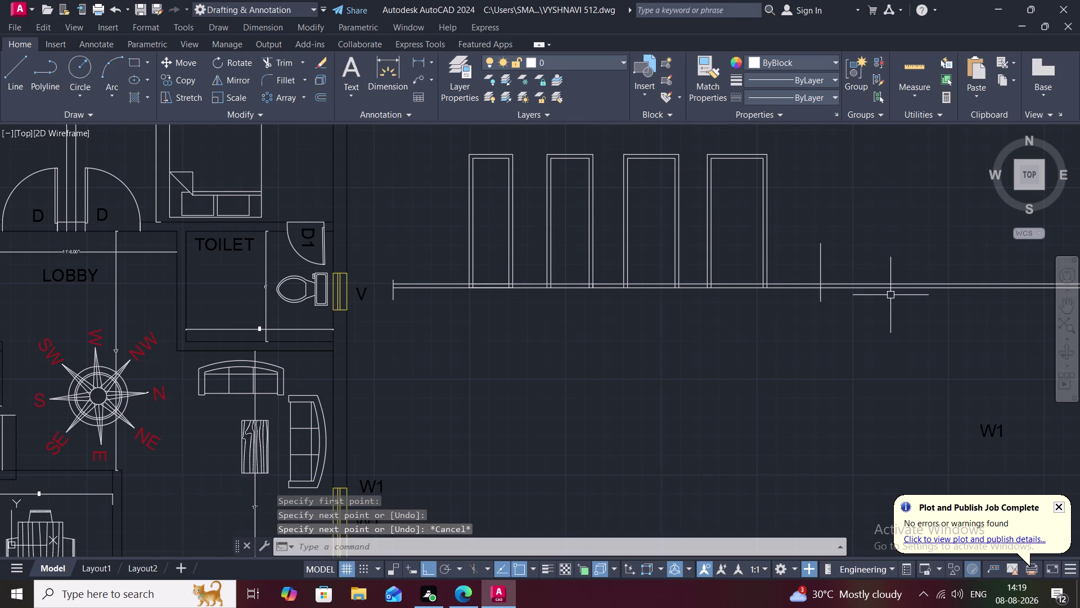
Trim the ground line where it runs past the right vertical edge.
text(TR)
key(space)
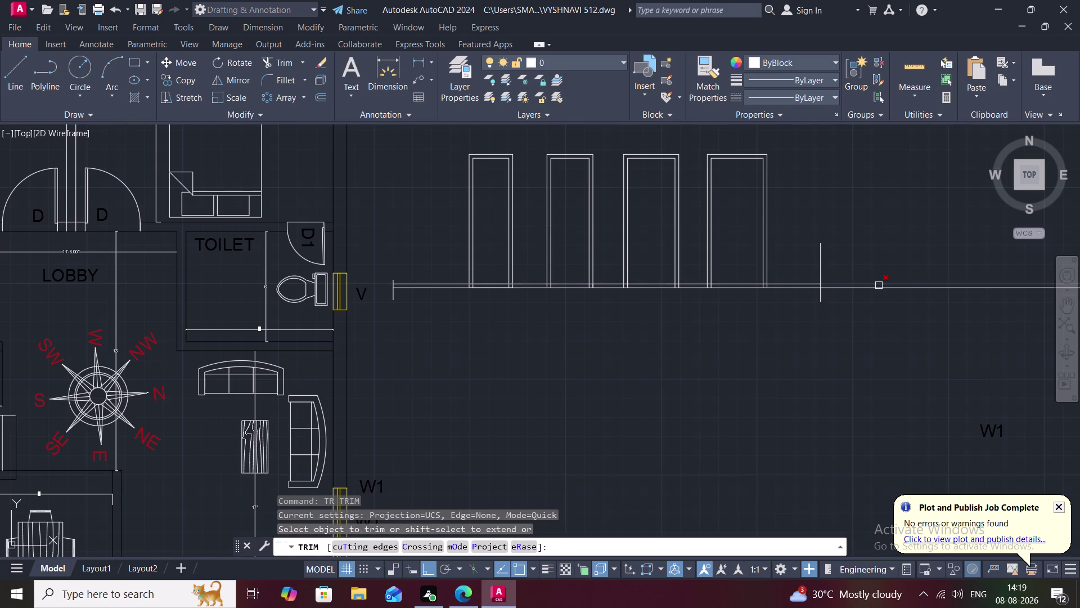
click(879, 285)
click(879, 286)
click(872, 288)
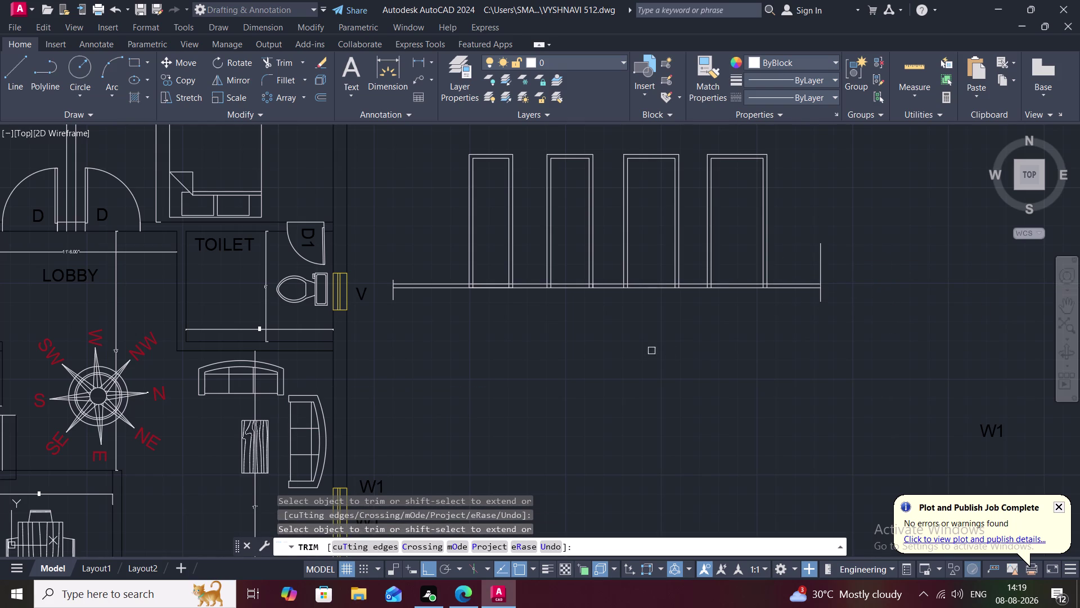
middle_drag(426, 335, 430, 335)
middle_drag(430, 335, 461, 277)
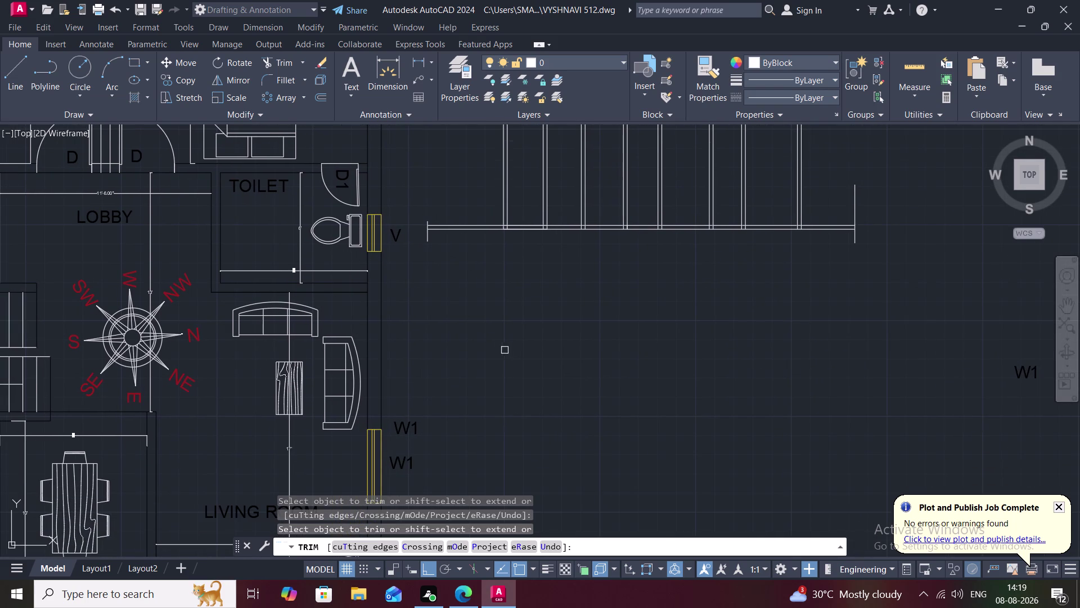
key(Escape)
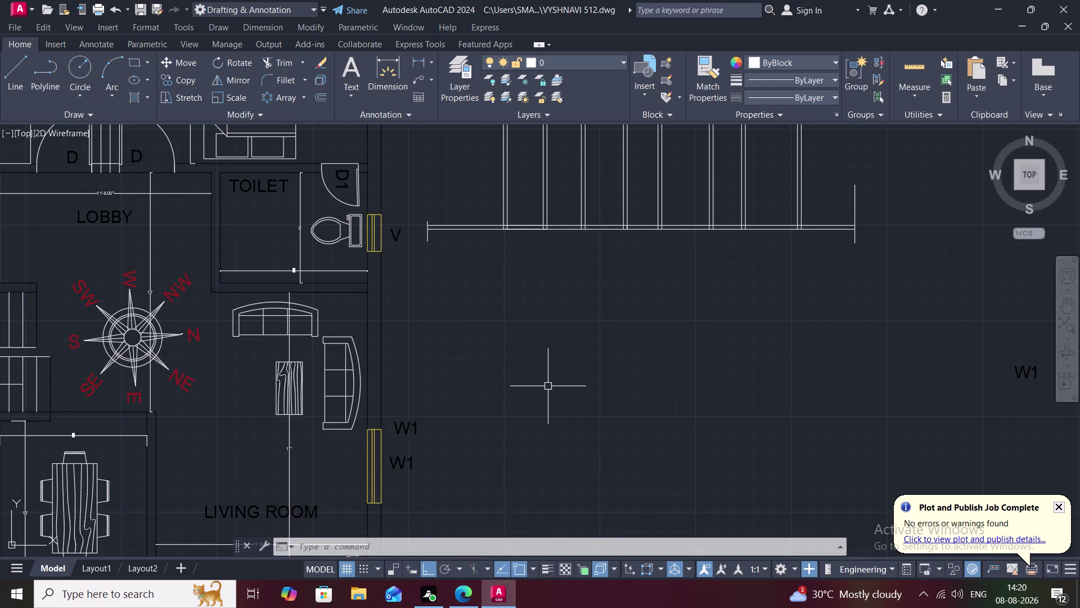
Pan below the elevation and start an infinite construction line with XL.
middle_drag(549, 381, 553, 375)
middle_drag(553, 375, 574, 350)
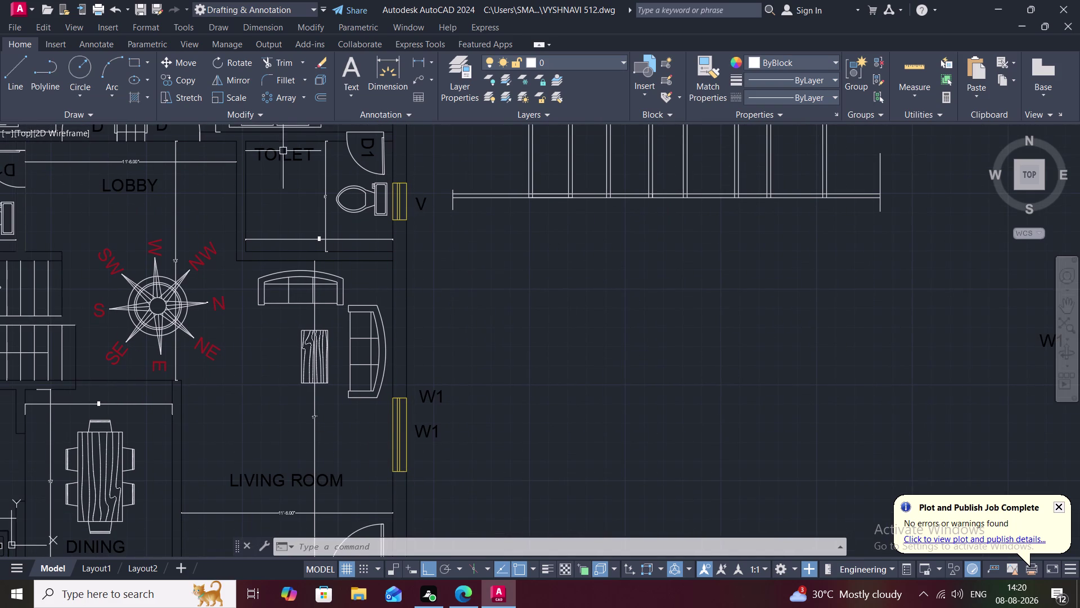
drag(149, 106, 127, 102)
key(Escape)
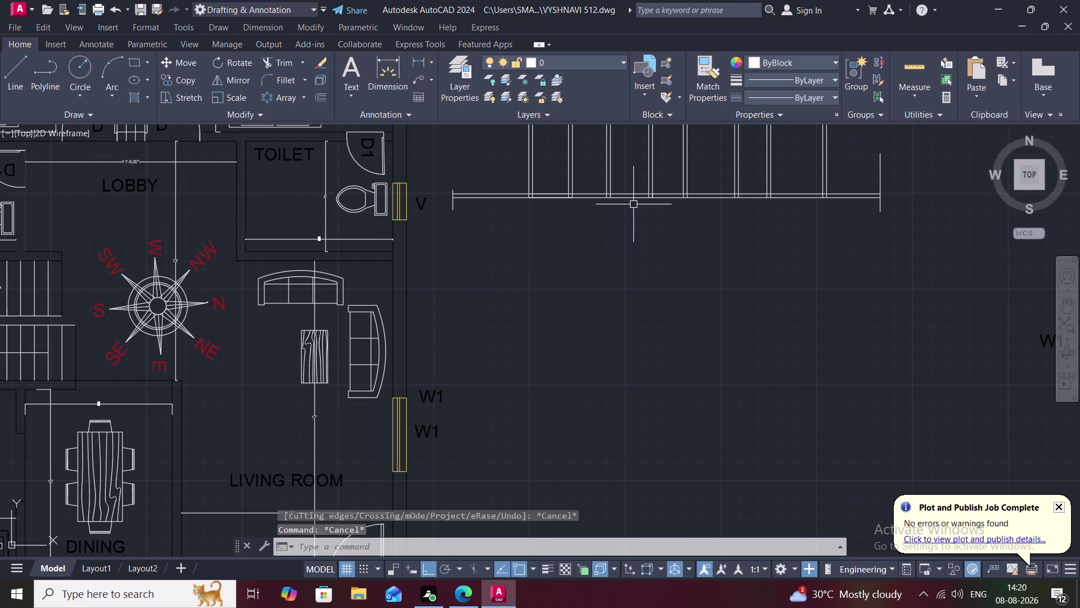
key(x)
text(L)
key(space)
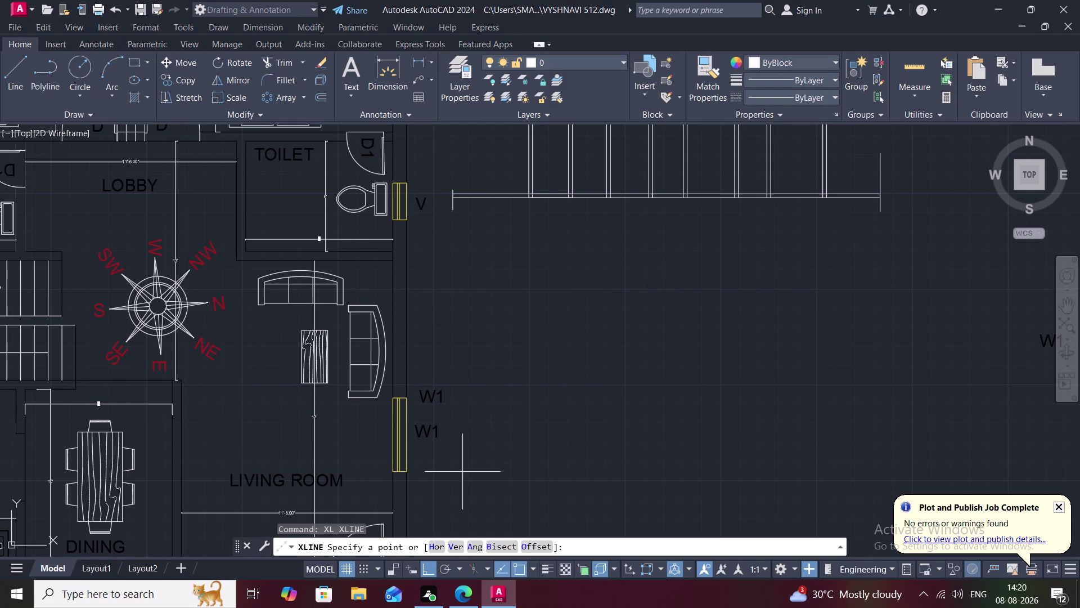
Place a horizontal construction line below the floor plans.
scroll(down, 3)
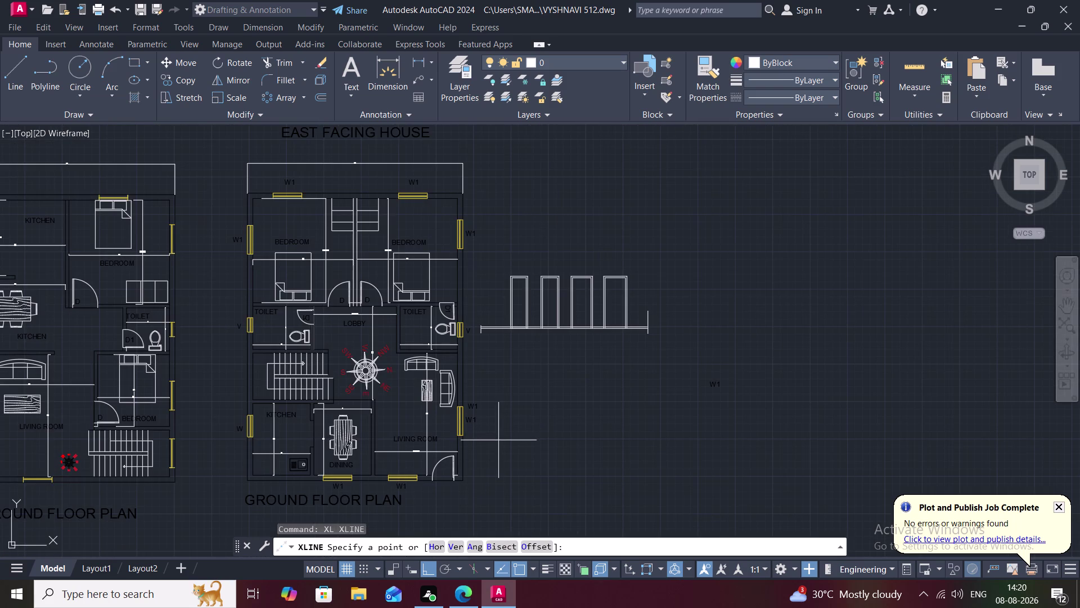
click(433, 547)
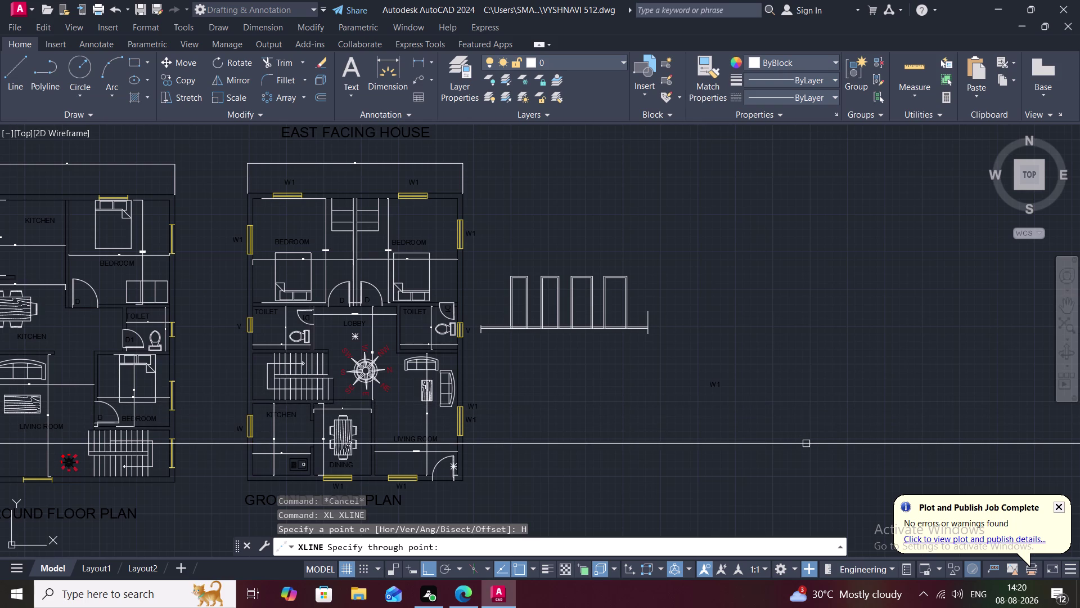
click(825, 441)
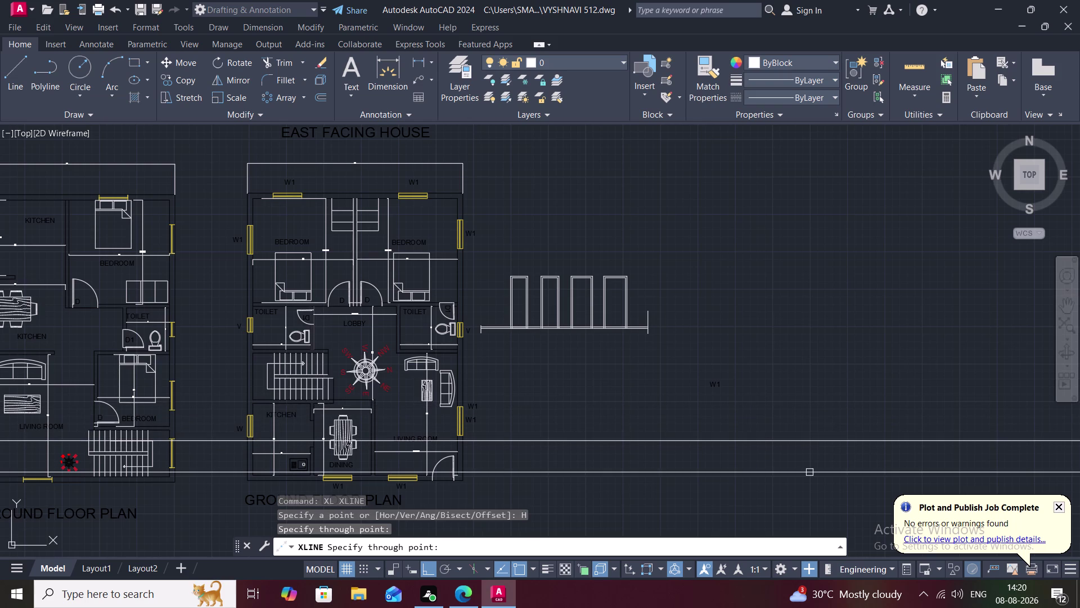
key(Escape)
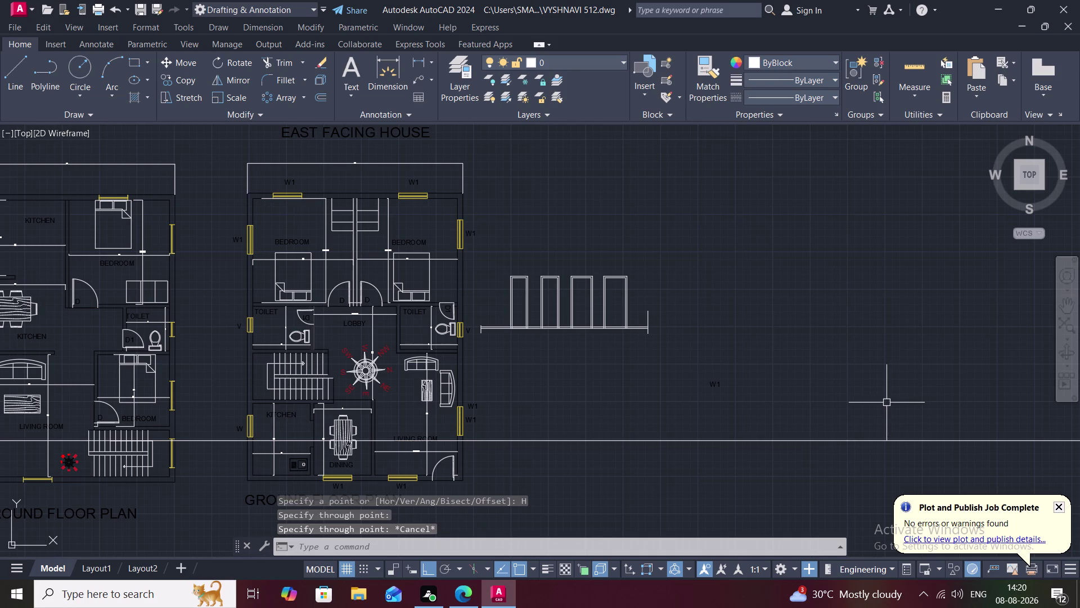
Draw the right and left vertical edge lines crossing the construction line.
key(l)
key(space)
click(884, 404)
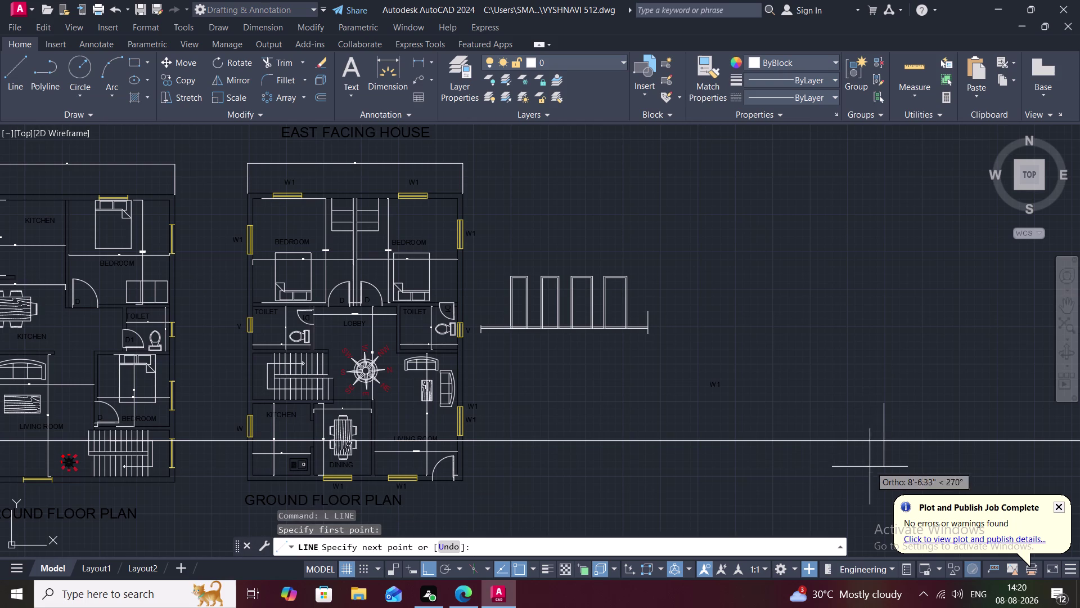
click(867, 475)
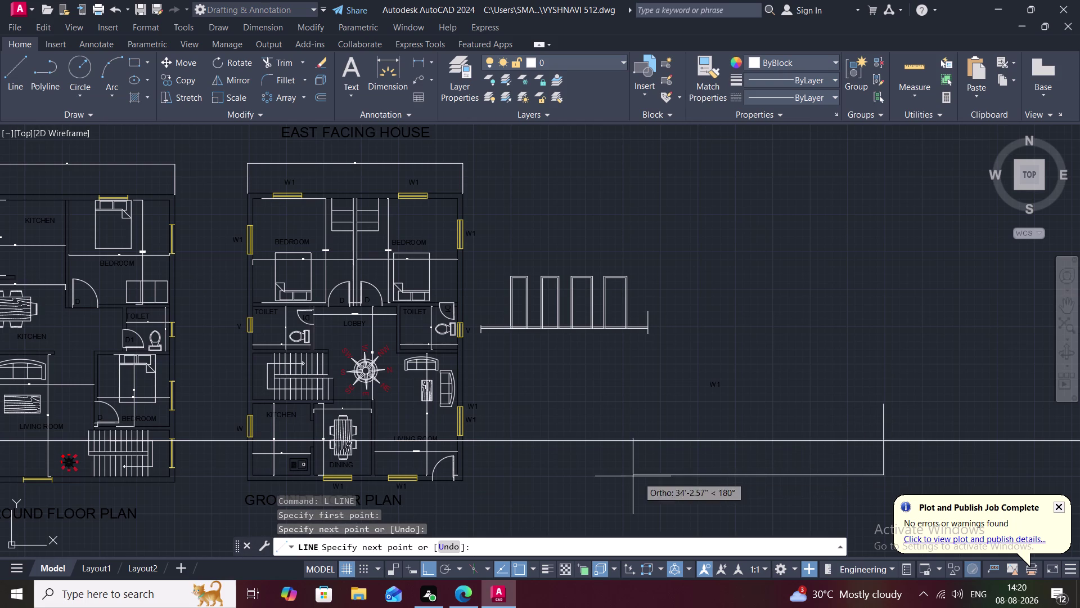
key(Escape)
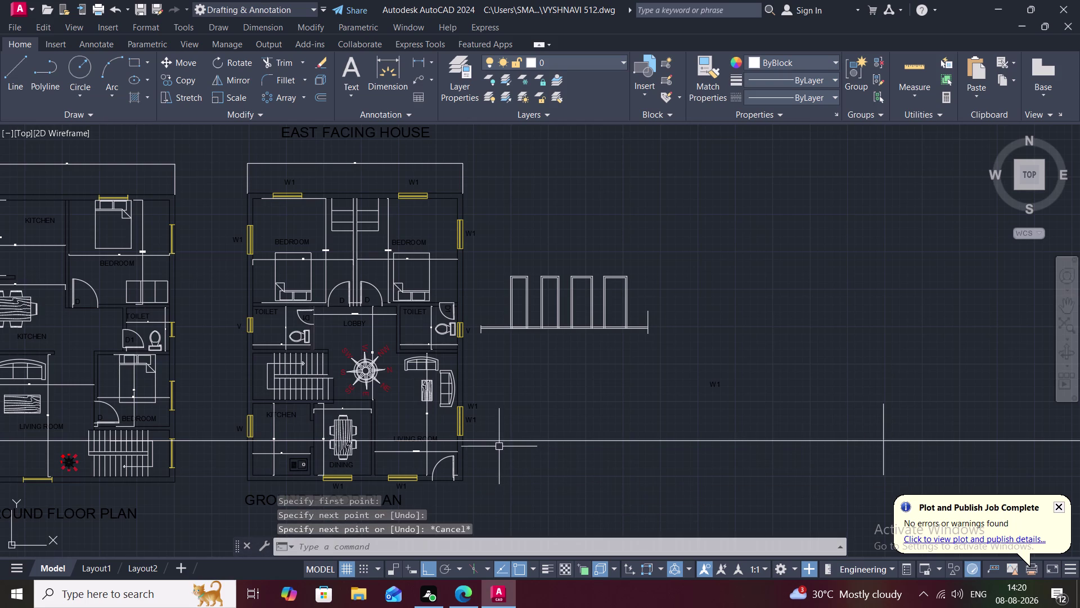
key(space)
click(488, 414)
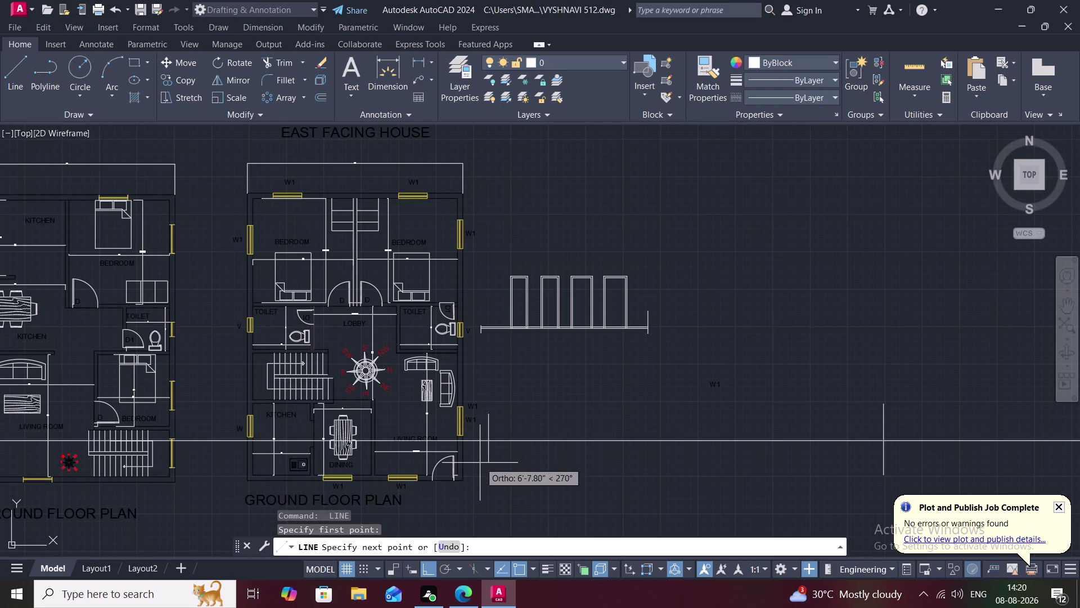
click(480, 462)
key(Escape)
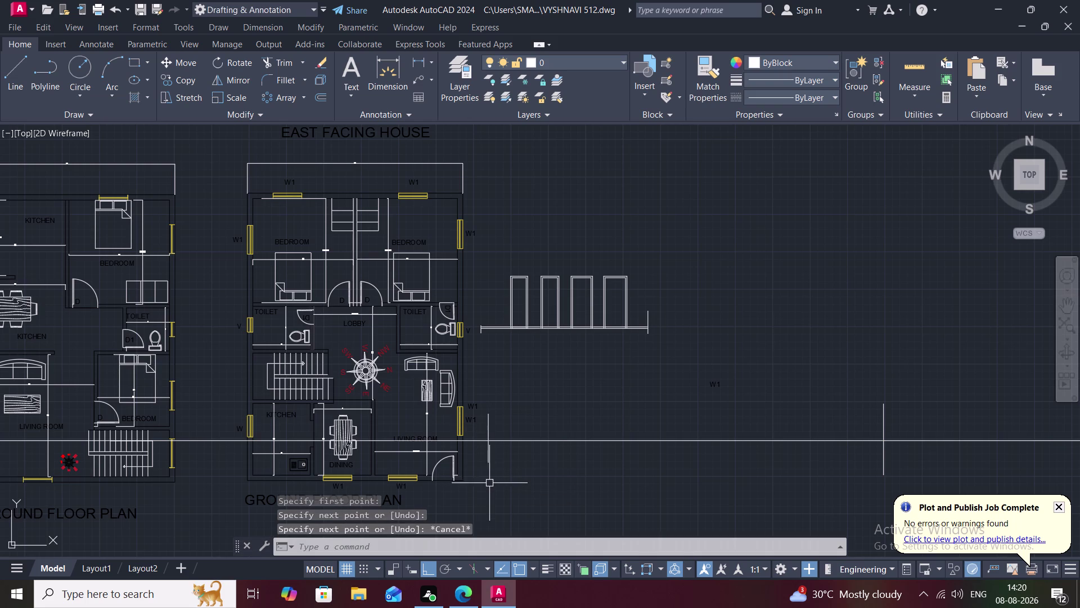
Trim the construction line where it extends past the right edge line.
key(t)
text(R)
key(space)
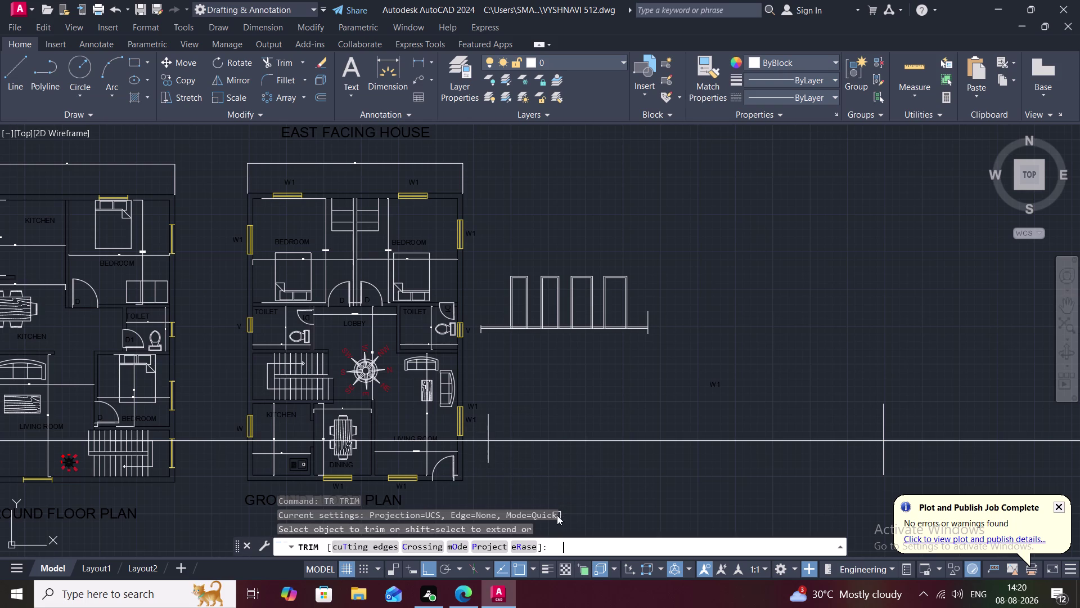
click(936, 441)
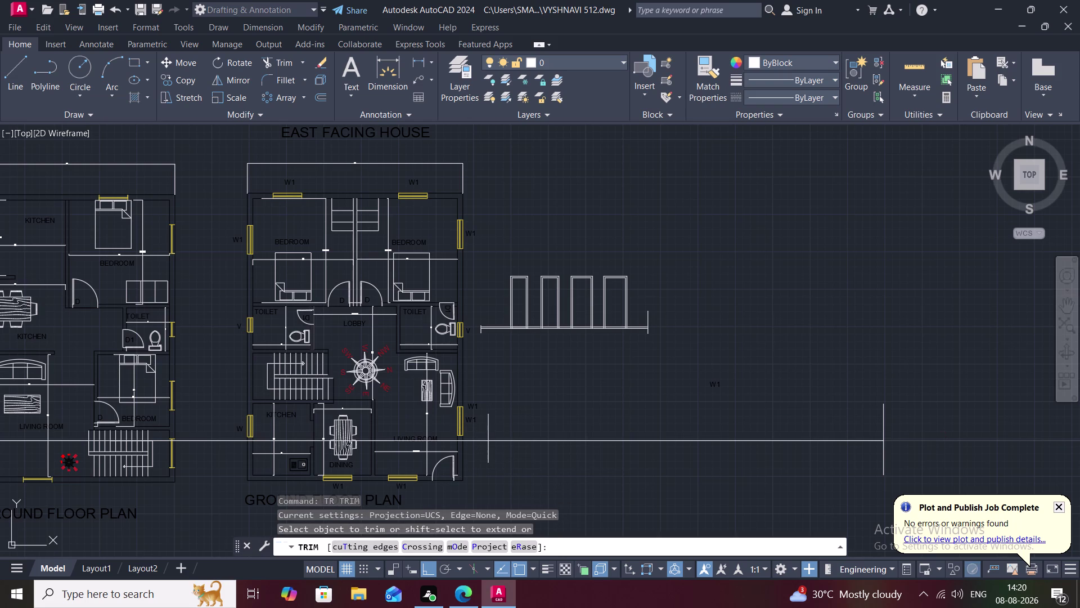
Erase the construction line piece crossing the floor plan, leaving it starting at the left edge.
scroll(down, 3)
middle_drag(650, 511, 826, 435)
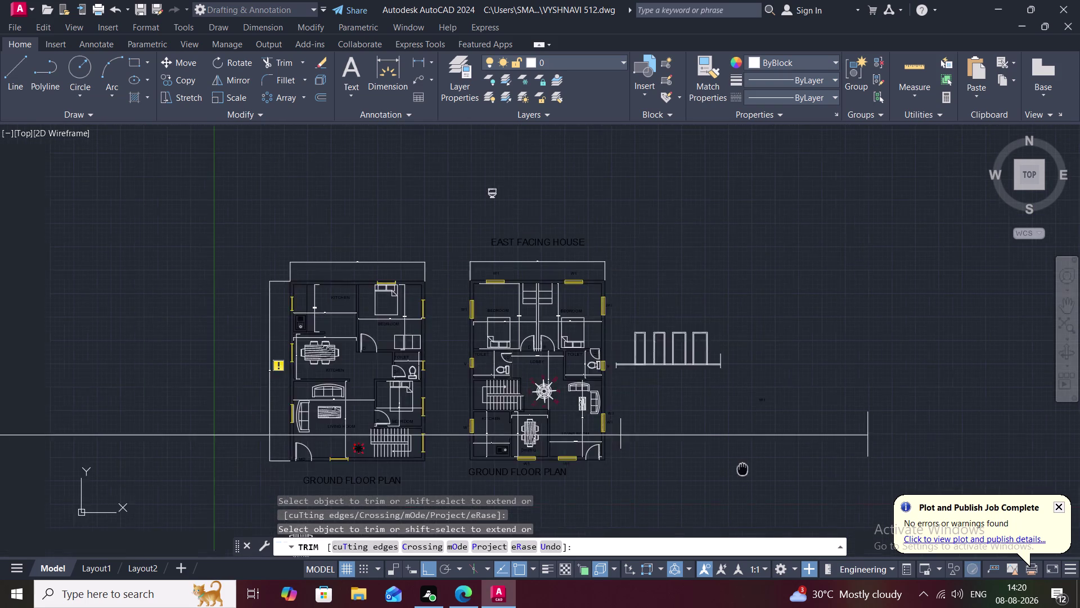
scroll(up, 3)
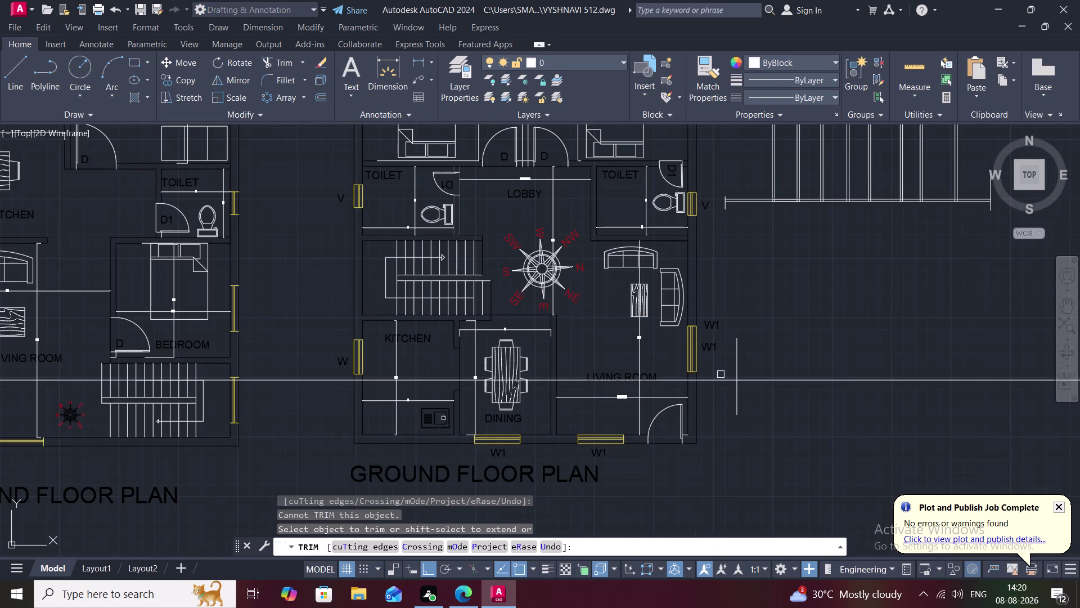
click(720, 382)
key(Escape)
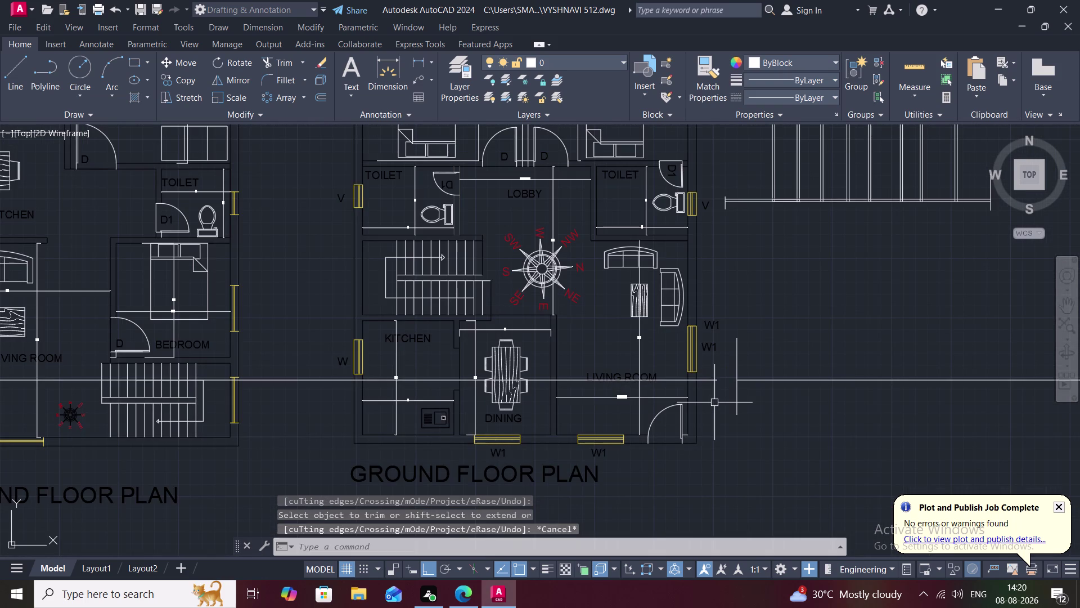
click(651, 381)
key(Delete)
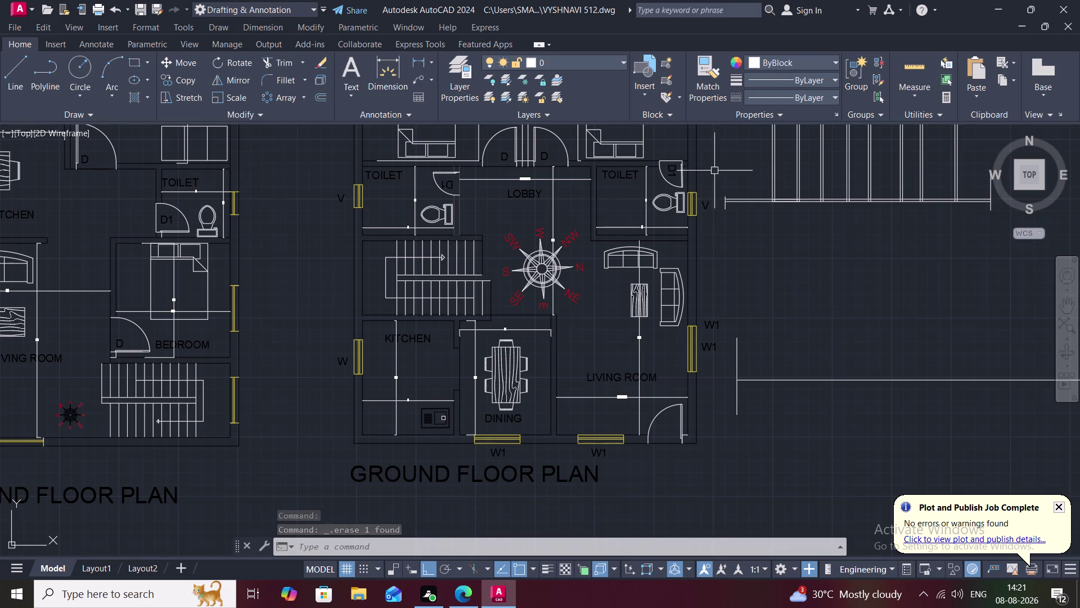
middle_drag(776, 320, 628, 274)
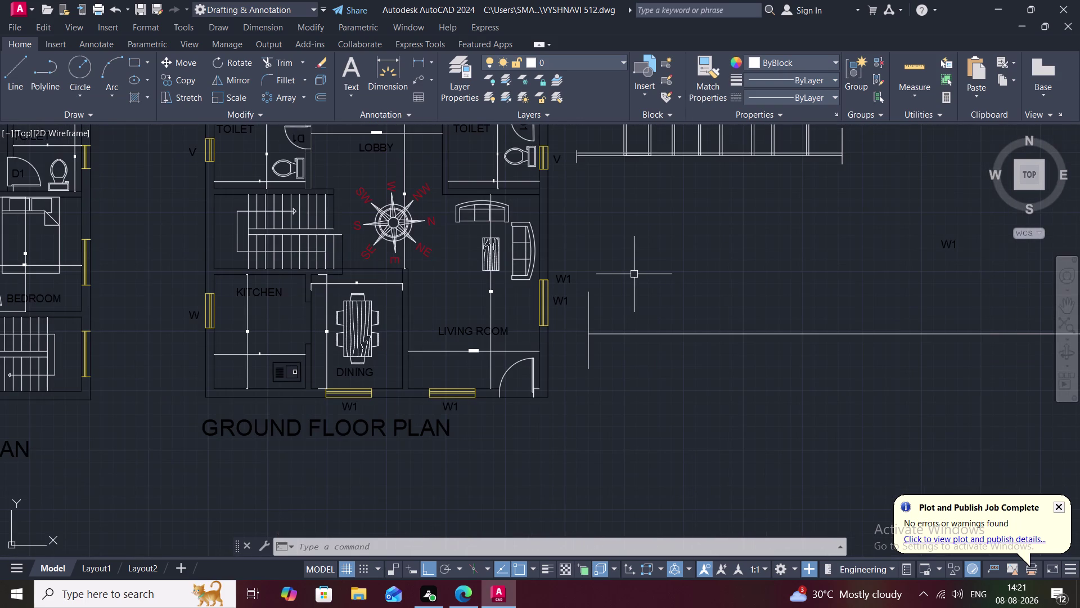
key(o)
key(n)
key(space)
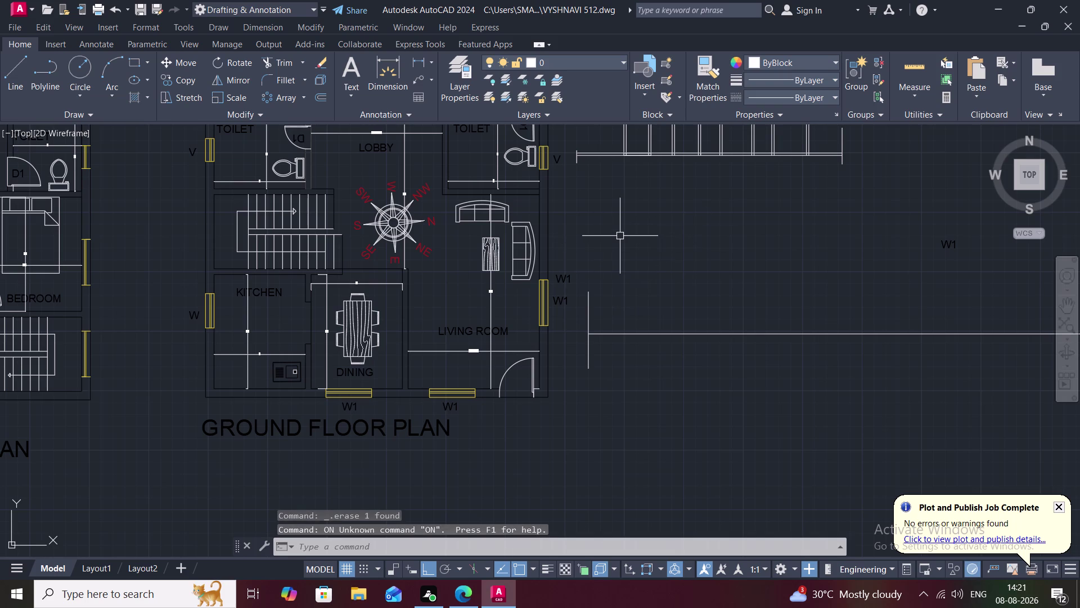
Offset a parallel copy of the horizontal construction line using the current distance.
text(O)
key(space)
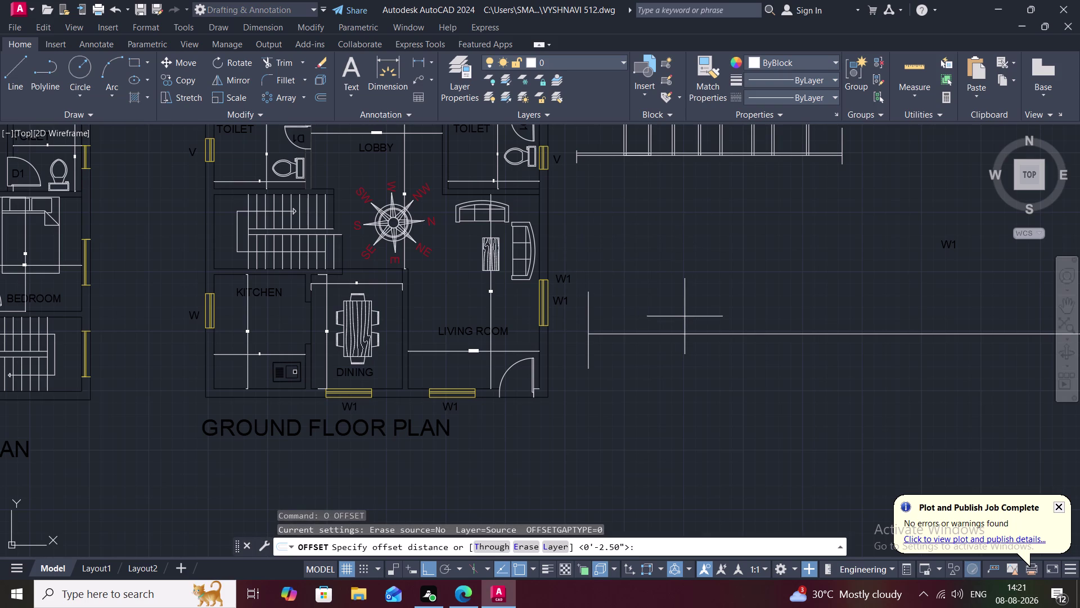
key(space)
click(690, 333)
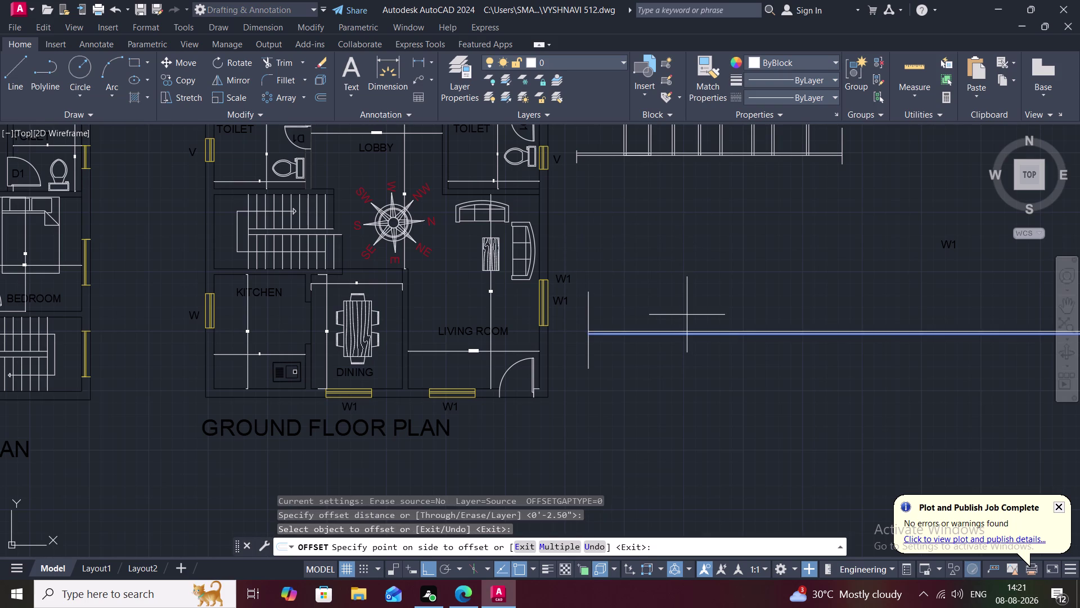
click(688, 314)
middle_drag(687, 313, 643, 331)
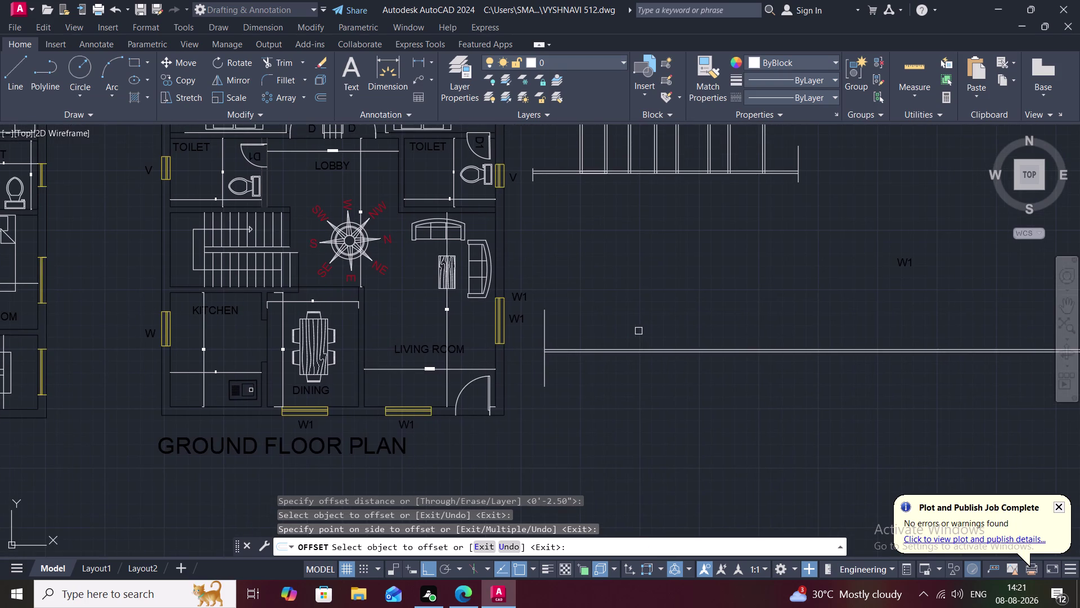
scroll(up, 3)
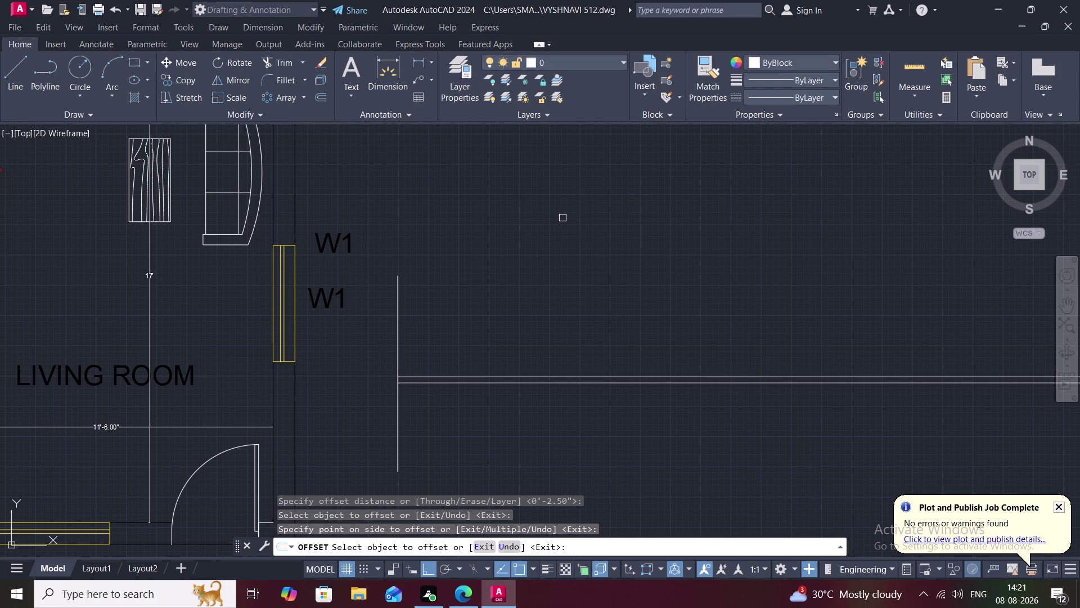
Restart OFFSET with a 2'9" offset distance.
text(O)
key(space)
key(2)
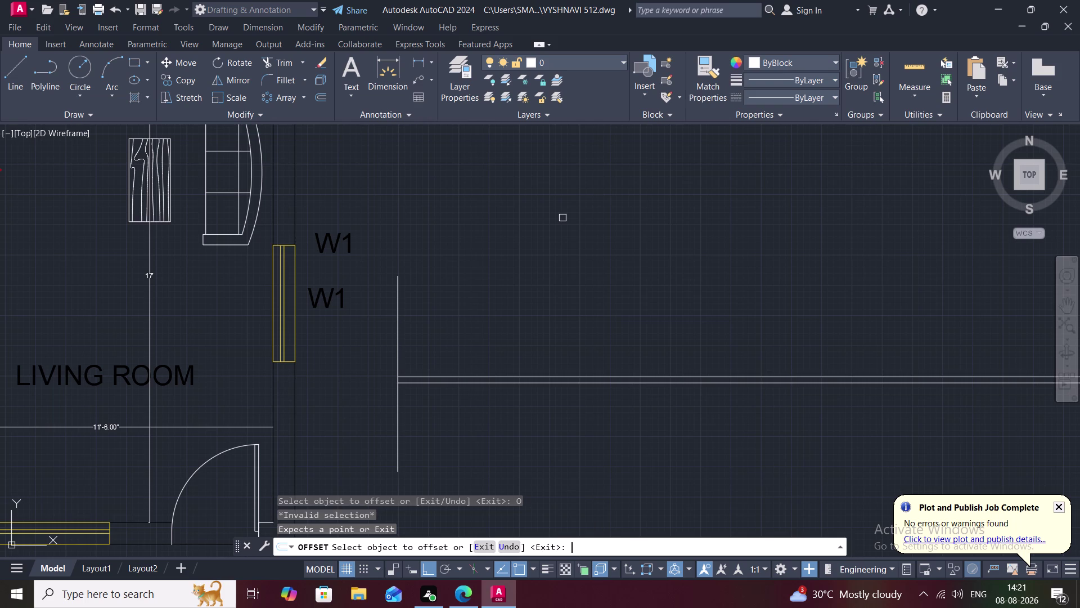
key(apostrophe)
text(9")
key(space)
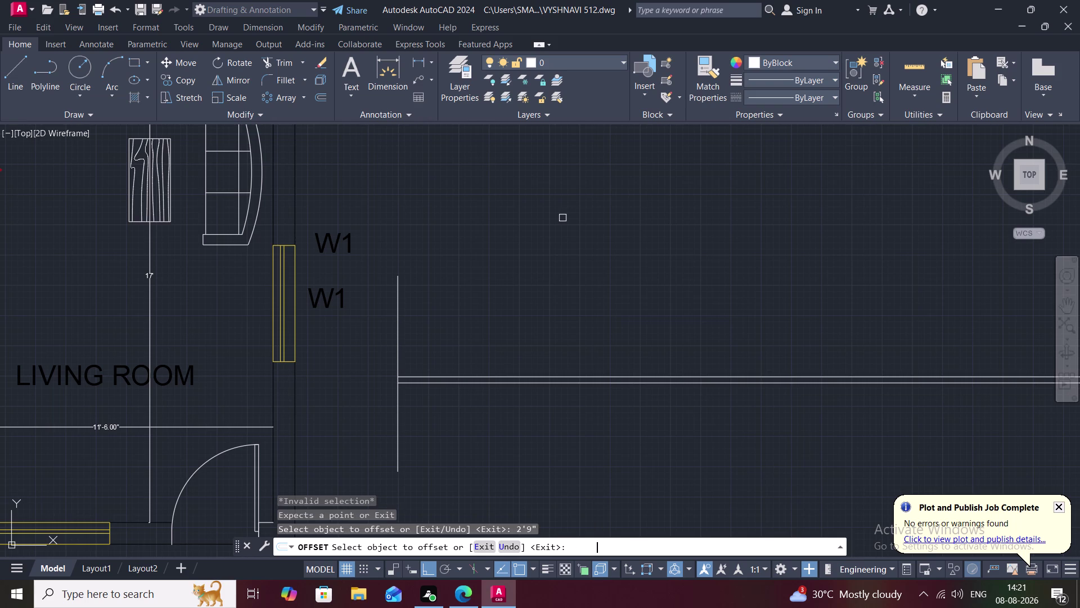
key(space)
key(space)
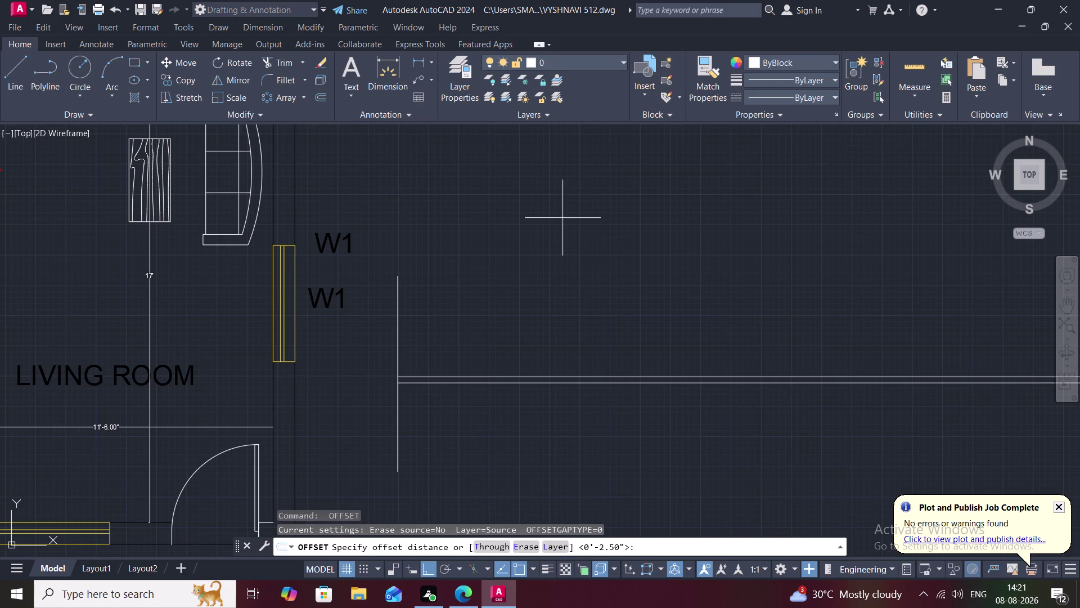
key(2)
key(apostrophe)
key(8)
key(BackSpace)
key(9)
text(")
key(space)
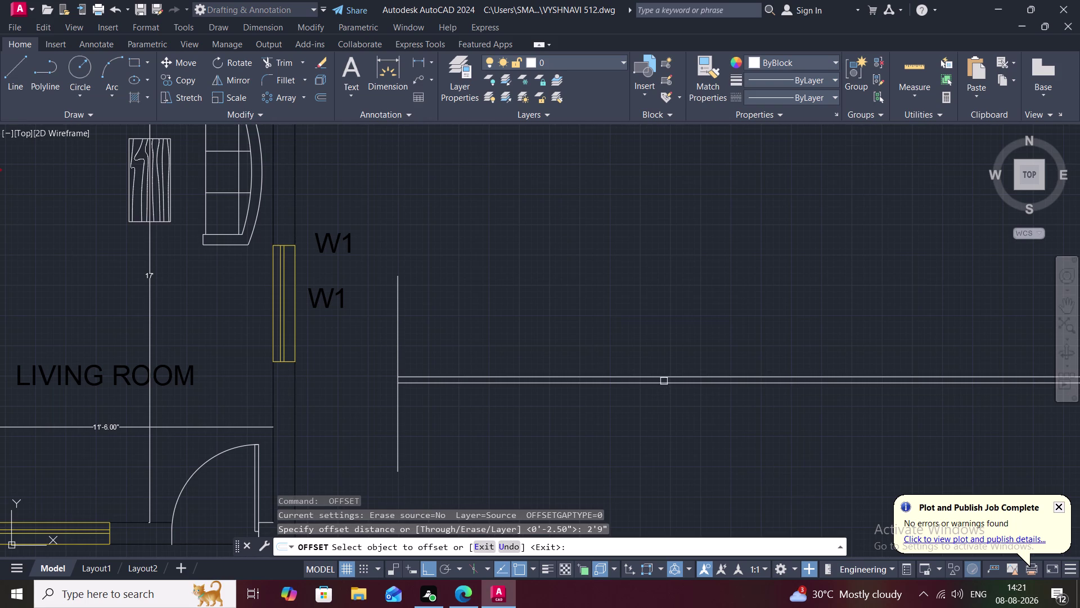
Offset the elevation base line 2'9" upward, check it beside the plan, then erase the copy.
click(666, 376)
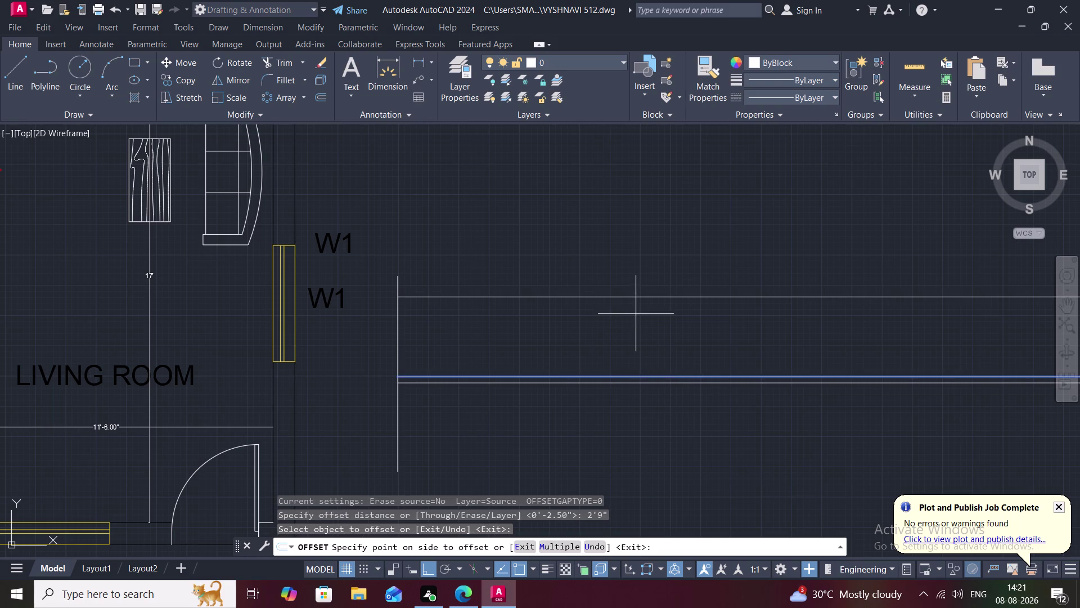
click(636, 313)
scroll(down, 3)
scroll(down, 3)
middle_drag(637, 312, 639, 324)
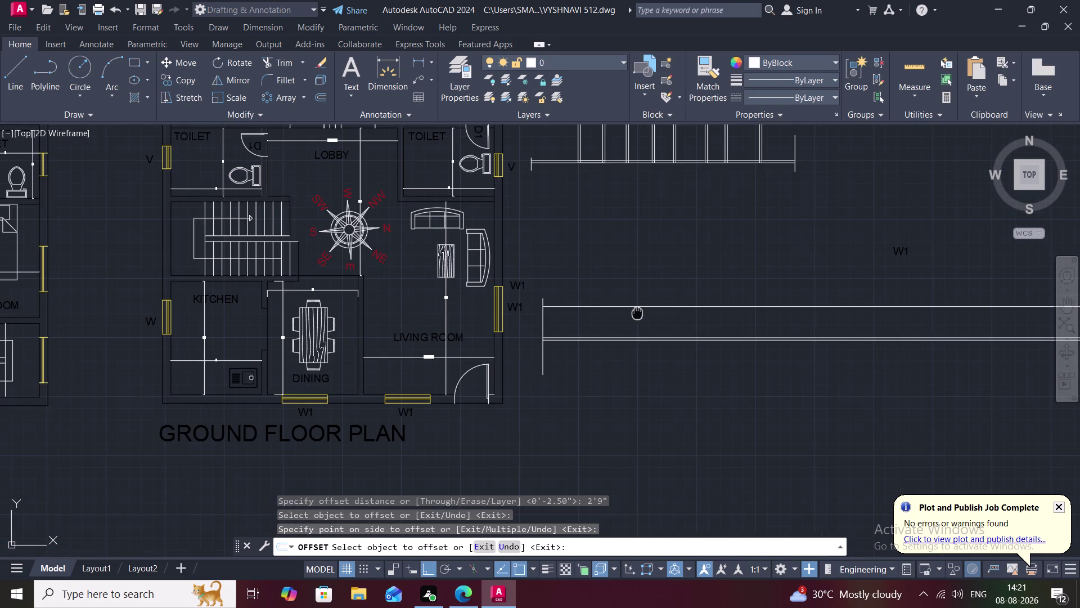
middle_drag(639, 324, 612, 372)
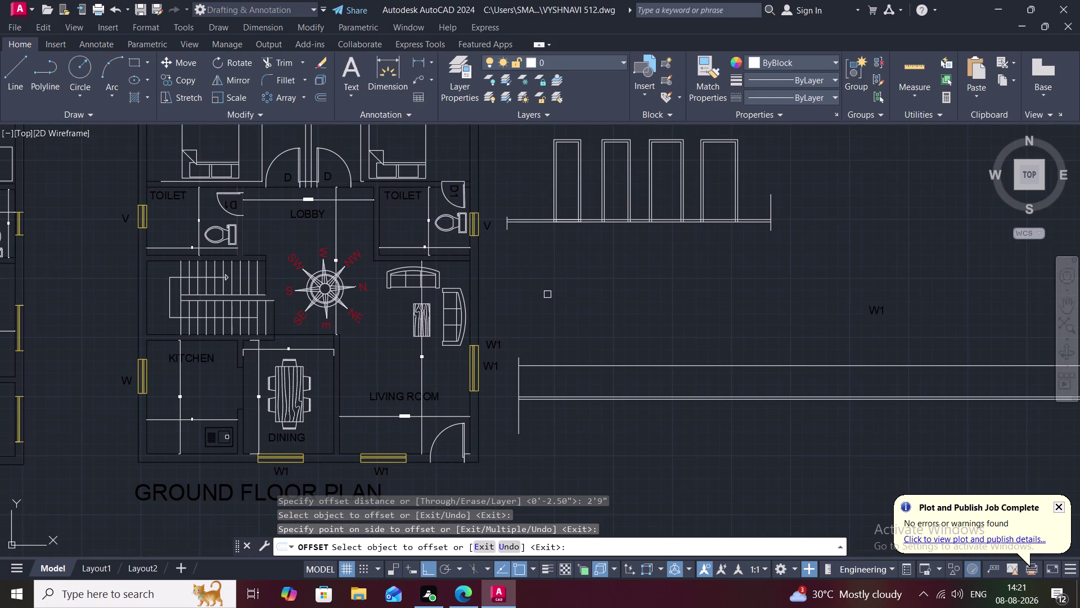
key(Escape)
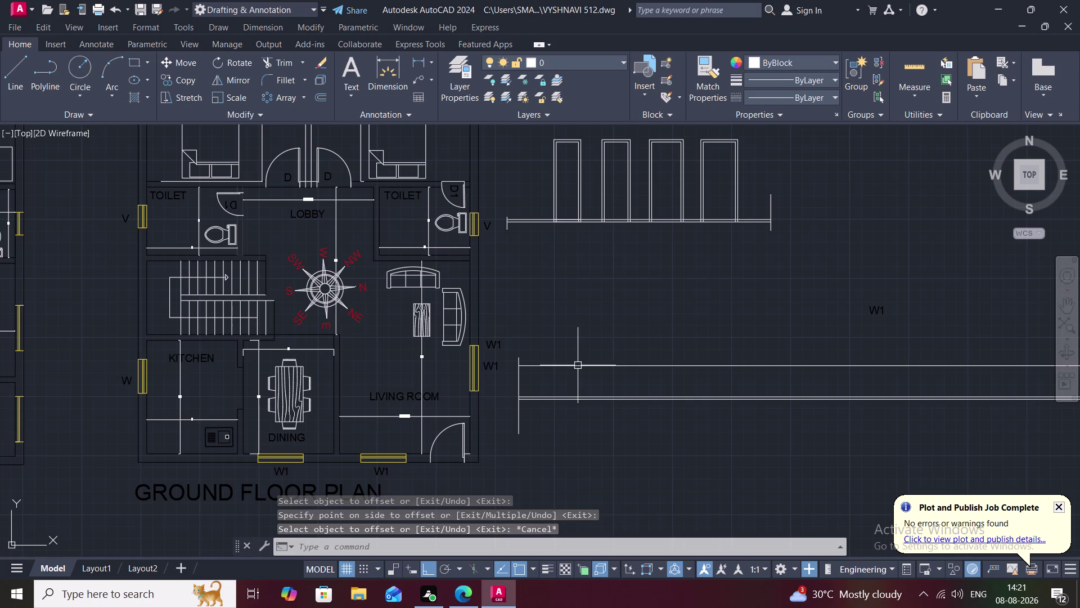
click(579, 366)
key(Delete)
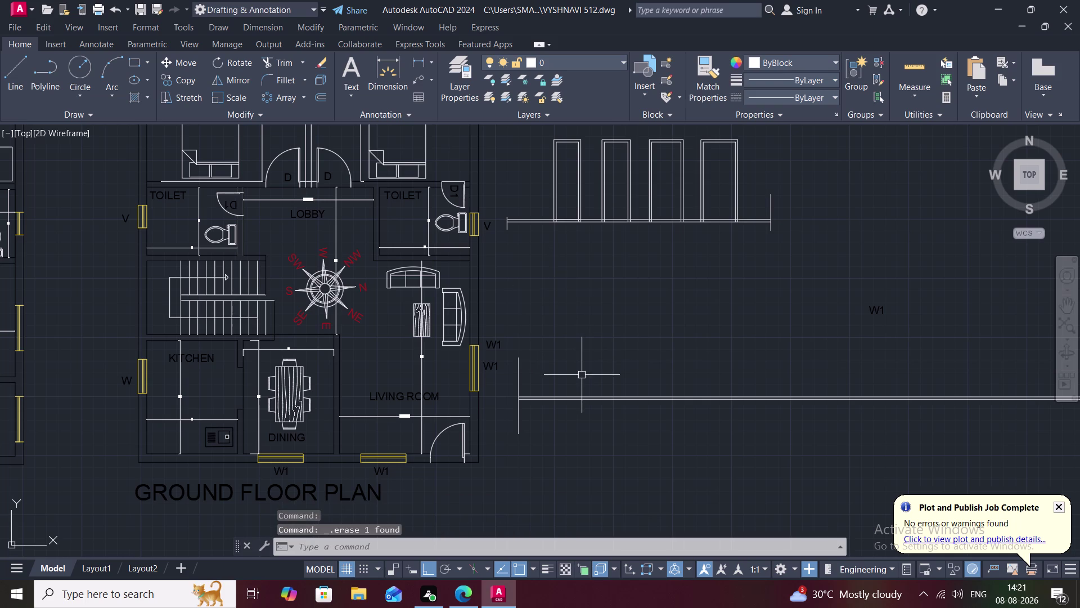
Draw the panel's 8'9" vertical left side from the base line.
scroll(up, 3)
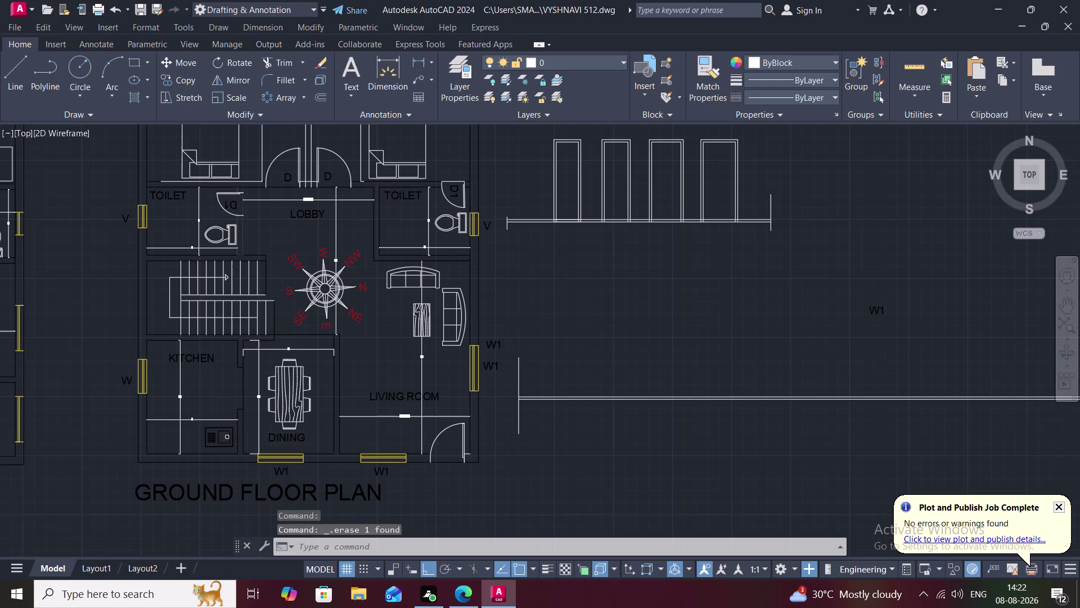
key(l)
key(space)
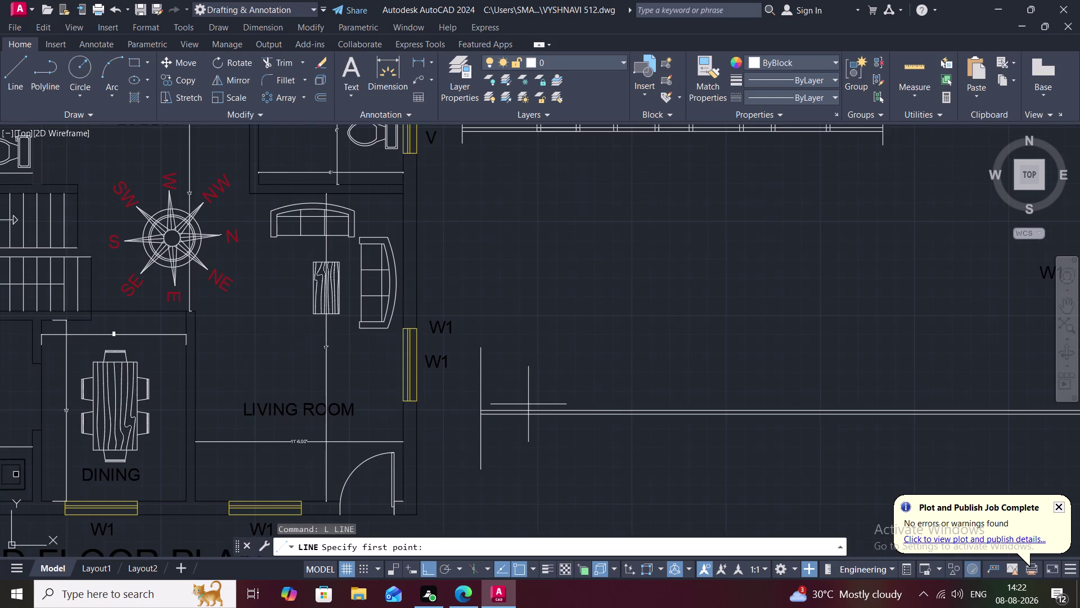
scroll(up, 3)
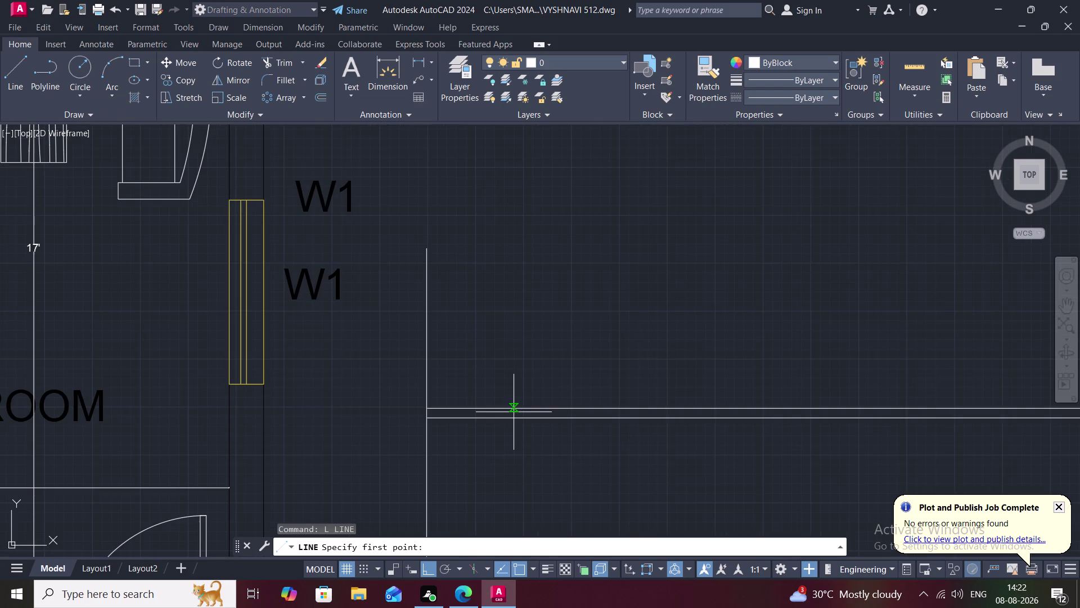
click(523, 408)
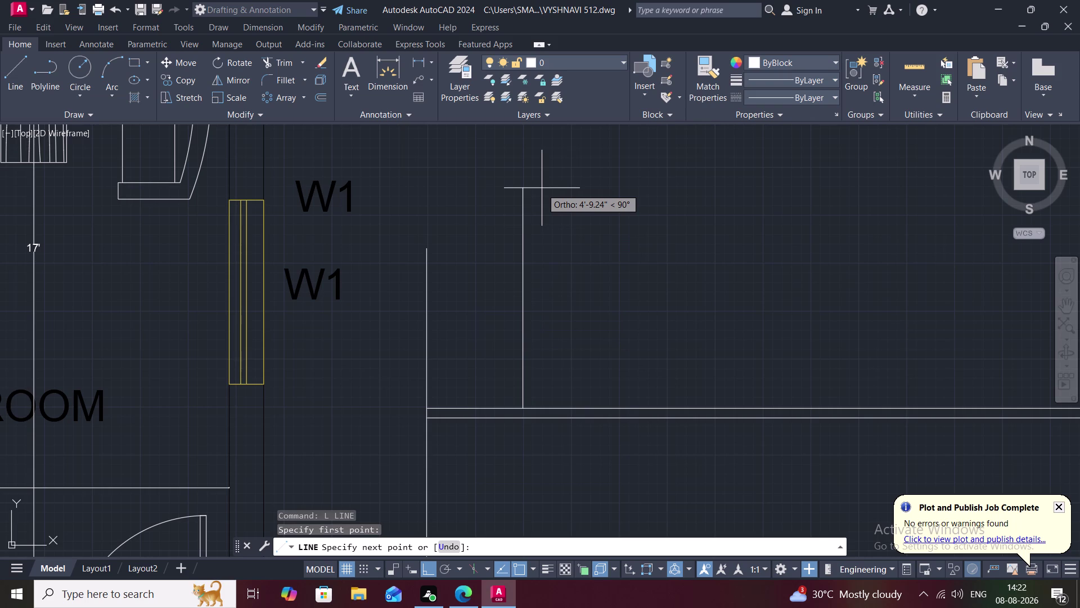
text(8')
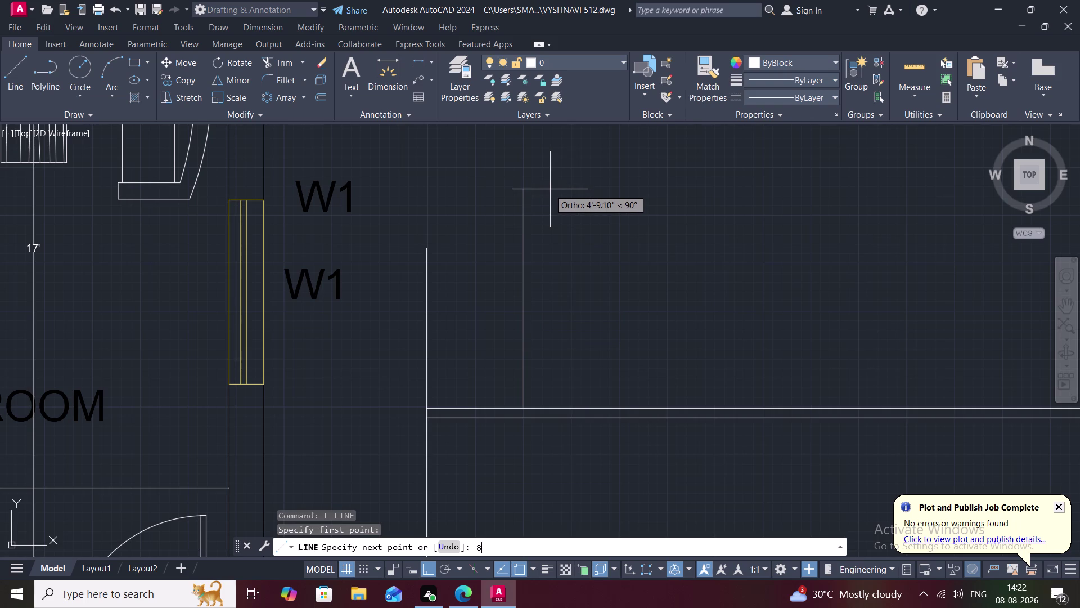
text(9)
key(shift+quotedbl)
key(space)
Draw the panel's 2'6" top edge.
scroll(down, 3)
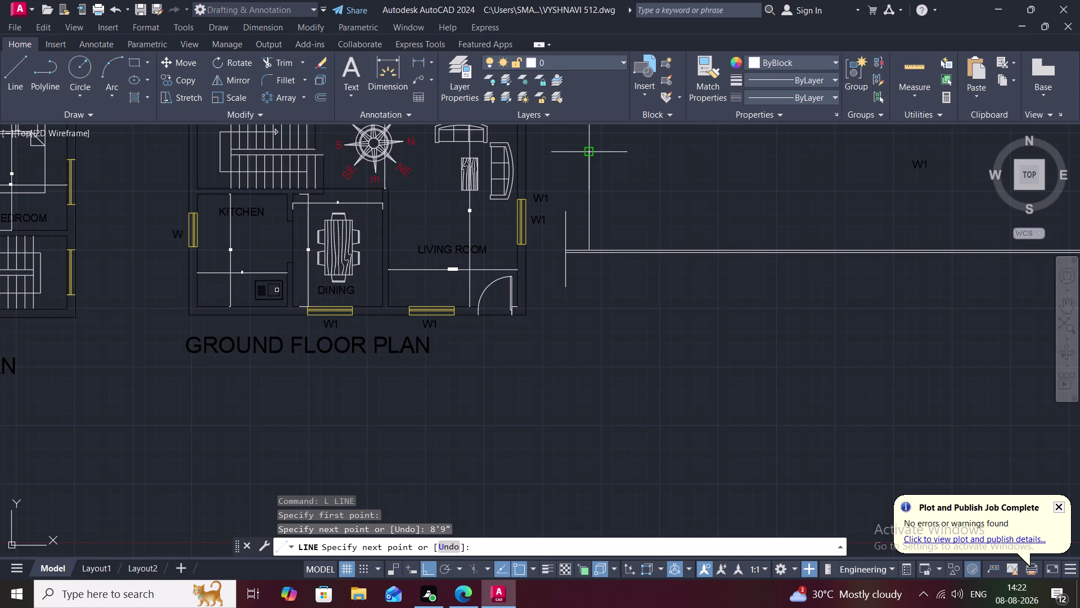
middle_drag(624, 154, 628, 193)
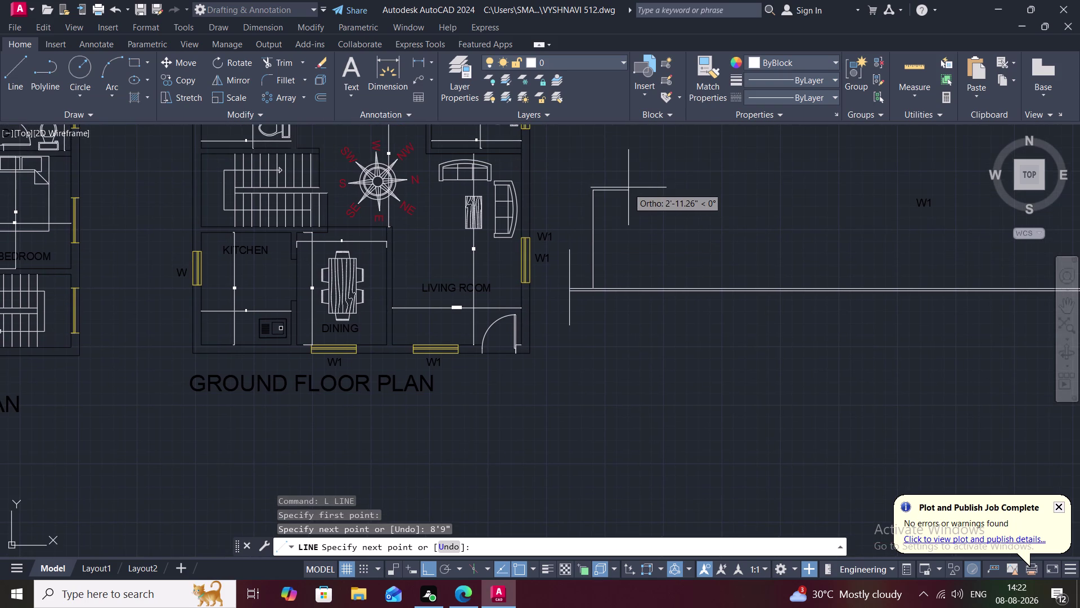
key(2)
key(apostrophe)
key(6)
key(shift+quotedbl)
key(space)
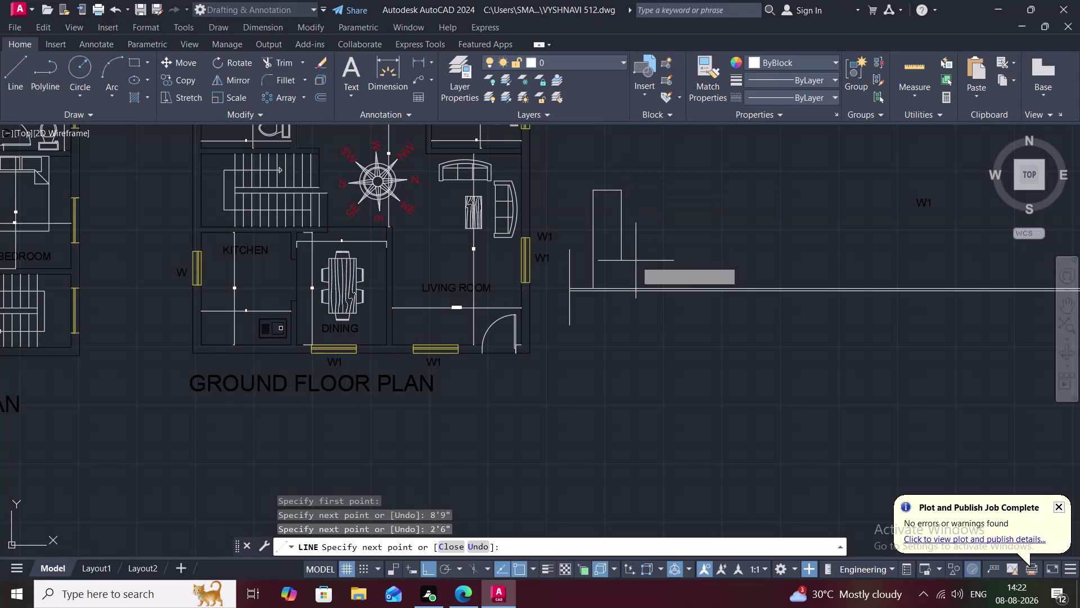
Bring the panel's right side down to the base line to close the outline.
scroll(up, 3)
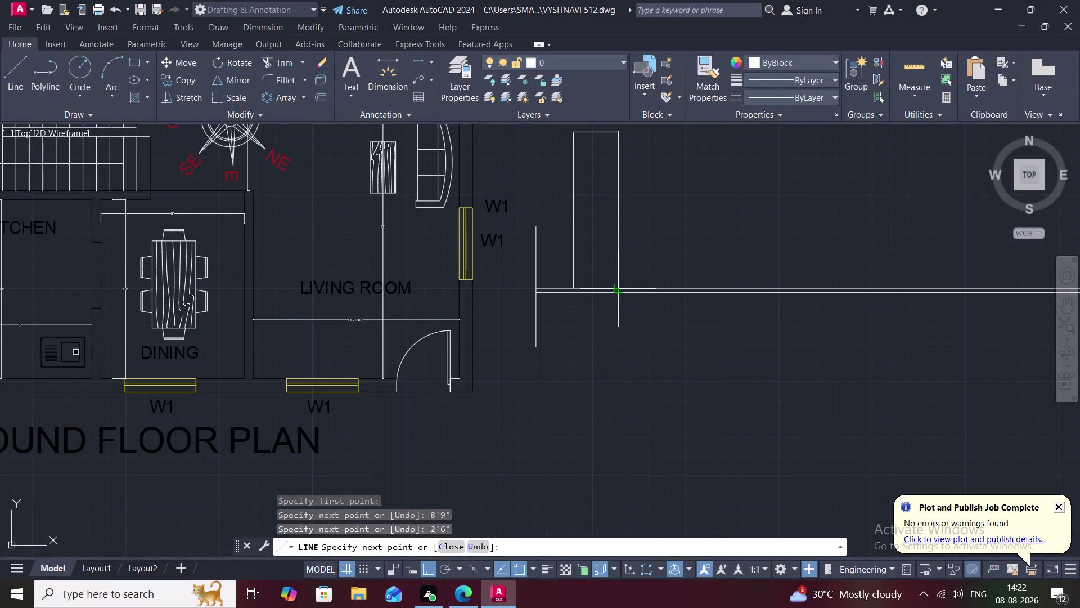
click(618, 288)
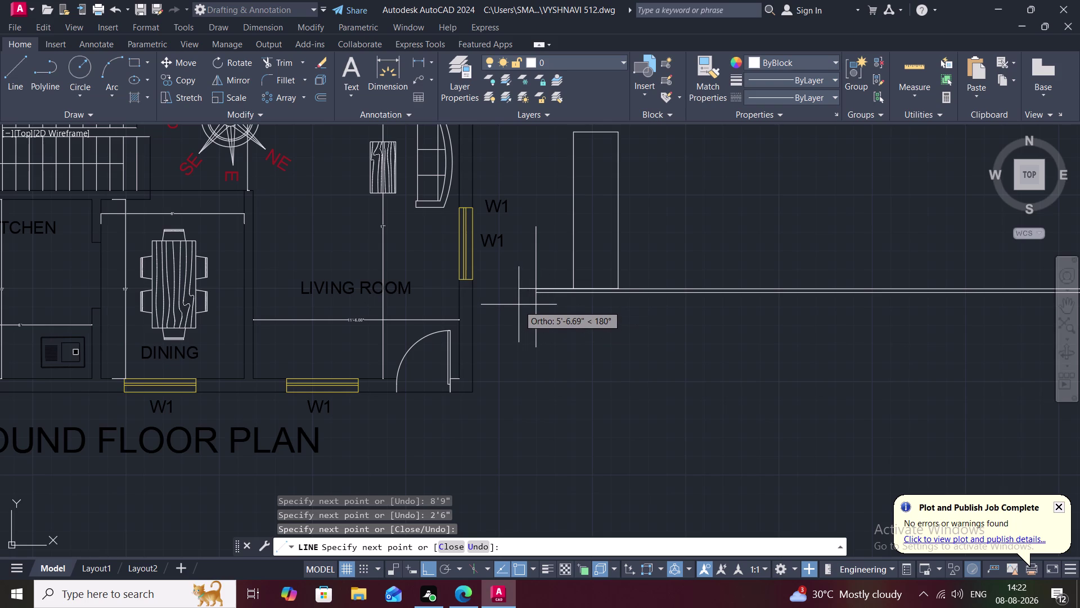
key(Escape)
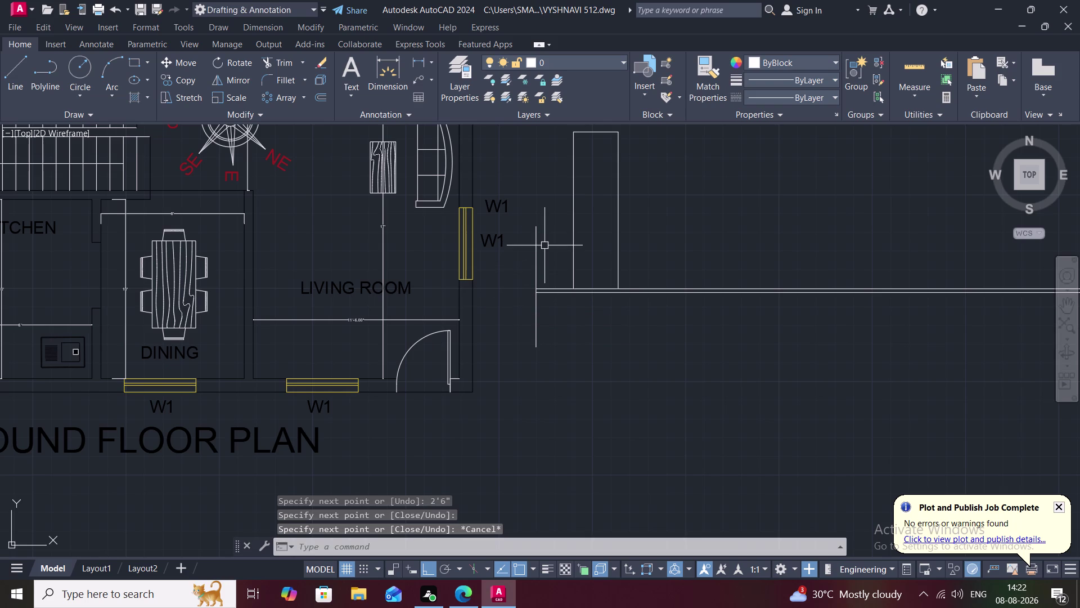
scroll(down, 3)
middle_drag(544, 247, 499, 277)
scroll(down, 3)
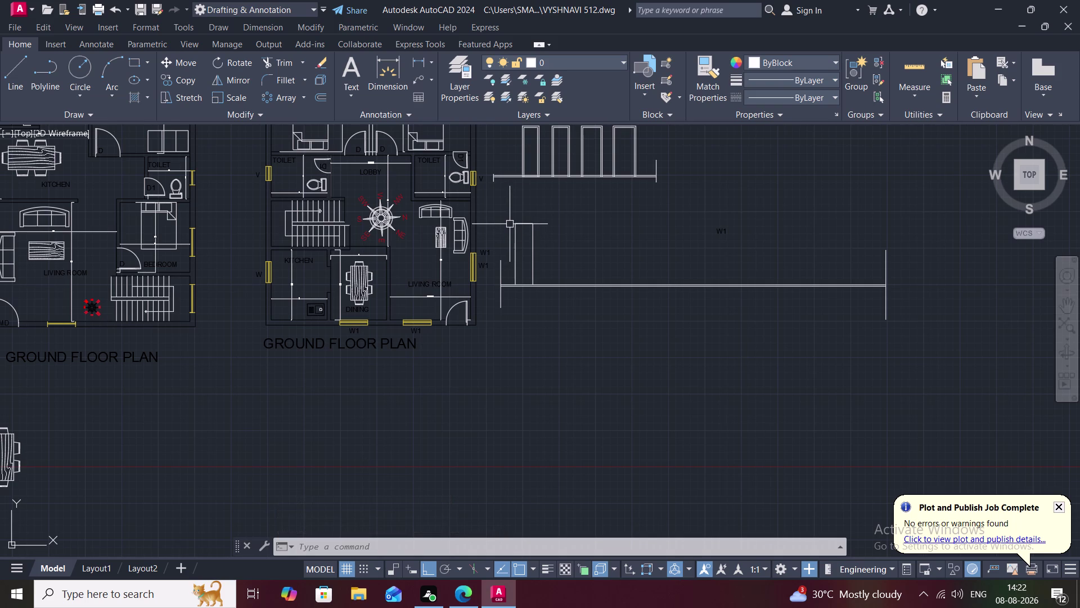
Draw a 2'9" vertical line left of the panel, then a horizontal line to its right edge.
scroll(up, 3)
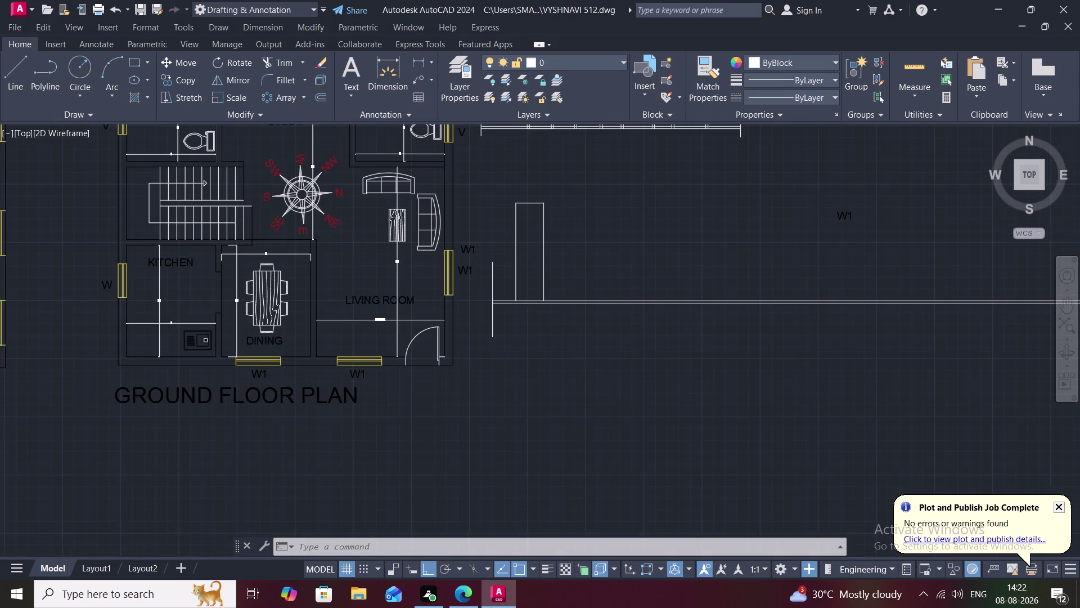
scroll(up, 3)
key(l)
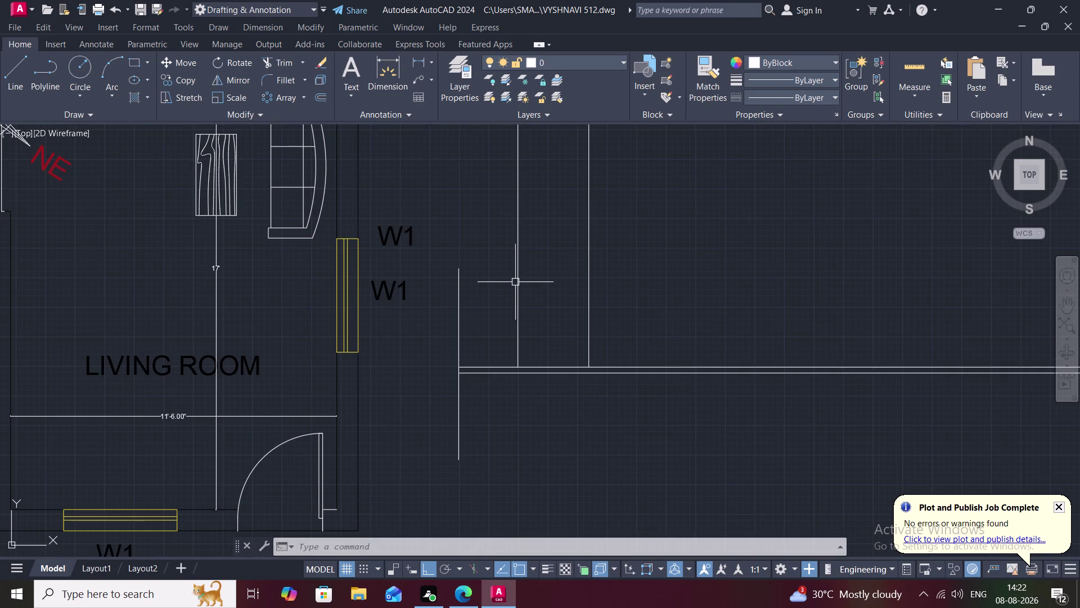
key(space)
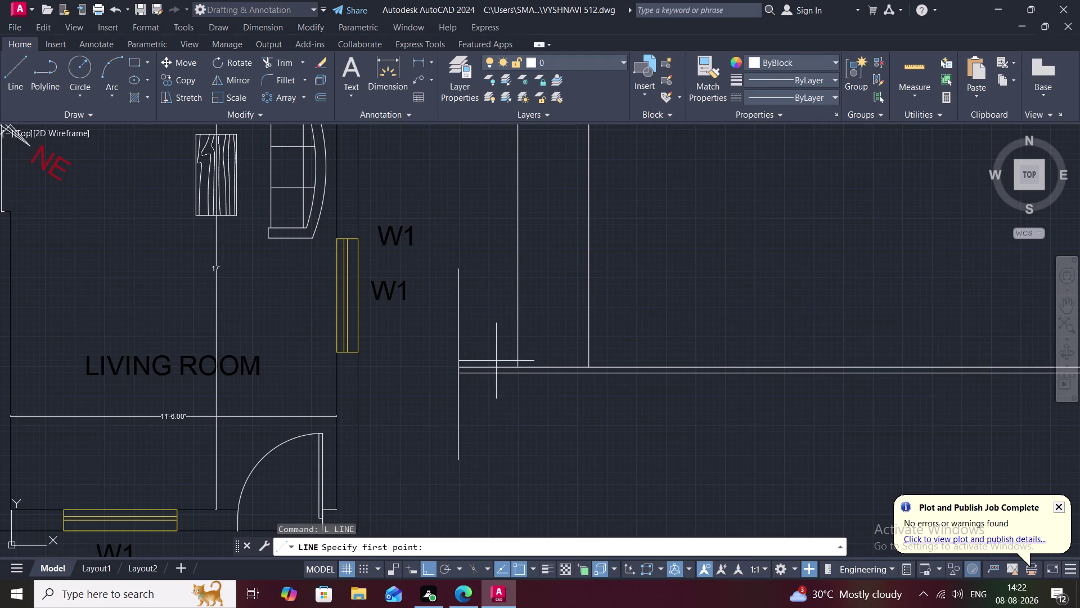
click(497, 366)
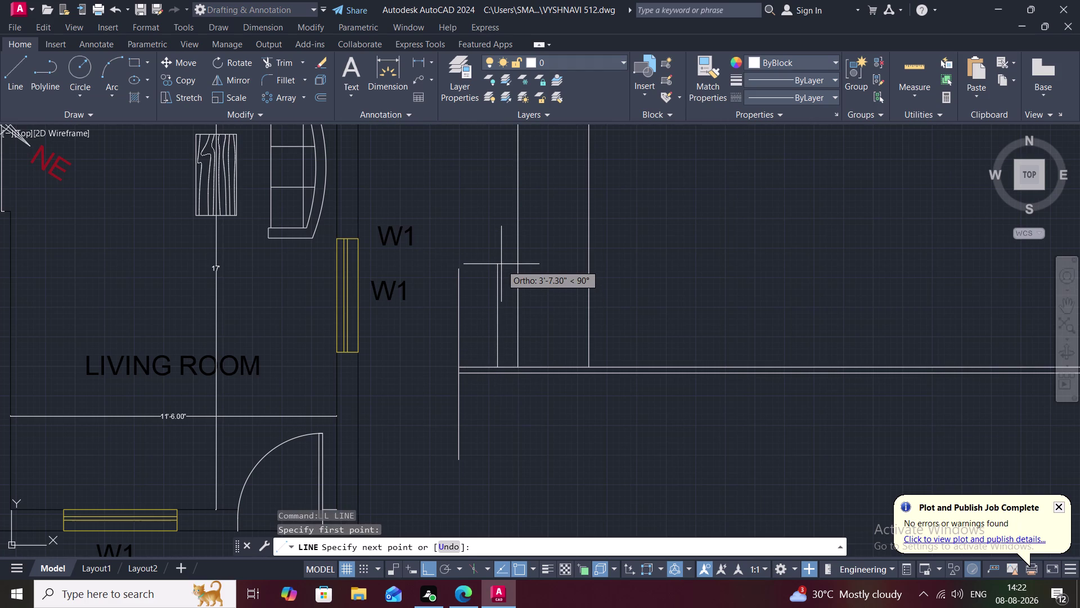
key(2)
text('9")
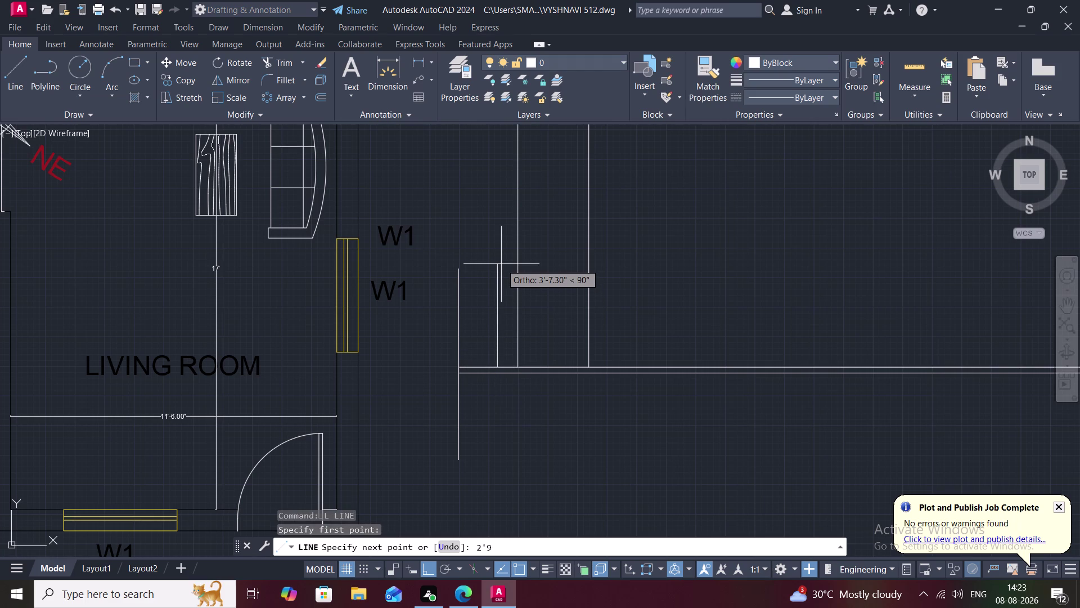
key(space)
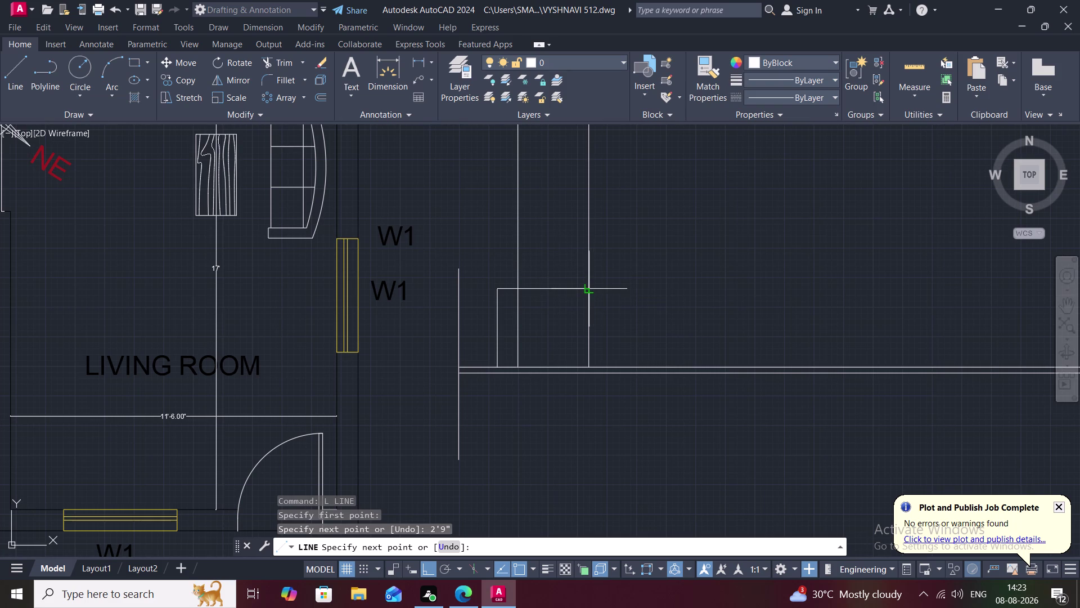
click(590, 290)
key(Escape)
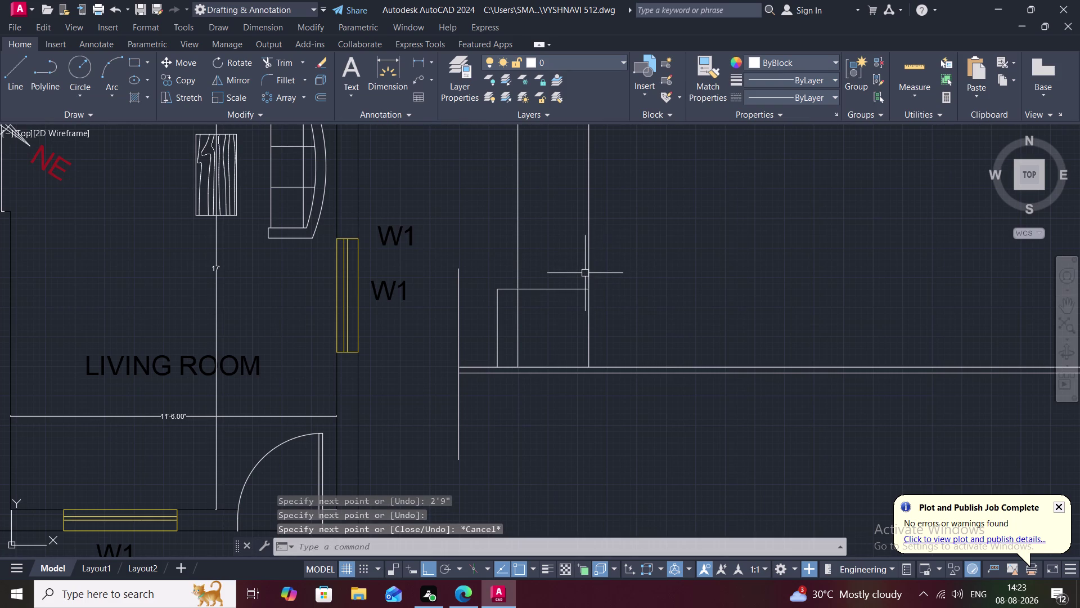
scroll(up, 3)
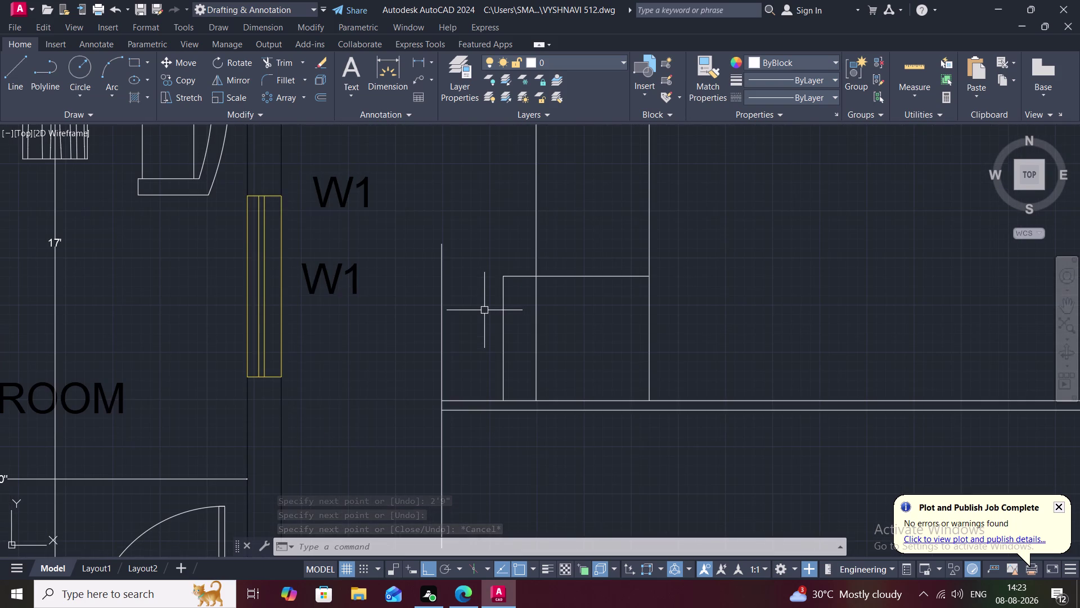
Trim the horizontal stub and the short vertical line left of the panel.
text(TR)
key(space)
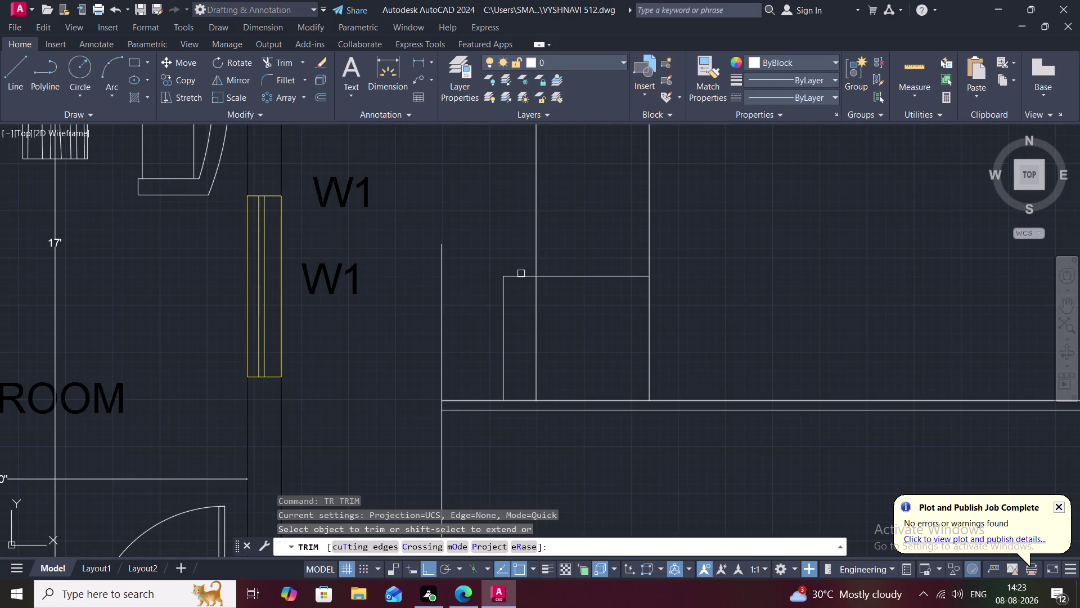
click(521, 274)
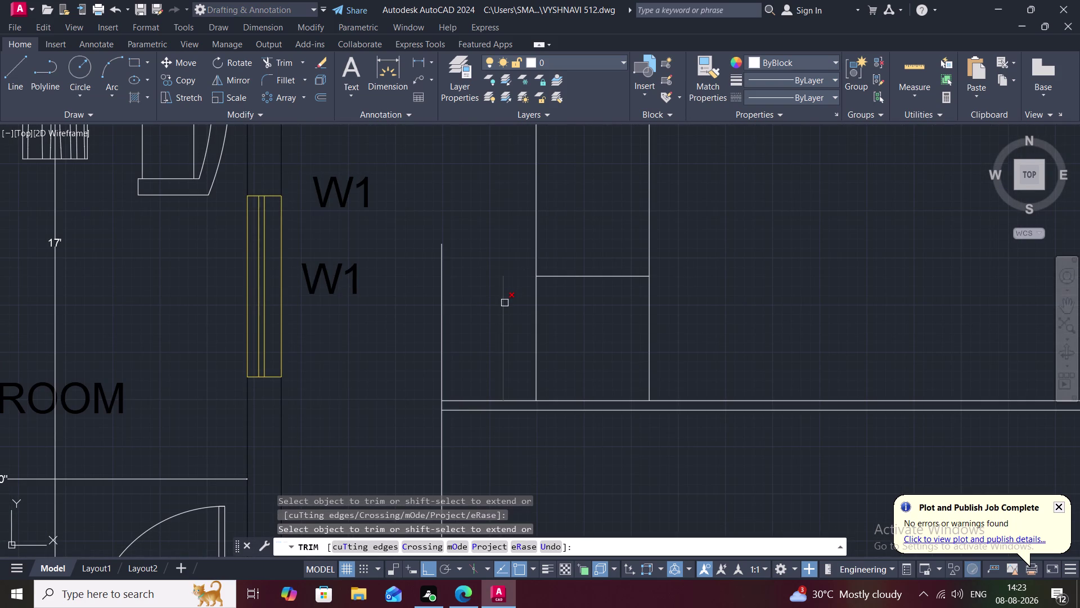
click(505, 303)
key(Escape)
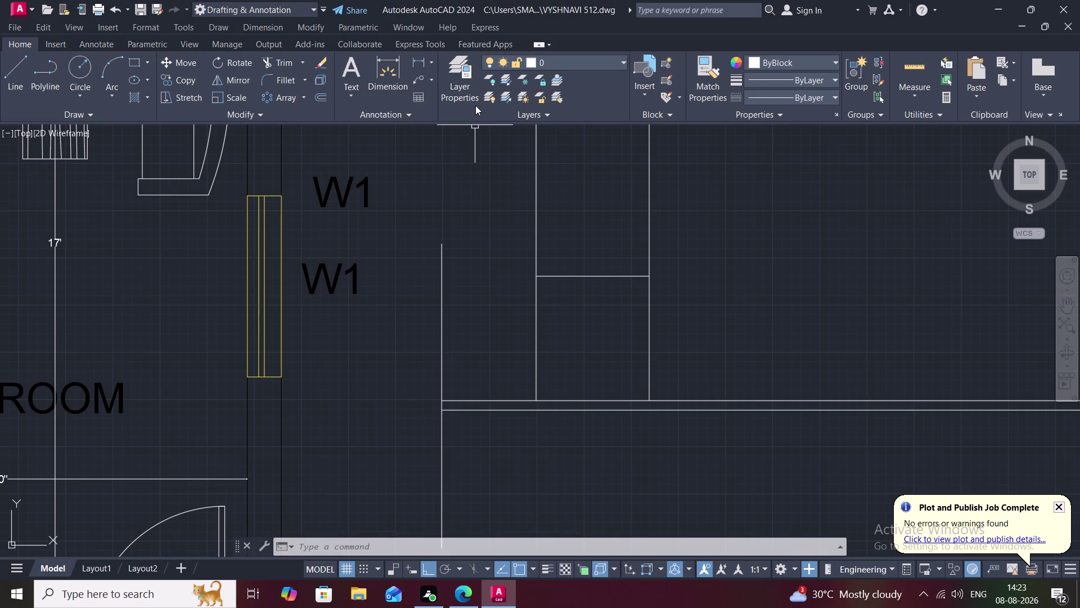
Start OFFSET with a 2.5" distance.
key(o)
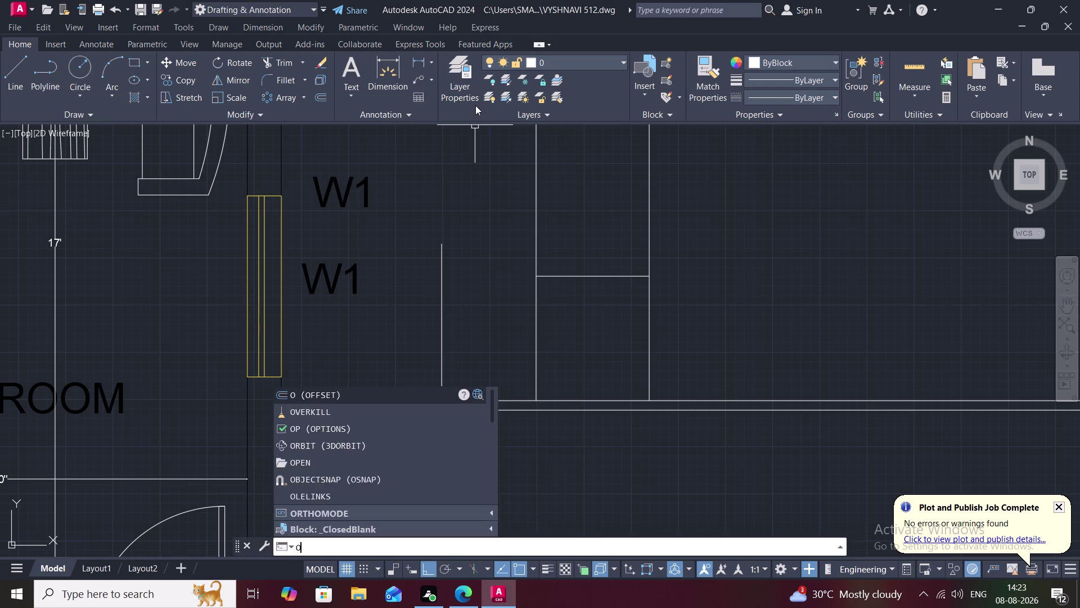
key(space)
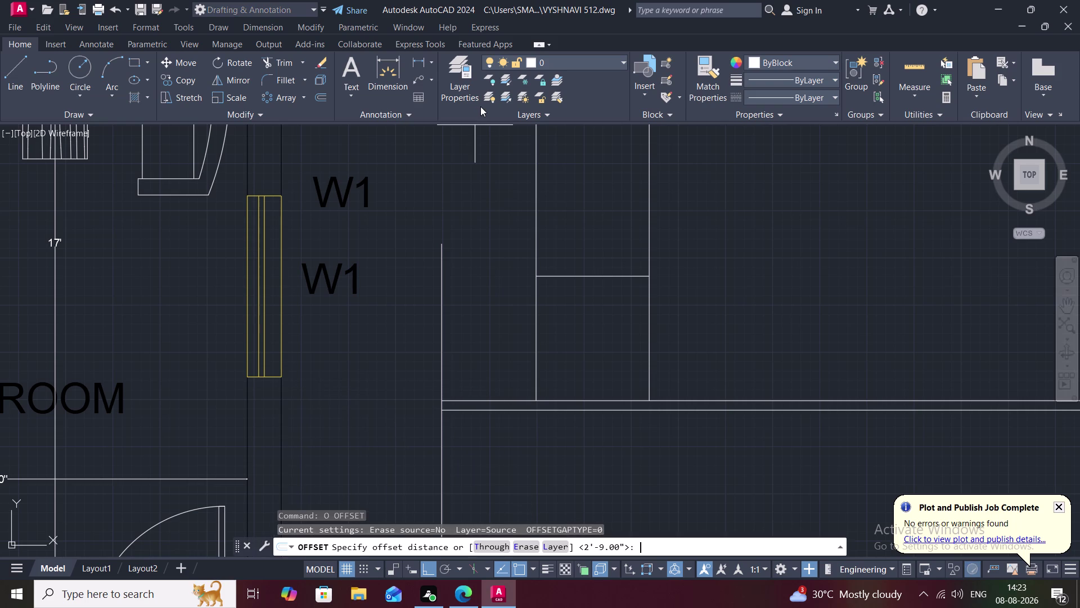
key(2)
key(period)
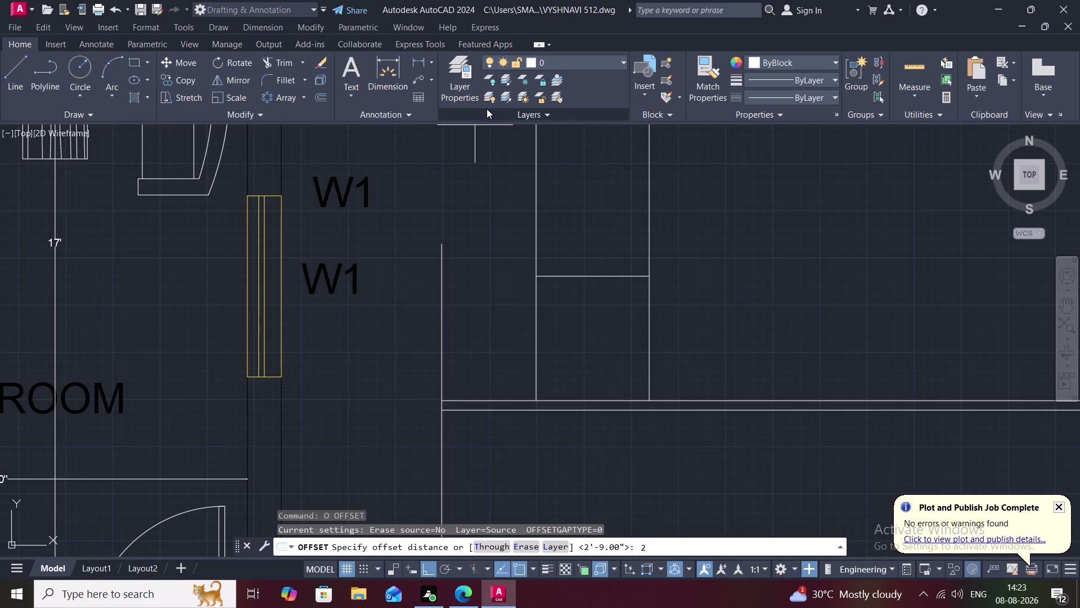
key(5)
key(shift+quotedbl)
key(space)
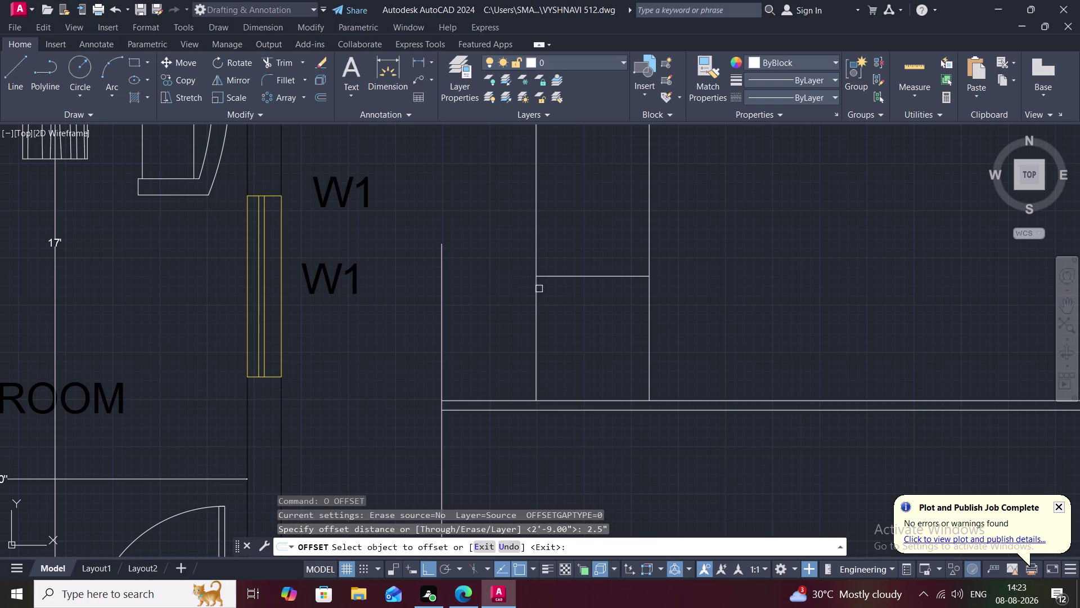
Offset the left side, rail, right side and bottom edge 2.5" inward.
click(537, 296)
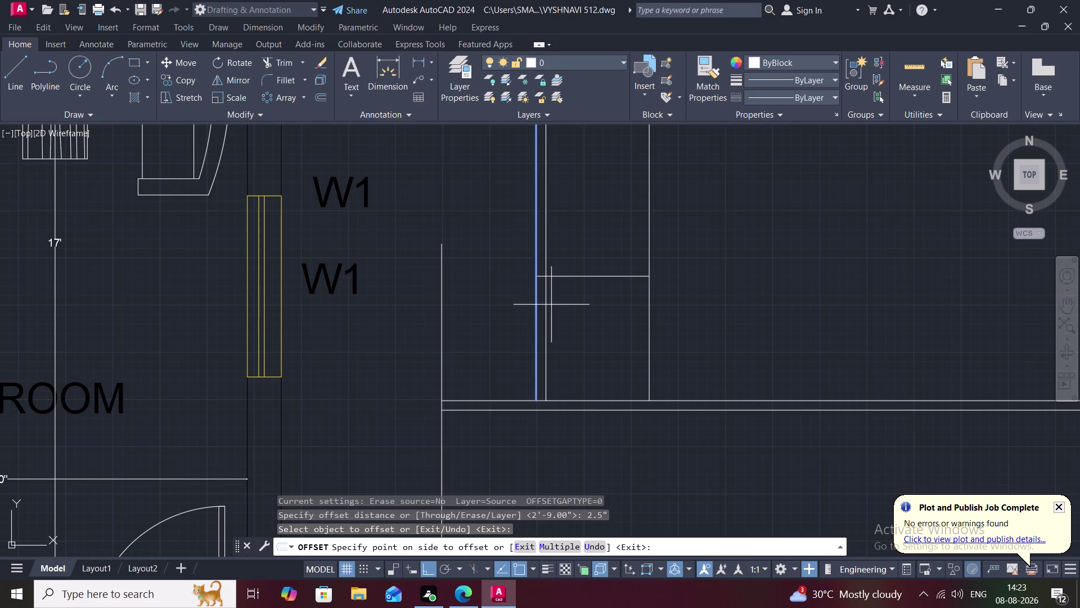
click(555, 308)
click(584, 276)
click(587, 298)
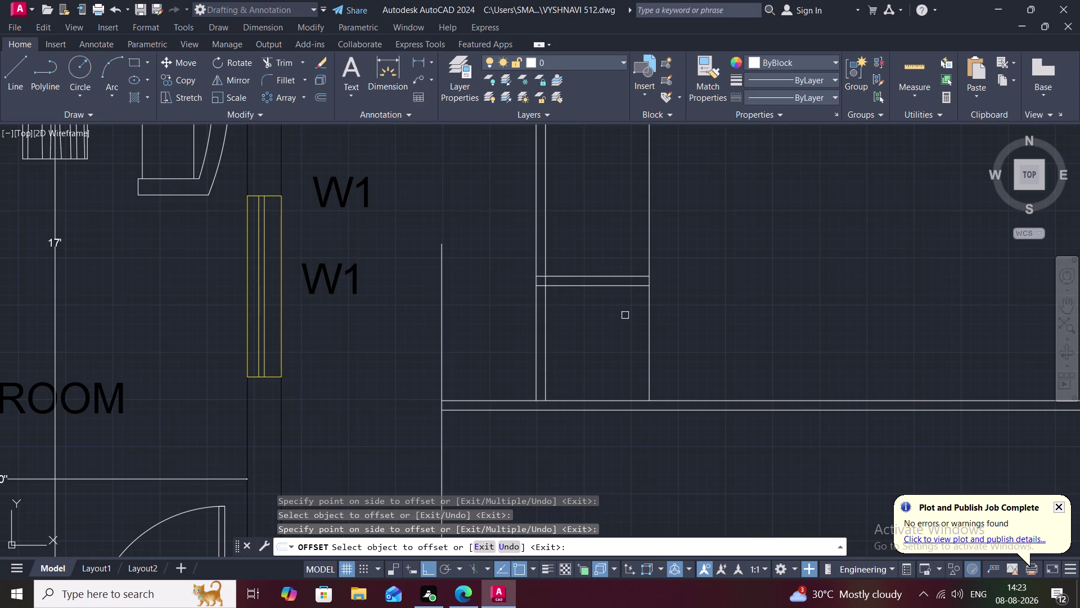
click(650, 320)
click(640, 321)
click(587, 398)
click(587, 359)
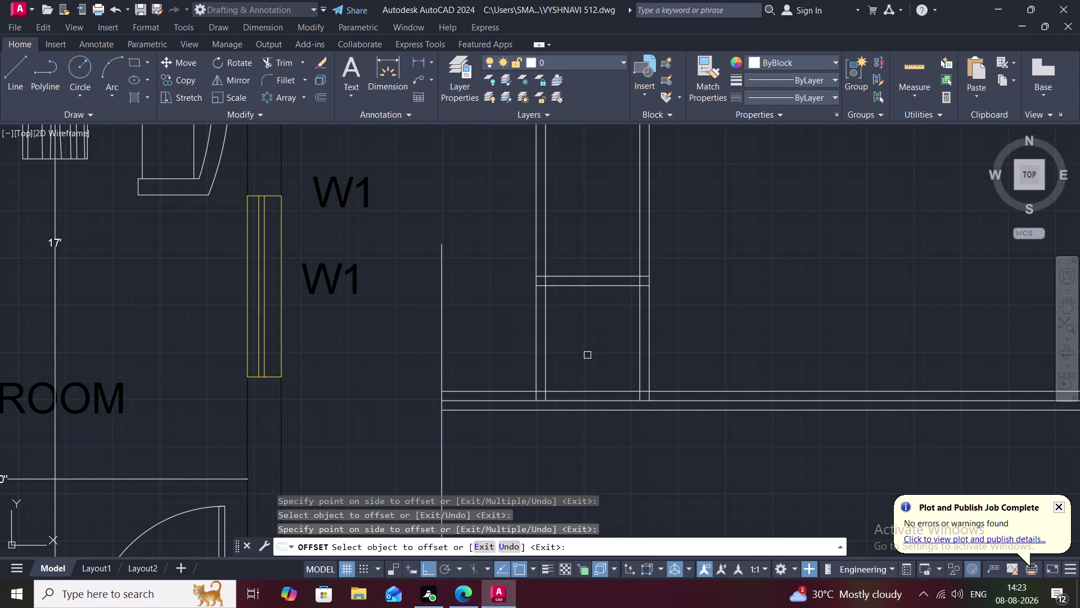
key(Escape)
key(t)
text(R)
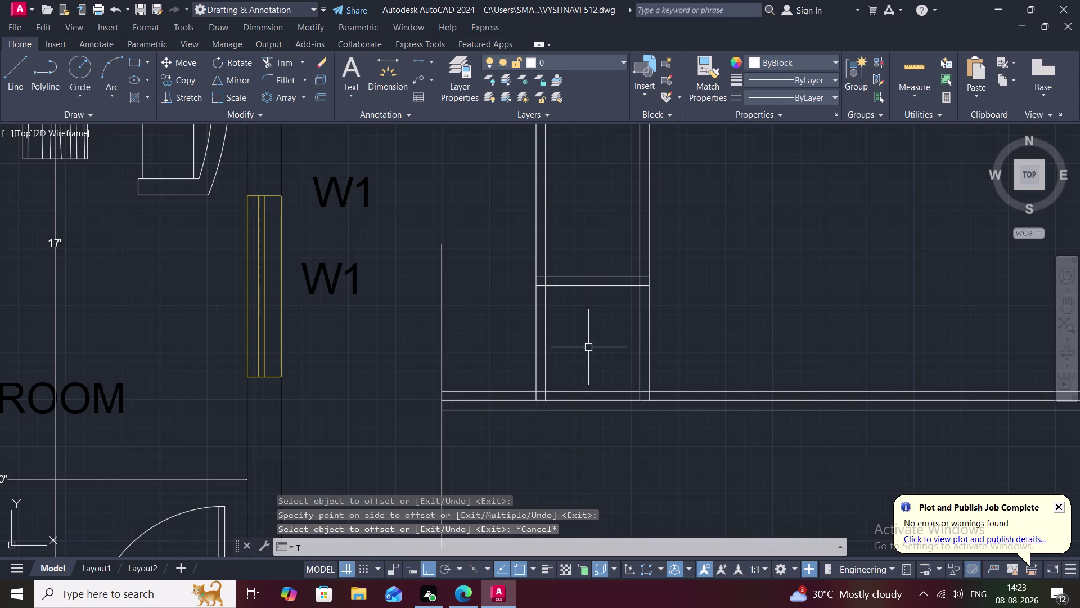
key(space)
Trim the overhanging offset line ends at the inner rectangle's corners.
click(514, 390)
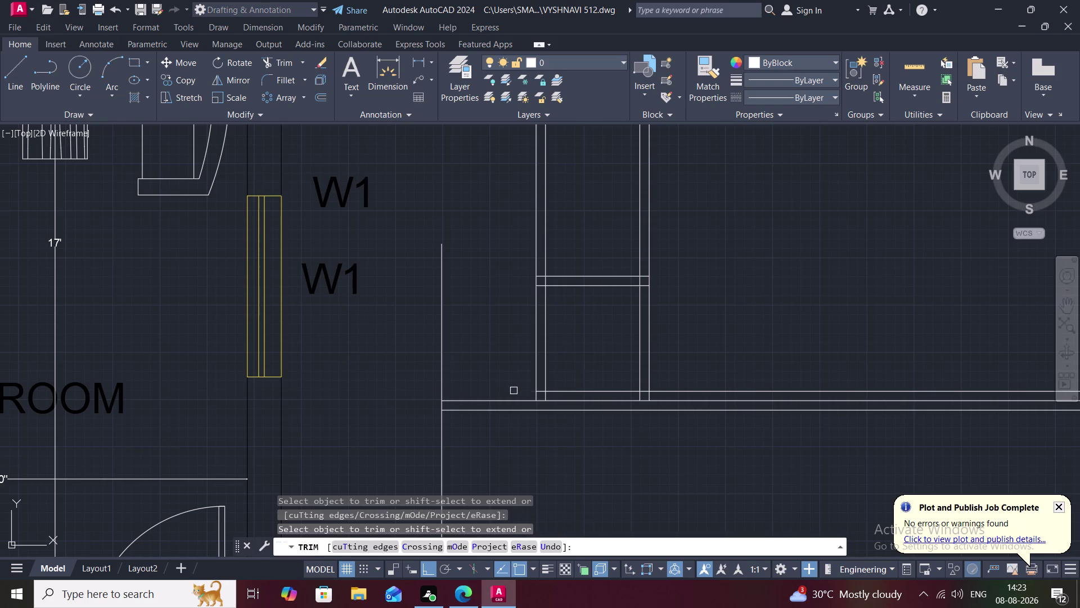
scroll(up, 3)
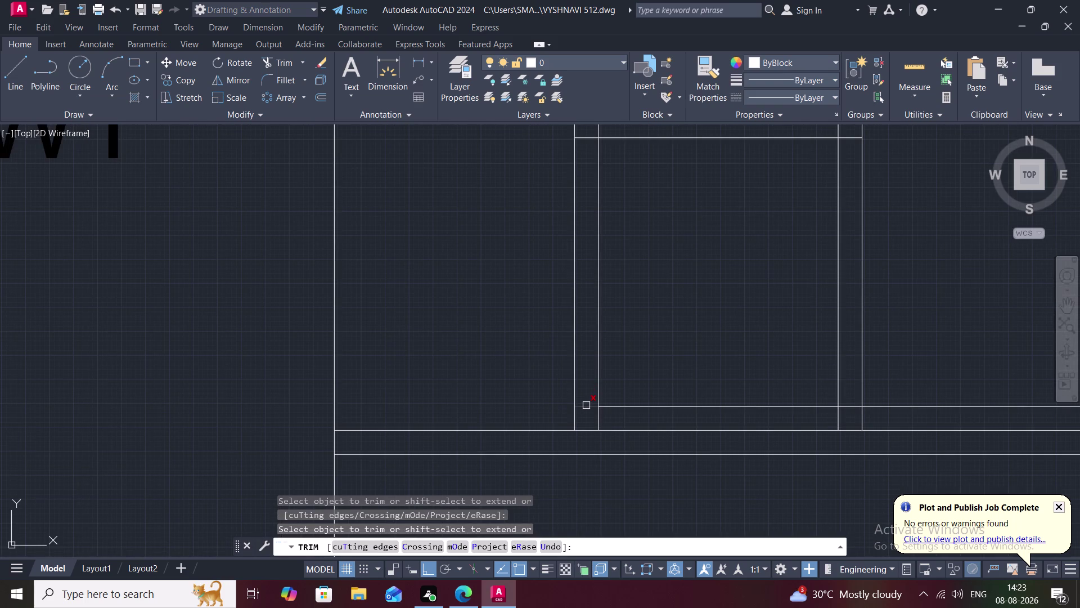
click(586, 405)
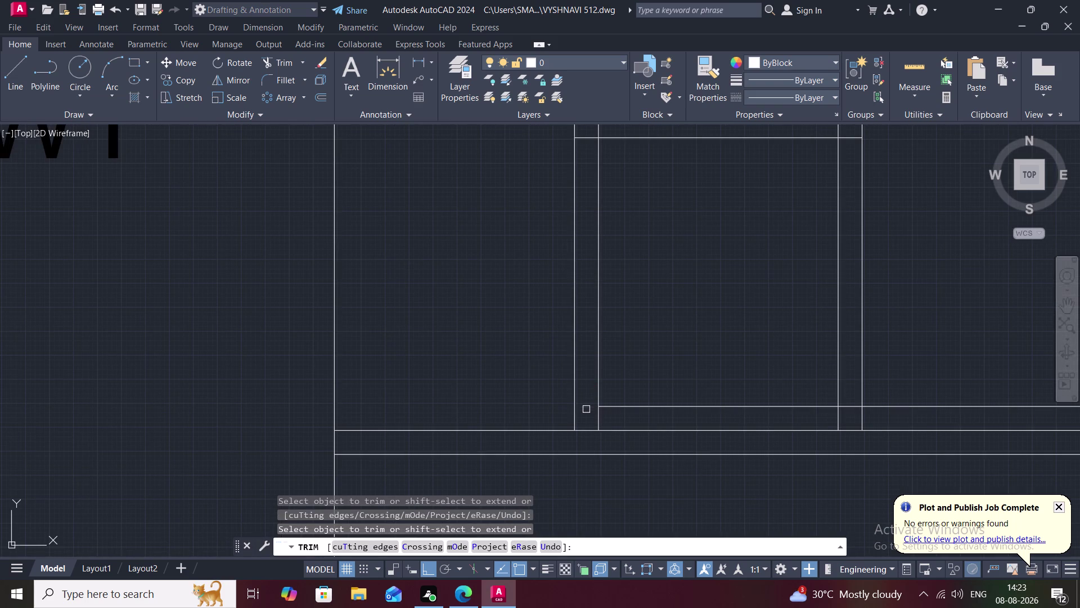
click(596, 420)
click(839, 418)
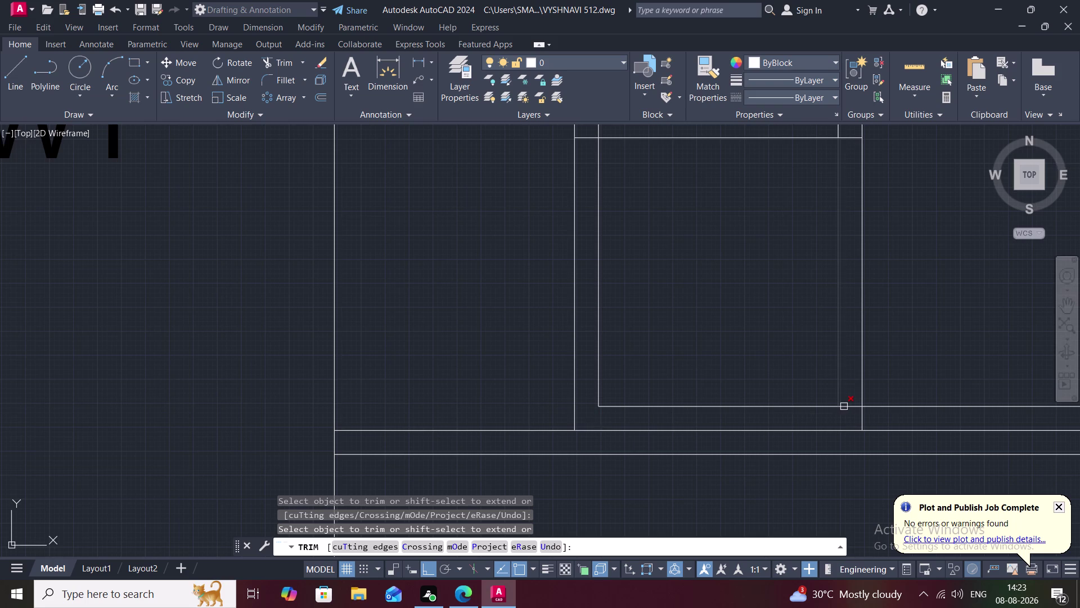
click(848, 406)
scroll(down, 3)
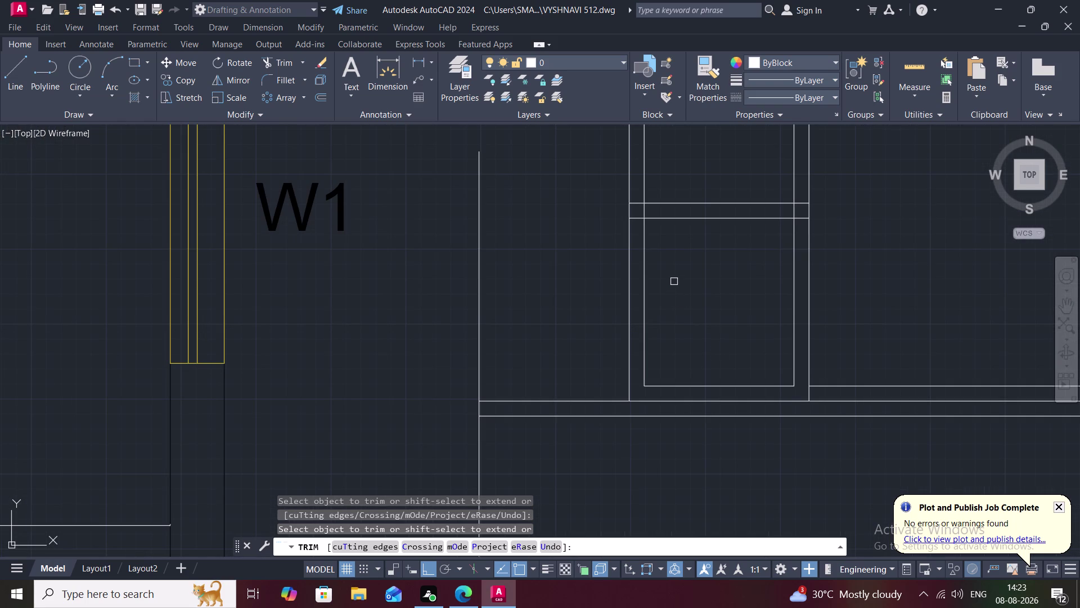
key(Escape)
Start OFFSET and enter a 1' distance.
key(o)
key(space)
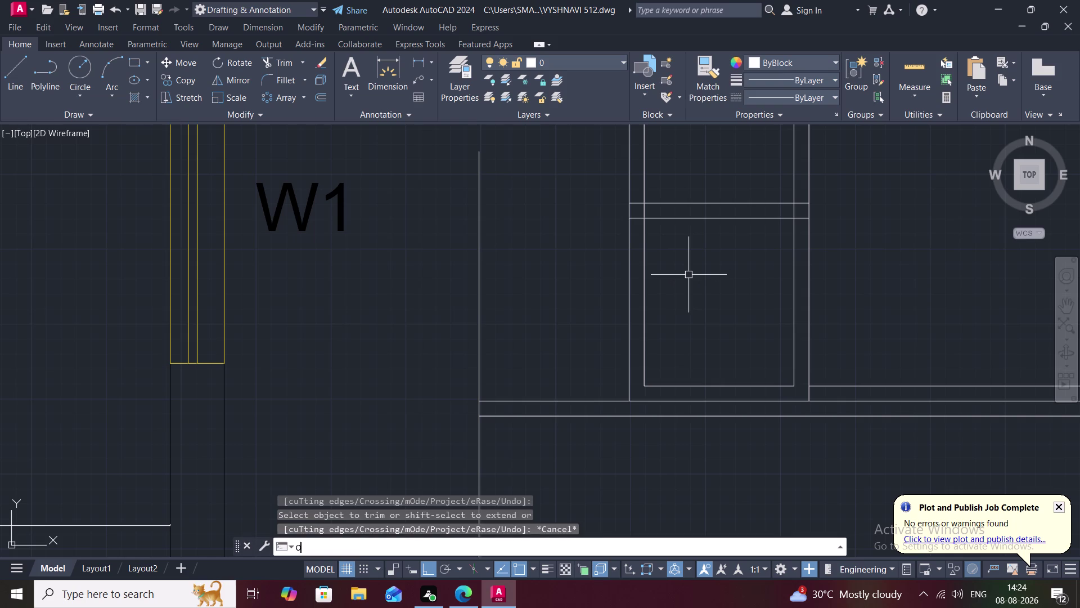
key(1)
key(apostrophe)
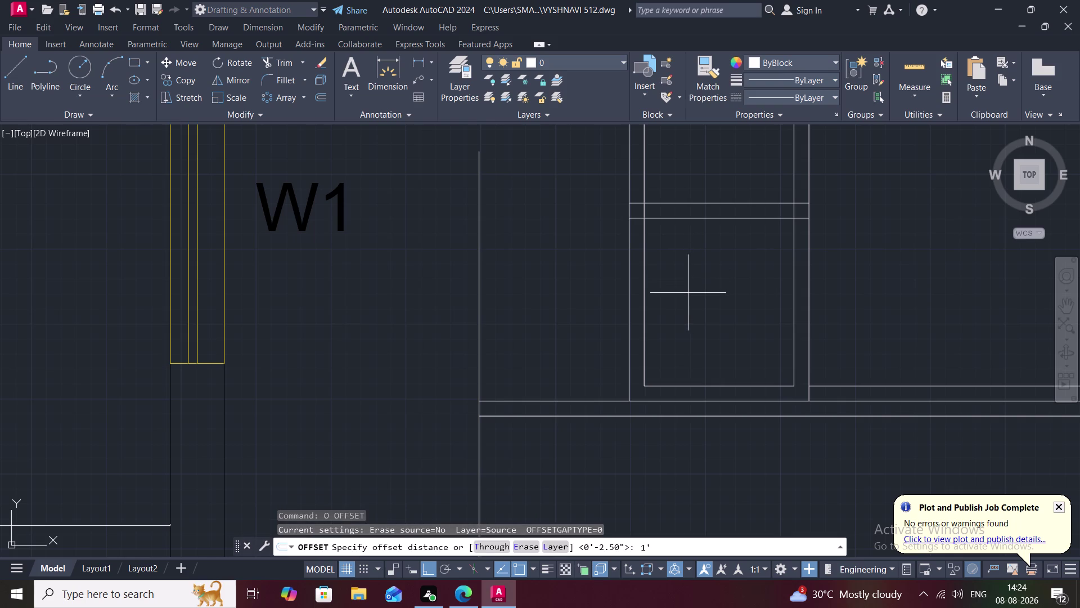
Offset the inner rectangle's bottom edge 1' upward.
key(space)
click(703, 384)
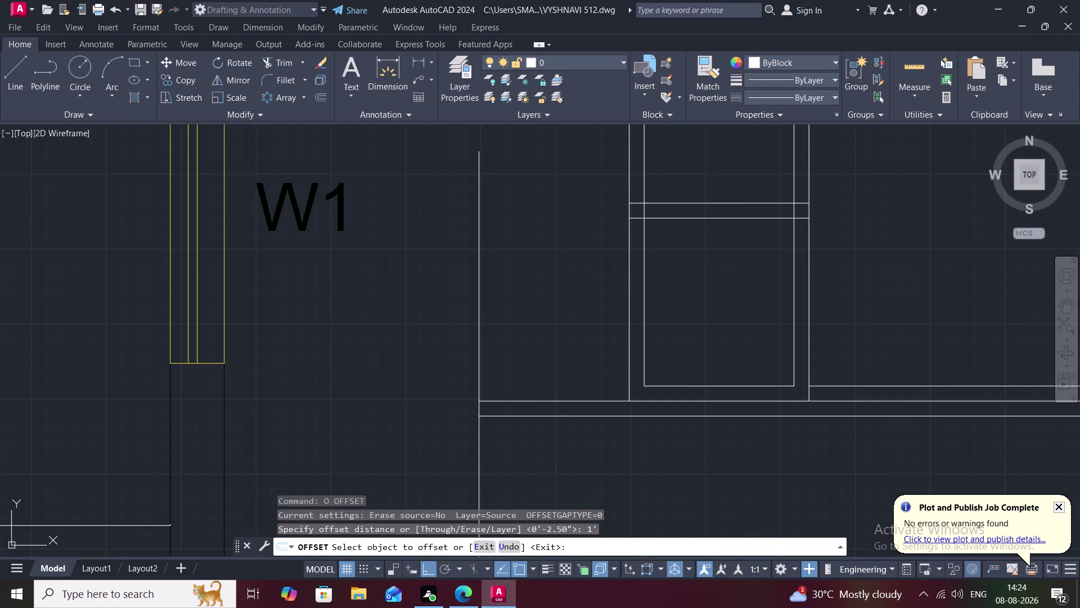
click(705, 334)
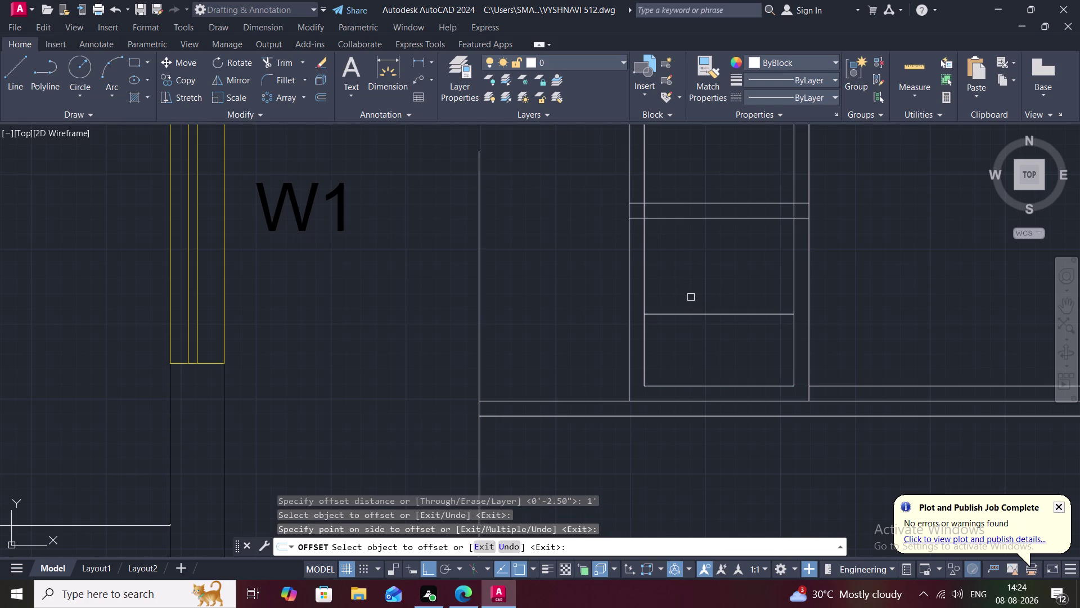
key(Escape)
Offset the new horizontal line 2.5" upward to add a parallel line.
text(O)
key(space)
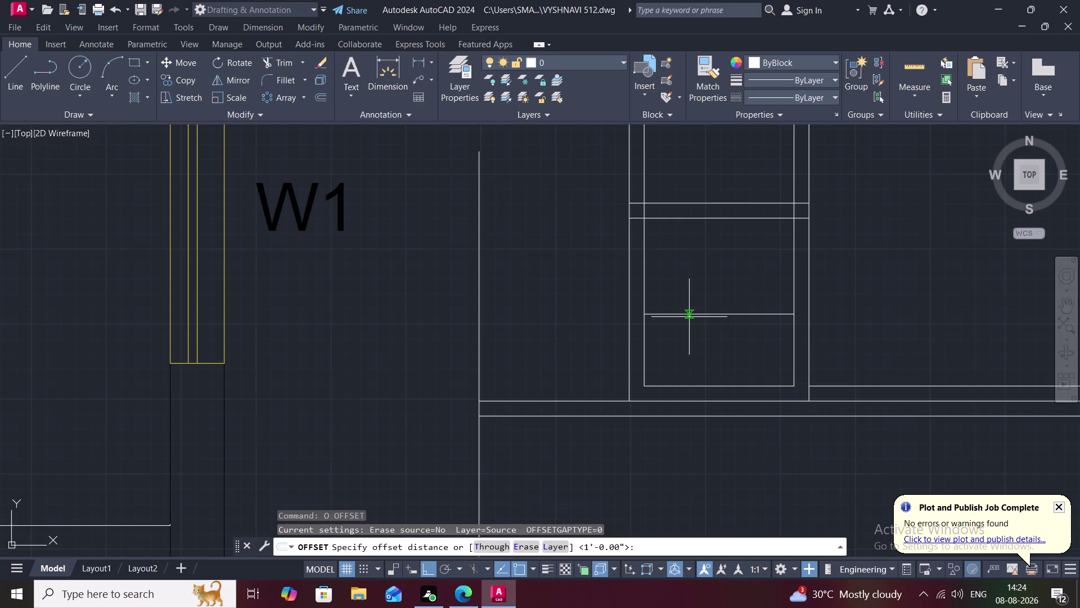
key(2)
text(.5)
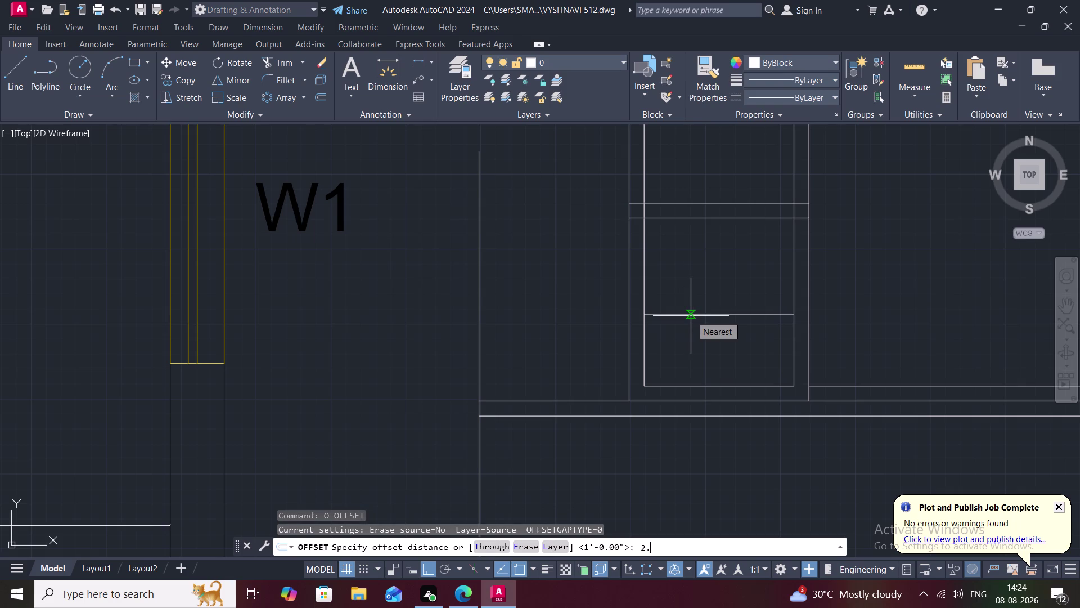
key(shift+quotedbl)
key(space)
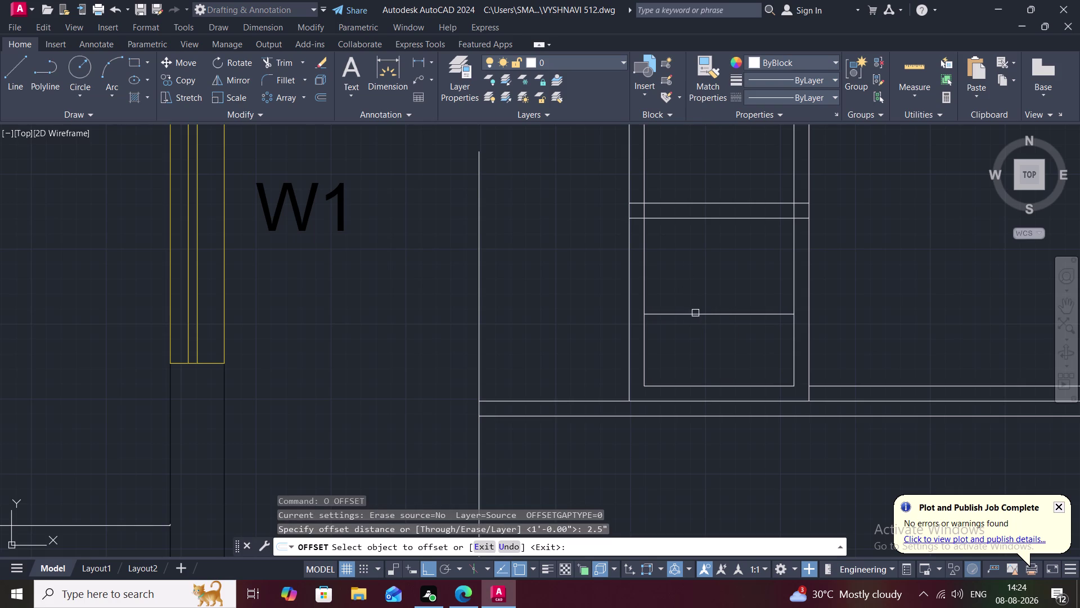
click(696, 314)
click(695, 294)
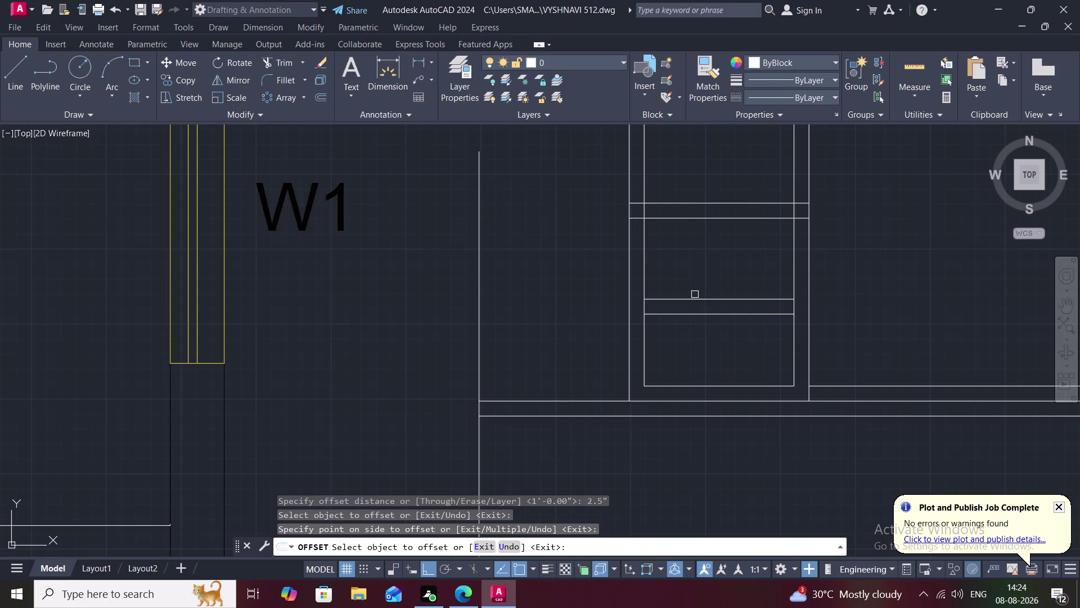
key(Escape)
key(t)
text(R)
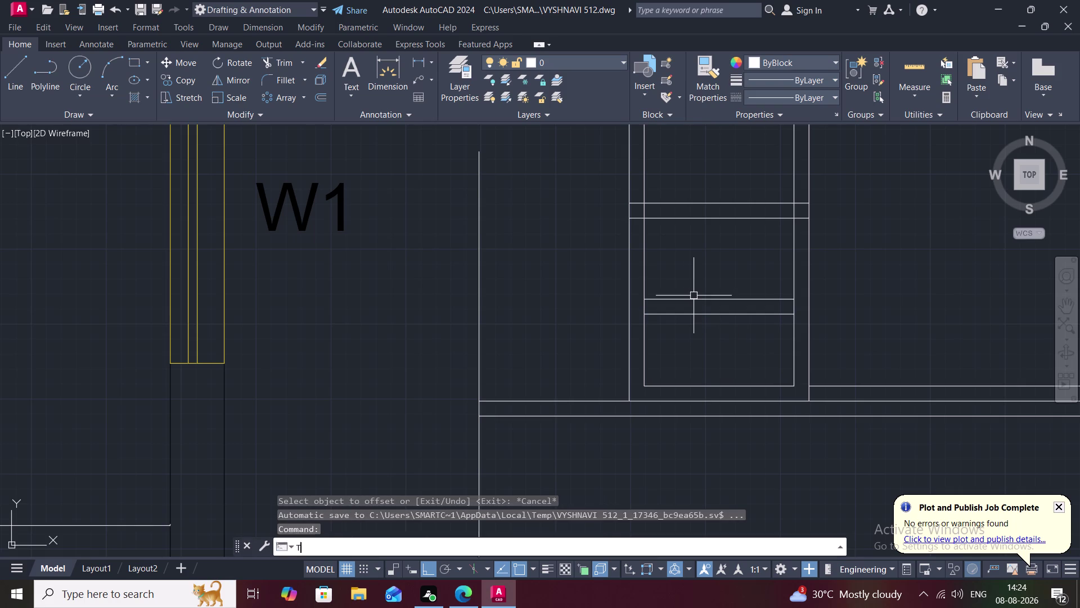
key(space)
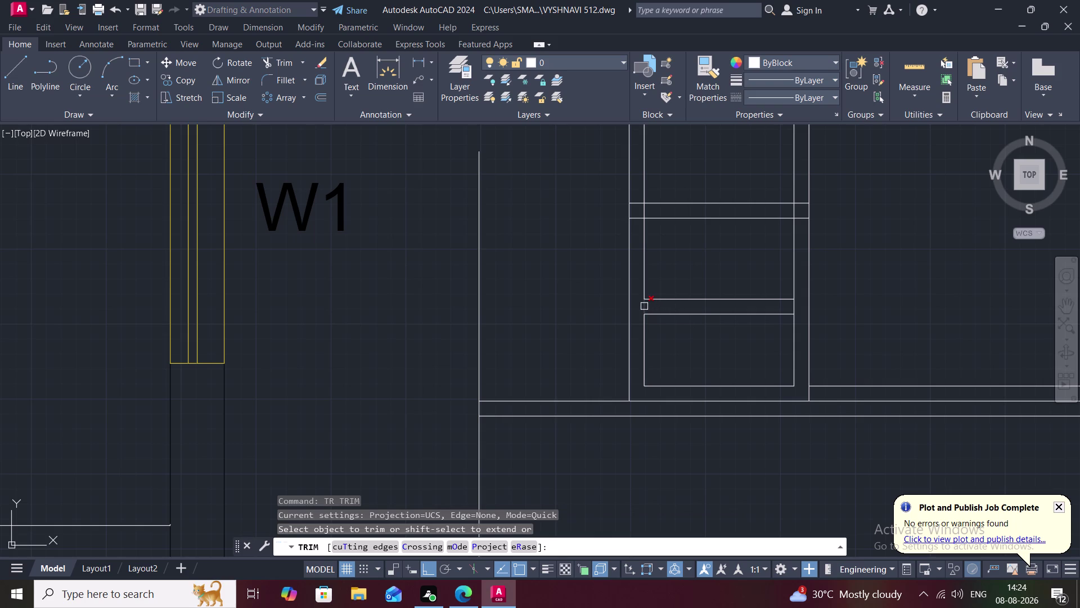
Trim the left and right side segments between the two horizontal lines.
click(644, 306)
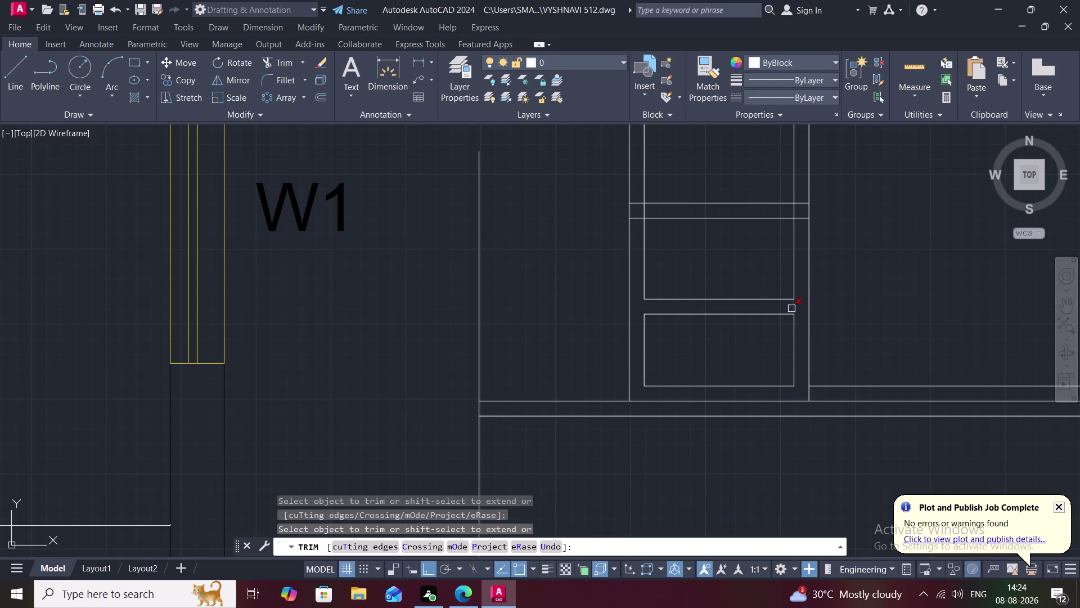
click(793, 308)
key(Escape)
scroll(down, 3)
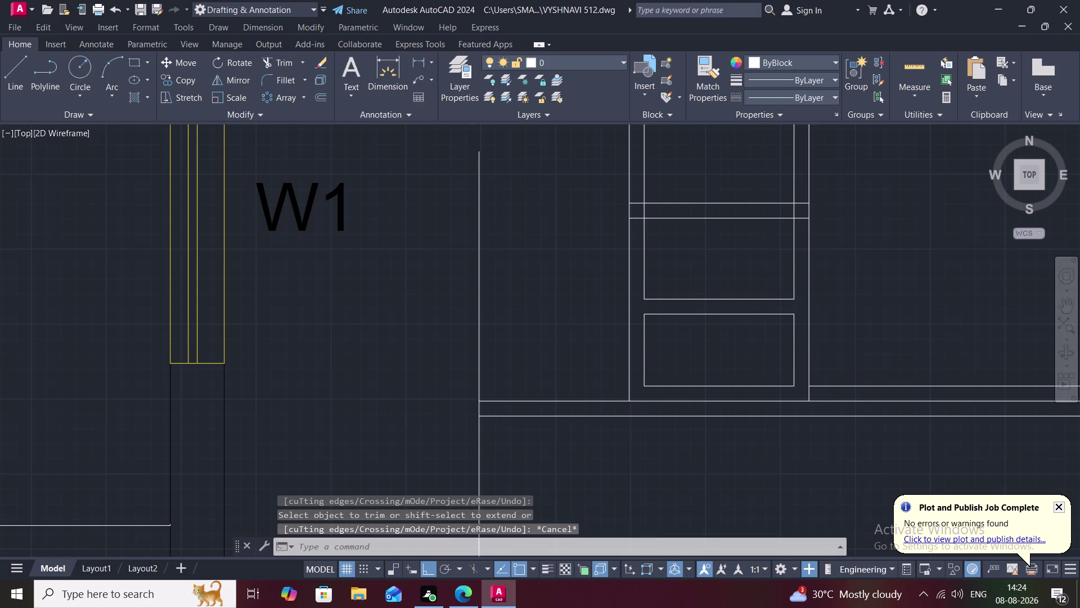
middle_drag(755, 274, 739, 308)
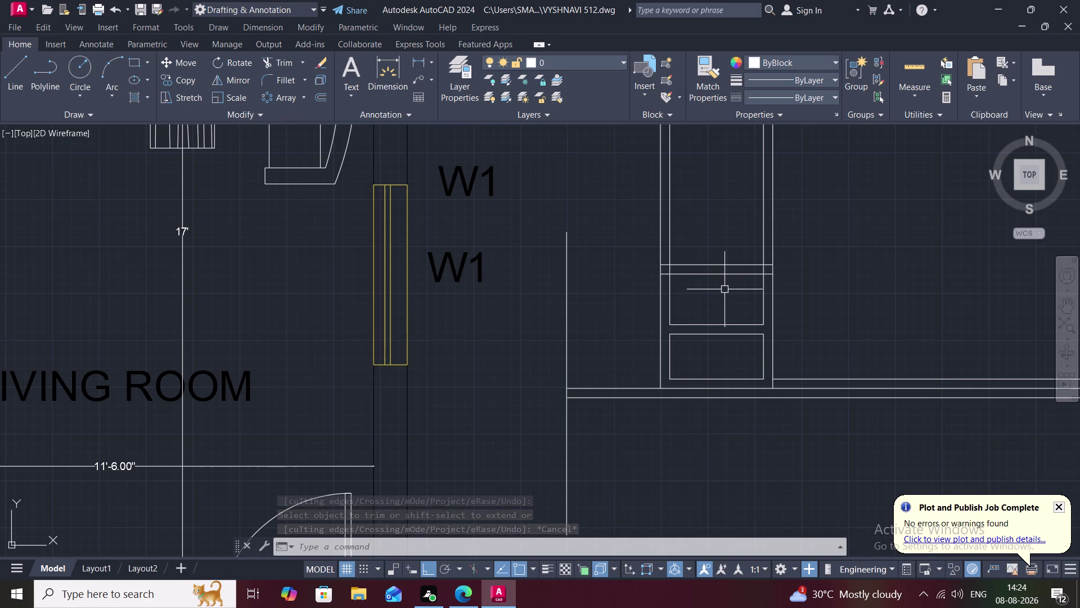
text(TR)
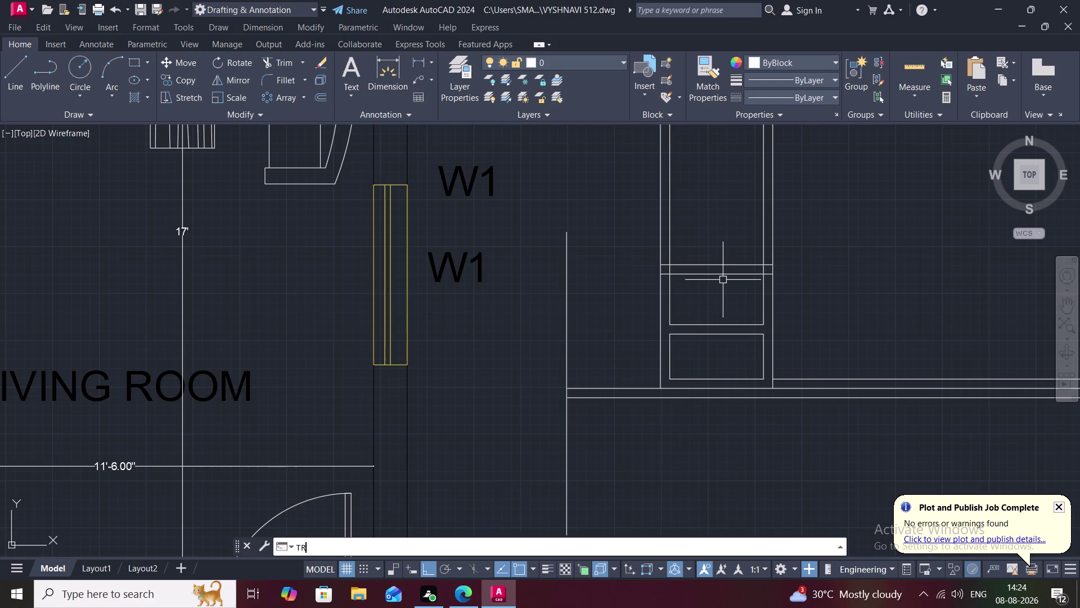
key(space)
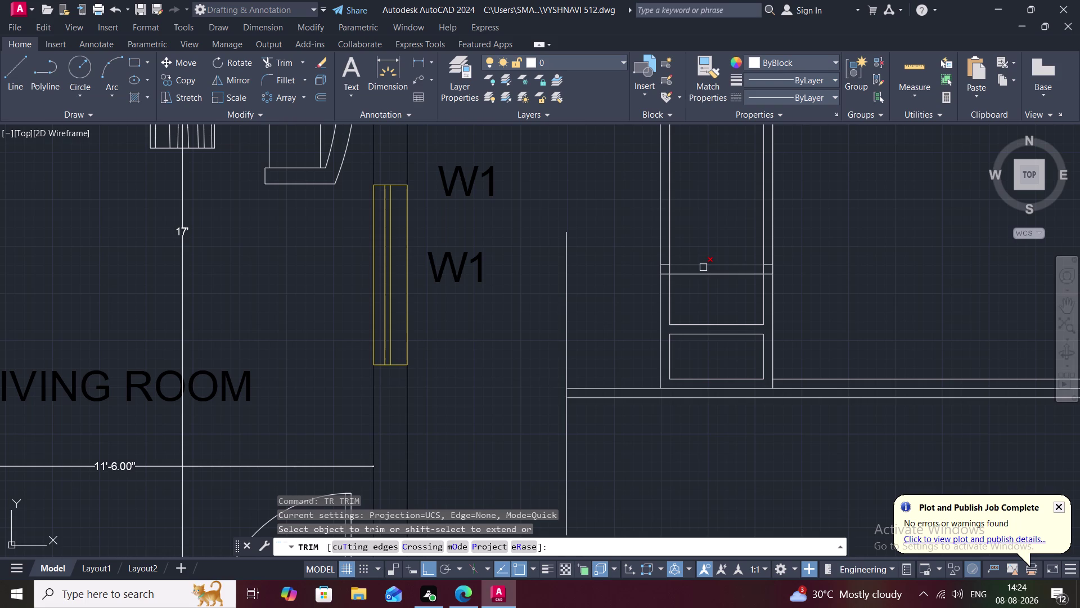
scroll(down, 3)
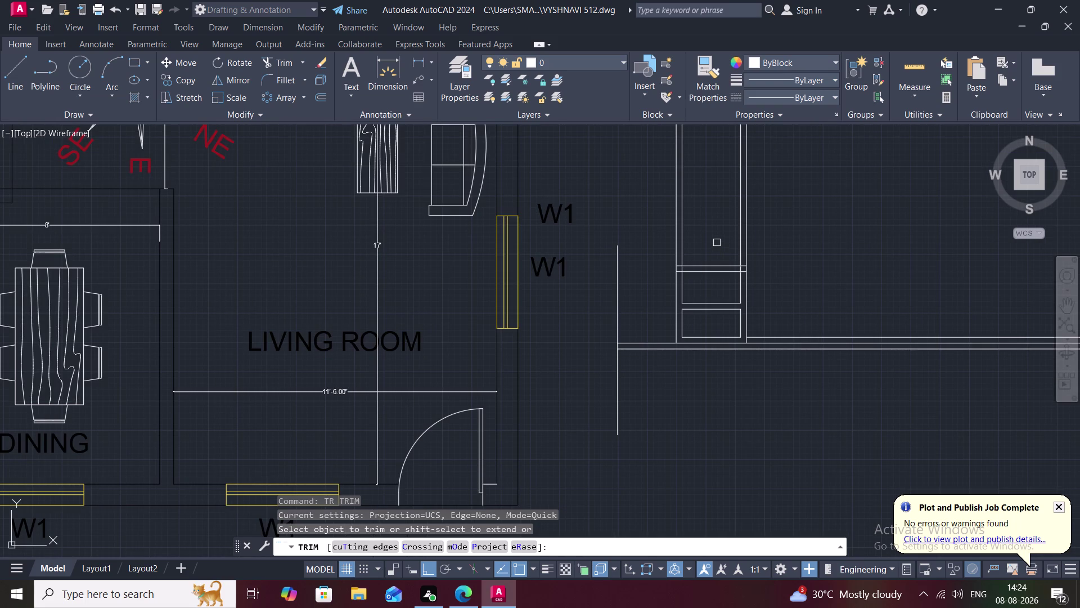
key(Escape)
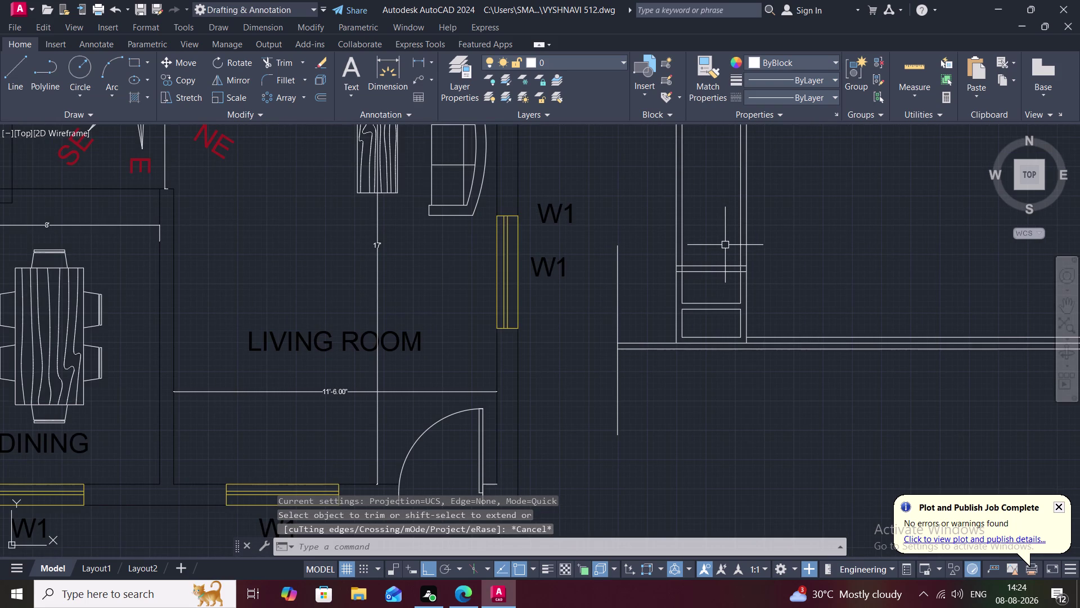
click(426, 60)
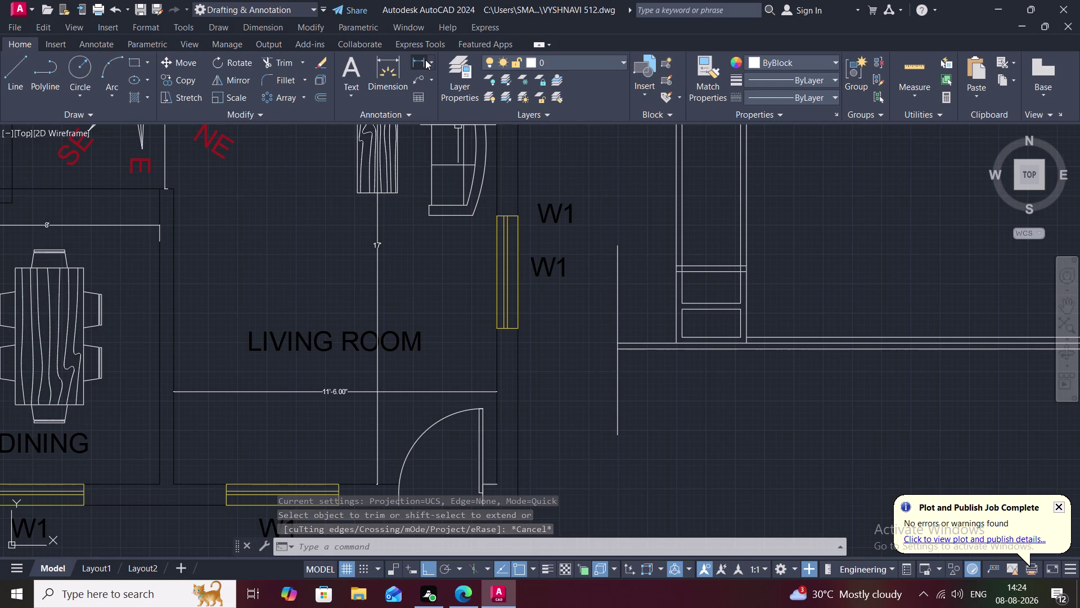
Add a 2'-9.00" vertical linear dimension for the panel's lower box height.
click(677, 273)
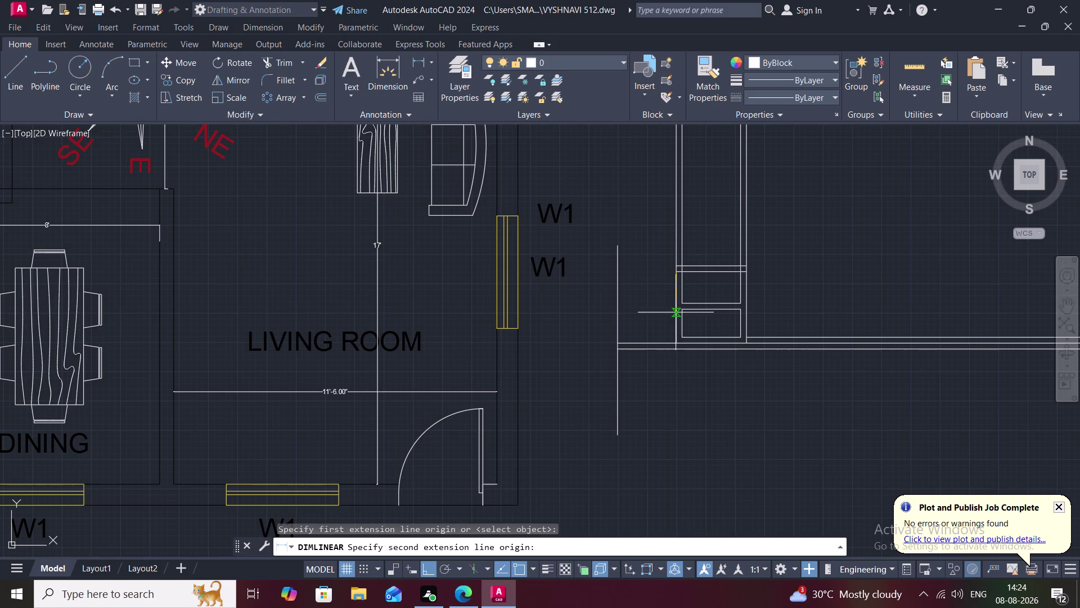
click(674, 341)
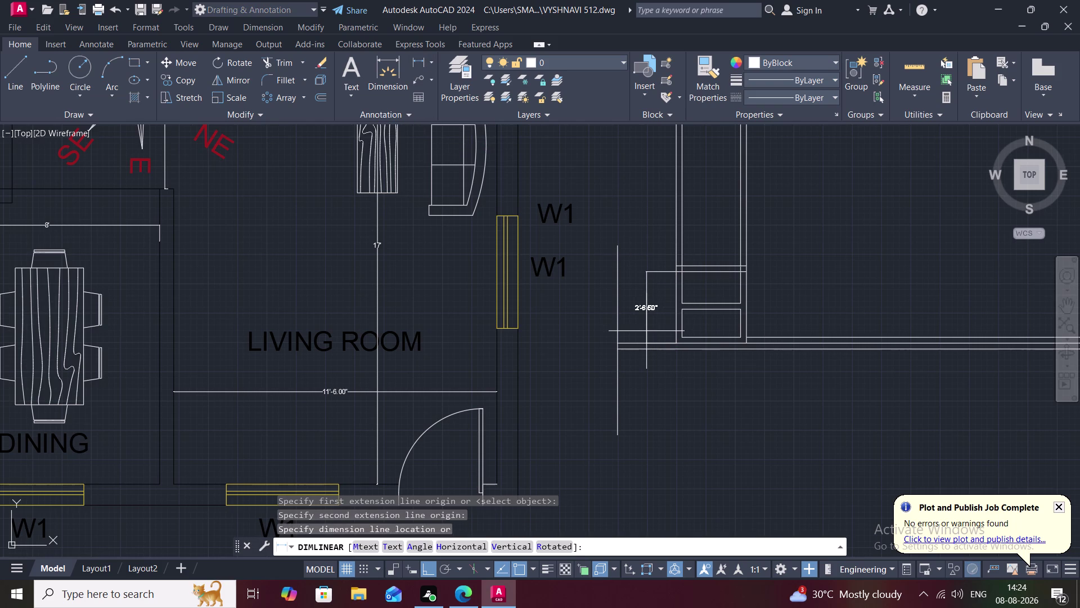
scroll(up, 3)
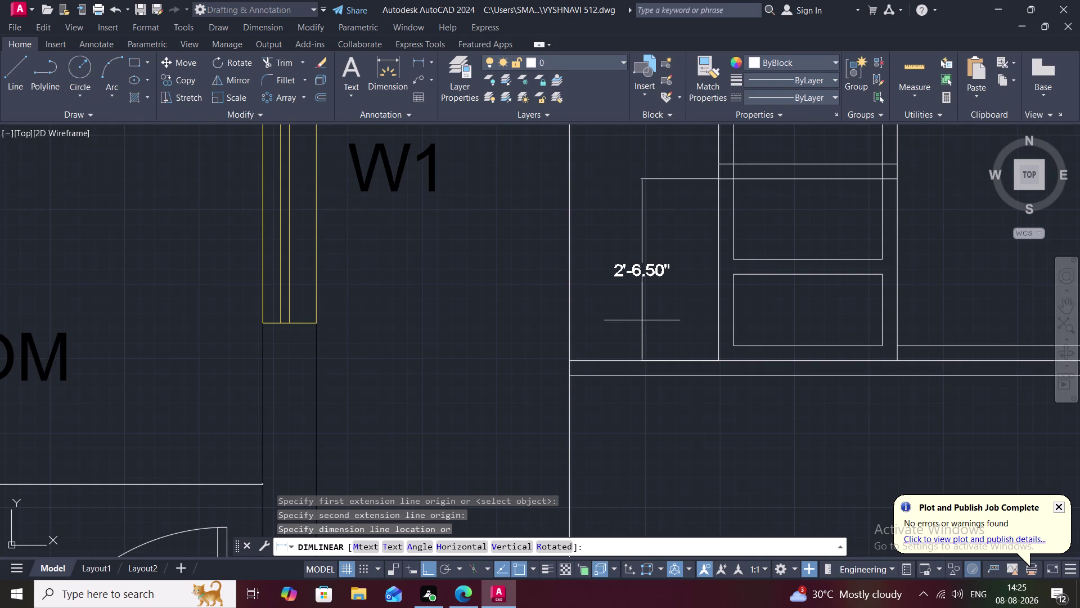
key(Escape)
click(417, 57)
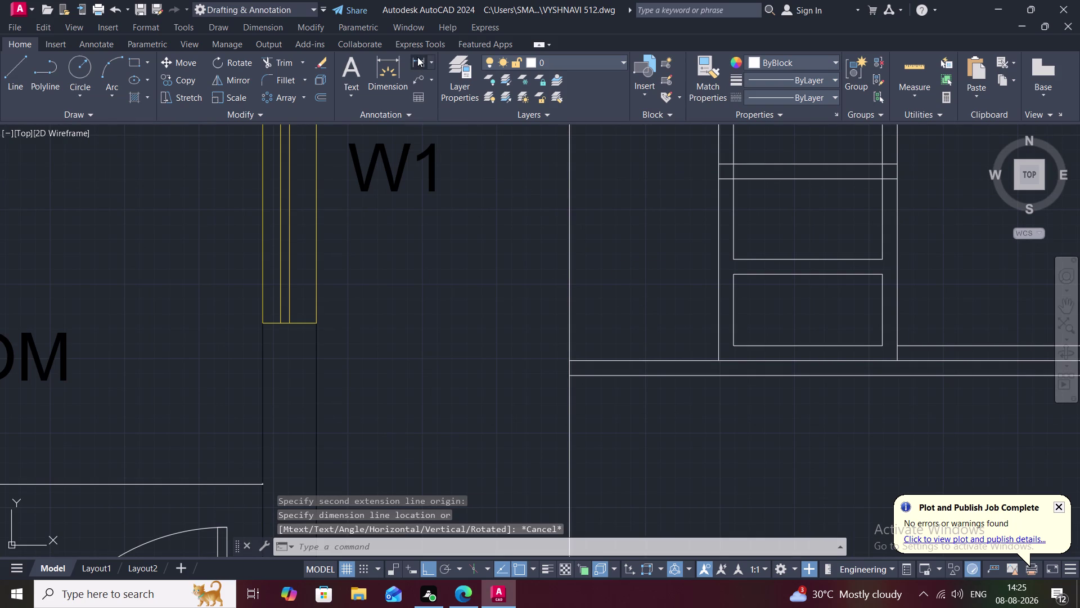
click(717, 166)
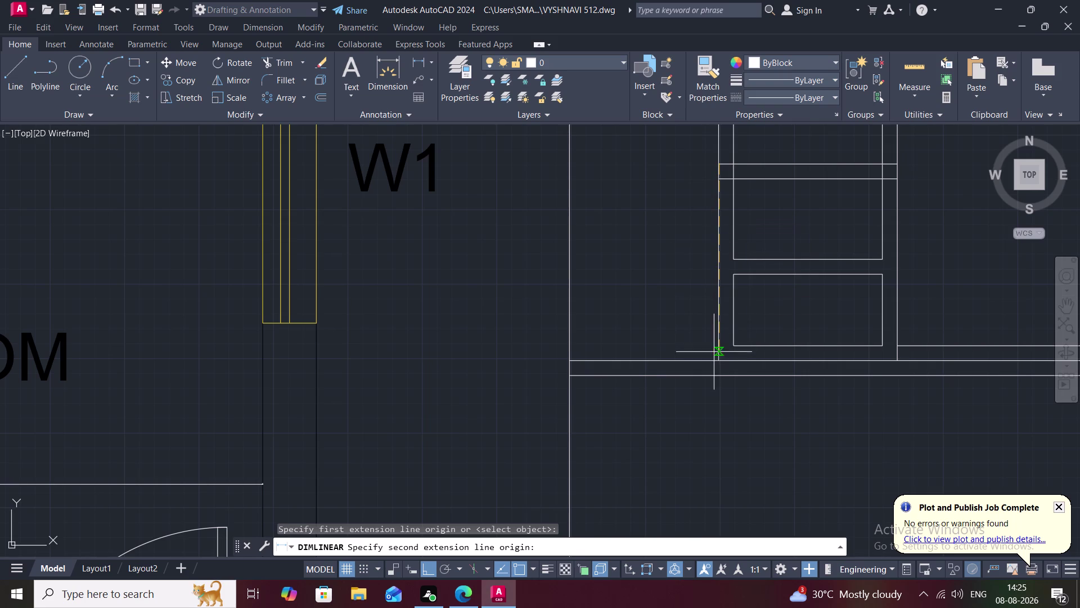
click(716, 361)
click(644, 339)
key(Escape)
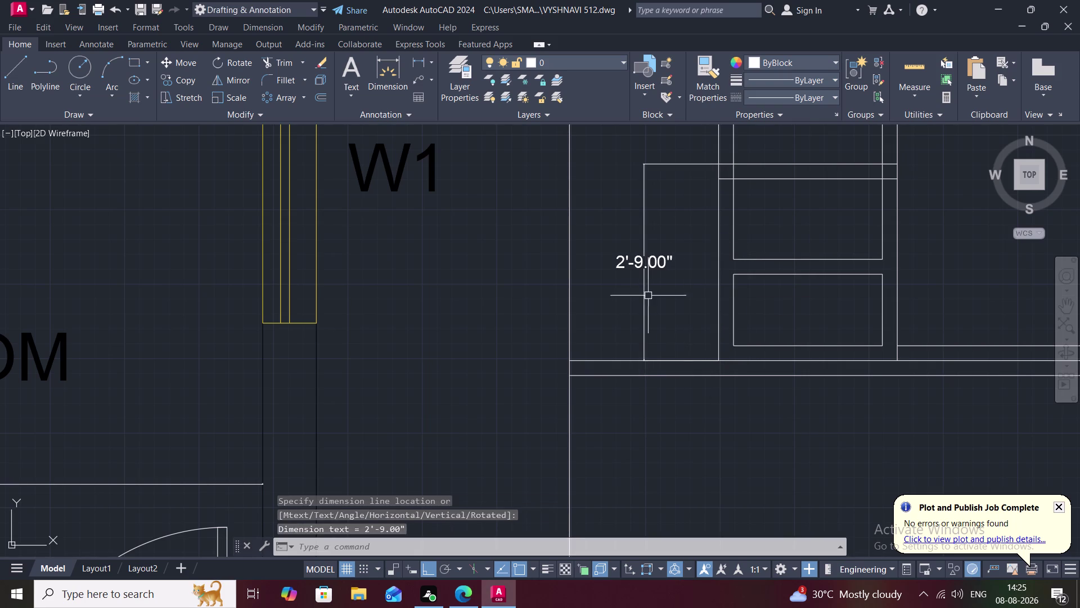
text(TR)
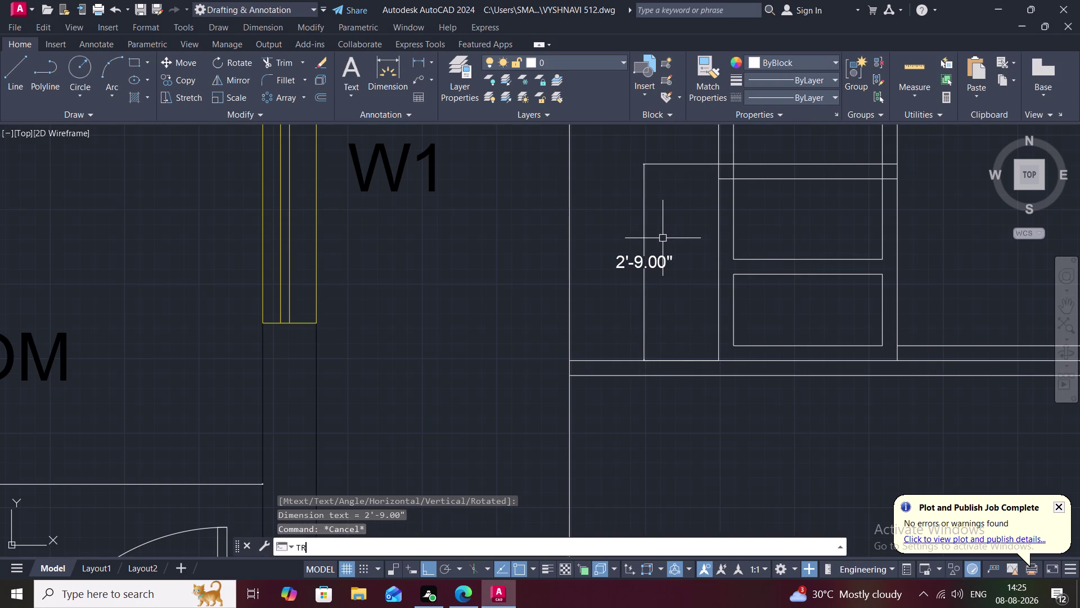
key(space)
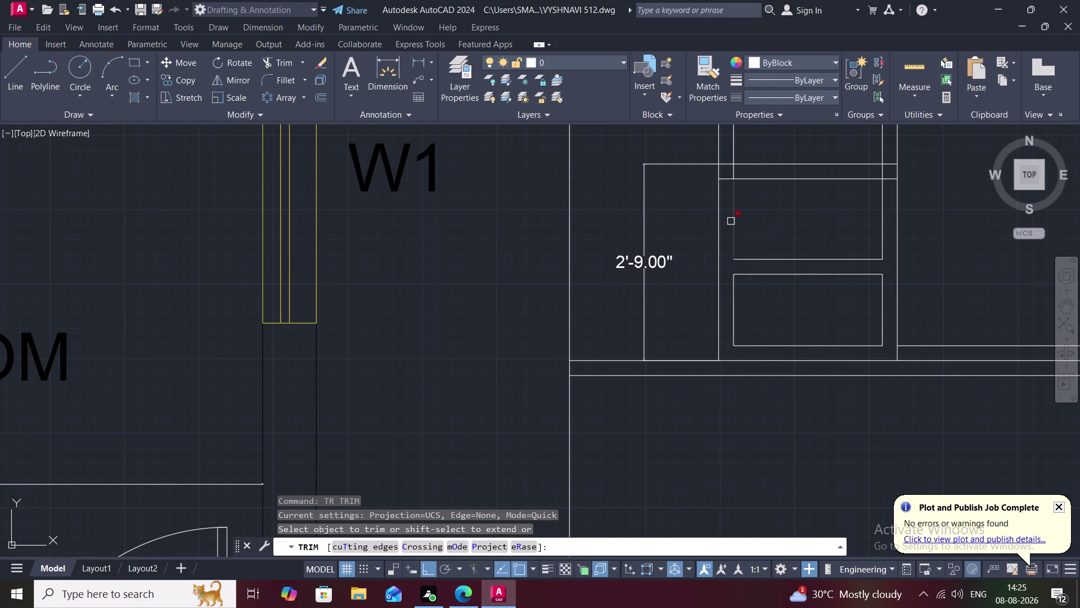
Trim the unwanted edge segments of the inner rectangles in the lower box.
click(731, 221)
click(773, 258)
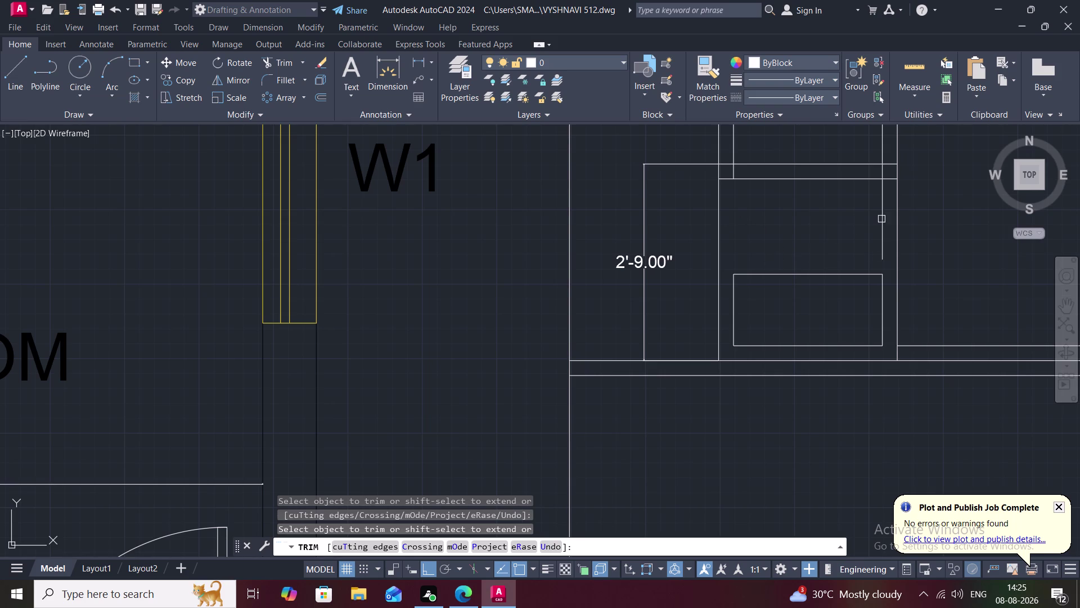
click(882, 218)
click(837, 272)
click(734, 309)
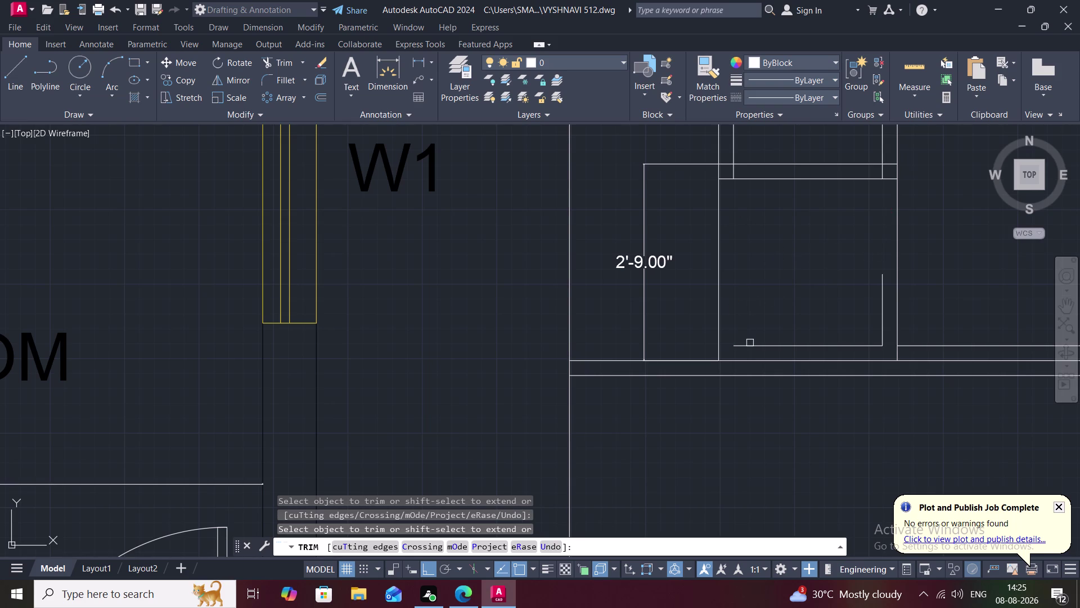
click(753, 347)
drag(881, 303, 876, 304)
scroll(down, 3)
middle_drag(759, 208, 701, 304)
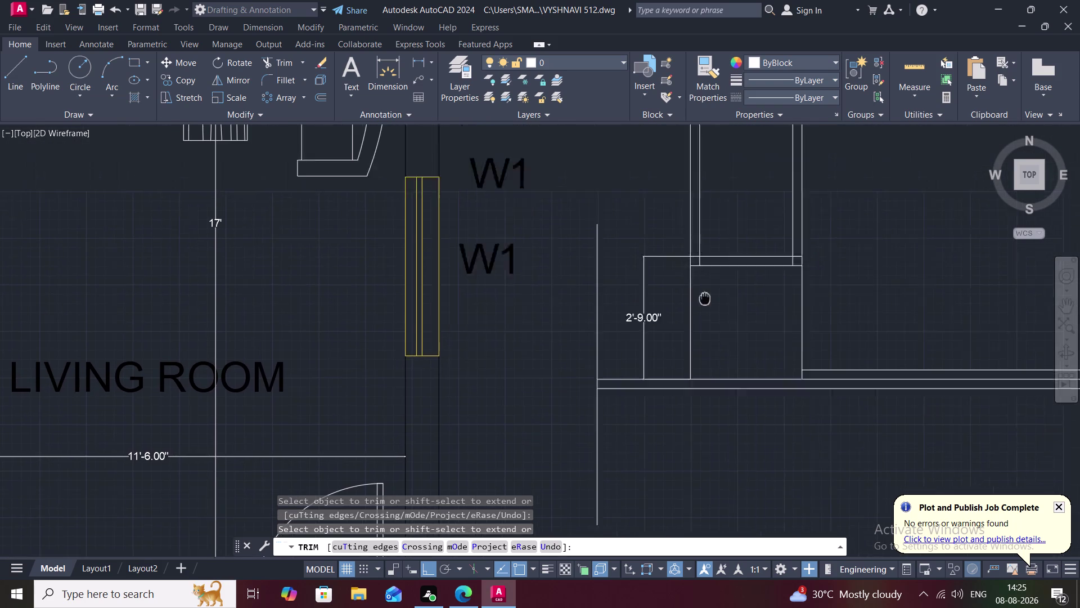
scroll(up, 3)
scroll(up, 3)
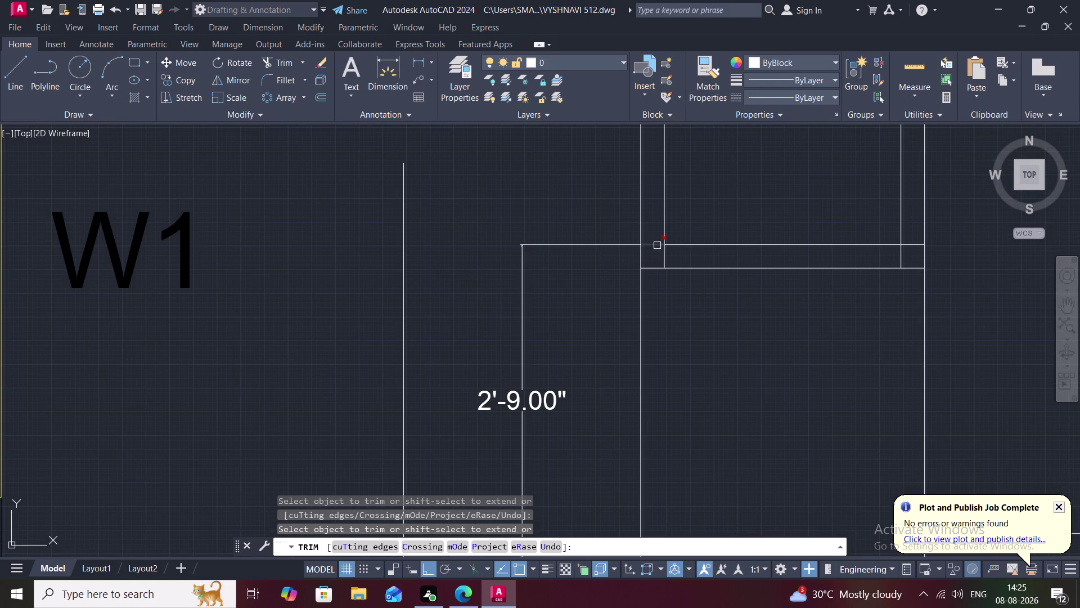
Trim the leftover short segments at the panel's corners.
click(664, 255)
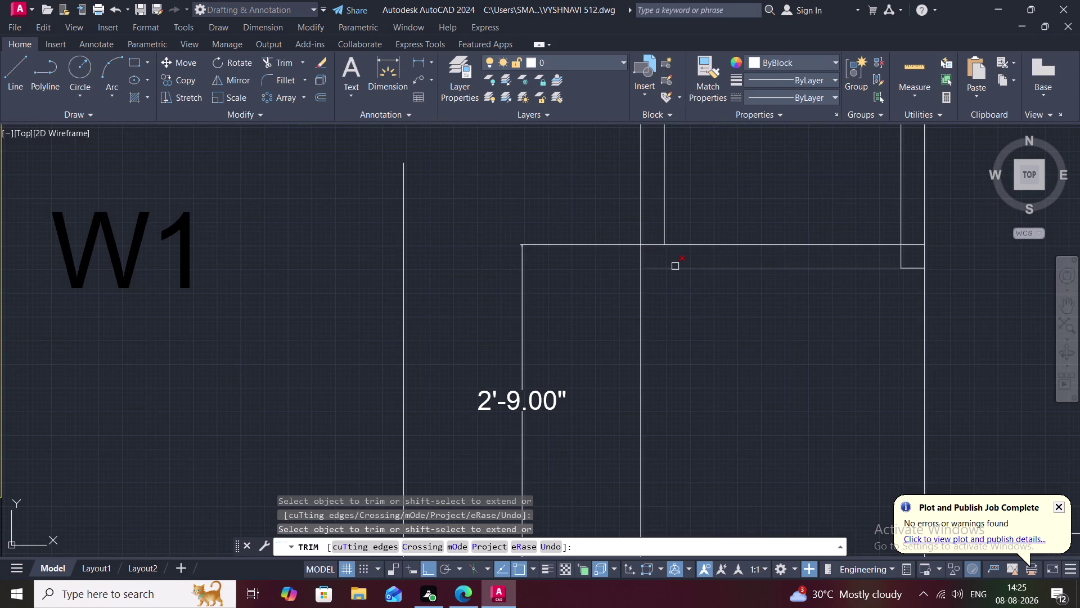
click(676, 267)
click(901, 255)
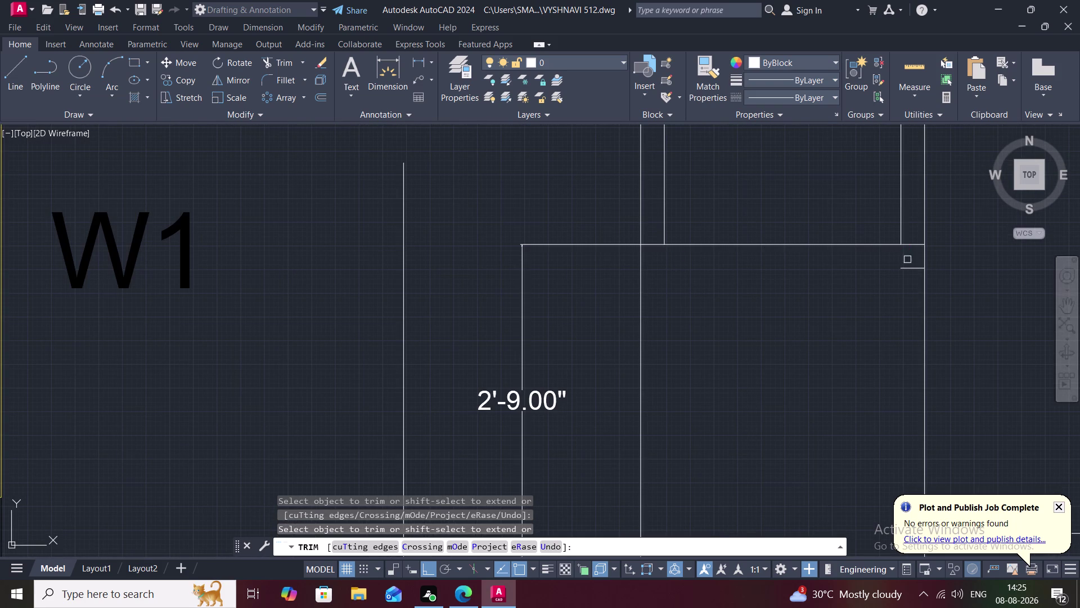
click(911, 267)
key(Escape)
middle_drag(748, 145, 738, 229)
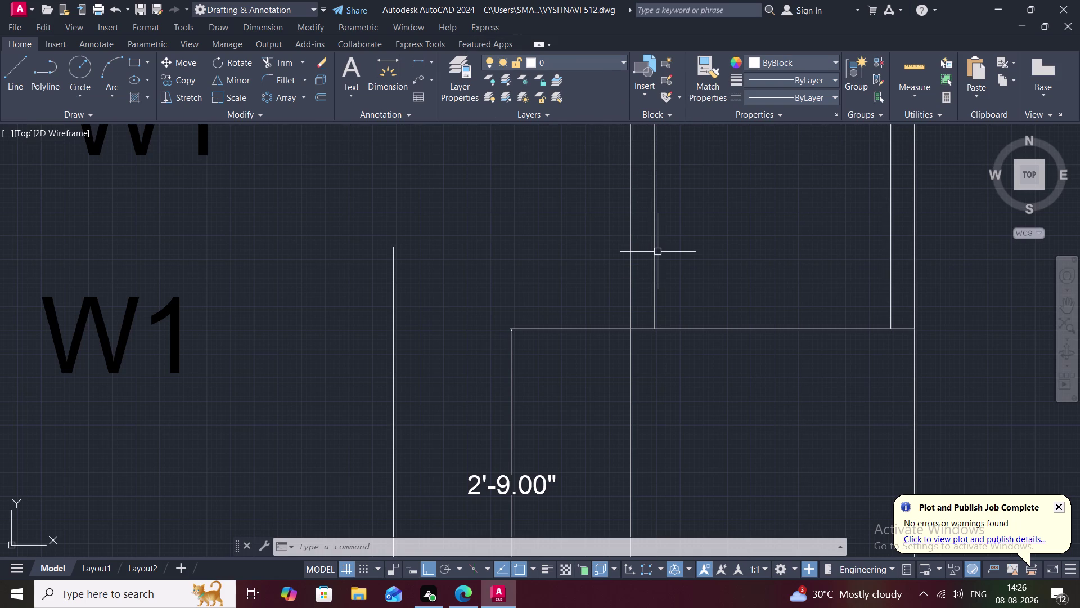
Offset a horizontal panel line 2.5" upward.
text(O)
key(space)
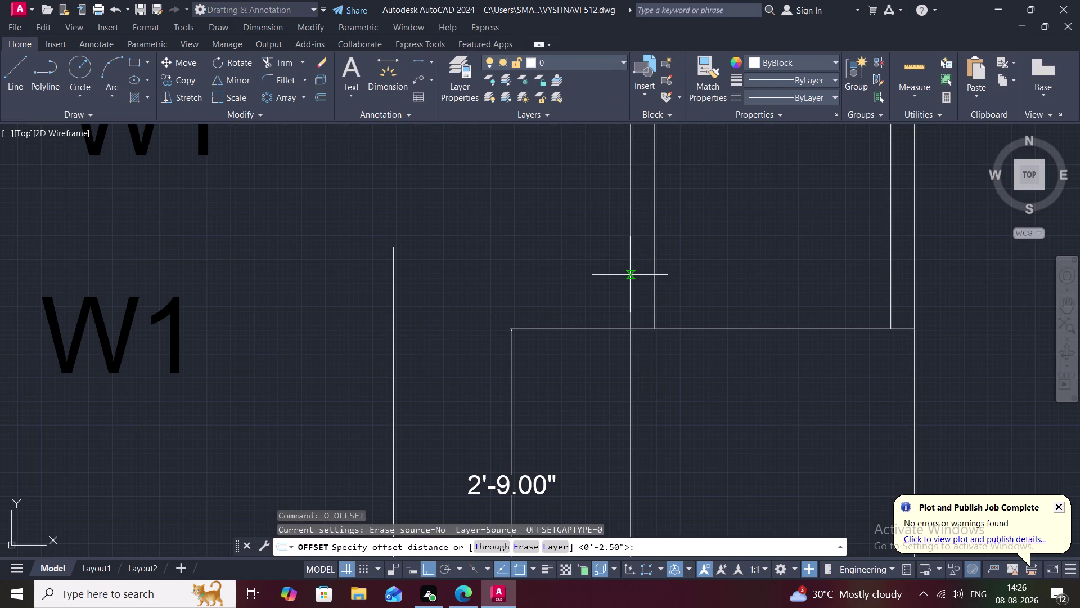
key(space)
click(728, 329)
click(721, 278)
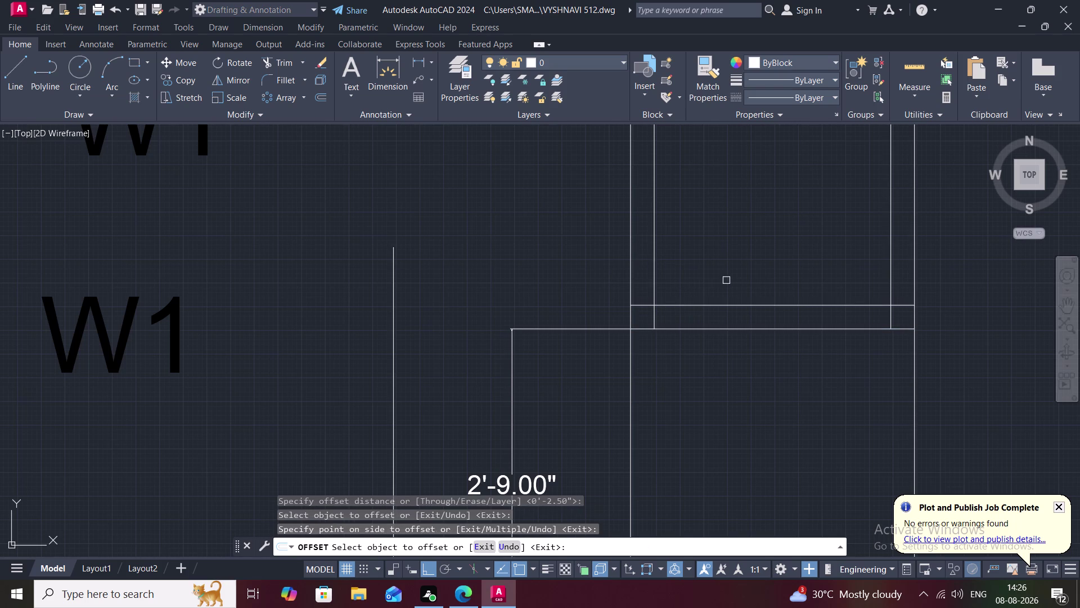
middle_drag(734, 284, 730, 394)
scroll(down, 3)
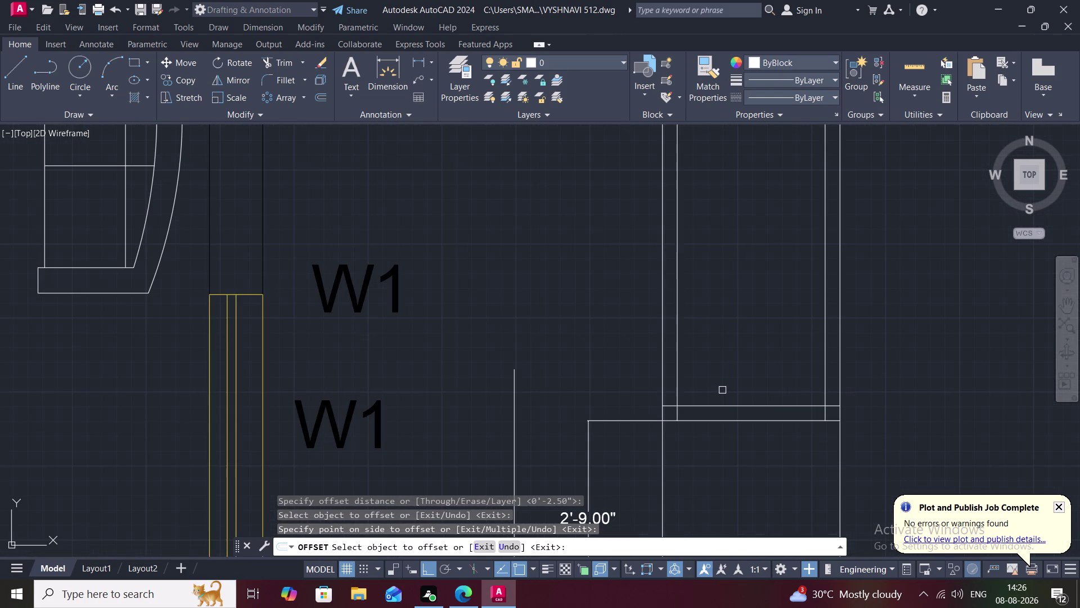
text(TR)
key(space)
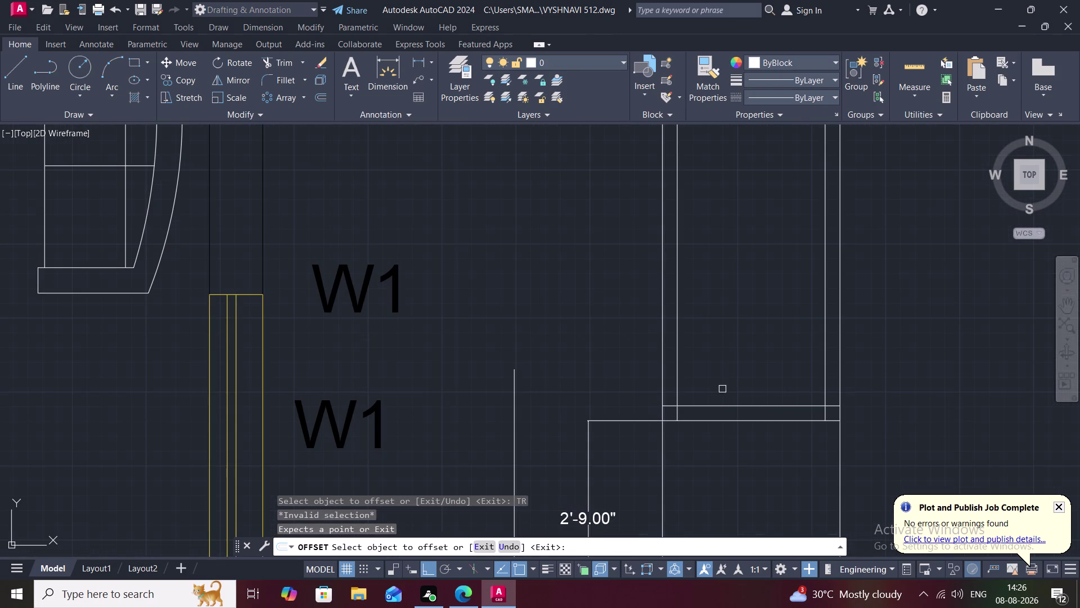
key(Escape)
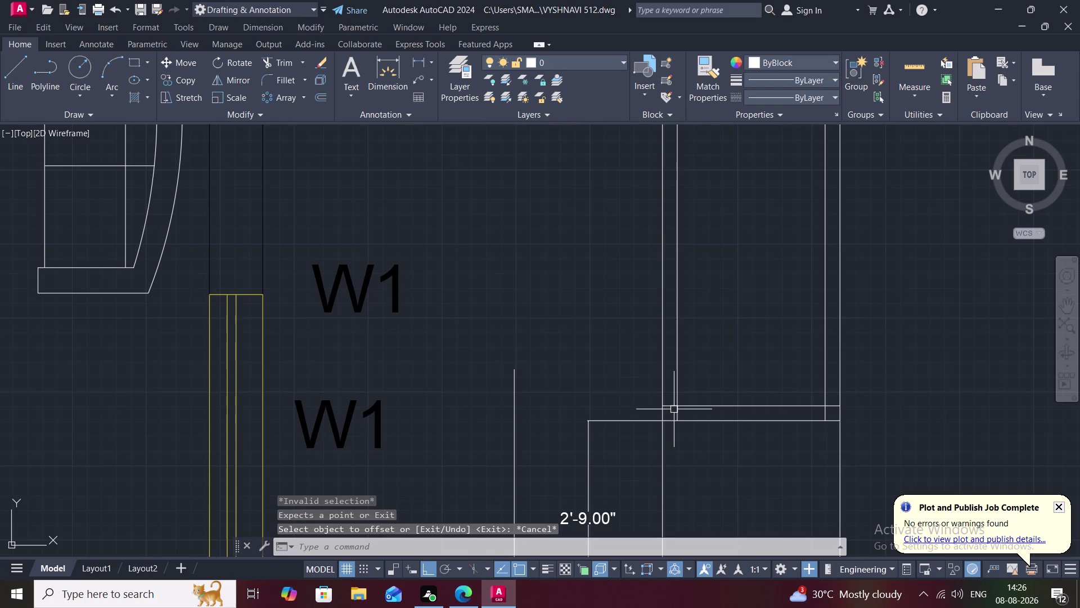
key(r)
key(Escape)
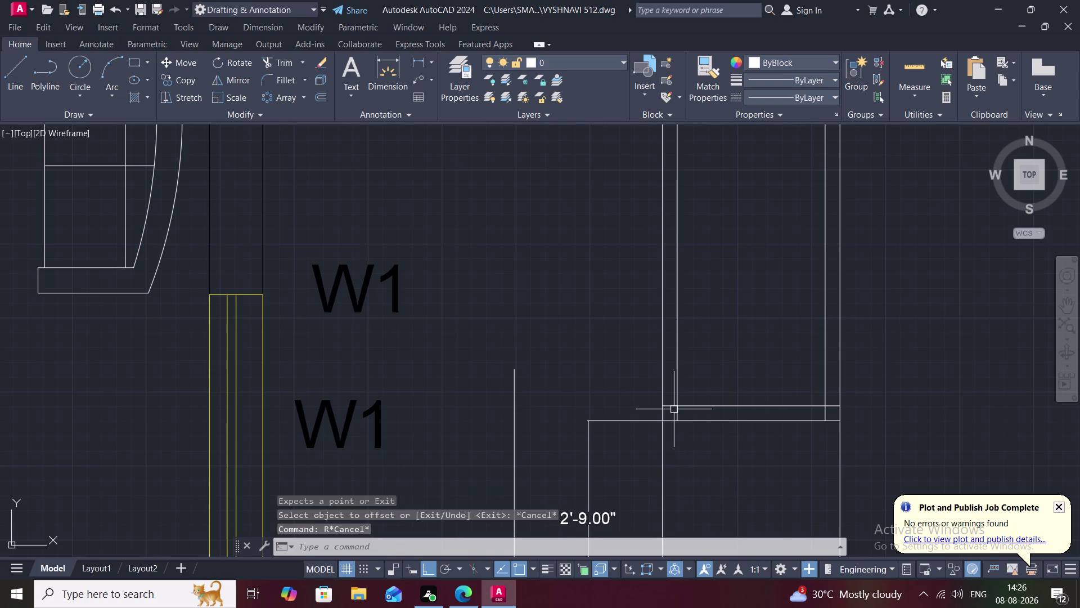
Offset the lower horizontal panel line 1' upward.
key(space)
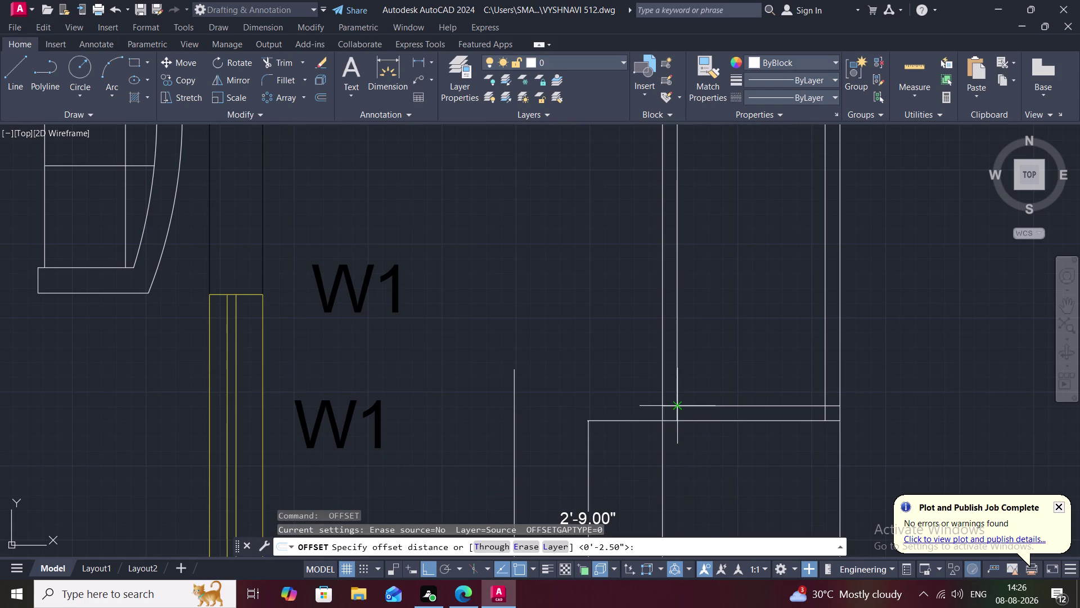
key(1)
key(apostrophe)
key(space)
click(699, 403)
click(704, 345)
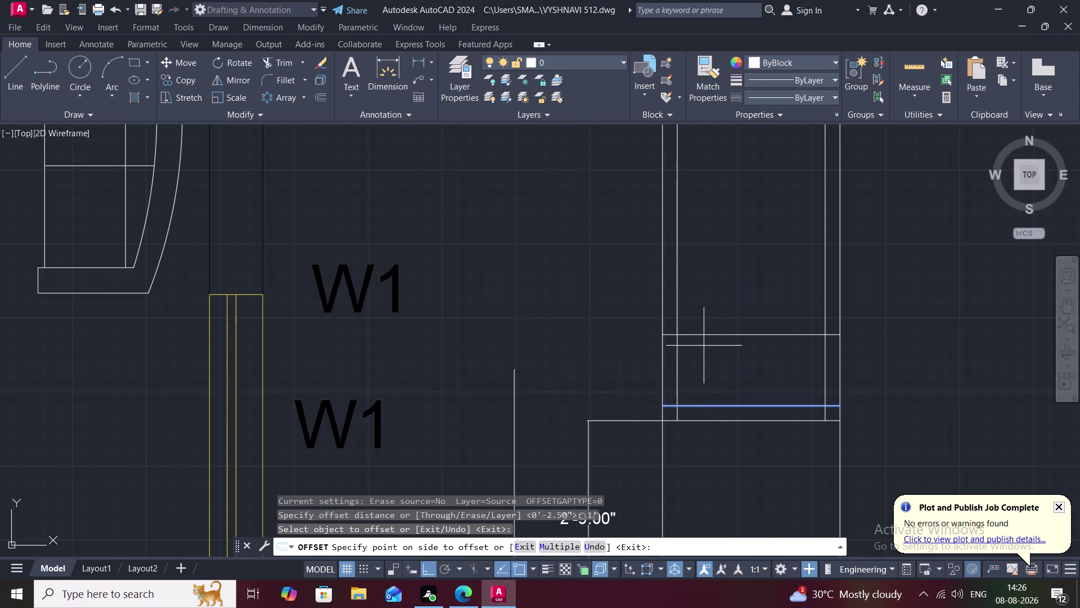
middle_drag(705, 346, 682, 436)
scroll(down, 3)
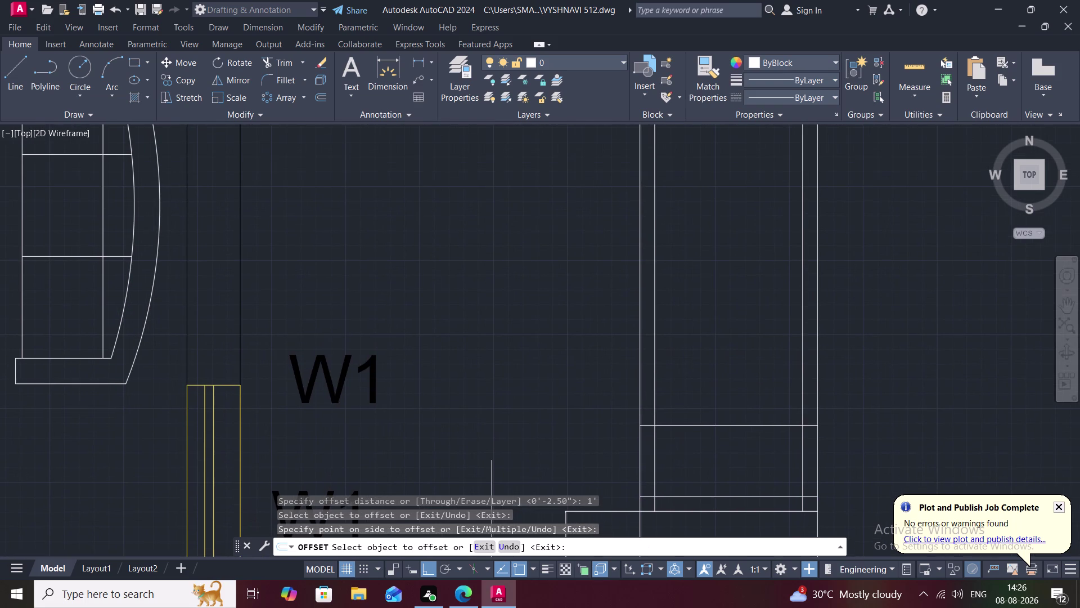
key(space)
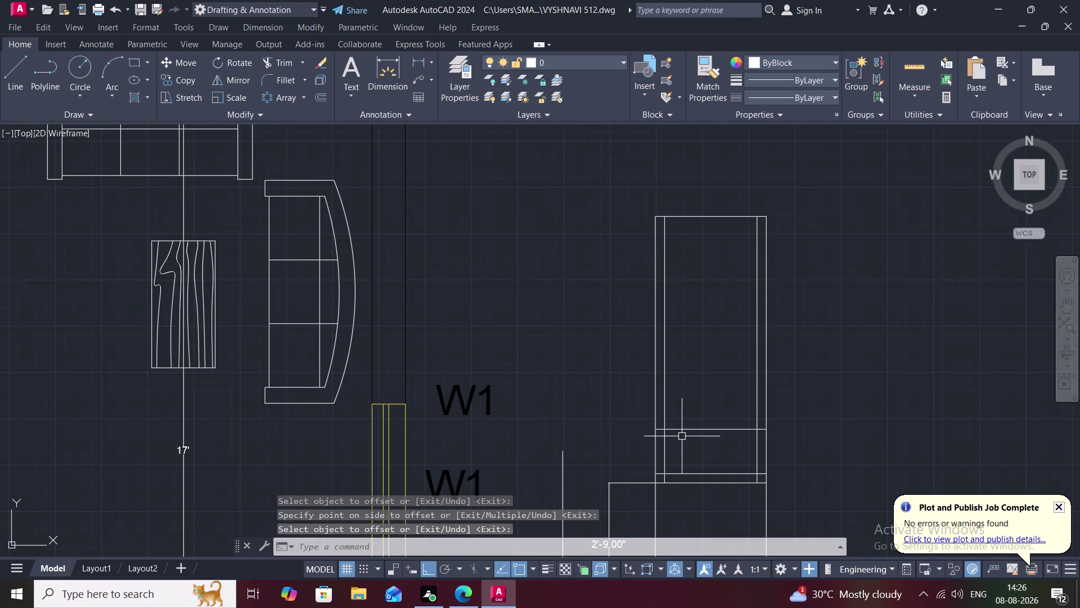
Add a parallel line 2.5" from the new 1' line.
key(space)
key(2)
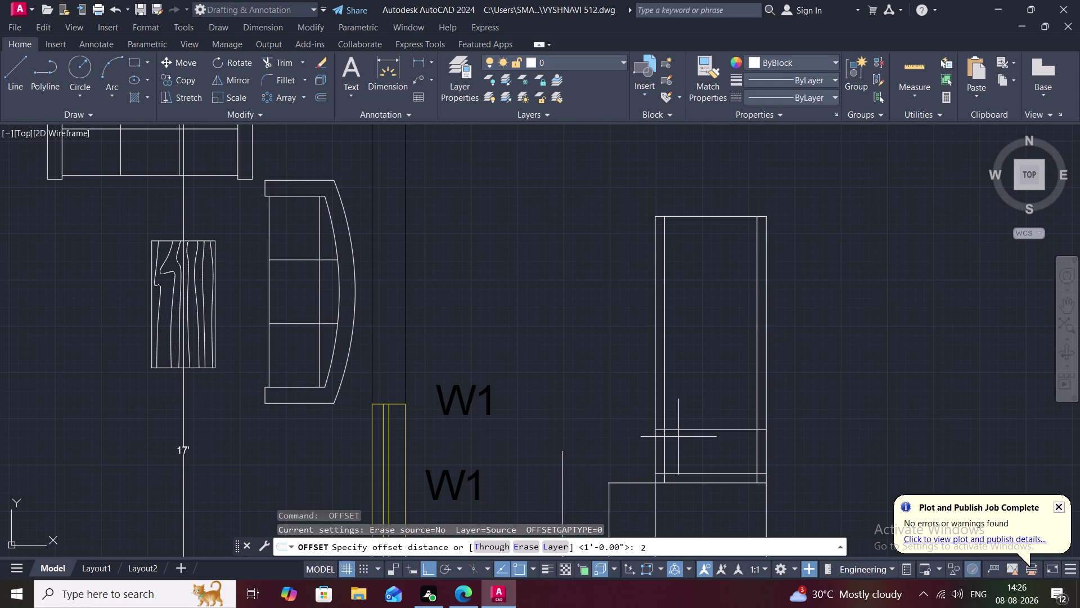
text(.5)
text(")
key(space)
click(697, 427)
click(695, 398)
key(Escape)
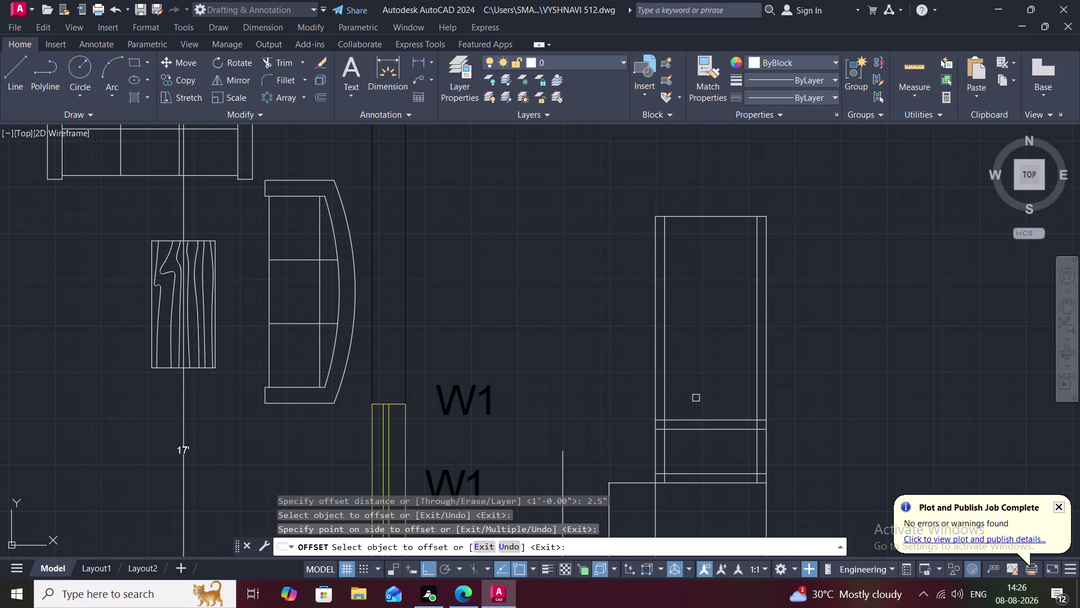
text(T)
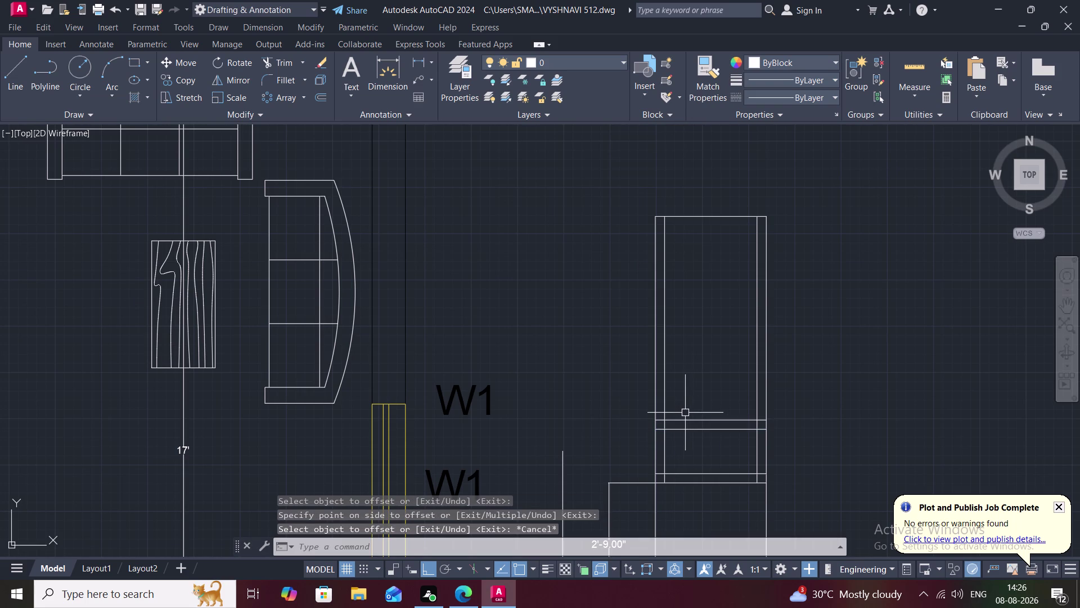
text(R)
key(space)
Trim the protruding horizontal line ends and segments across the panel.
scroll(up, 3)
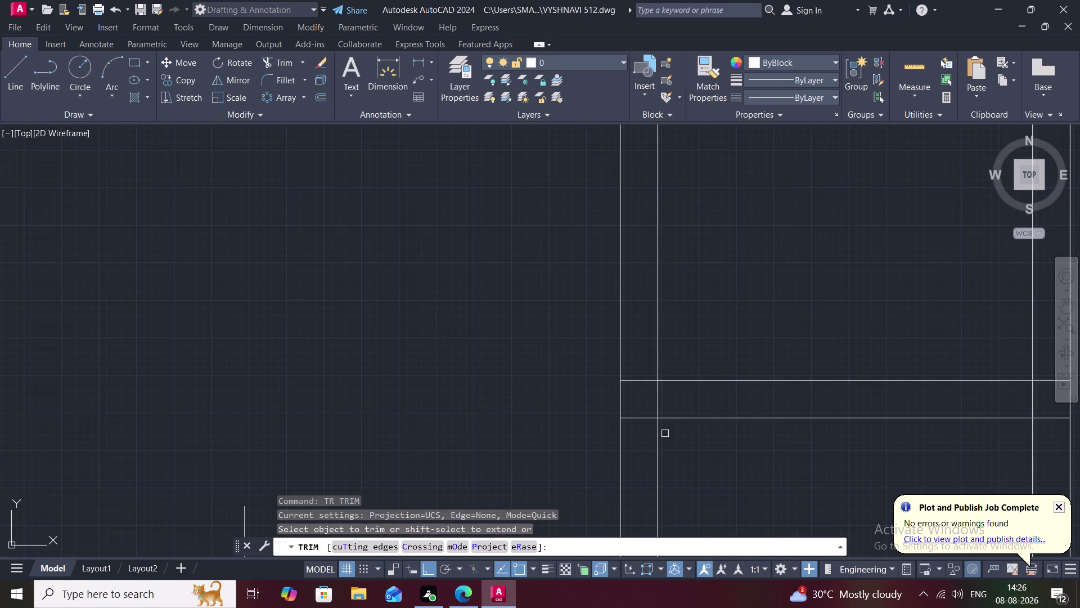
click(642, 418)
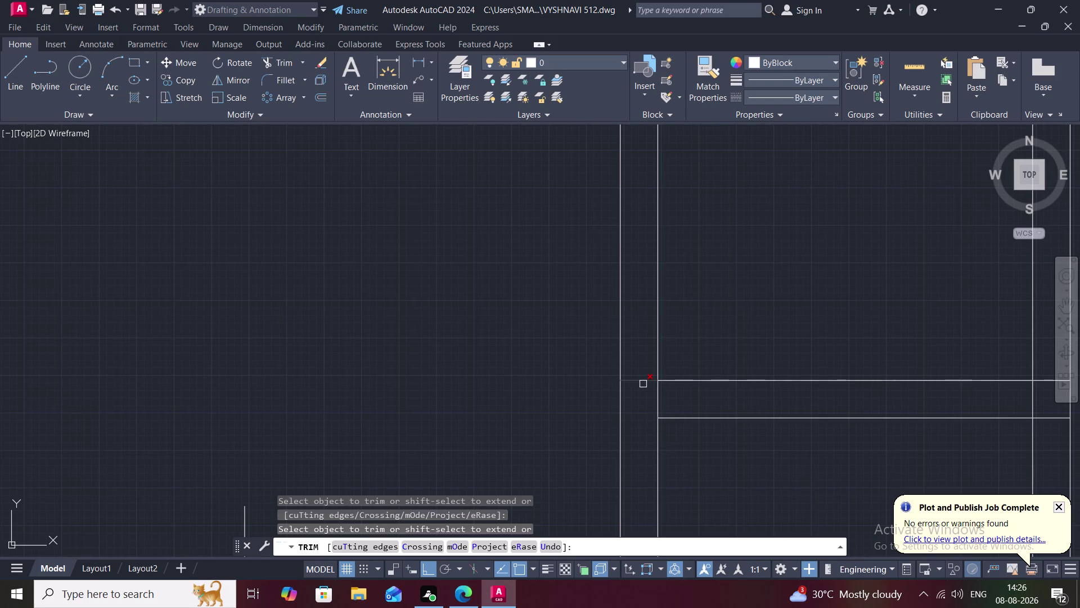
click(643, 381)
click(656, 394)
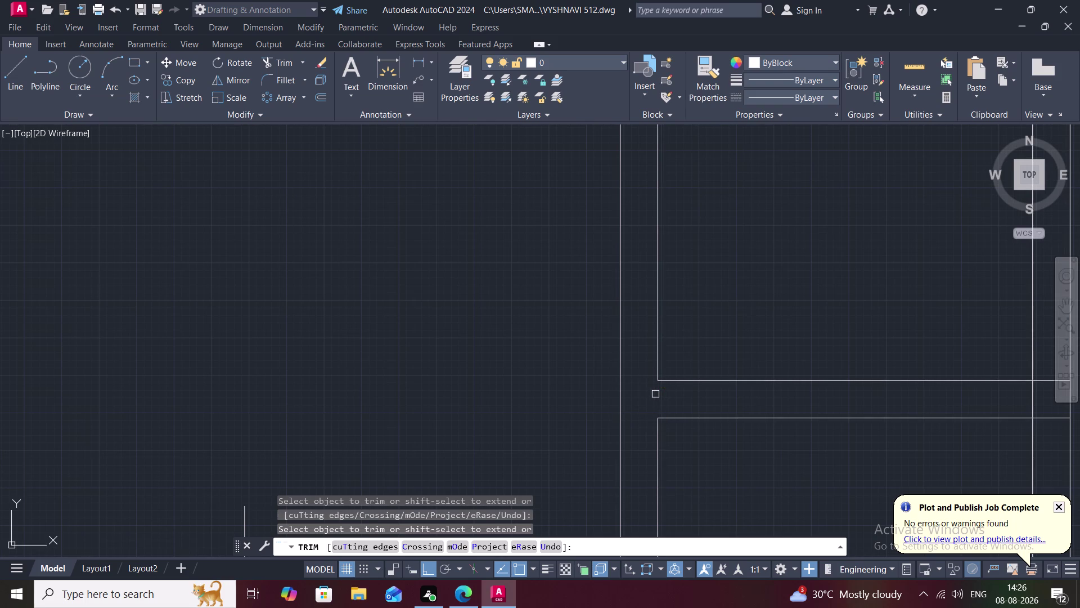
scroll(down, 3)
middle_drag(655, 394, 666, 400)
middle_drag(810, 408, 781, 336)
click(873, 329)
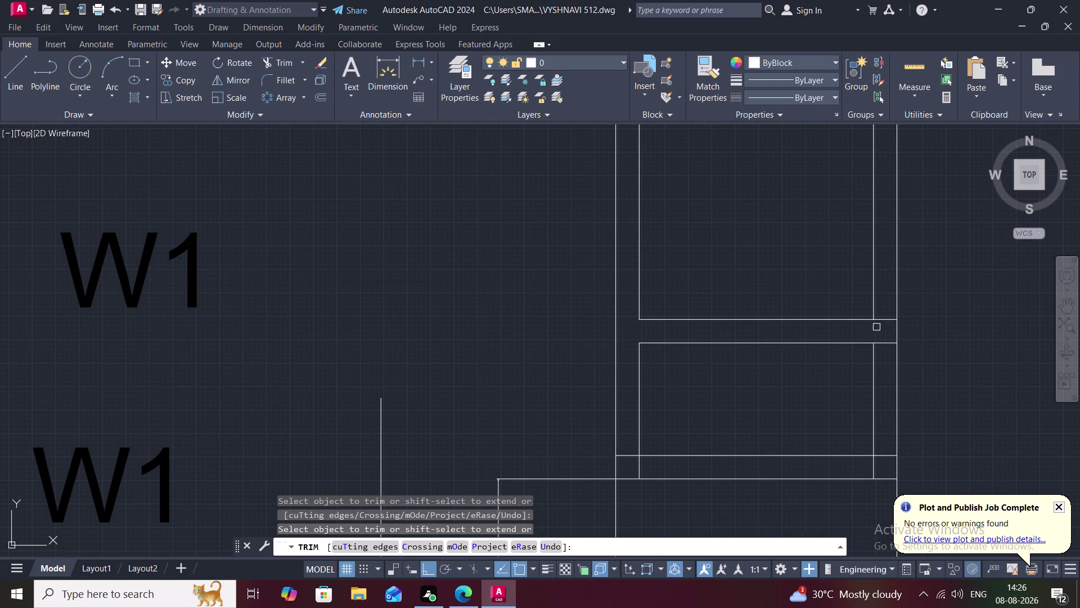
click(885, 319)
click(887, 342)
click(887, 452)
click(886, 458)
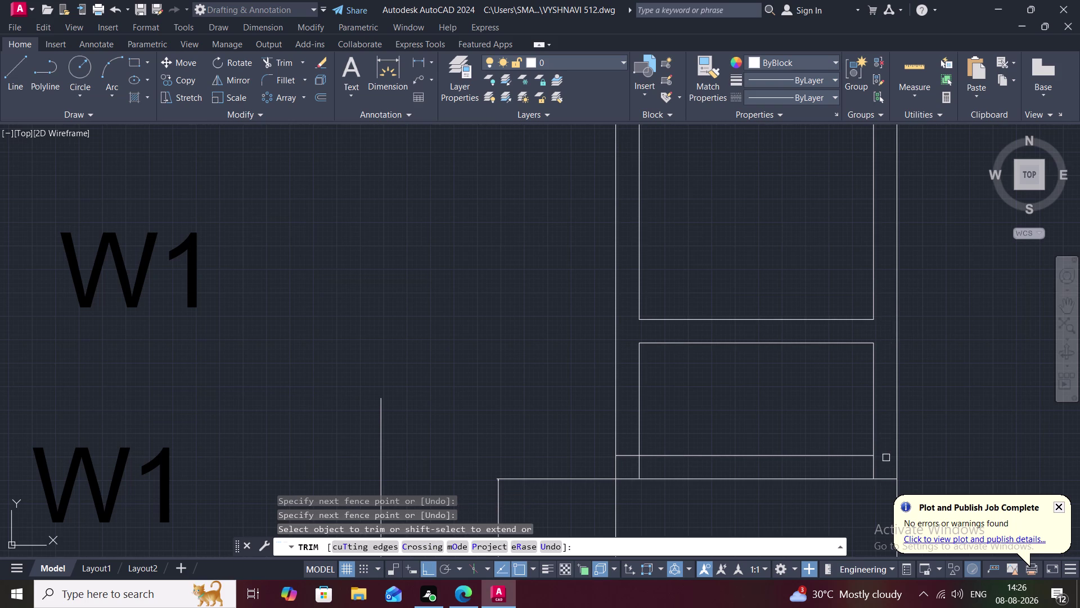
Fence-trim the overshooting line ends at the panel's lower corner.
click(881, 462)
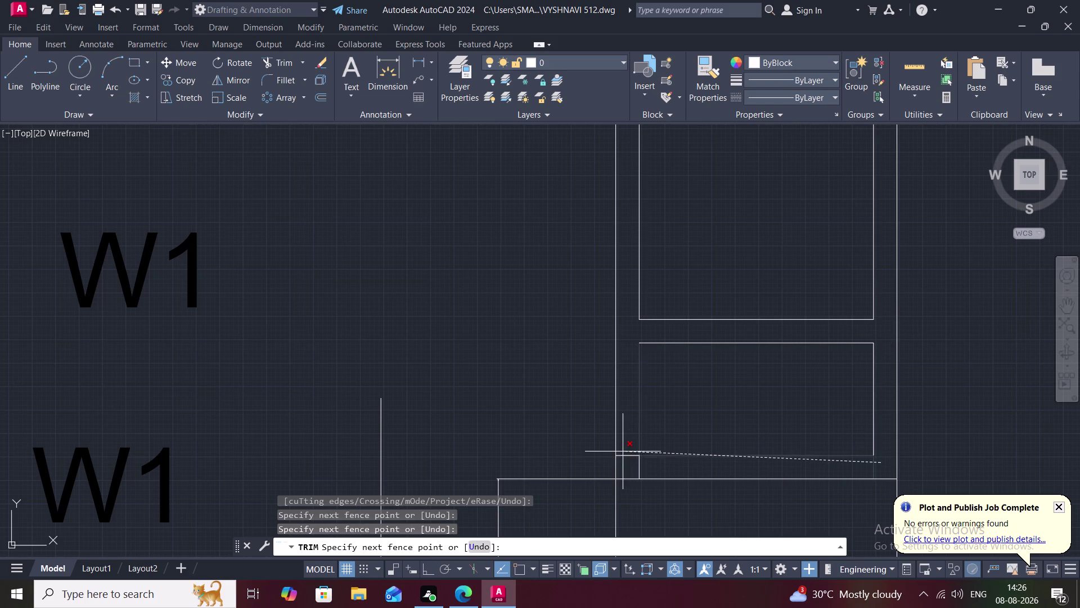
click(631, 465)
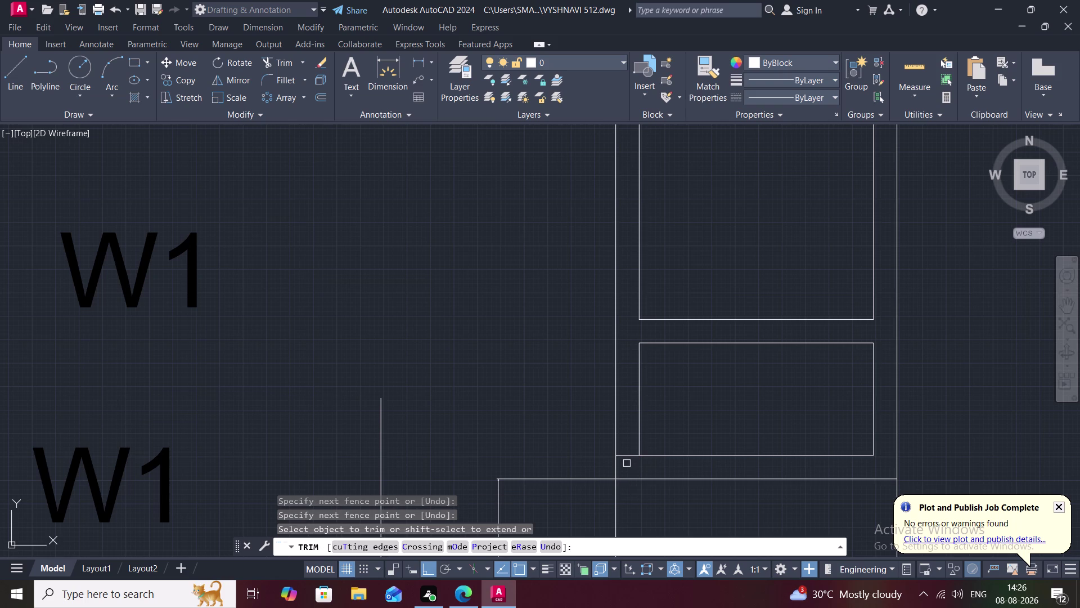
click(627, 458)
scroll(down, 3)
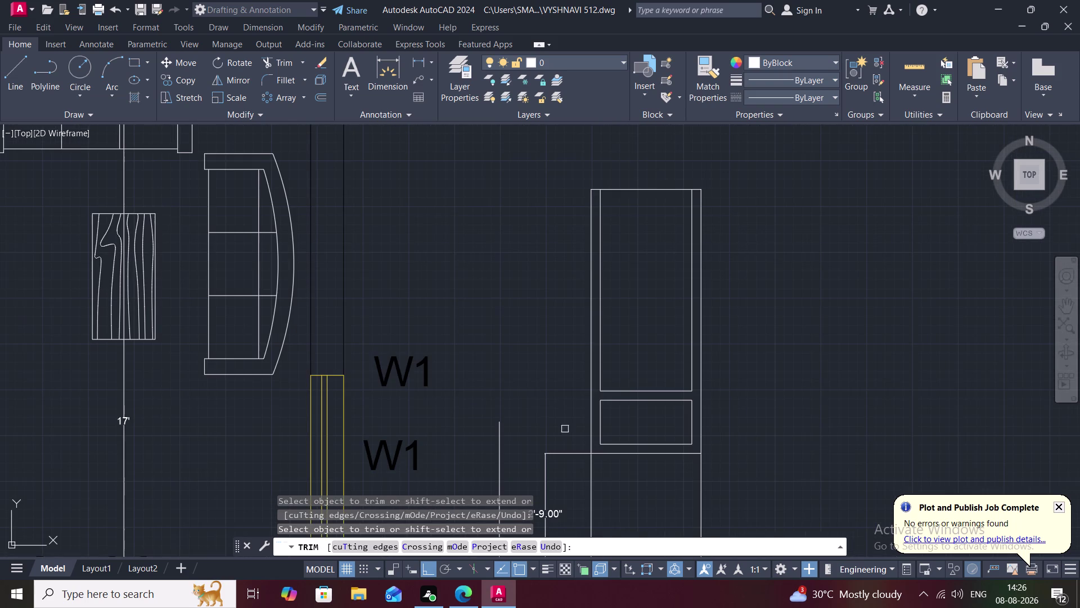
middle_drag(557, 404, 565, 427)
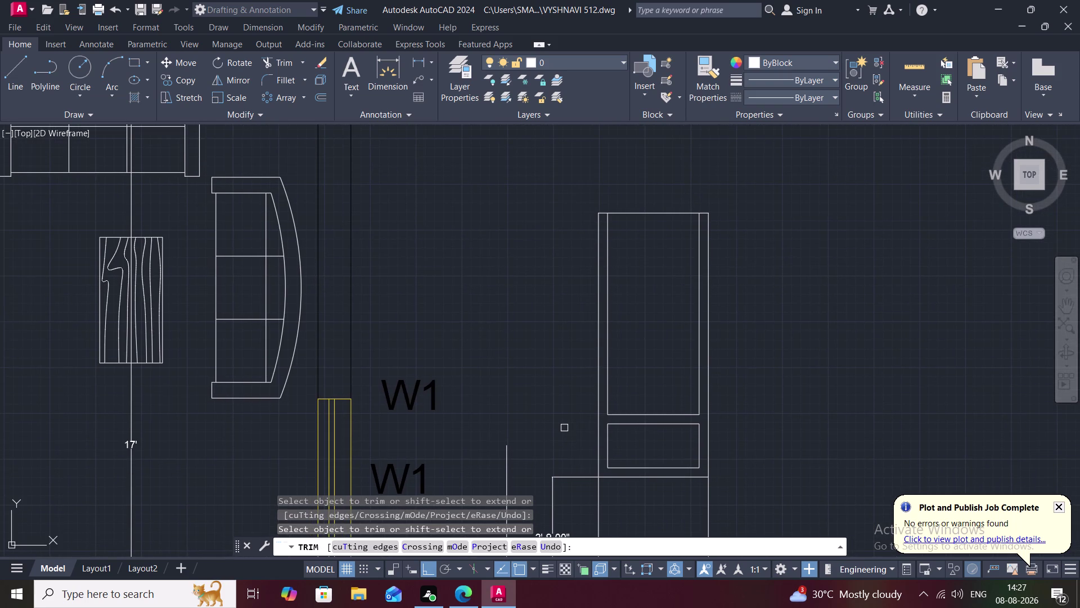
key(Escape)
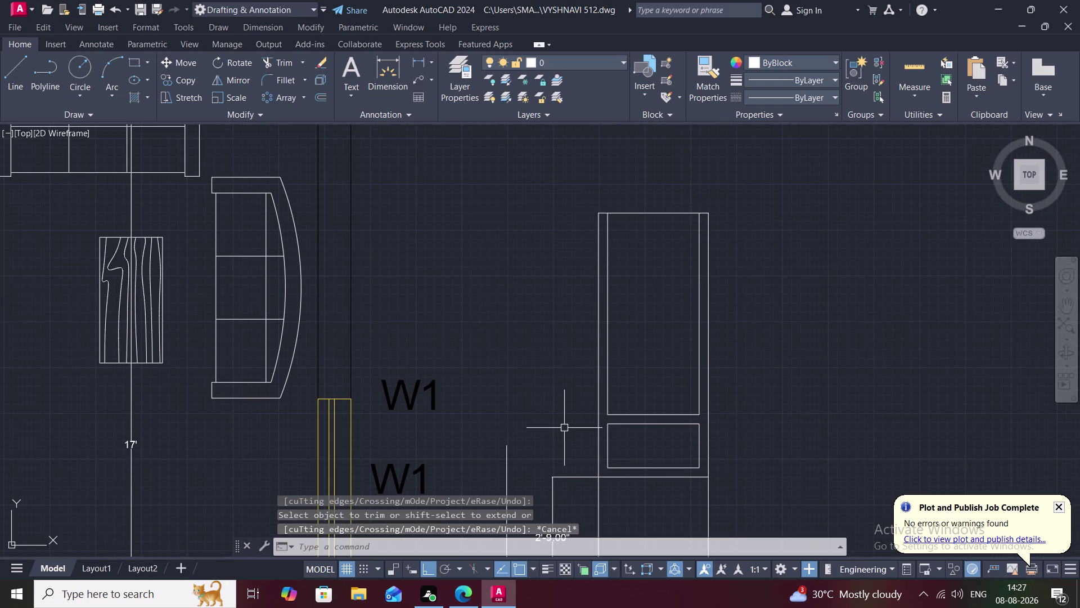
Offset the upper inner rectangle's bottom line 2'7" upward.
text(O)
key(space)
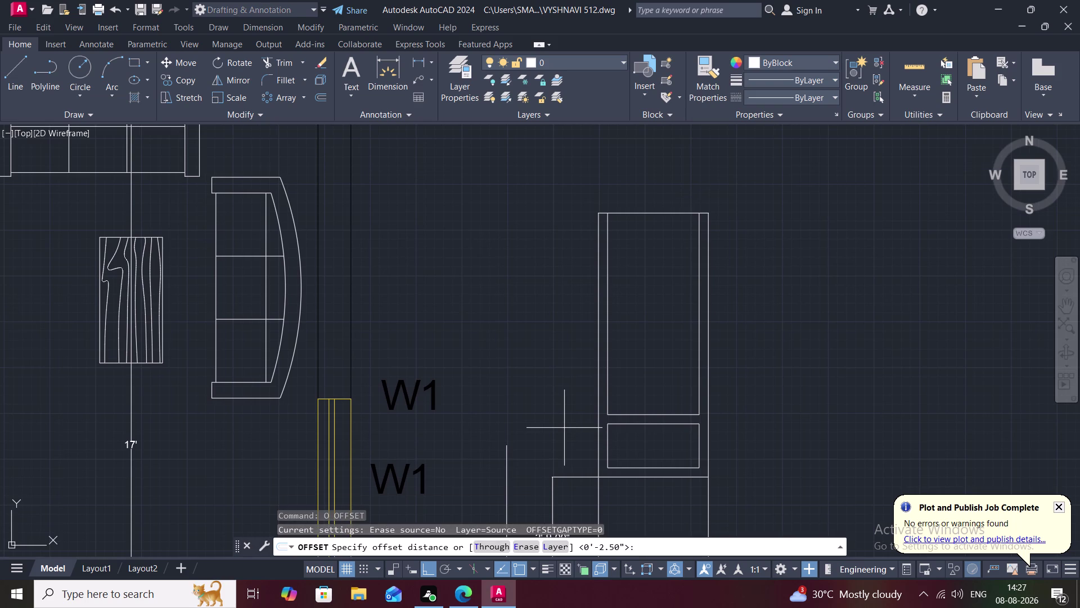
key(2)
key(apostrophe)
key(7)
key(shift+quotedbl)
key(space)
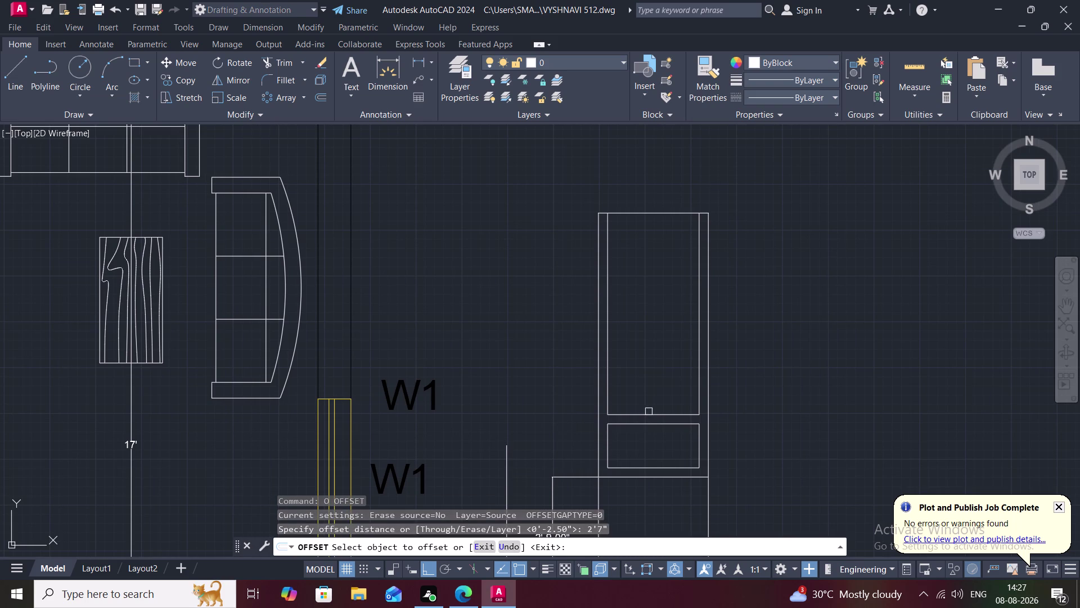
click(650, 413)
click(651, 333)
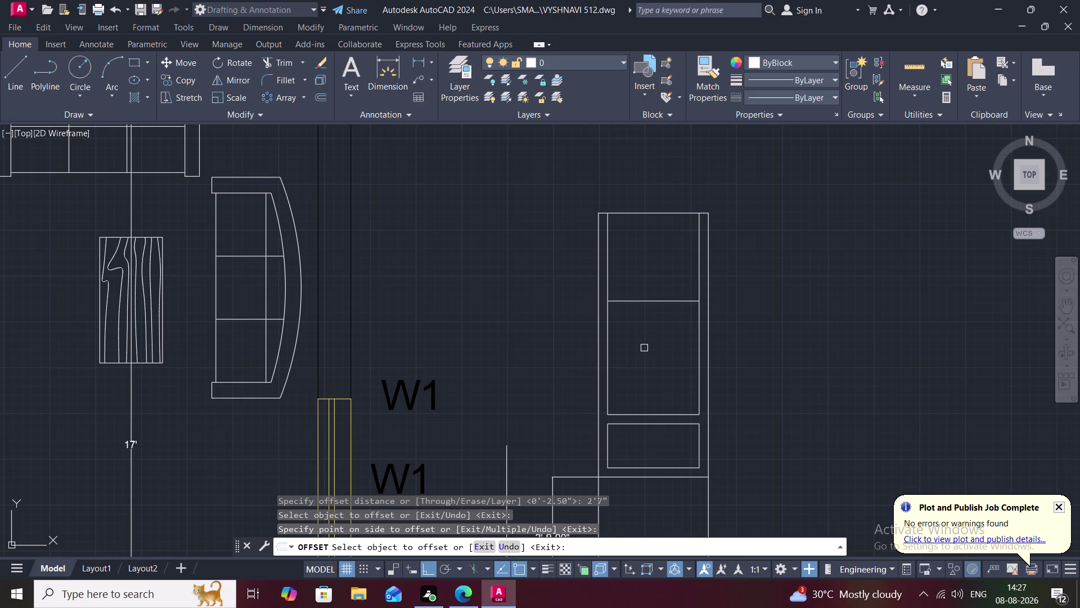
key(Escape)
Add a second line 2.5" above the new dividing line.
key(o)
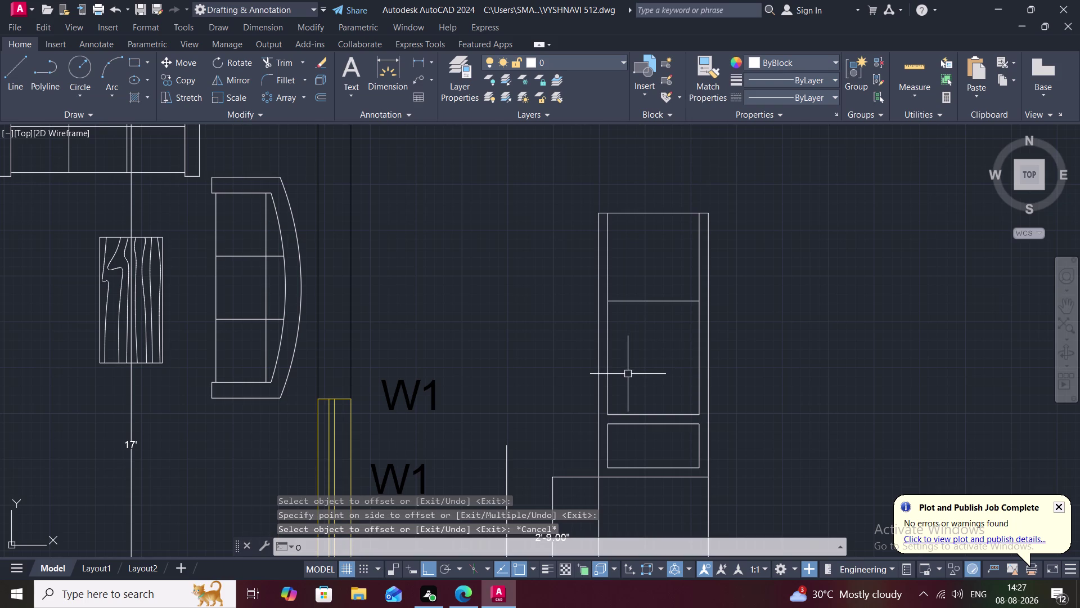
key(space)
key(2)
key(period)
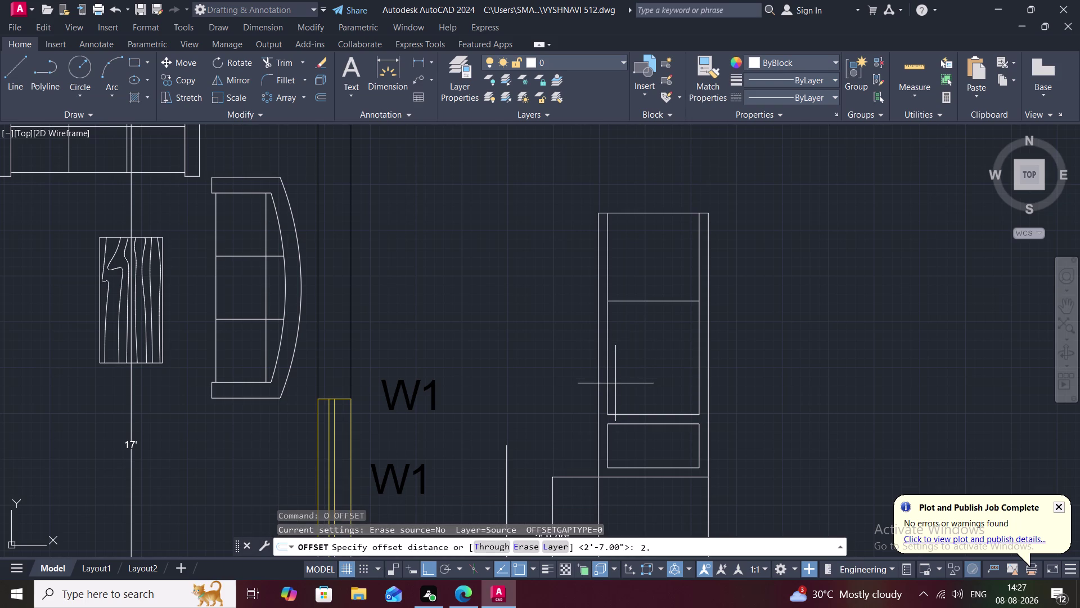
key(5)
text(")
key(space)
click(677, 301)
click(674, 283)
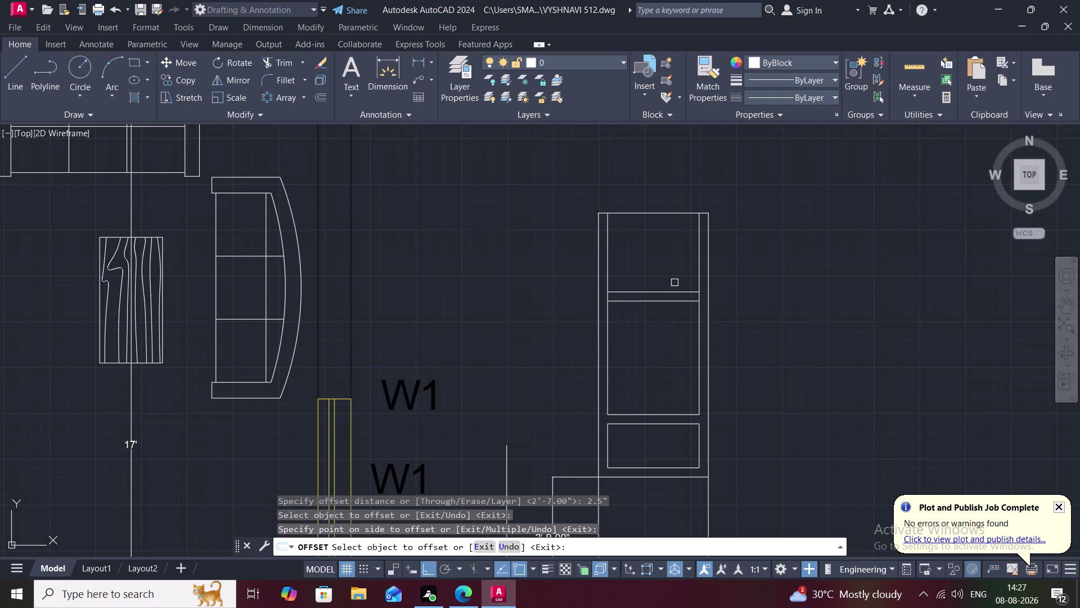
key(Escape)
text(TR)
key(space)
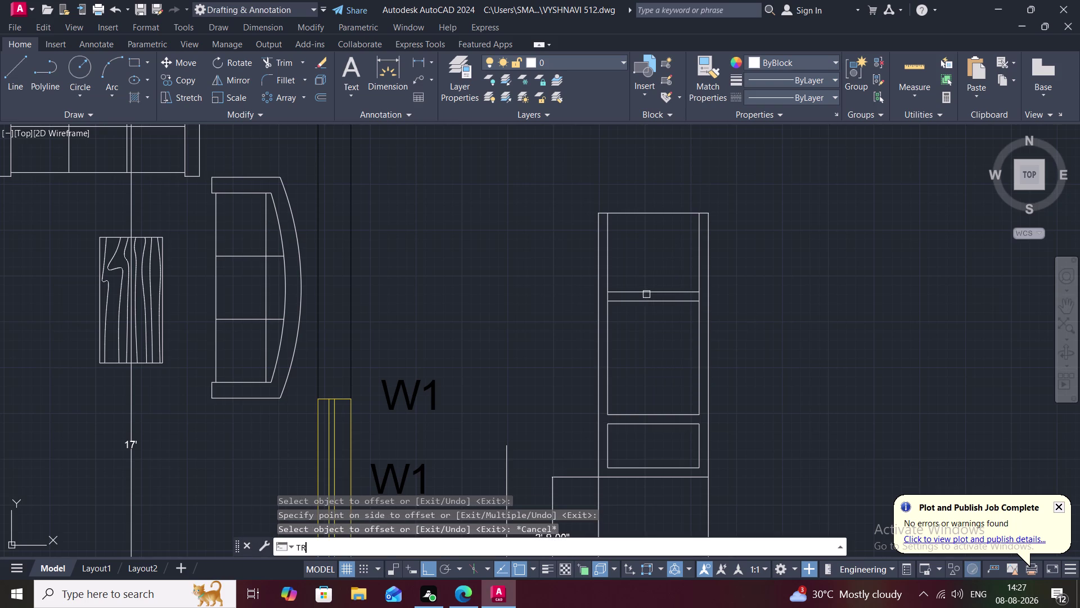
scroll(up, 3)
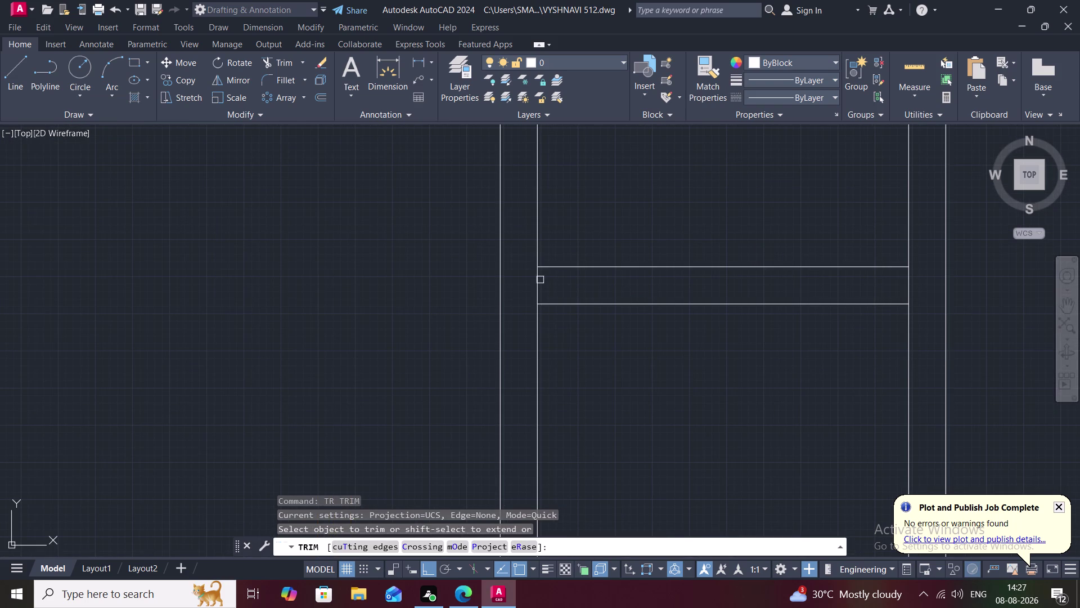
Trim away the left and right vertical segments between the two horizontal lines.
click(538, 280)
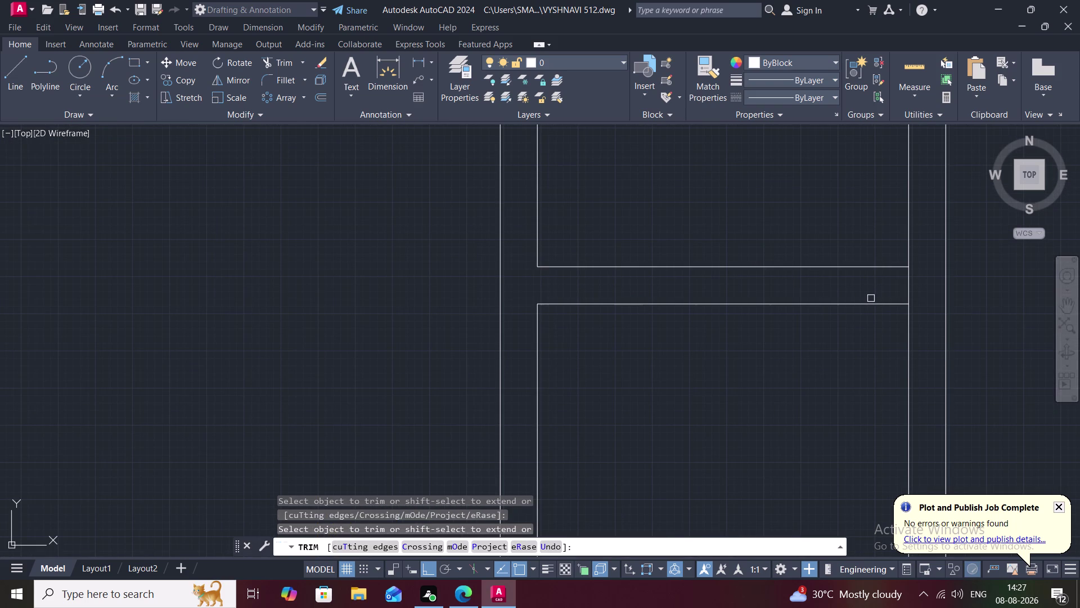
click(908, 296)
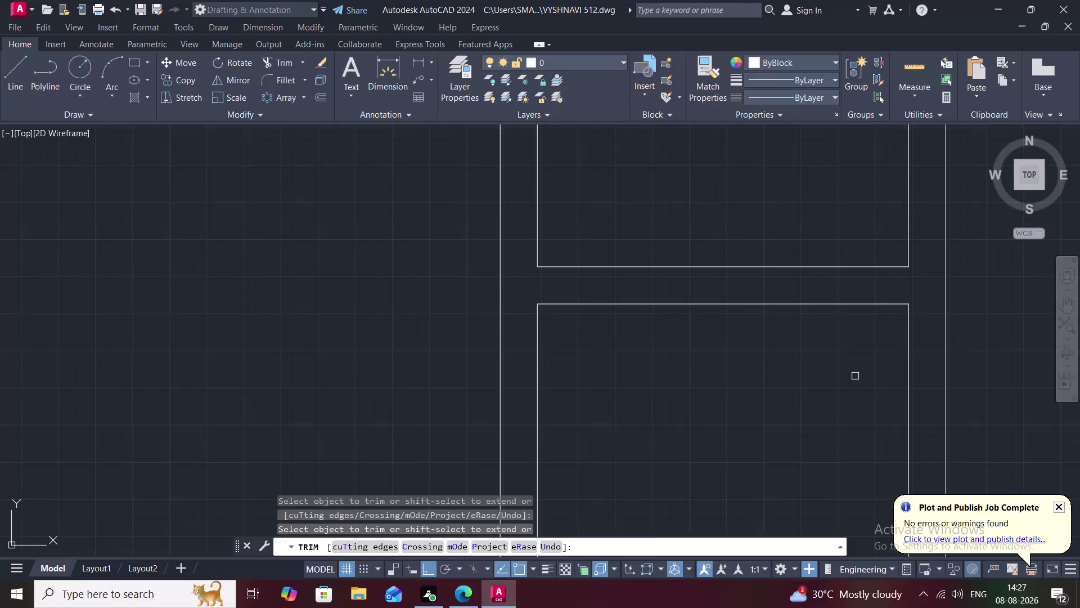
scroll(down, 3)
middle_drag(807, 370, 808, 370)
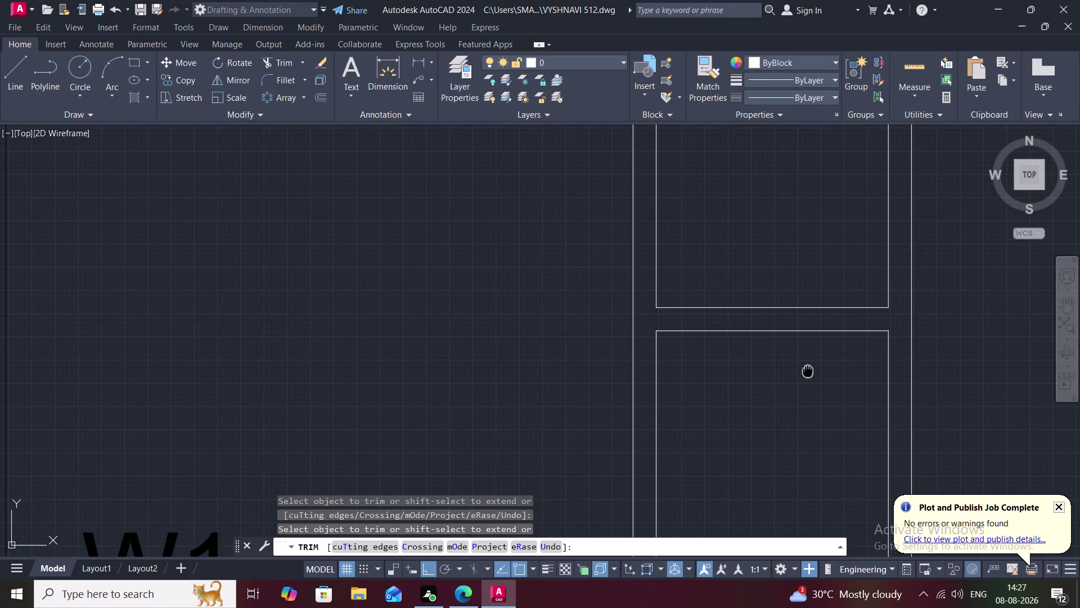
middle_drag(808, 371, 811, 389)
scroll(down, 3)
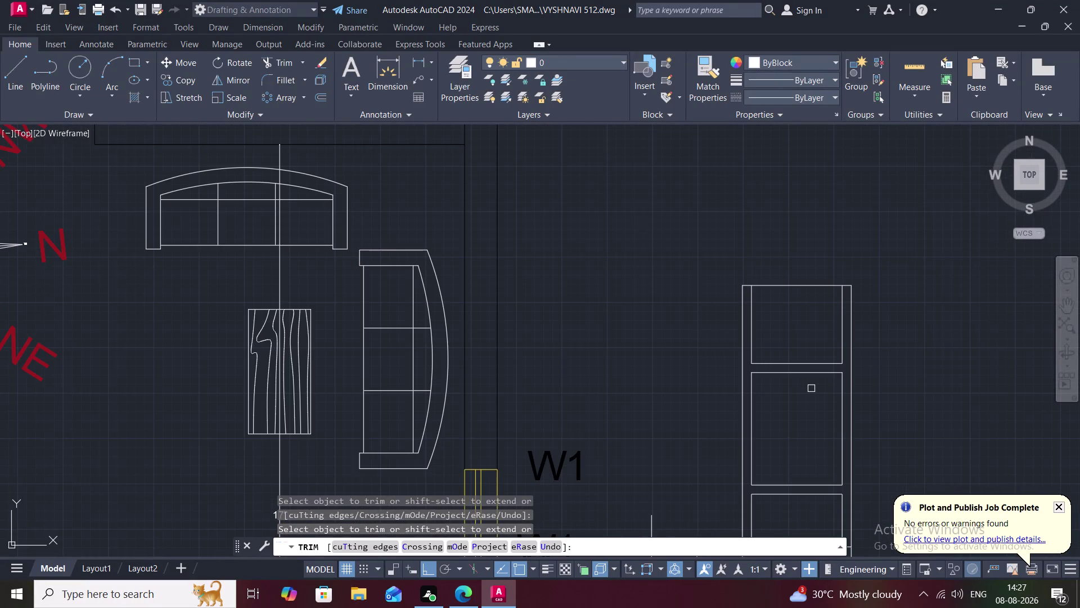
key(Escape)
key(space)
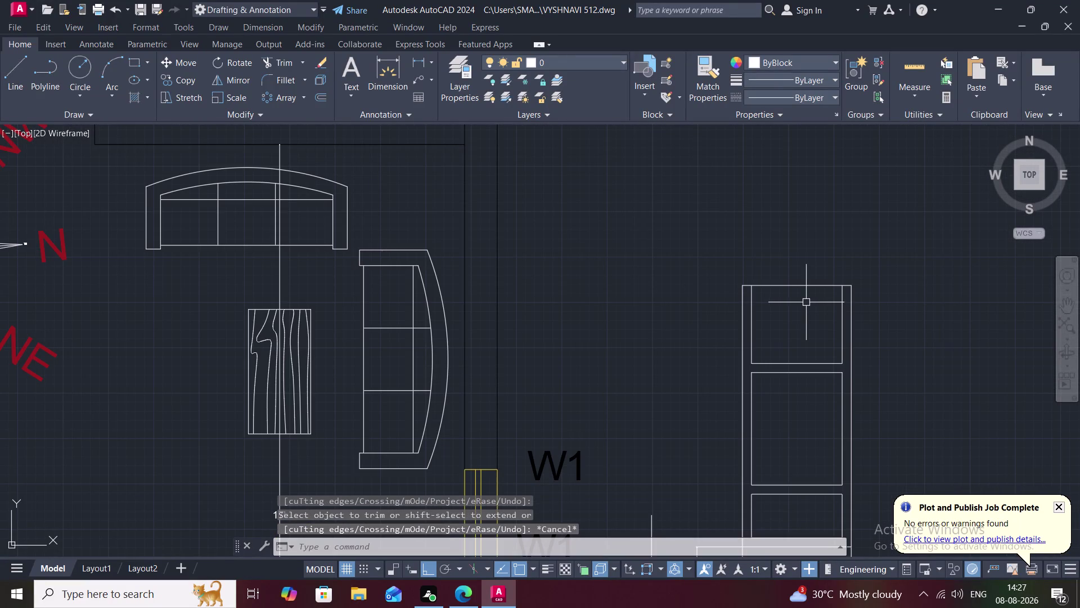
key(space)
key(Escape)
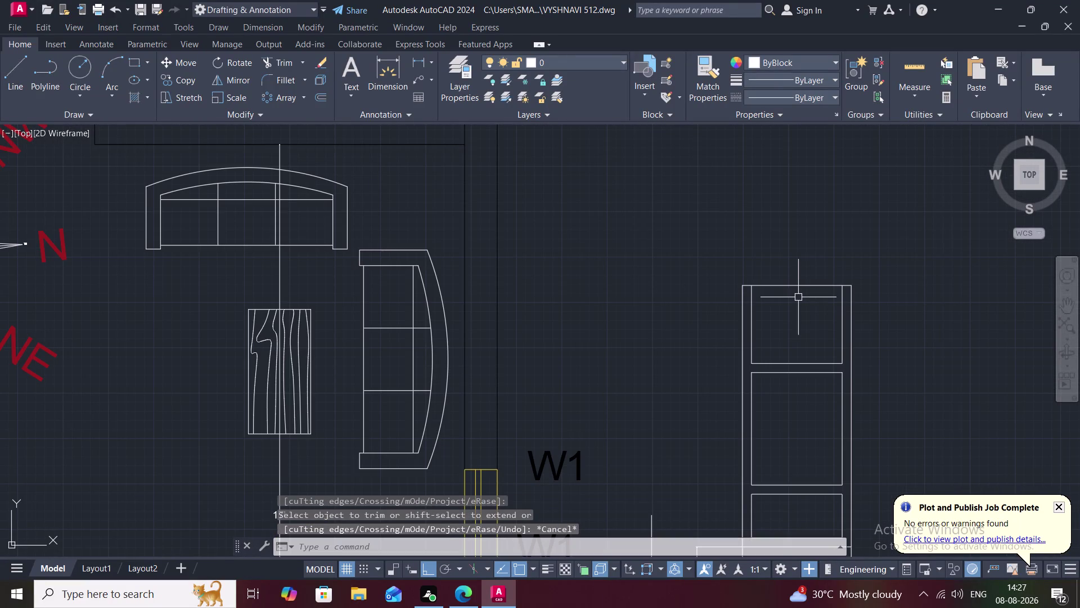
Offset the outer frame's top edge 2.5" inward, reusing the previous distance.
text(O)
key(space)
key(space)
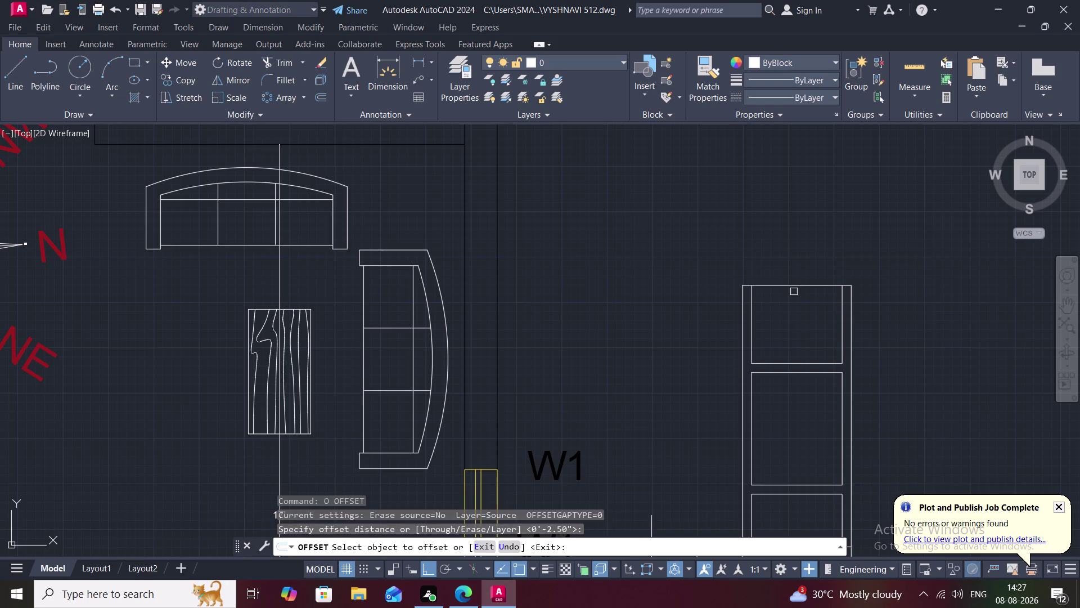
click(794, 288)
click(796, 301)
key(Escape)
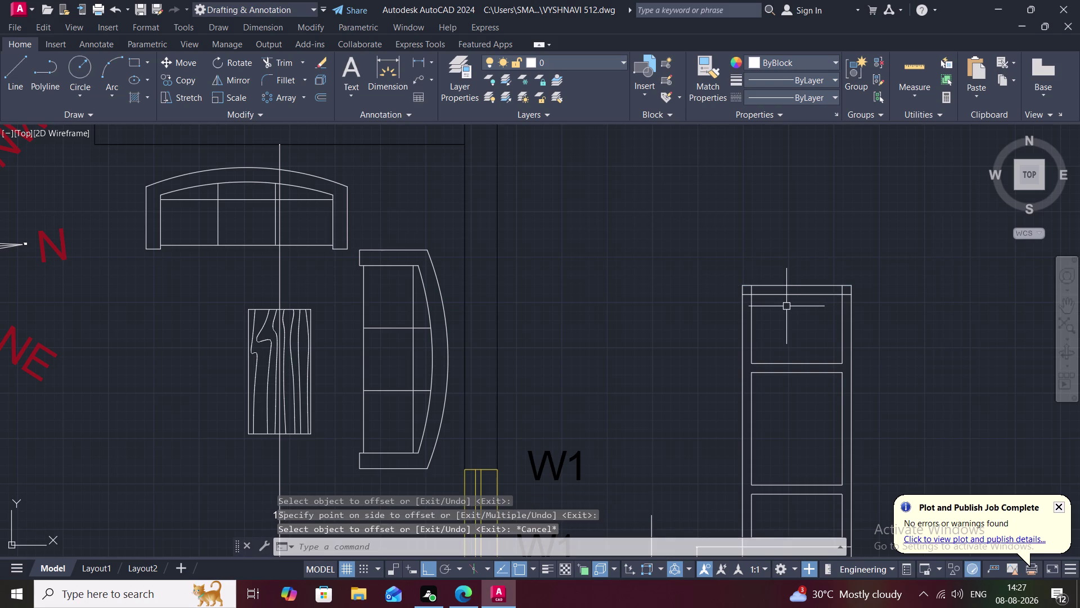
Trim the new top line's left and right overhangs beyond the panel.
text(TR)
key(space)
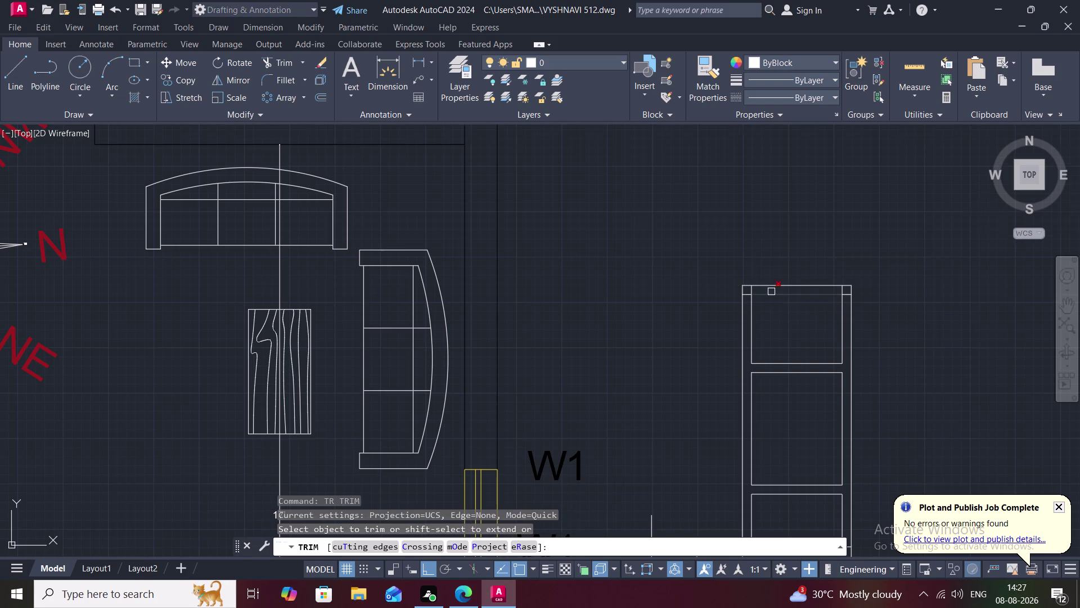
scroll(up, 3)
drag(652, 272, 608, 291)
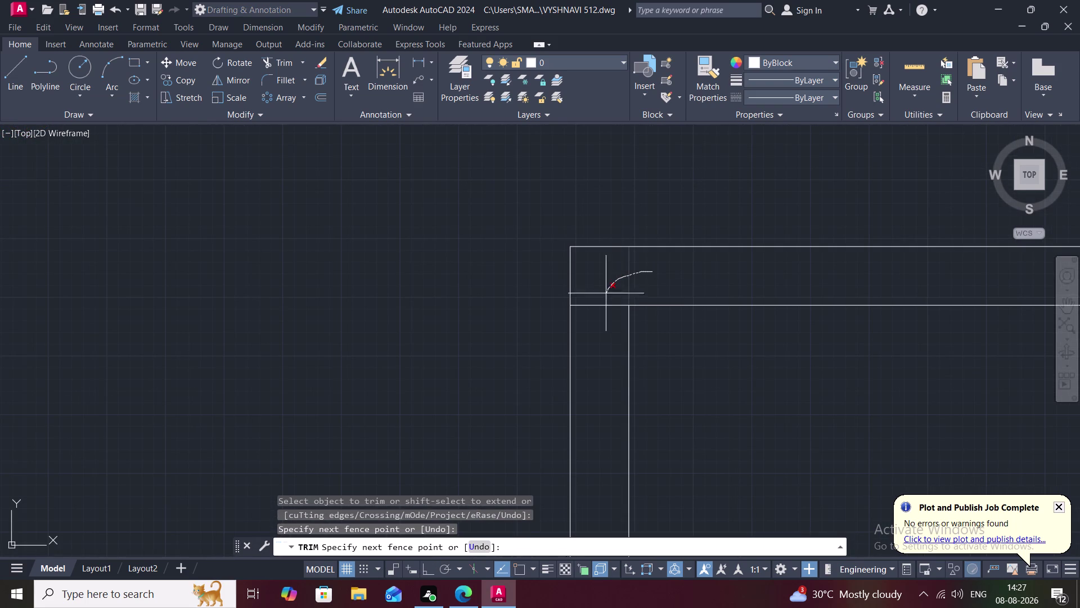
drag(607, 290, 598, 317)
scroll(down, 3)
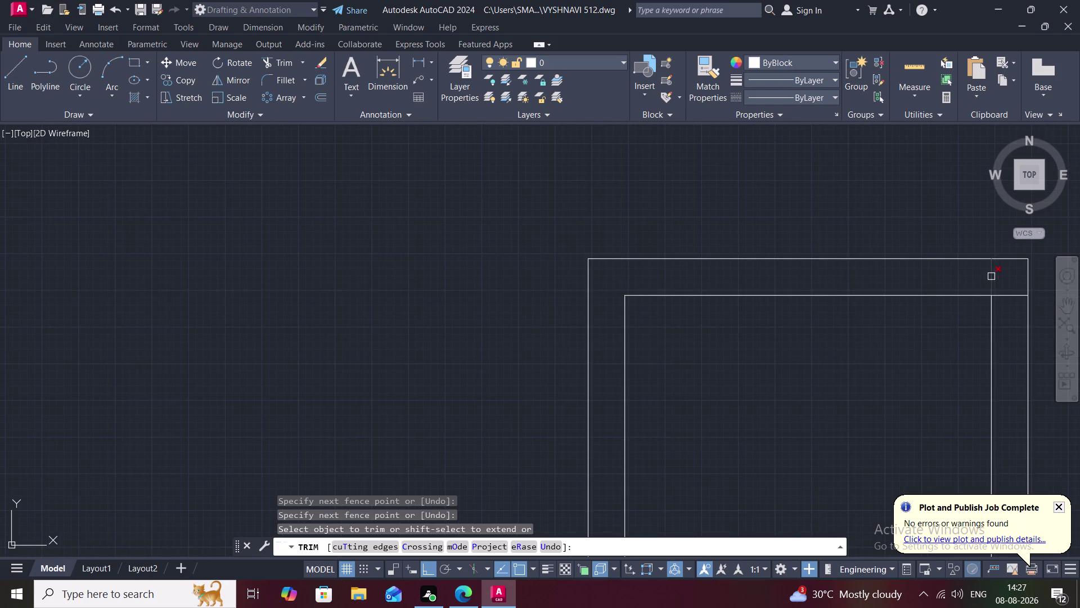
drag(971, 279, 1010, 296)
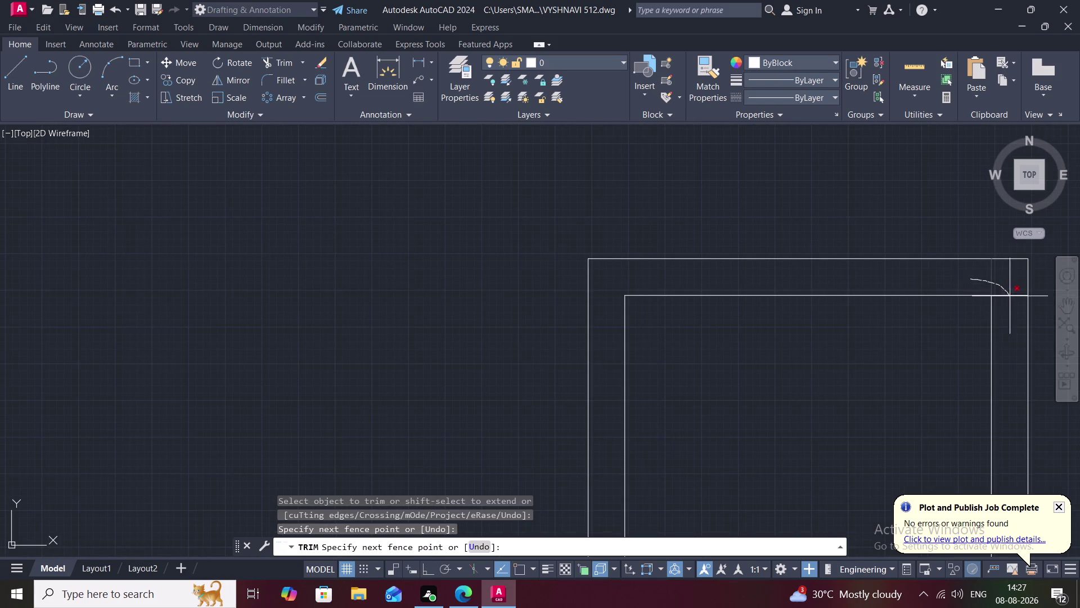
drag(1009, 296, 1018, 319)
scroll(down, 3)
middle_drag(925, 349, 882, 323)
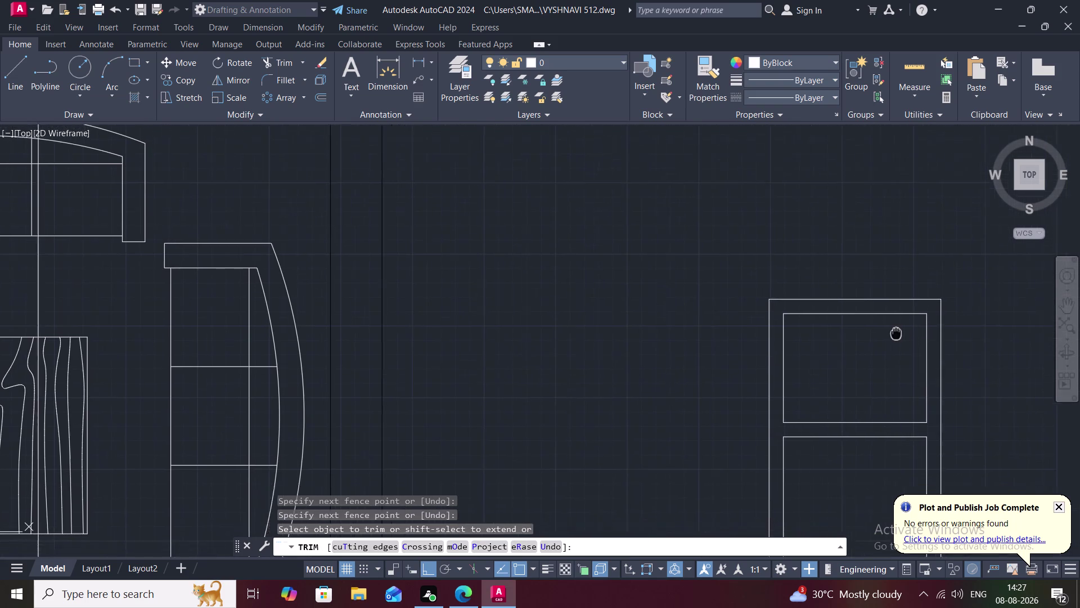
middle_drag(882, 323, 868, 307)
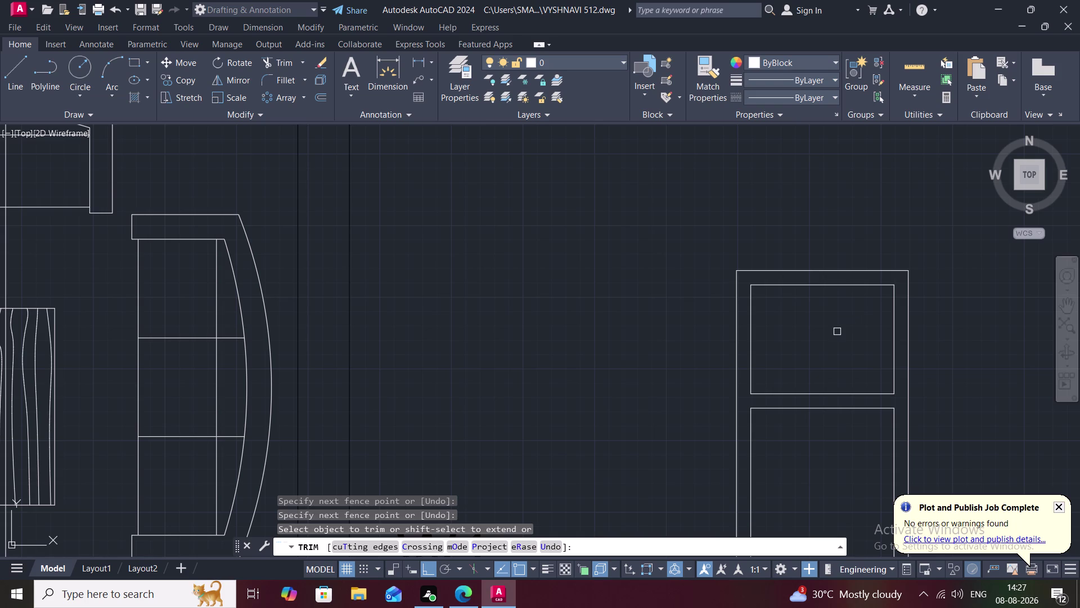
Cancel the leftover trim-mode prompts and clear the command line.
key(o)
key(space)
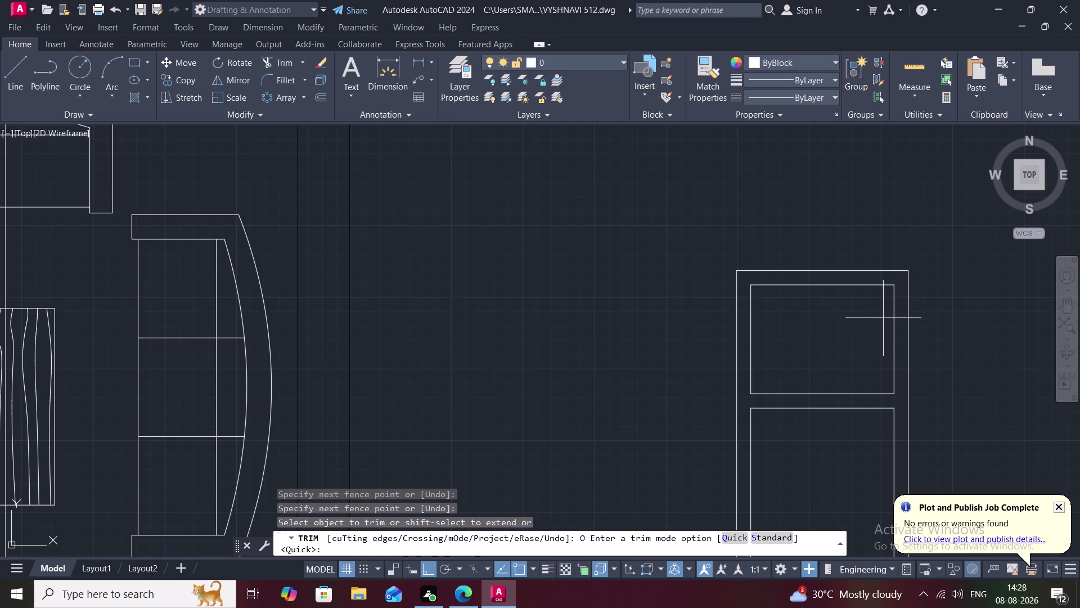
key(Escape)
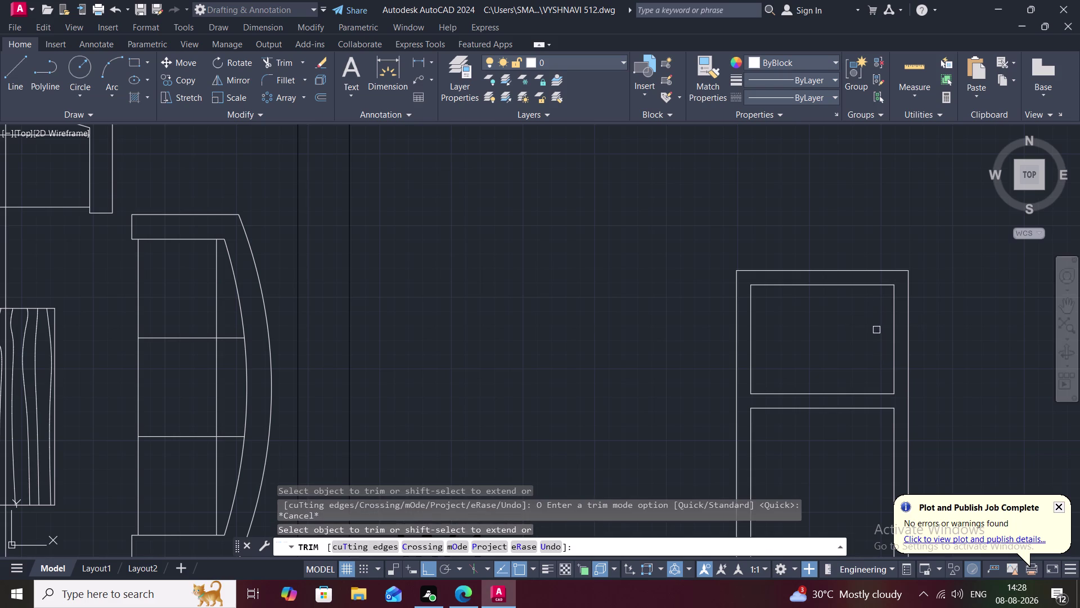
key(o)
key(space)
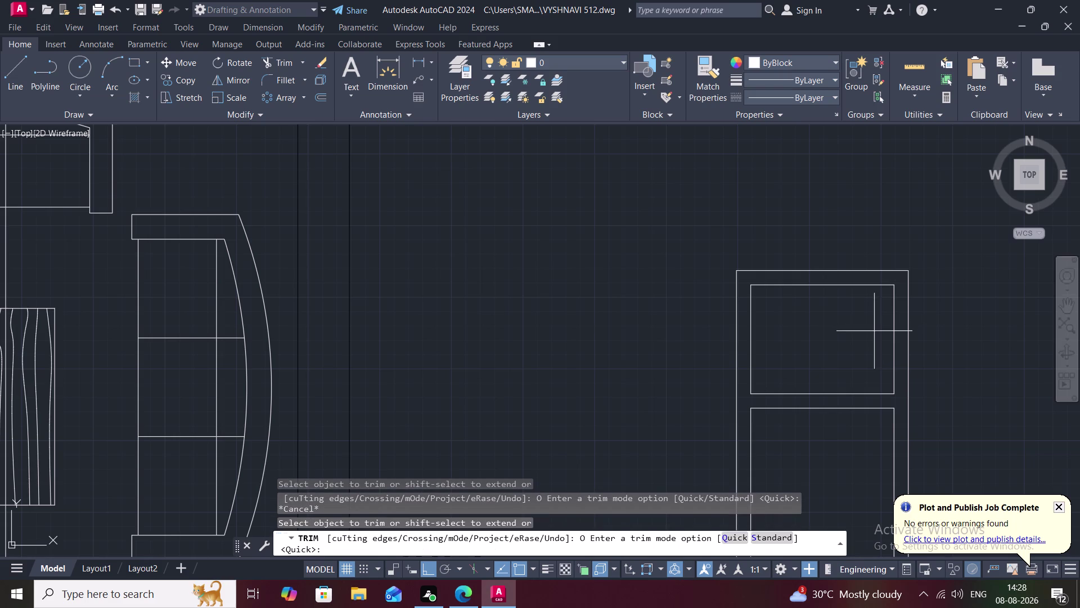
key(Escape)
key(o)
key(Escape)
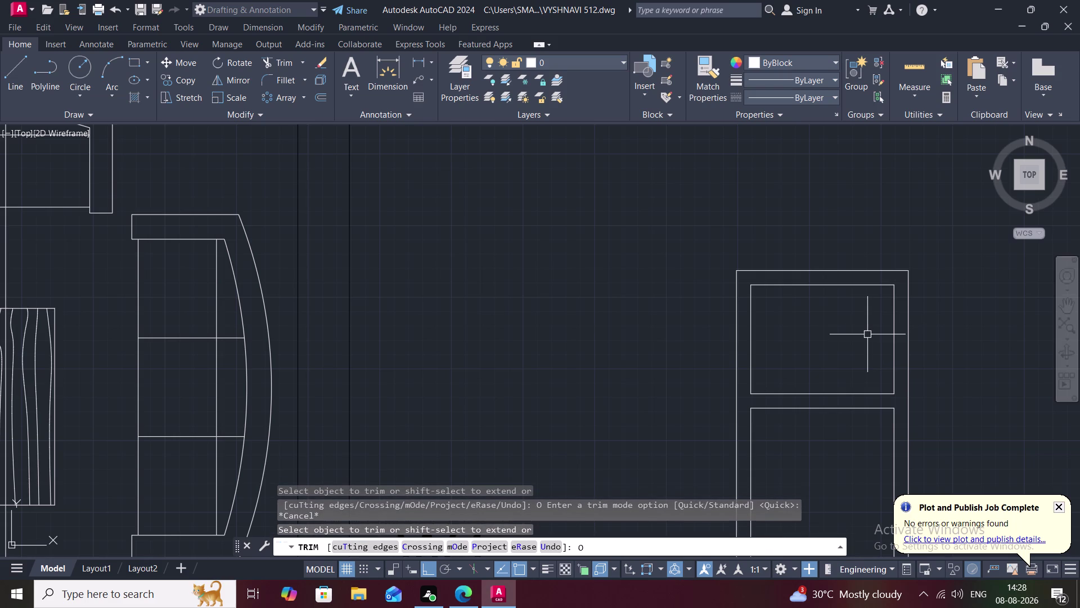
key(Escape)
Offset the panel's left and top edges 1' inward.
text(O)
key(space)
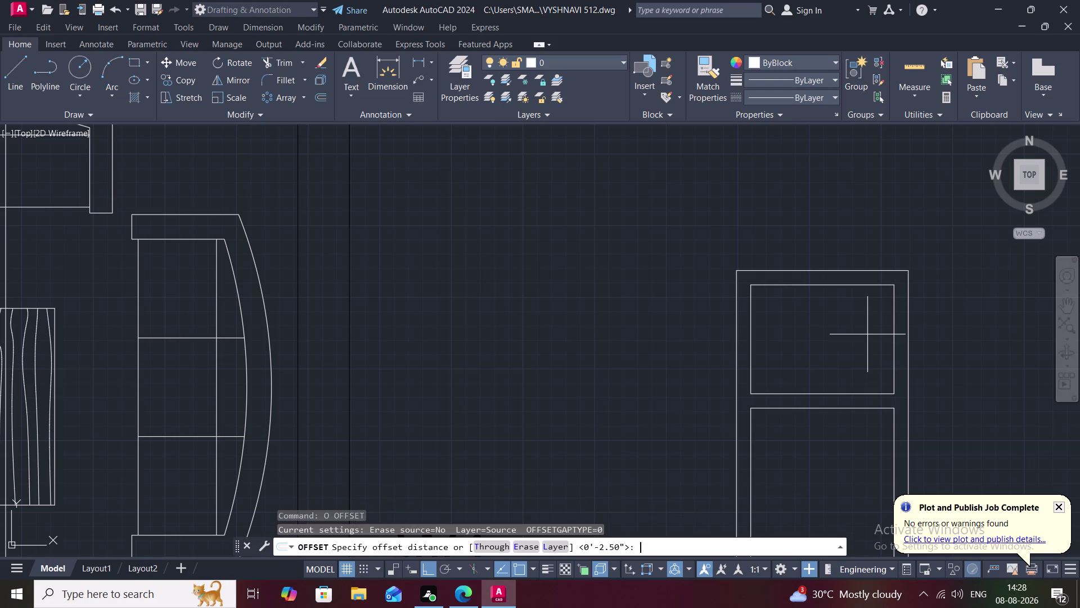
text(1')
key(space)
click(892, 336)
click(854, 336)
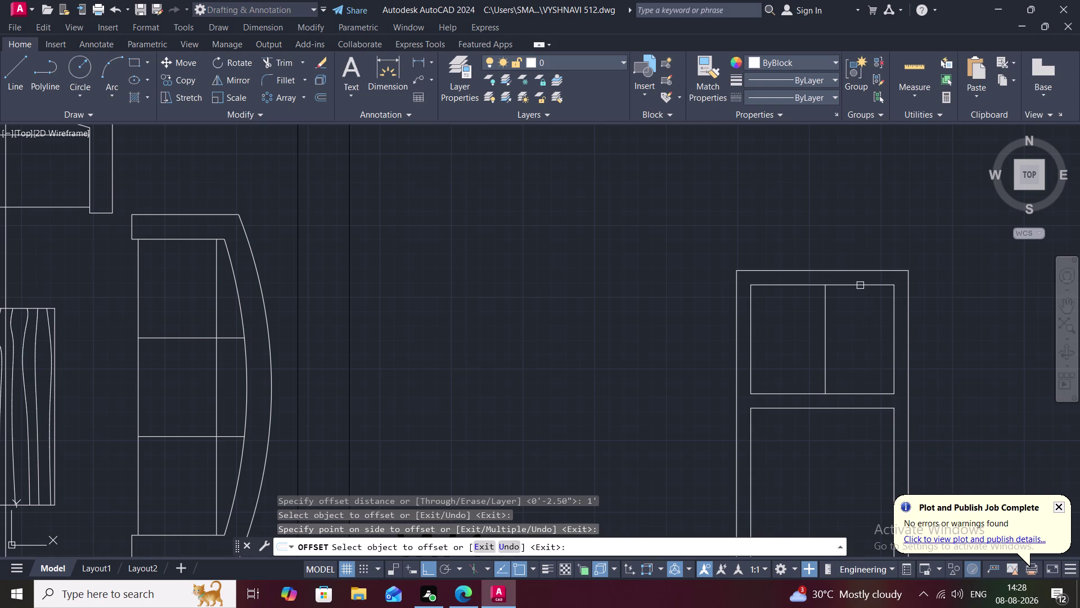
click(860, 285)
click(860, 334)
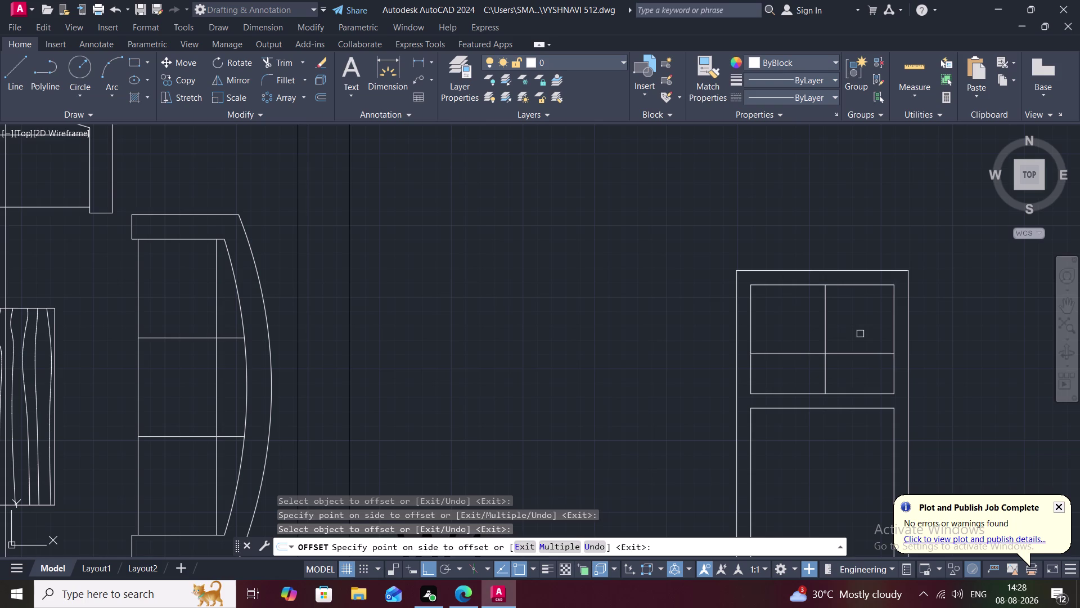
key(Escape)
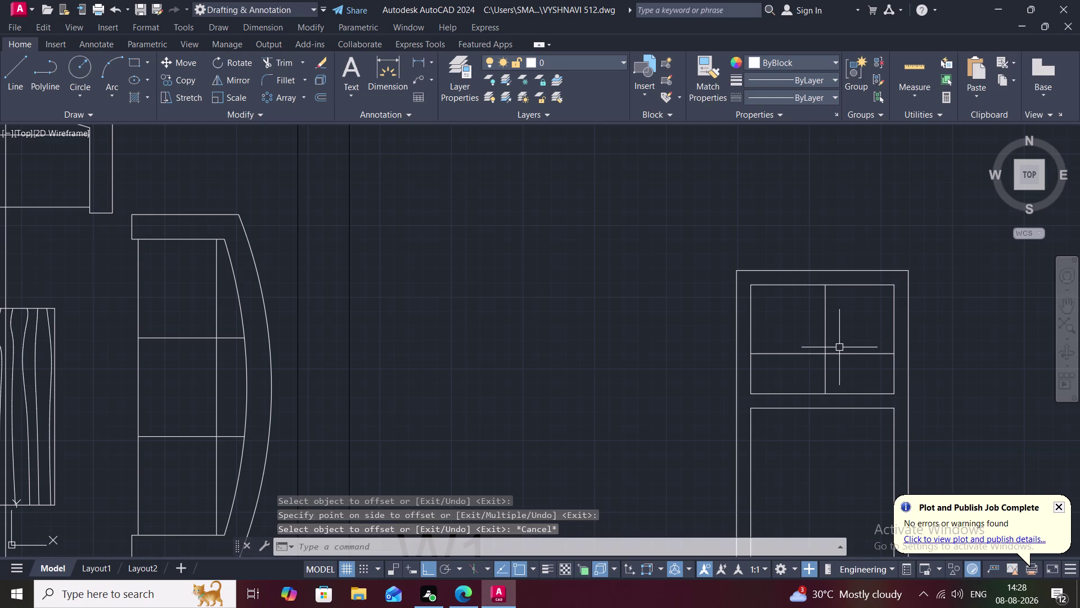
Trim the new vertical line's lower part and the horizontal line's left part.
key(t)
key(r)
key(space)
click(802, 356)
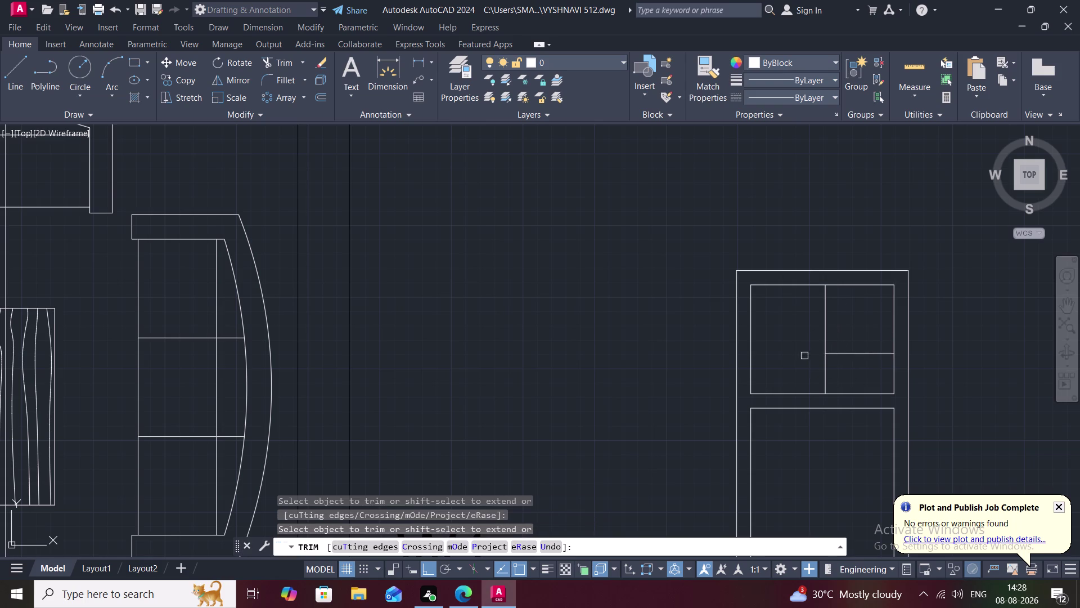
click(825, 368)
key(Escape)
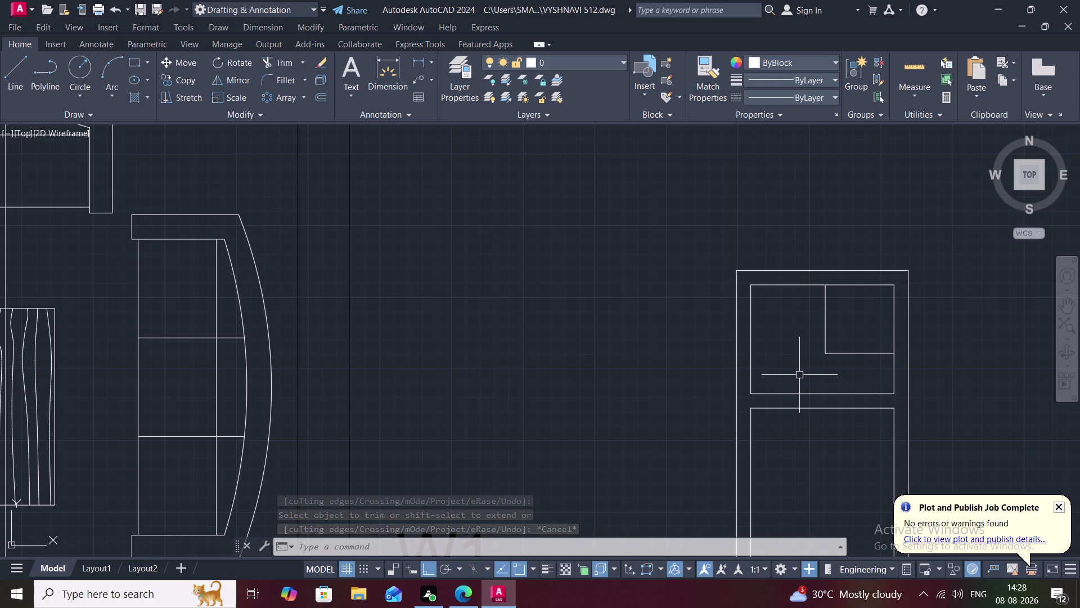
Offset the vertical divider 2.5" left and the horizontal divider 2.5" down.
key(o)
key(space)
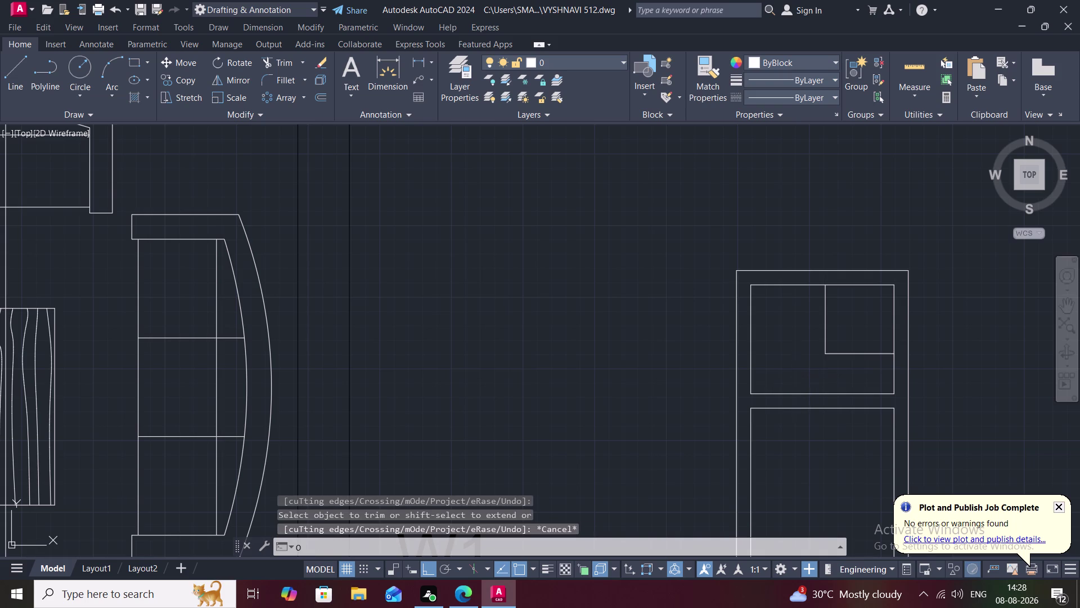
text(2.)
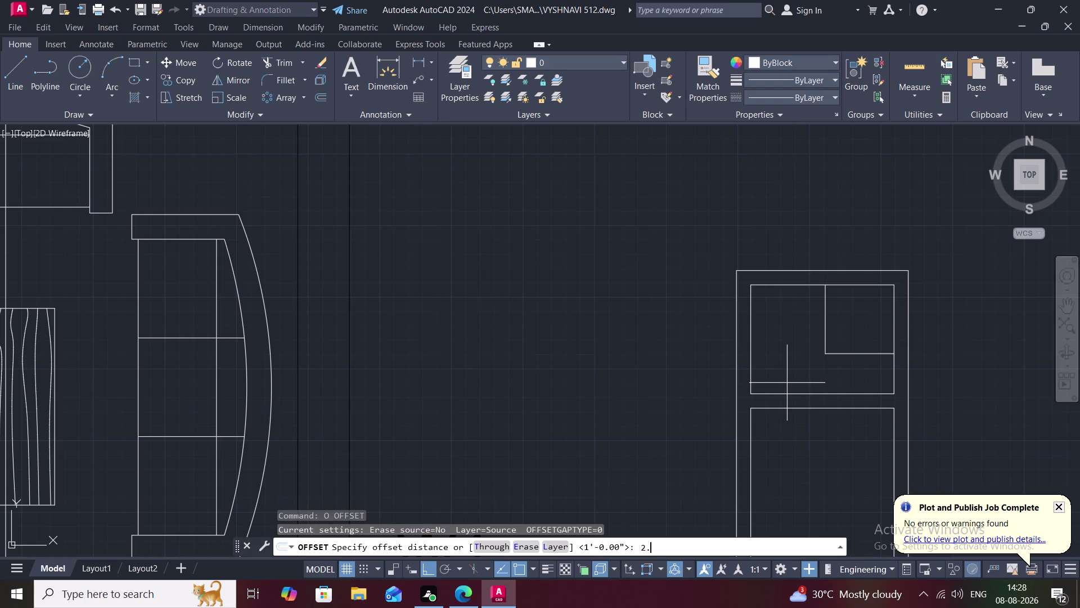
key(5)
key(shift+quotedbl)
key(space)
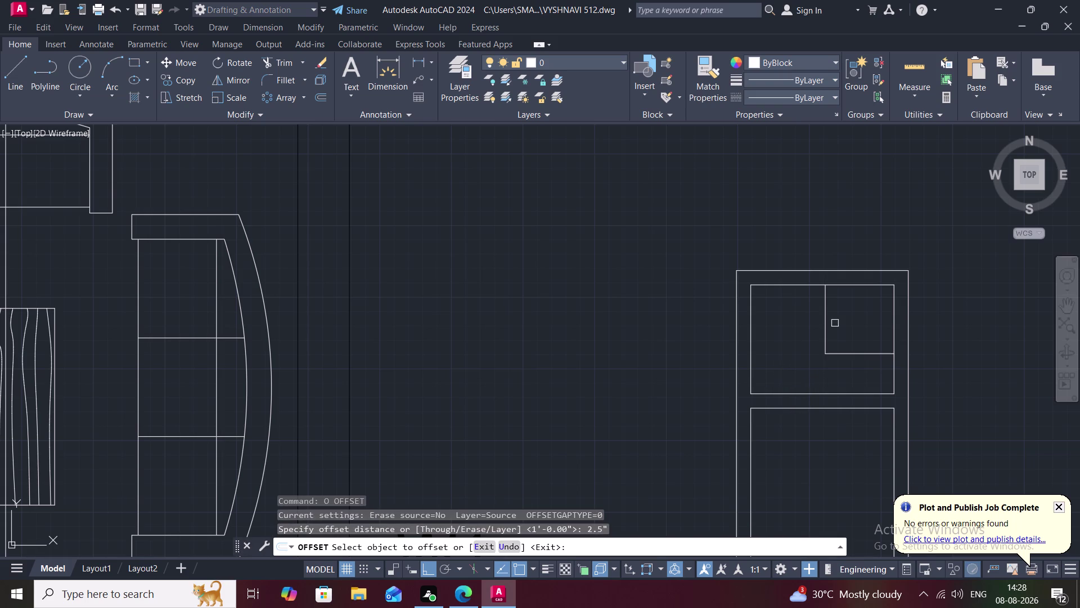
click(824, 323)
click(814, 322)
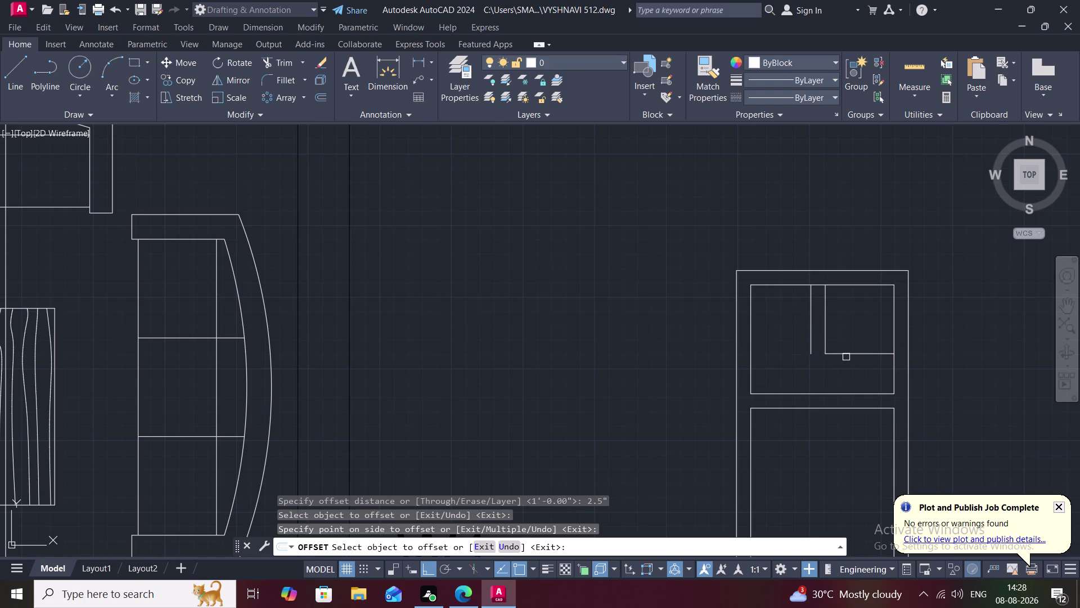
click(846, 356)
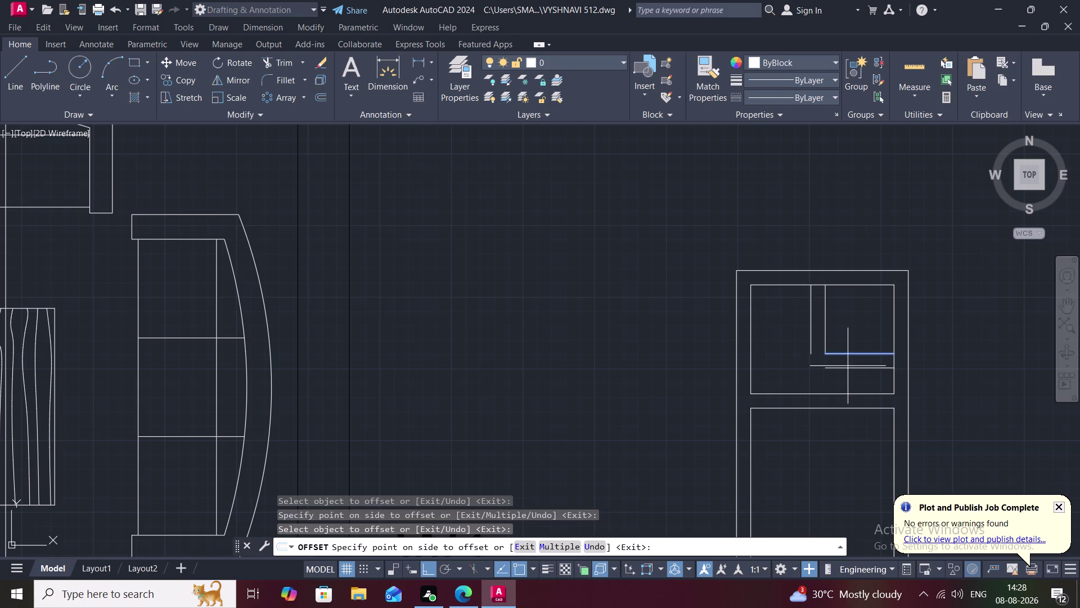
click(848, 367)
key(Escape)
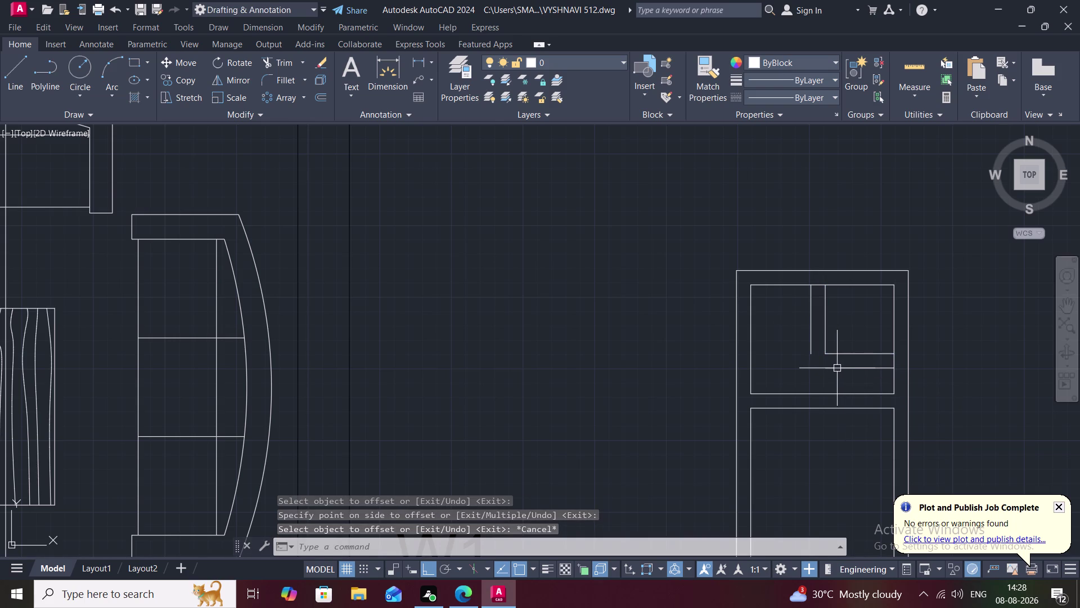
scroll(up, 3)
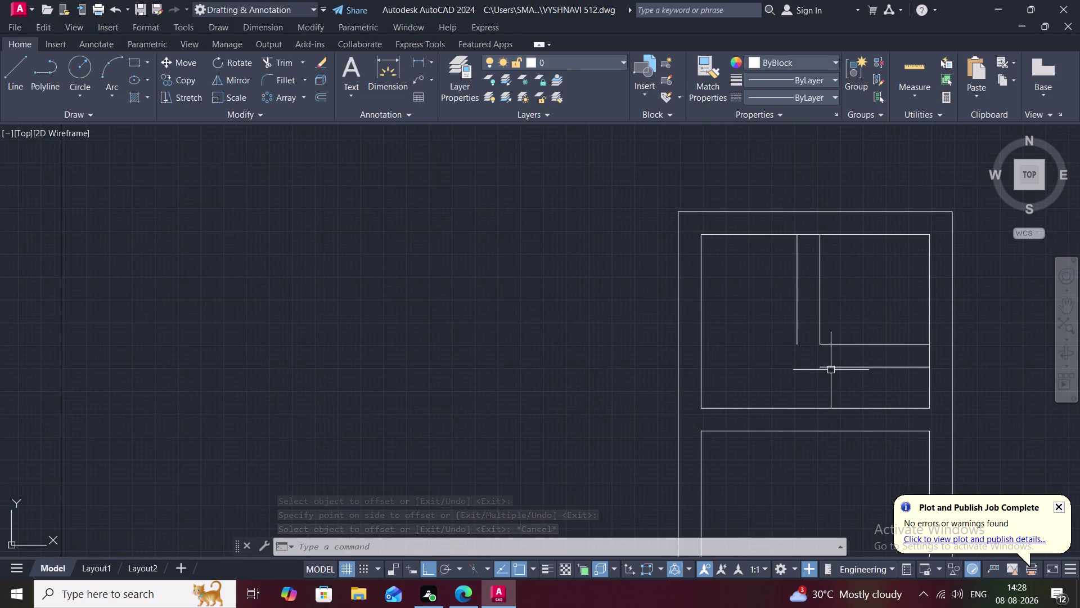
Draw a line from the lower divider to the bottom edge and extend the left divider down.
text(L)
key(space)
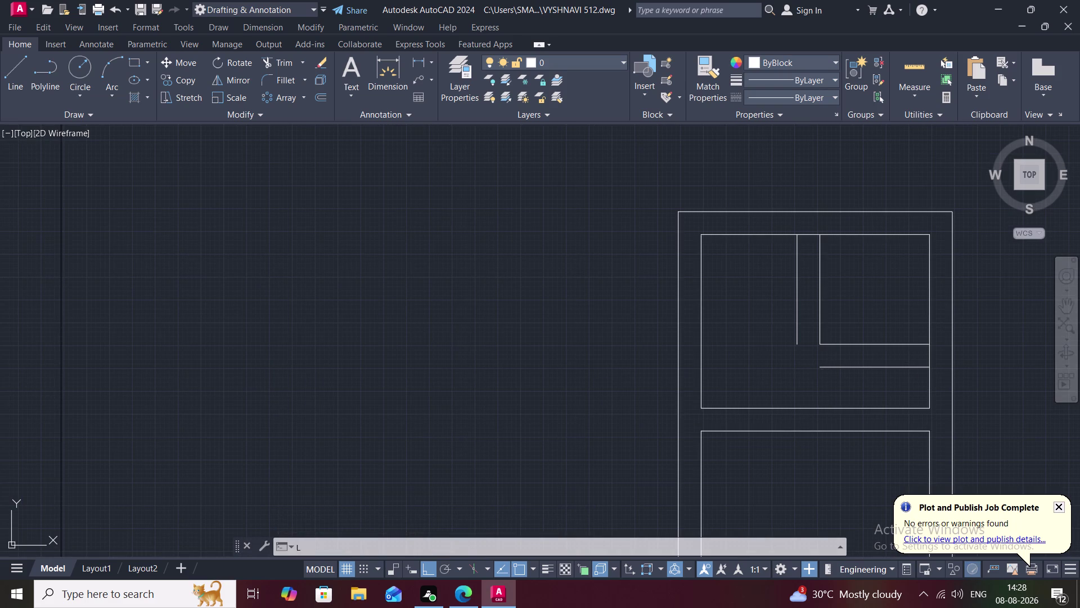
click(818, 370)
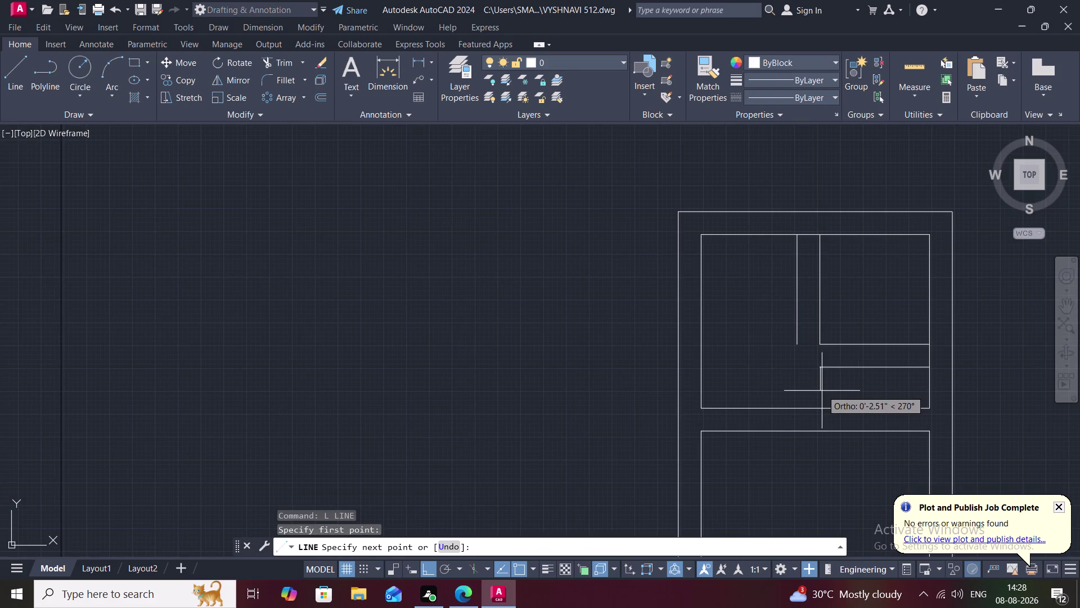
click(823, 406)
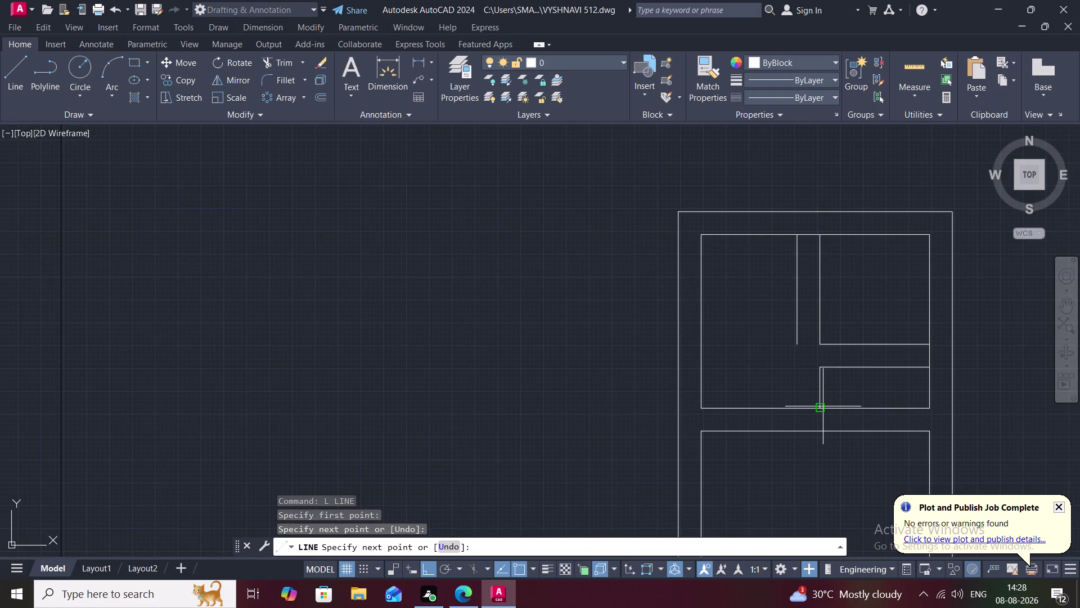
key(Escape)
text(EX)
key(space)
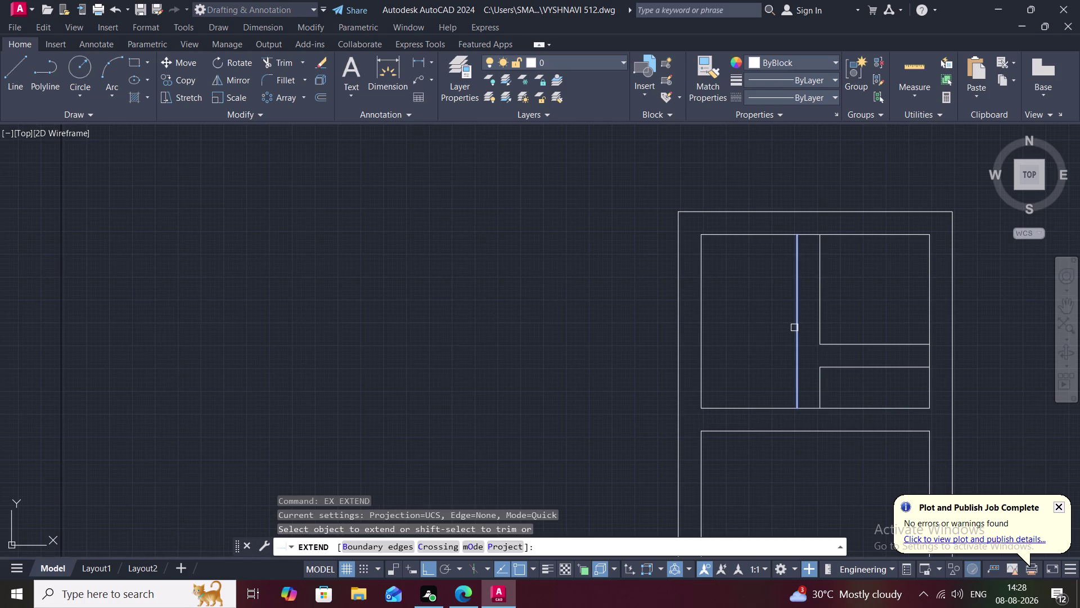
click(794, 327)
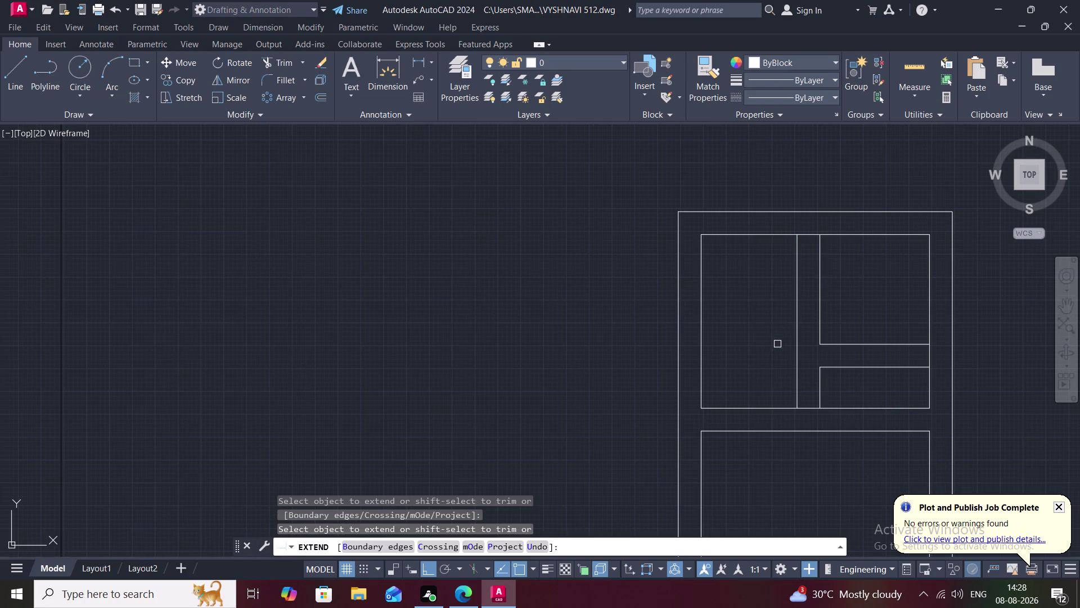
key(Escape)
Trim the top, bottom and short divider segments between the doubled lines.
text(T)
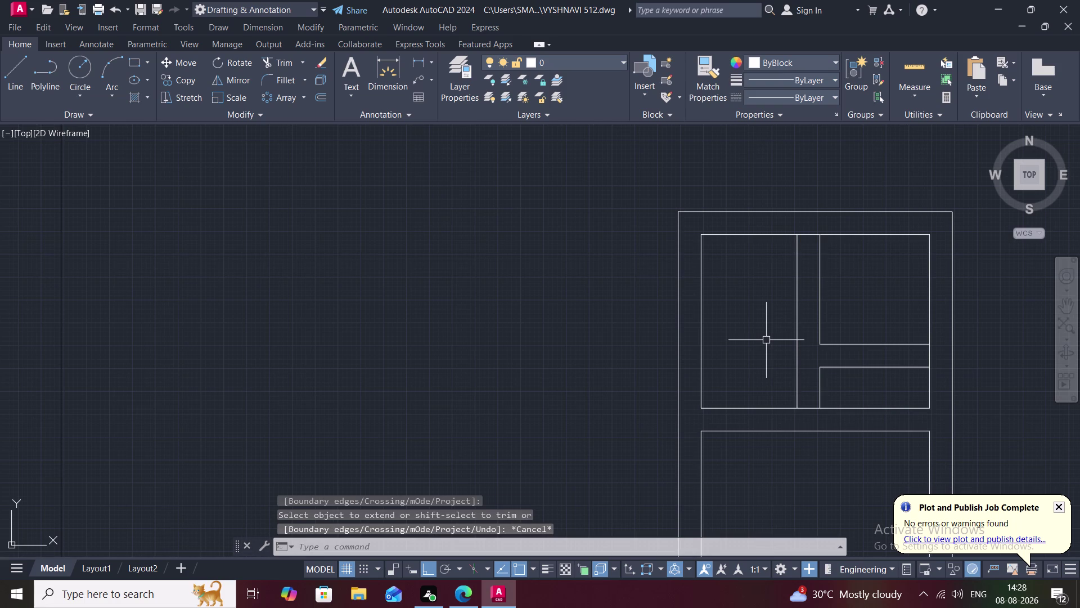
text(R)
key(space)
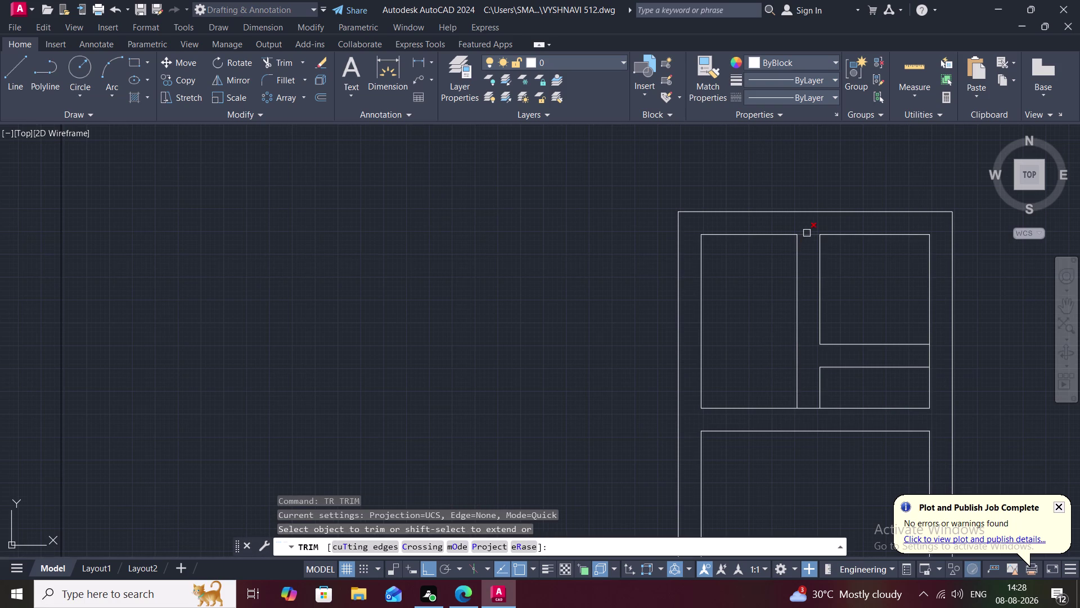
click(809, 234)
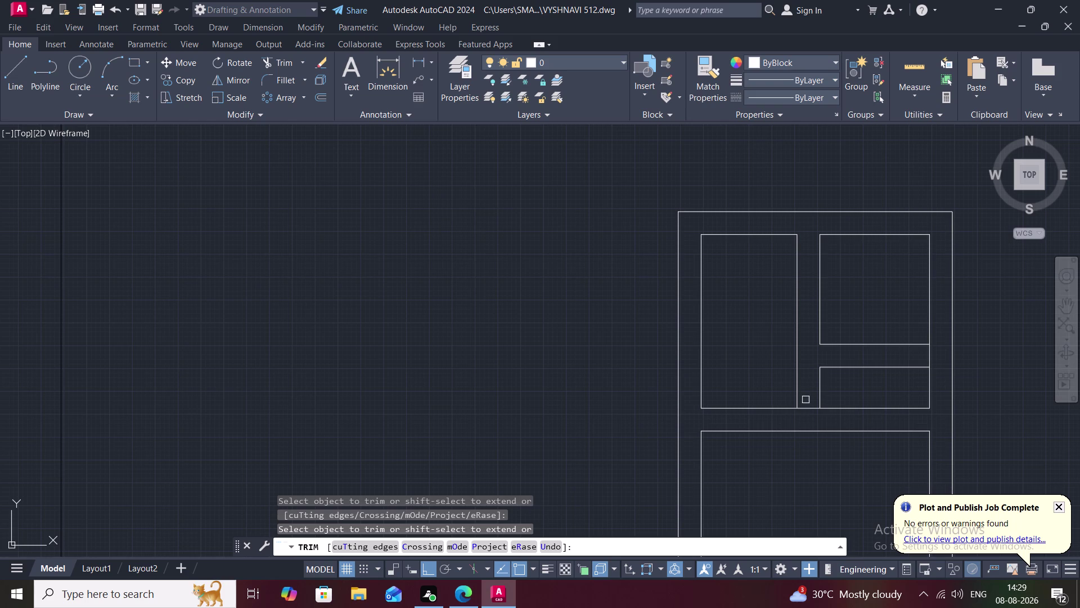
click(806, 407)
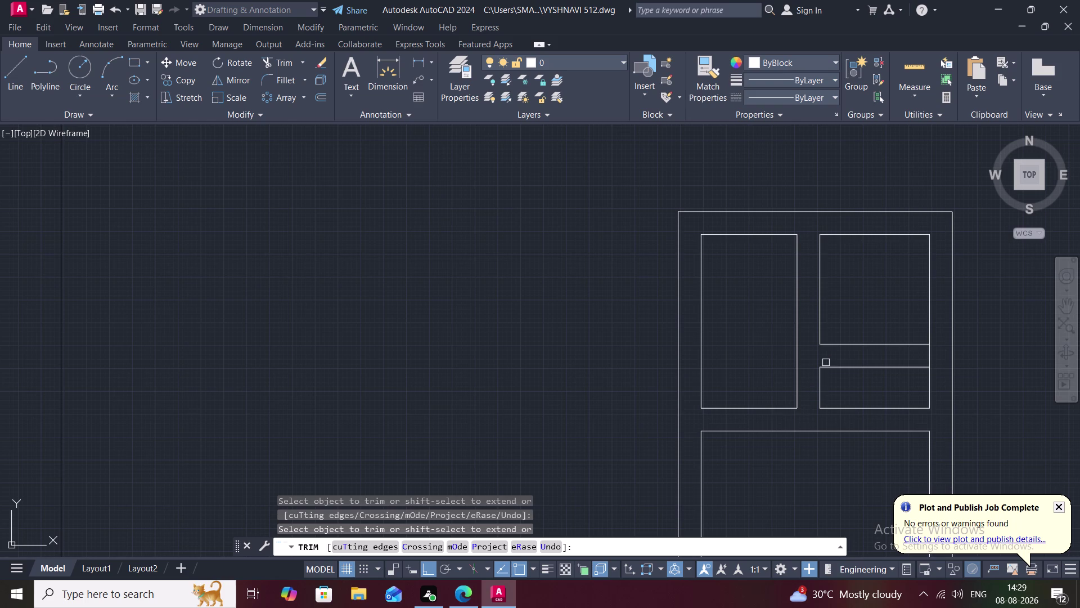
click(930, 357)
scroll(down, 3)
middle_drag(996, 379, 902, 263)
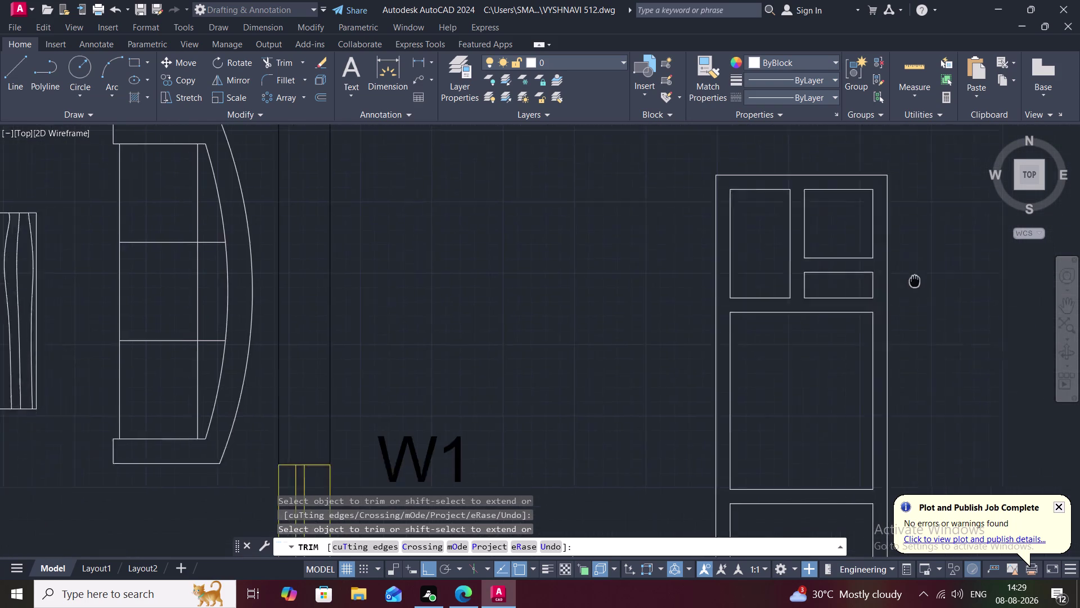
scroll(down, 3)
middle_drag(917, 286, 817, 277)
scroll(down, 3)
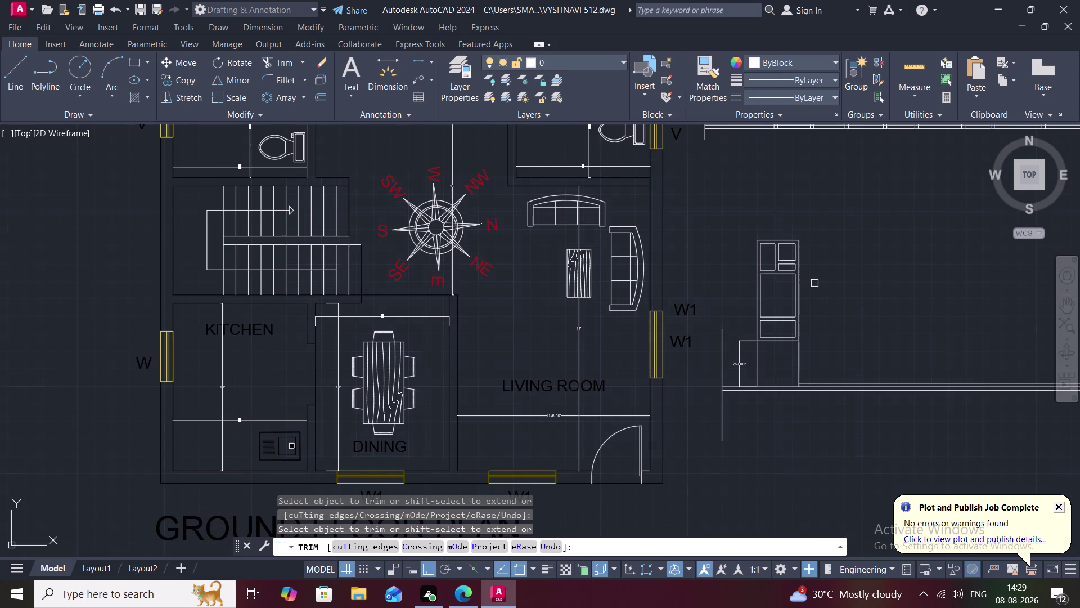
scroll(down, 3)
middle_drag(823, 305, 743, 330)
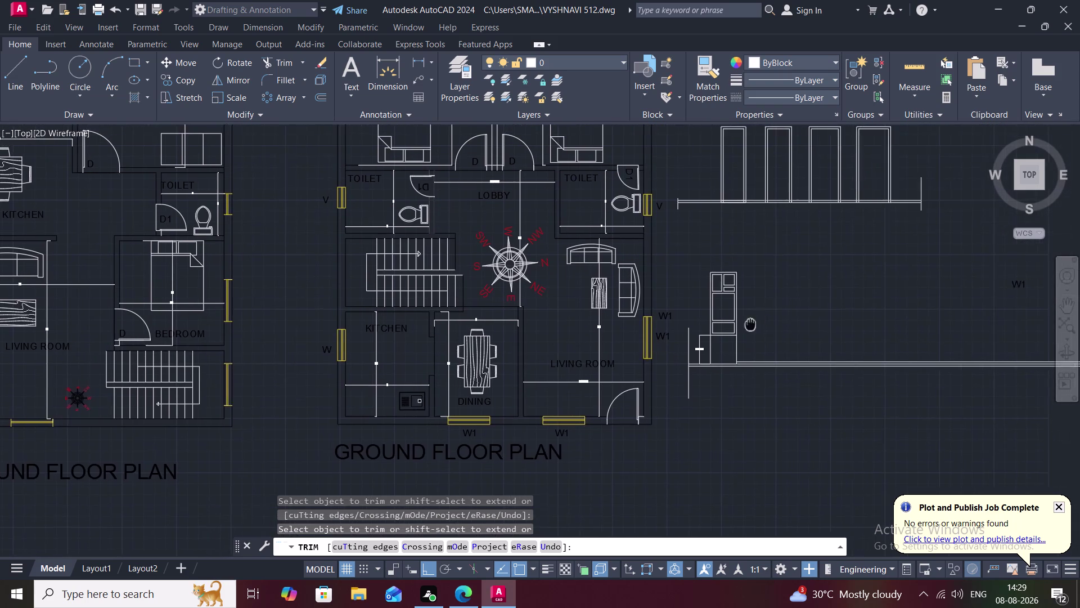
middle_drag(744, 330, 713, 345)
scroll(up, 3)
scroll(up, 3)
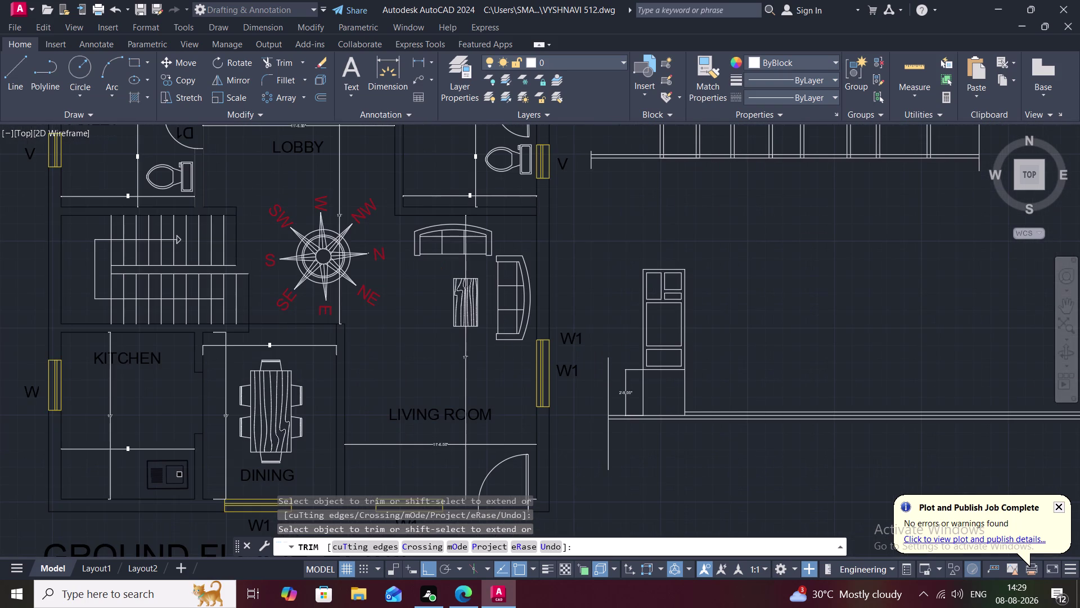
middle_drag(697, 346, 656, 321)
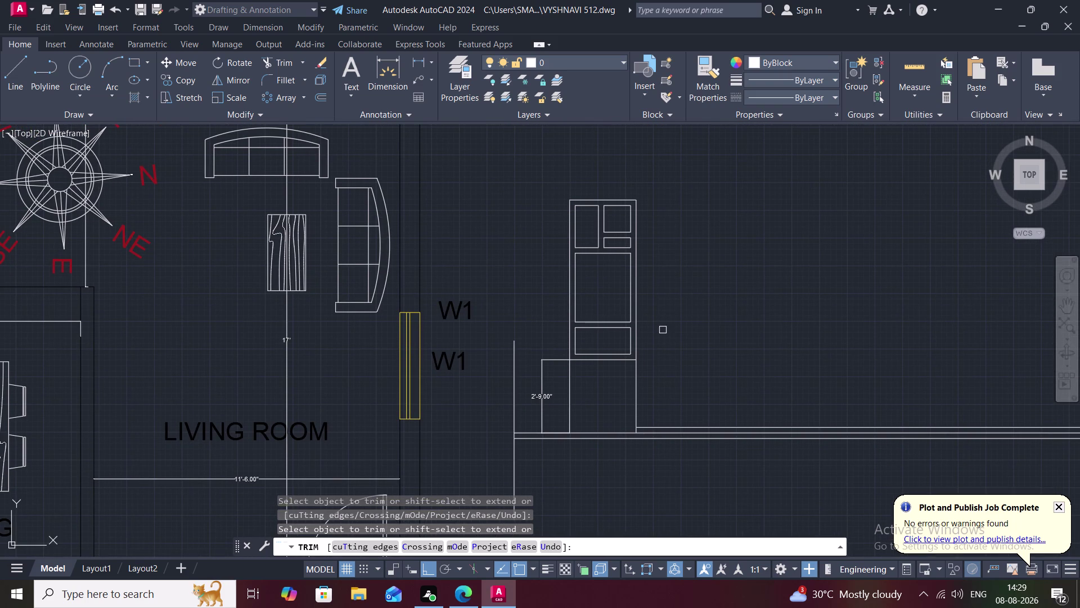
key(Escape)
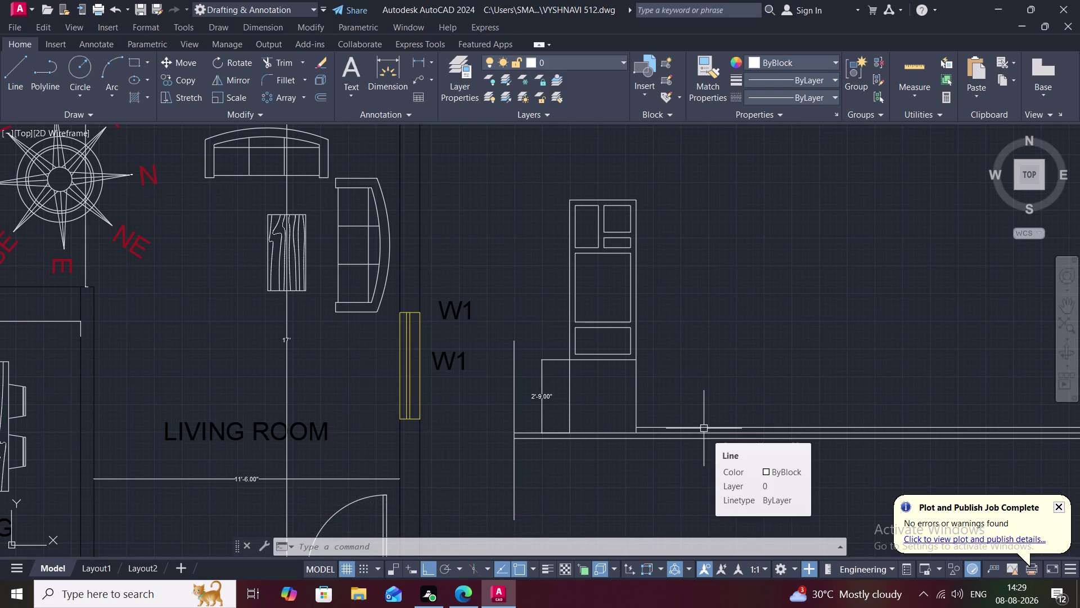
Erase the stray ground-line stub and draw the panel's 8'9" vertical side.
click(704, 428)
key(Delete)
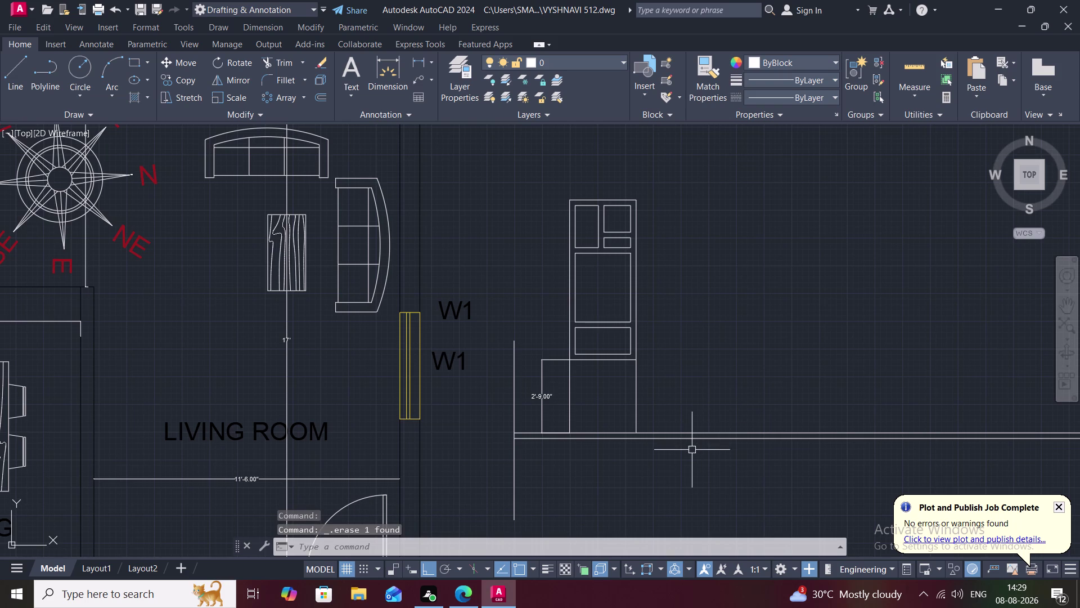
key(l)
key(space)
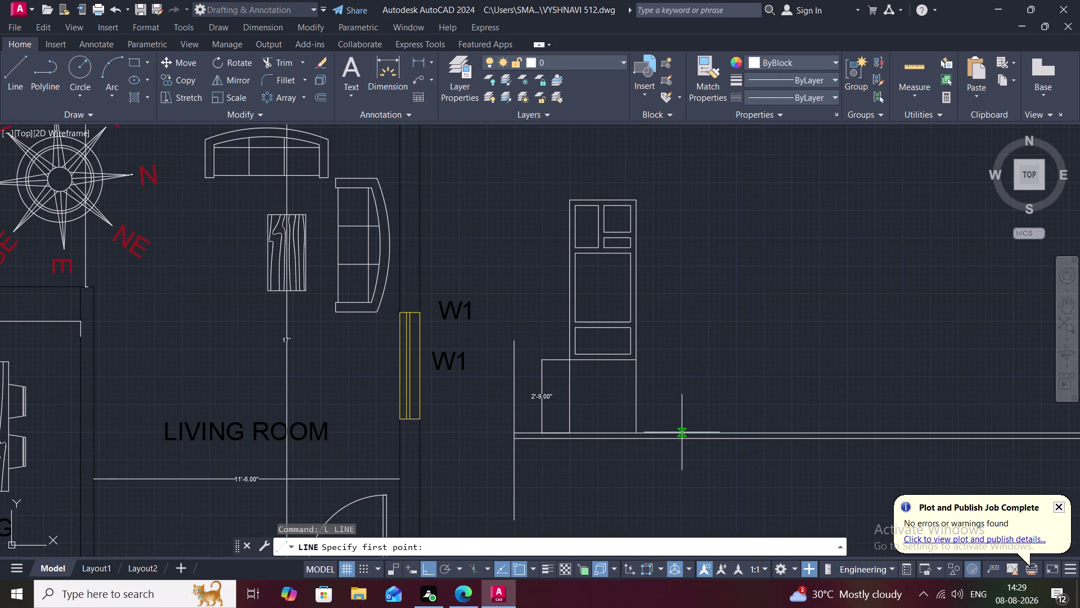
click(681, 433)
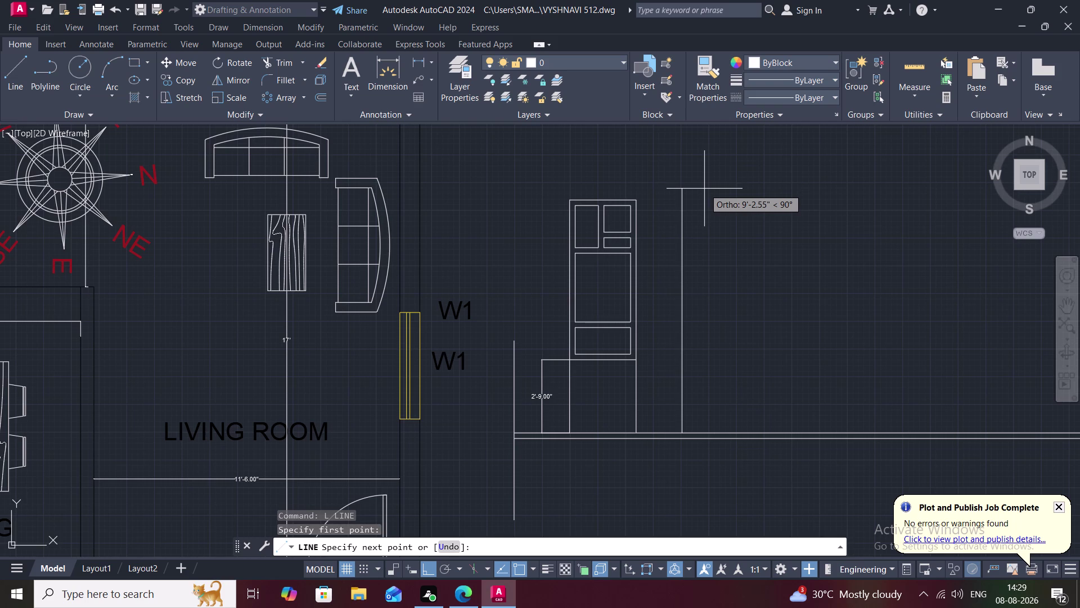
text(8)
text('8)
key(BackSpace)
key(9)
text(")
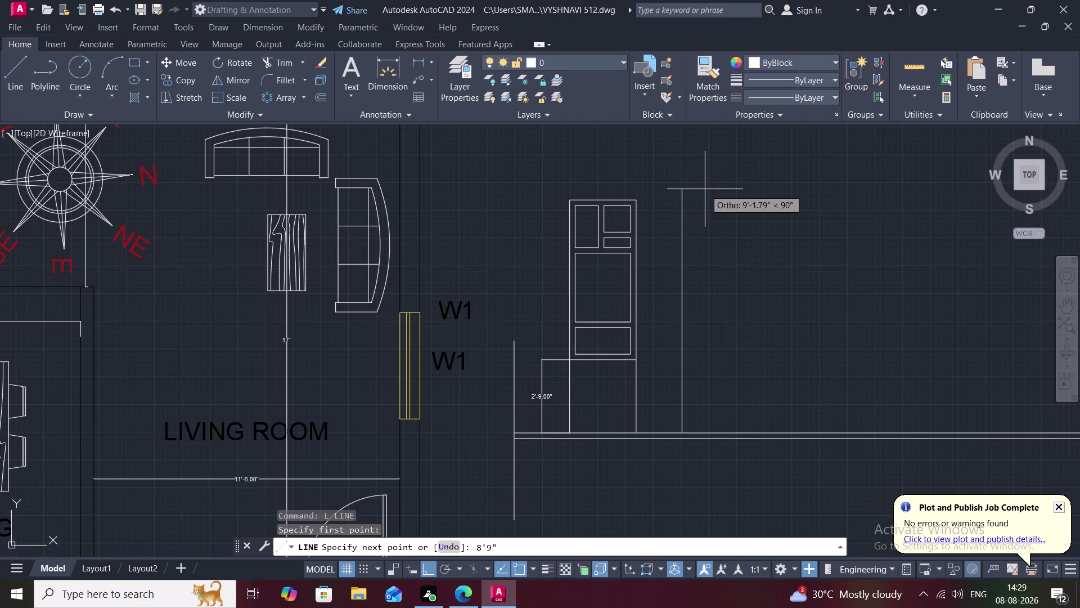
key(space)
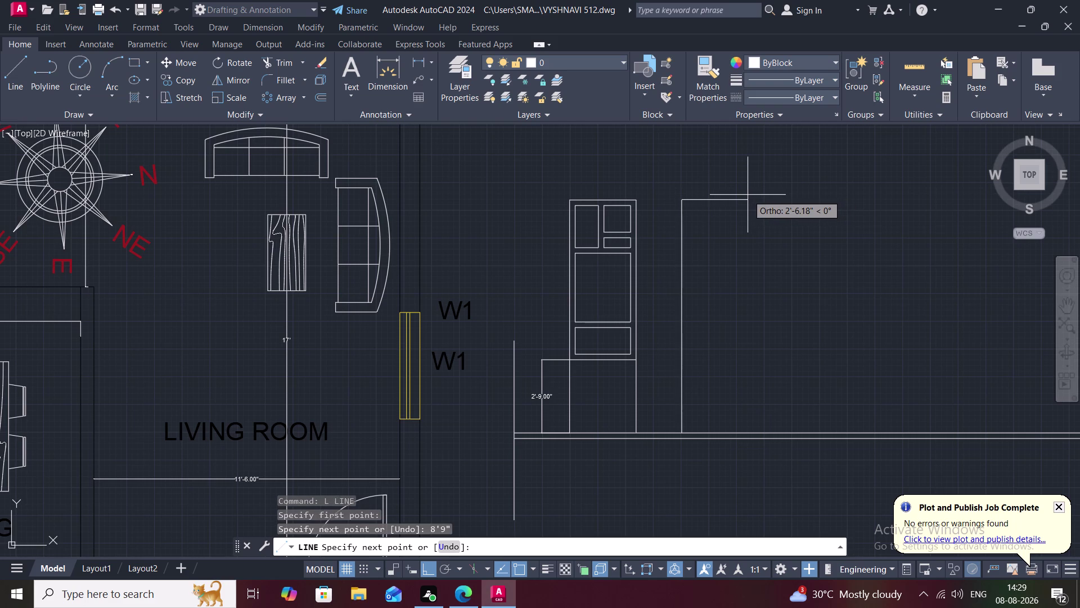
Draw the 3'2.5" top edge and bring the right side down to the floor line.
text(3')
key(2)
key(period)
key(5)
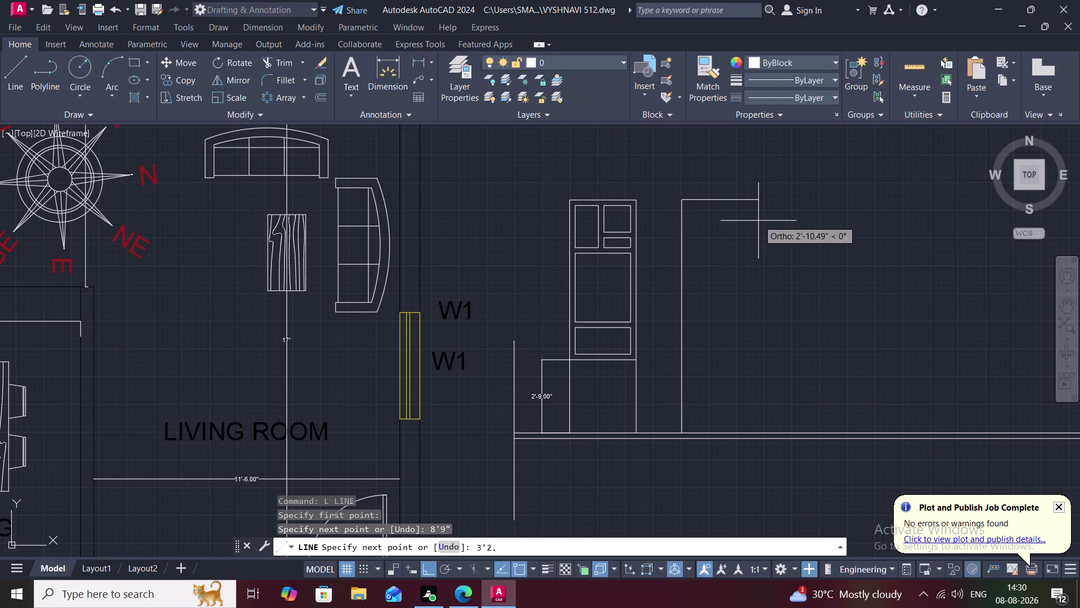
text(")
key(space)
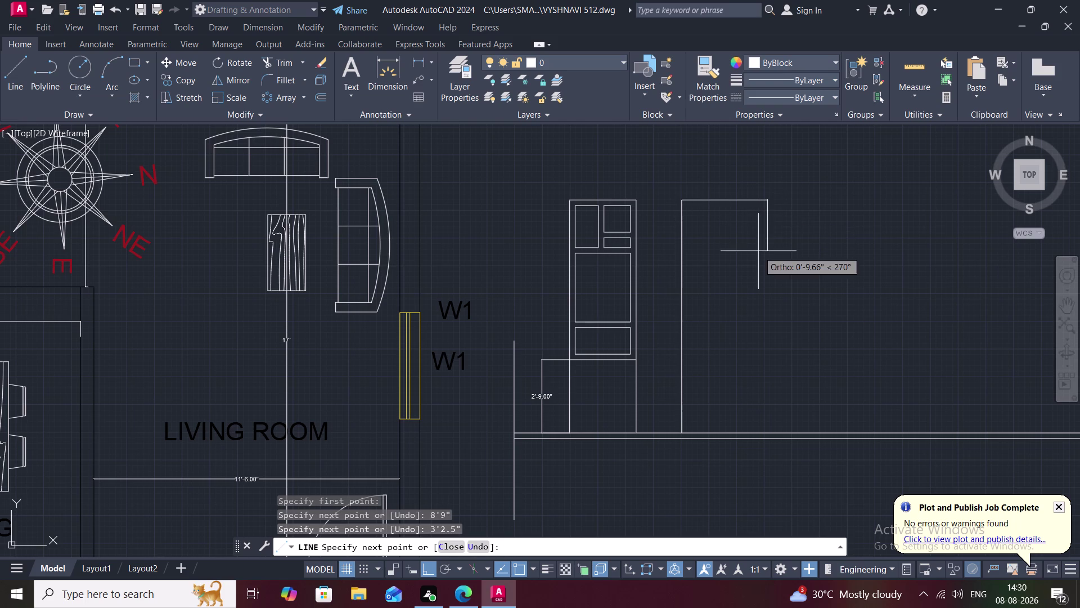
click(765, 431)
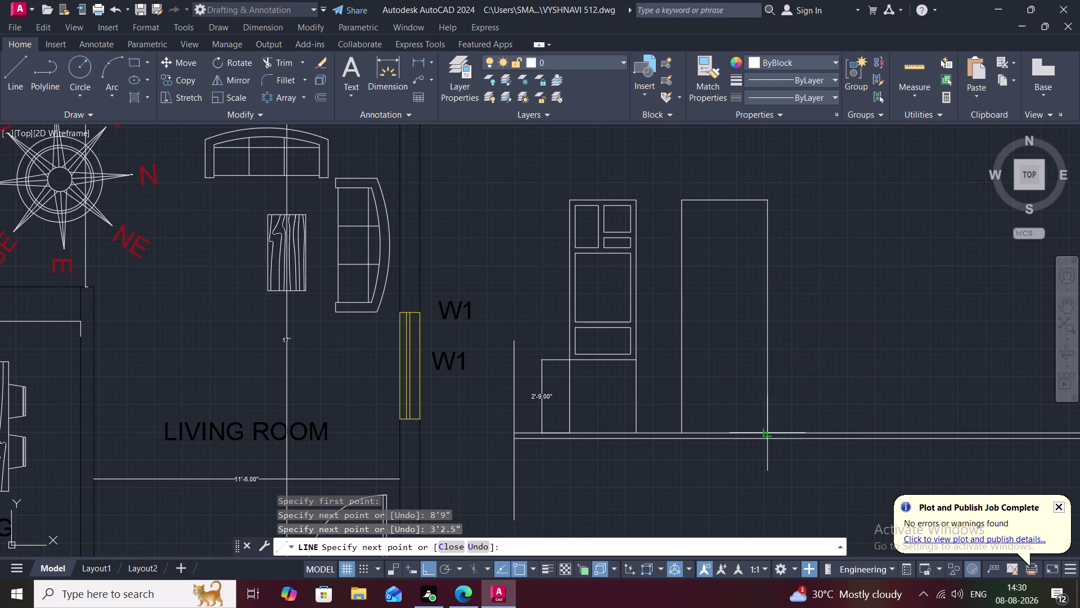
key(Escape)
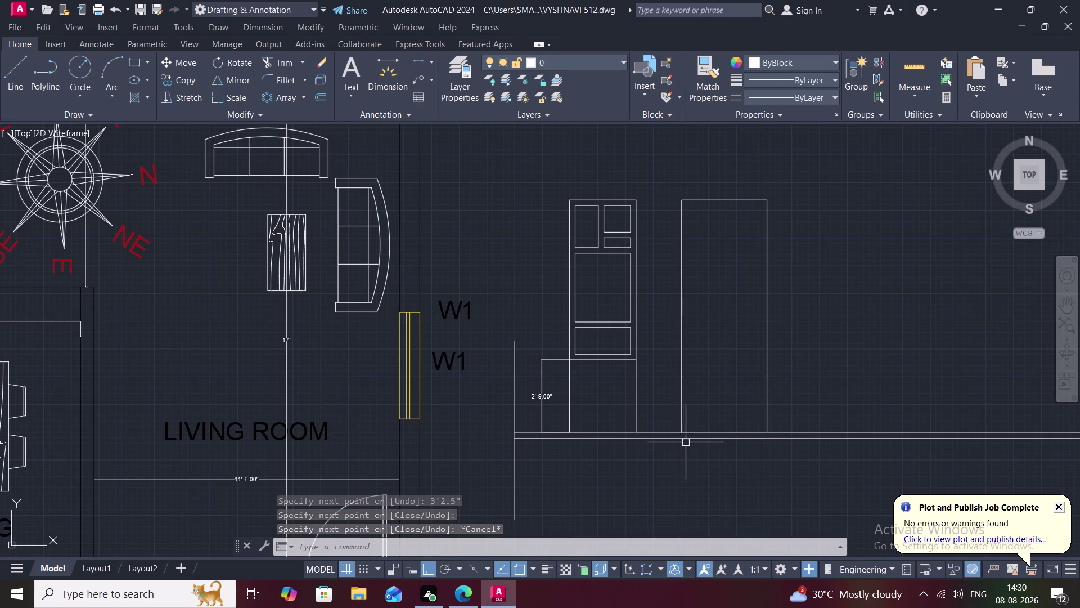
Offset the floor line 2'9" upward to form the crossbar.
text(O)
key(space)
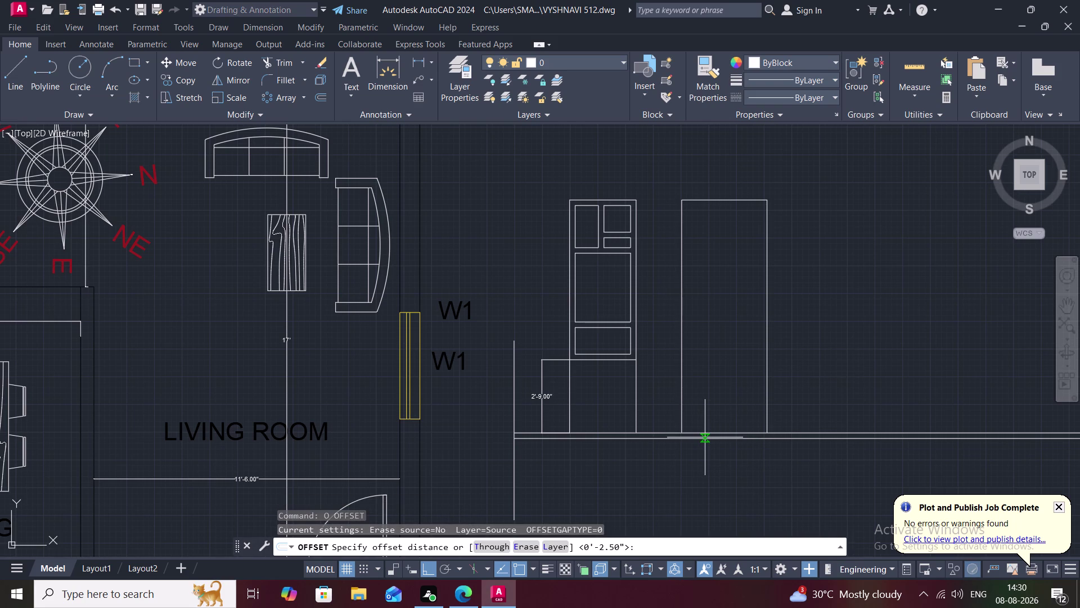
key(2)
key(apostrophe)
key(9)
text(")
key(space)
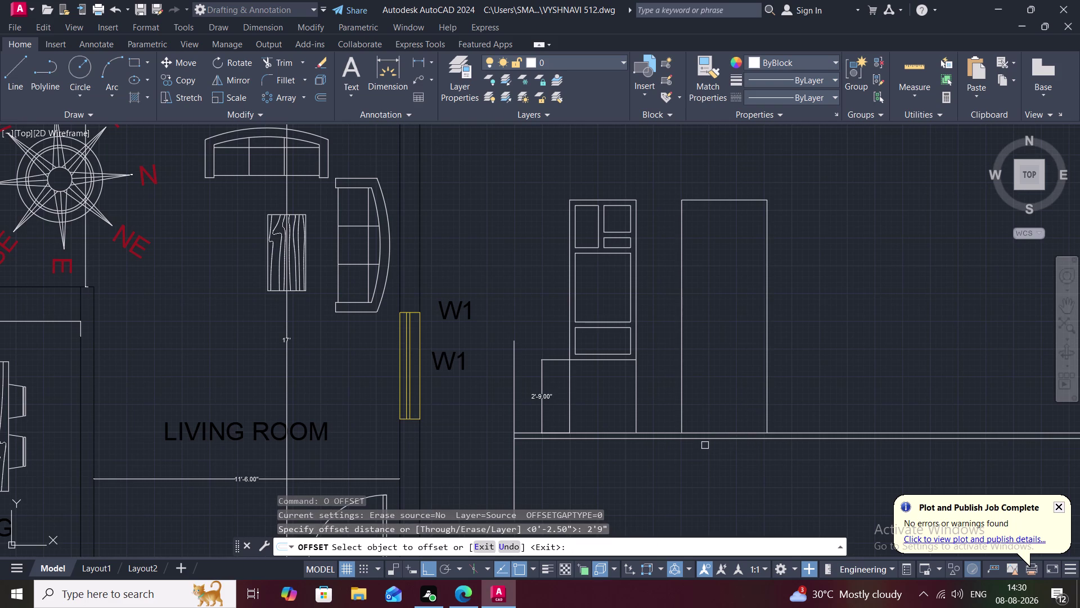
click(711, 434)
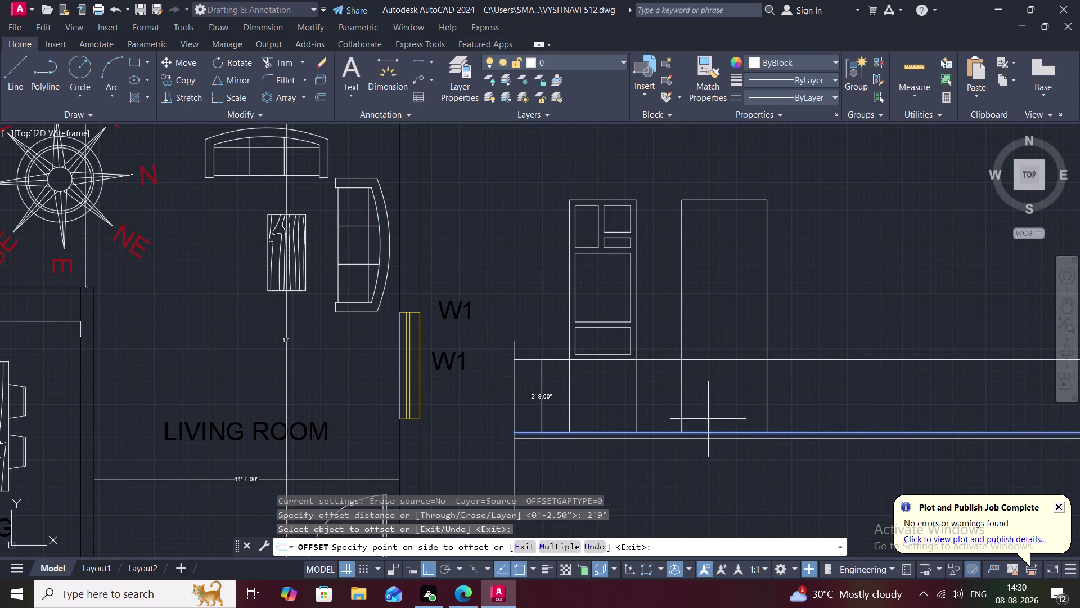
click(710, 380)
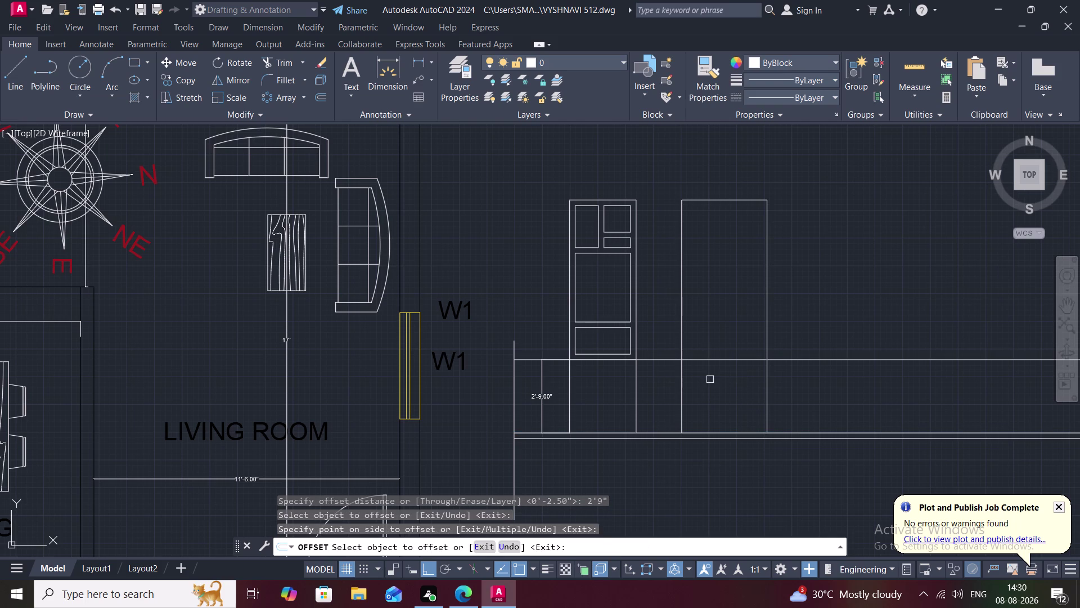
key(Escape)
Trim the crossbar's overhanging segments outside the panel.
text(TR)
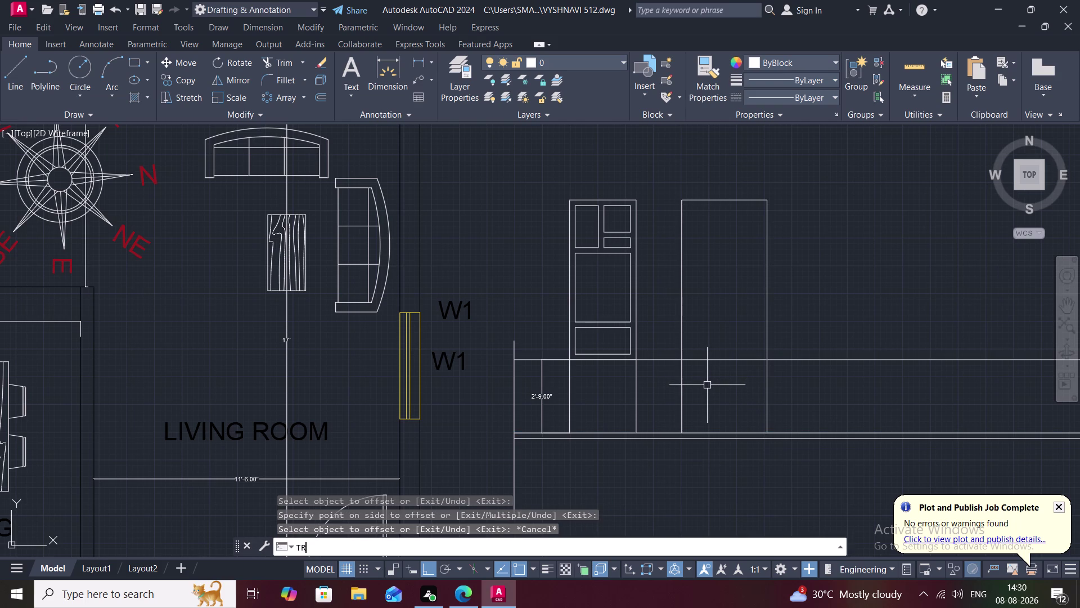
key(space)
click(661, 356)
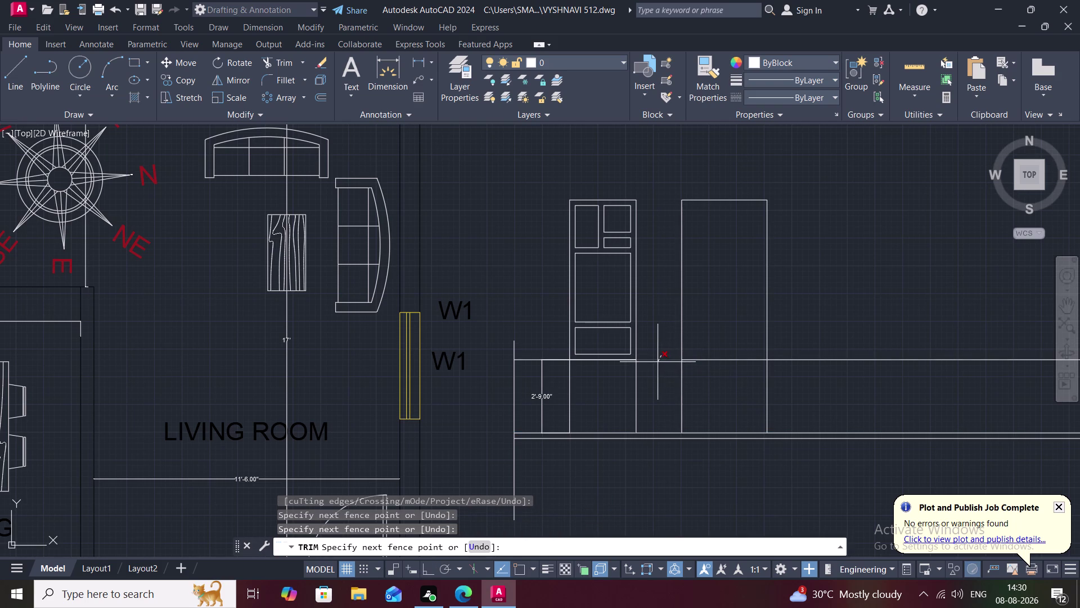
drag(655, 336, 660, 371)
drag(653, 331, 658, 367)
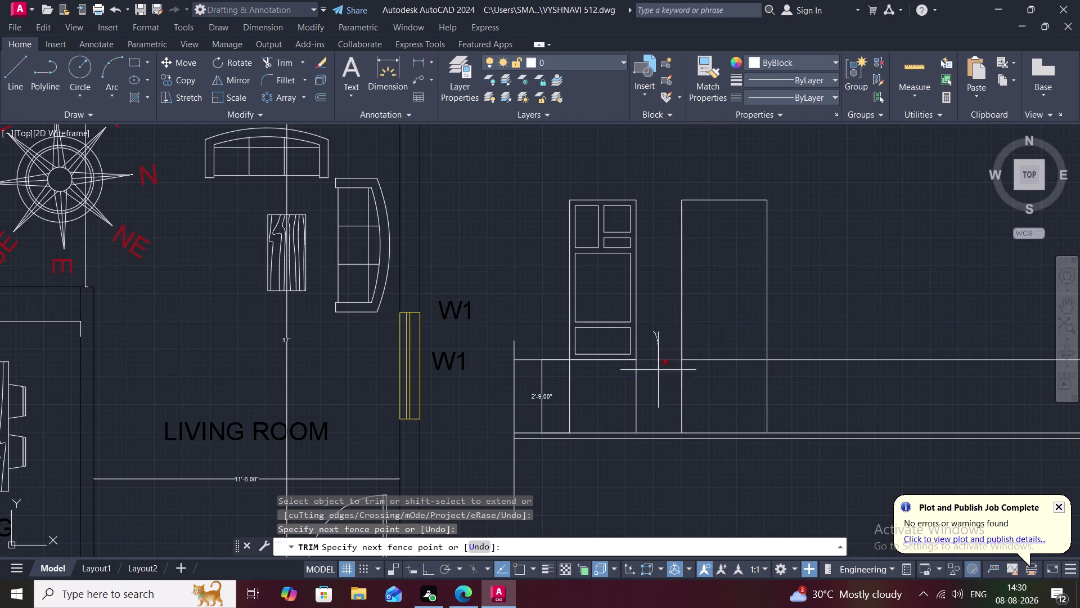
drag(658, 367, 658, 388)
click(603, 360)
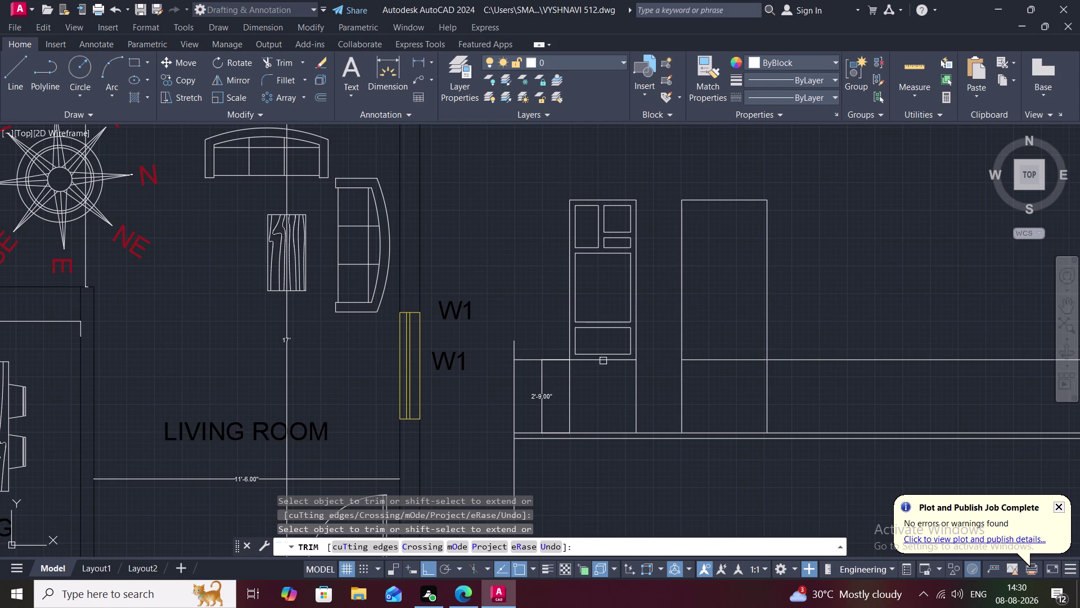
click(524, 357)
click(818, 361)
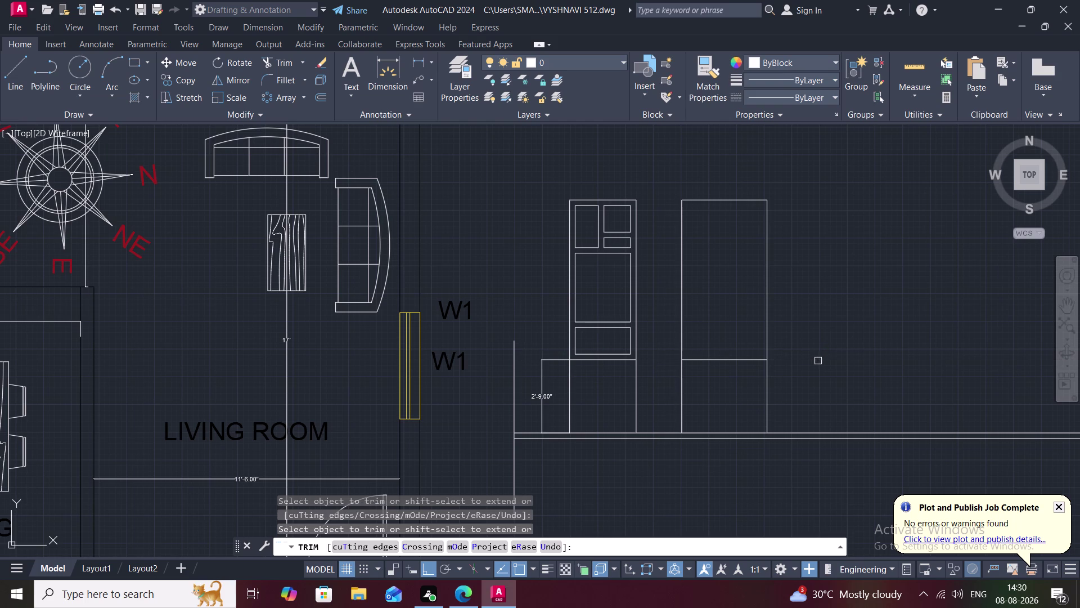
key(Escape)
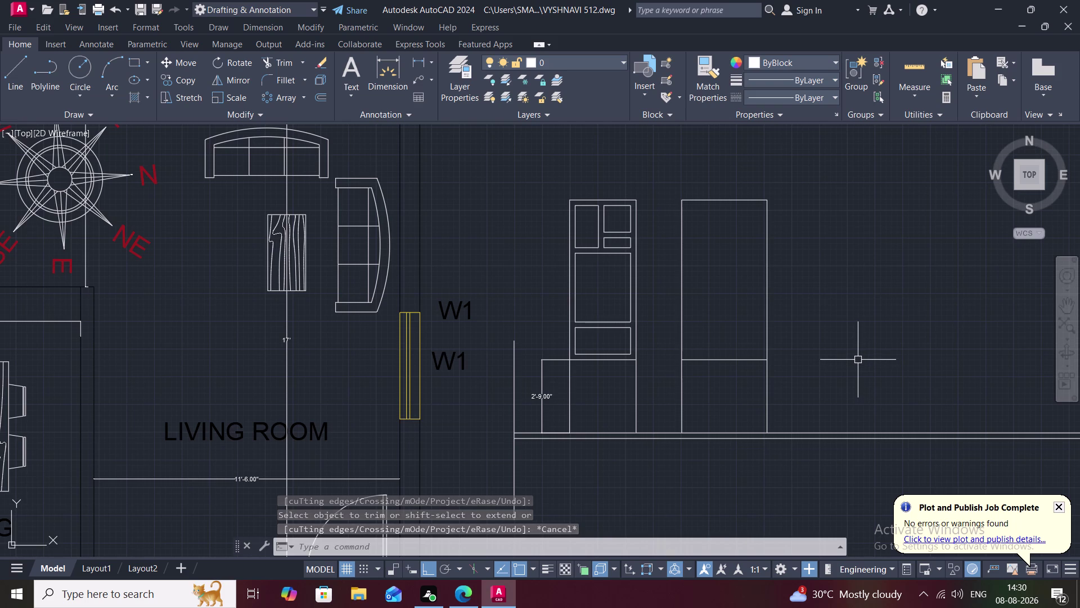
Offset the crossbar 2.5" to create a second parallel crossbar.
key(o)
key(space)
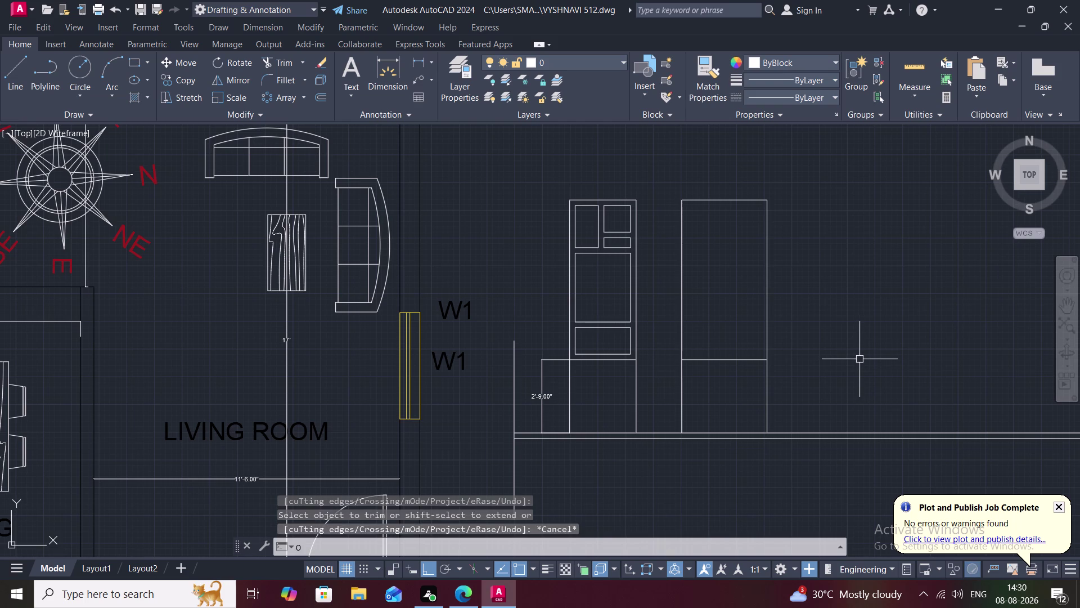
key(2)
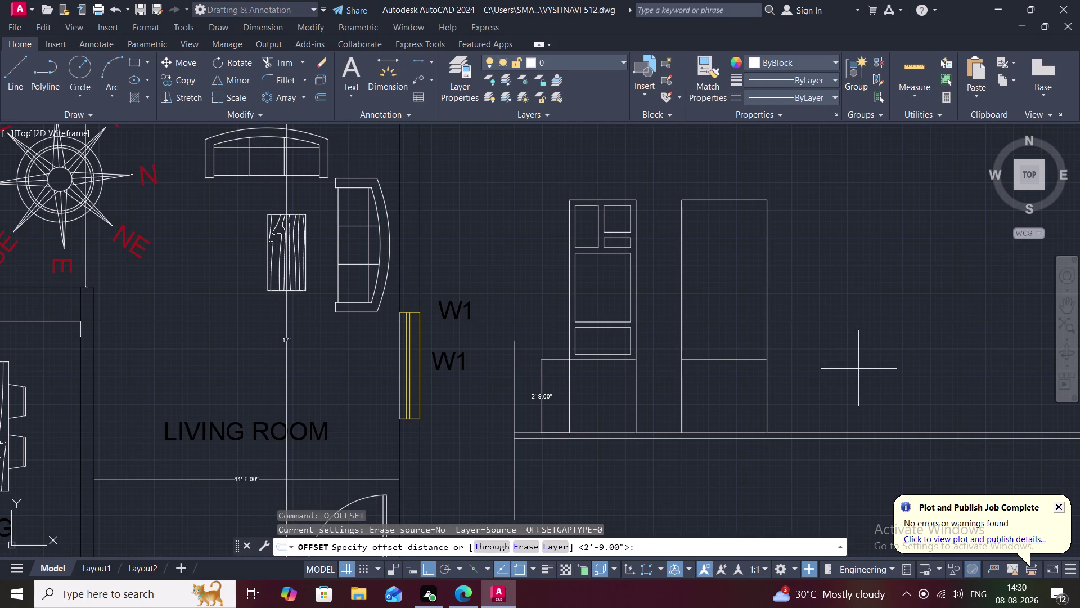
key(period)
text(5")
key(space)
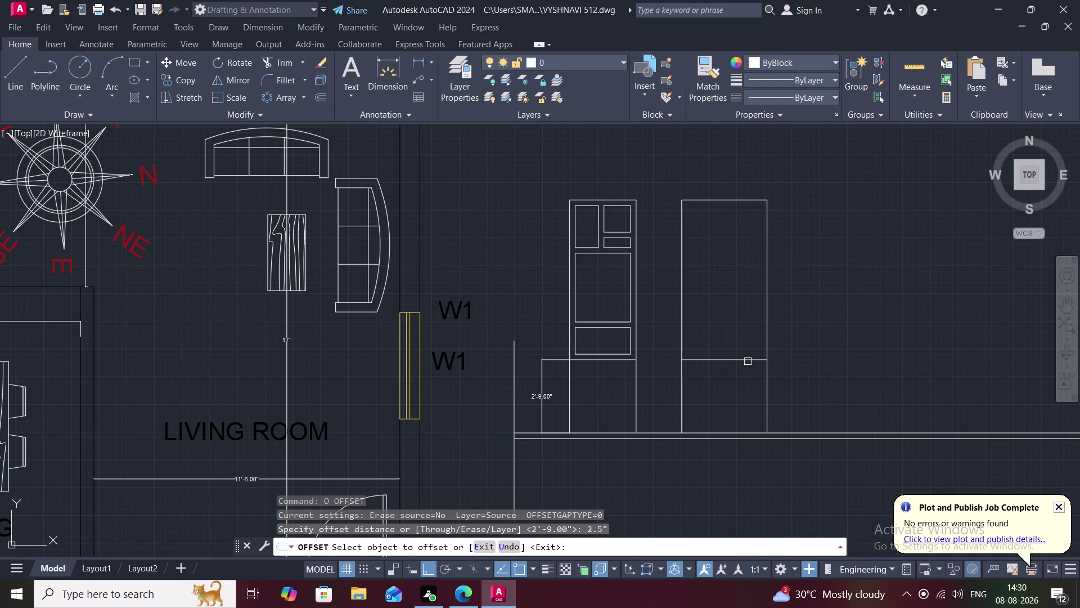
click(746, 360)
click(737, 338)
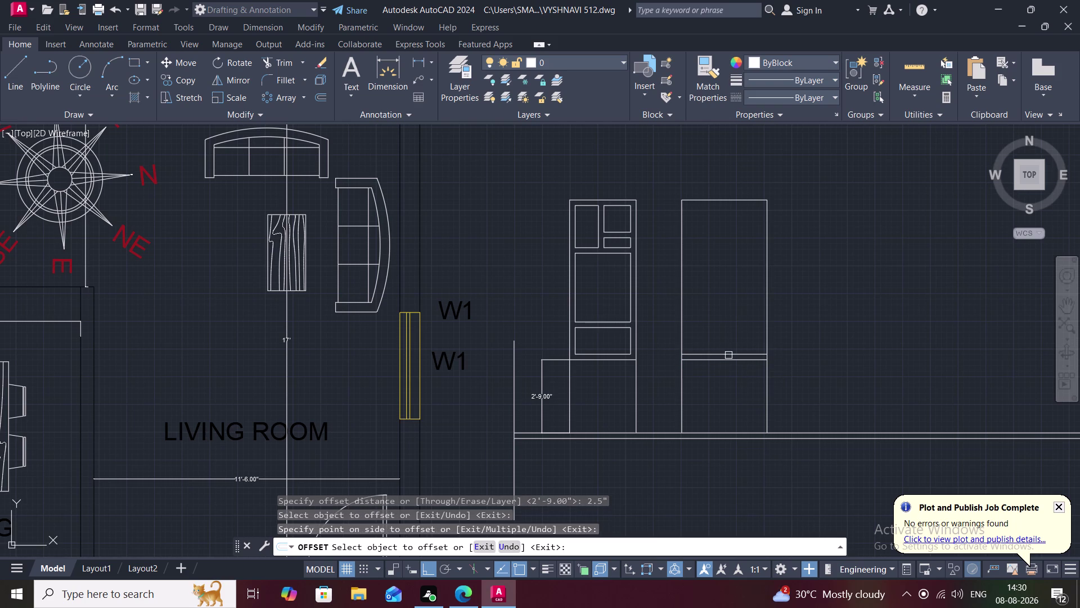
Offset the panel's left and right sides 2.5" inward.
scroll(up, 3)
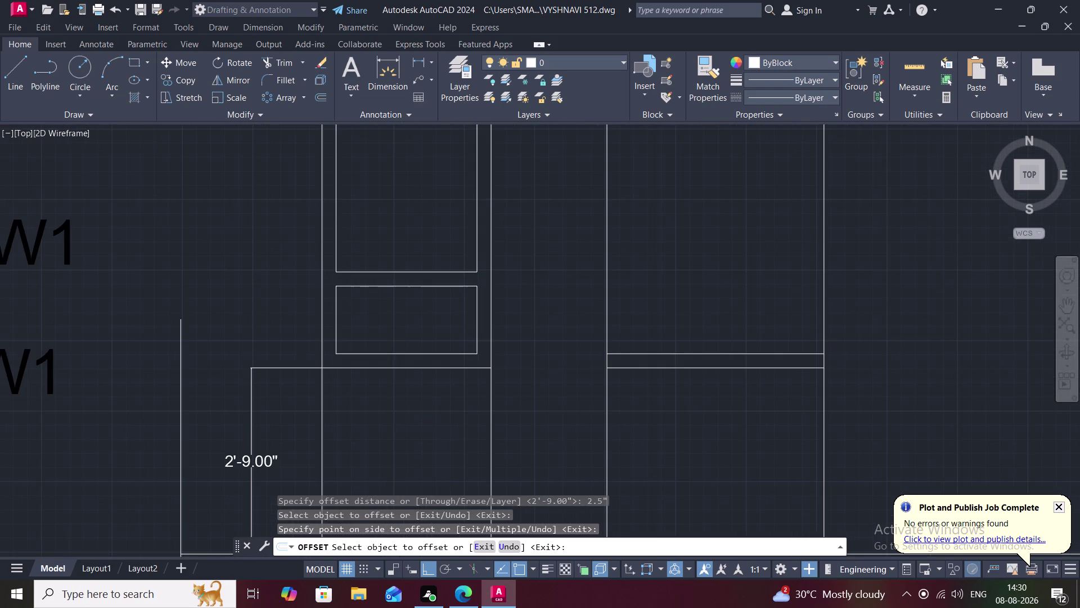
scroll(down, 3)
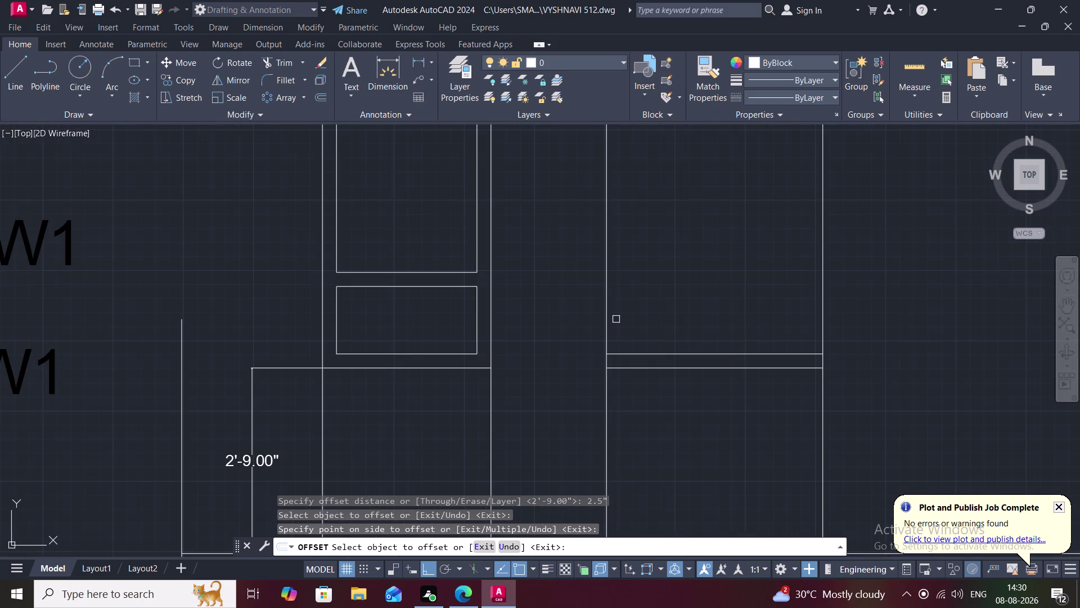
click(606, 309)
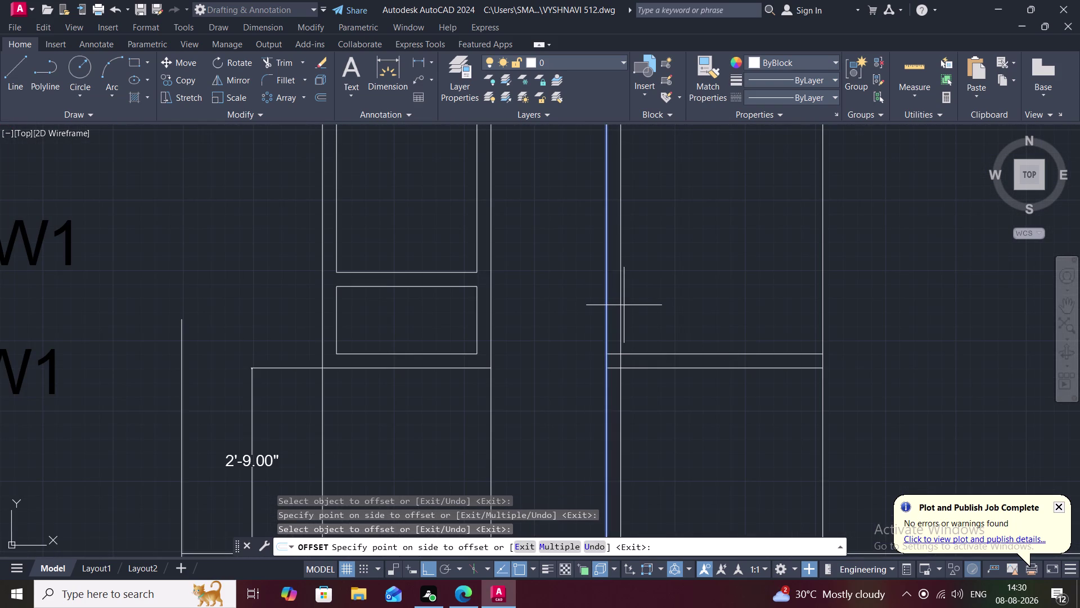
click(635, 300)
click(822, 289)
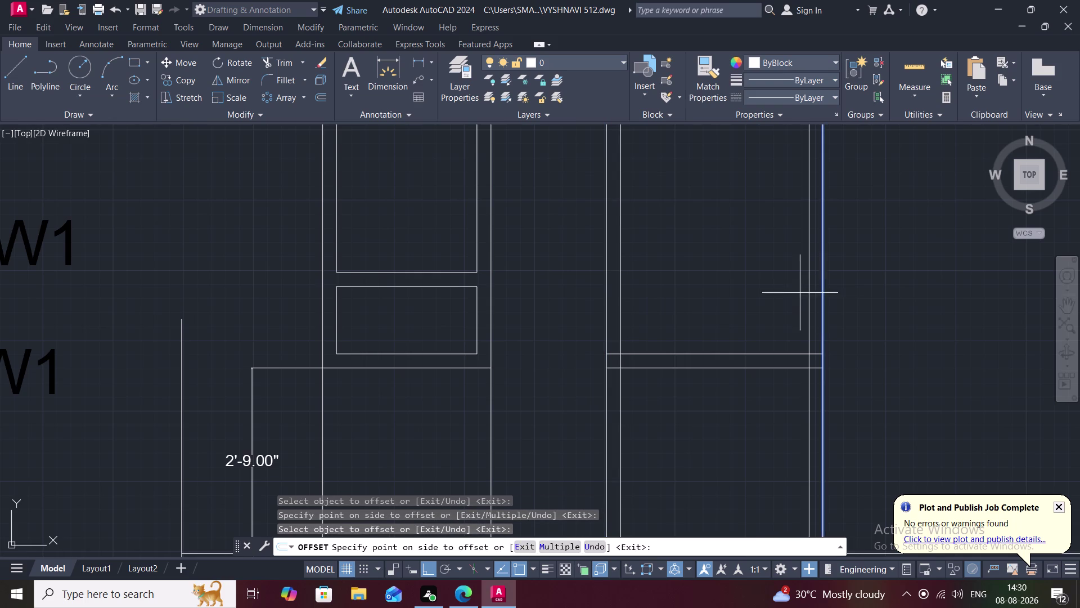
click(780, 296)
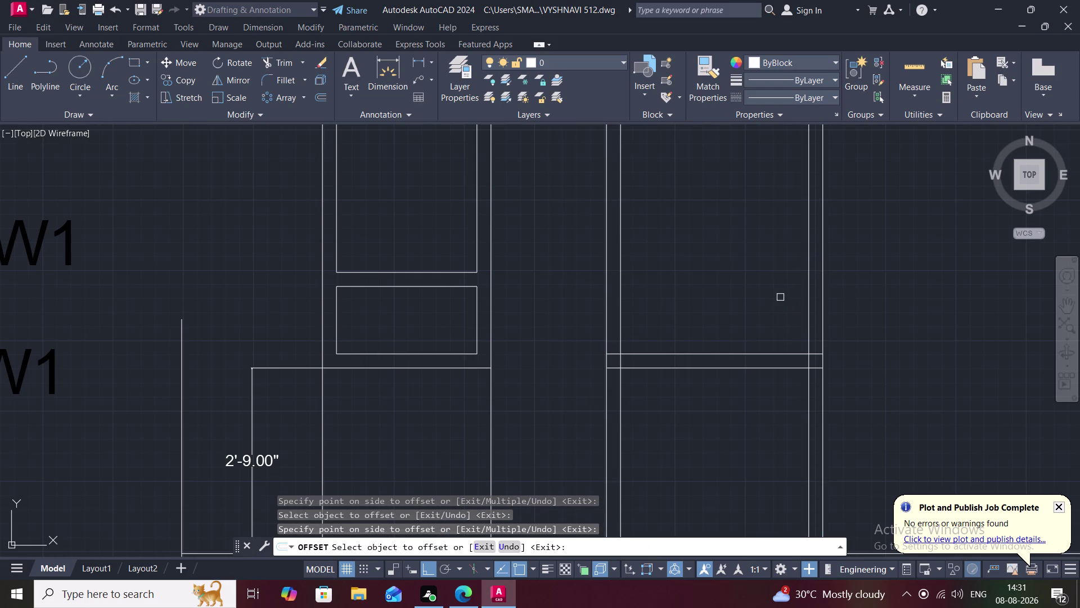
Start trimming at the crossbar junctions with a fence drag.
middle_drag(780, 297, 786, 311)
text(TR)
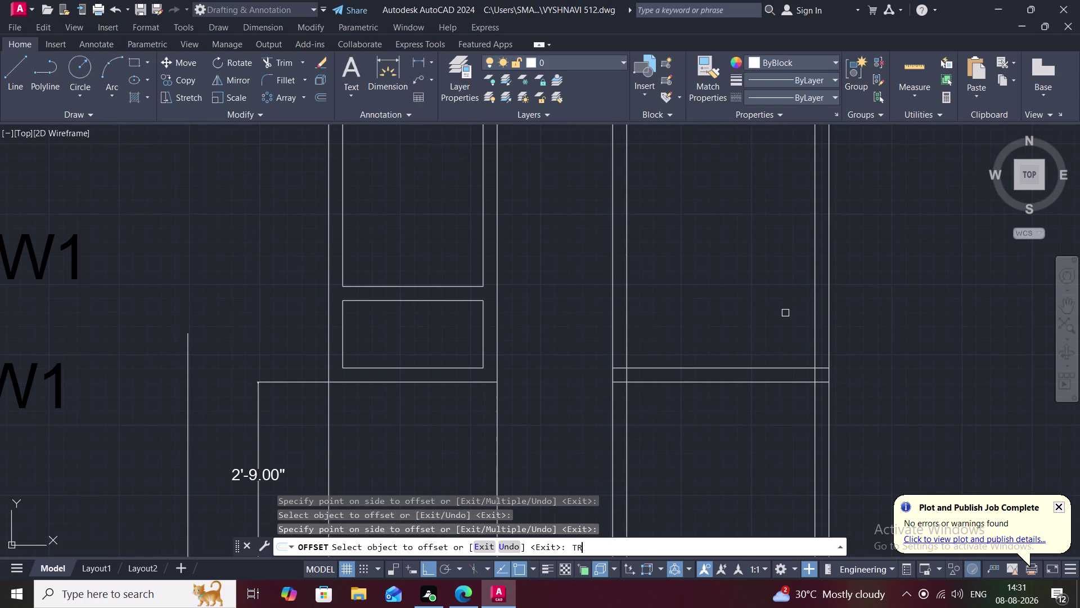
key(space)
scroll(up, 3)
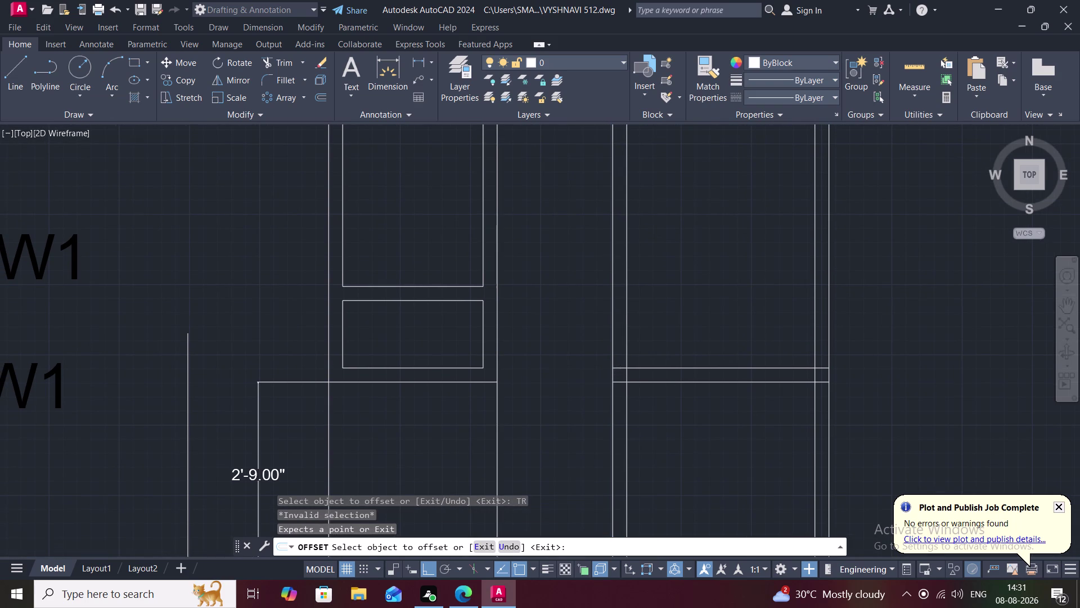
drag(608, 346, 618, 377)
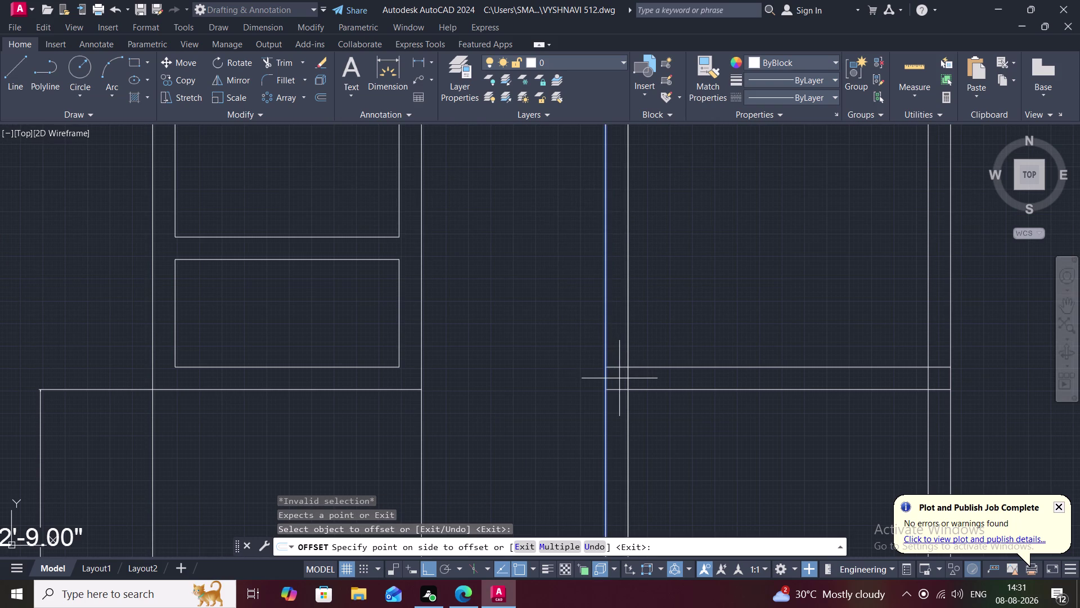
key(Escape)
With TRIM, fence-trim the overhanging line ends at the new panel's inner corners.
text(TR)
key(space)
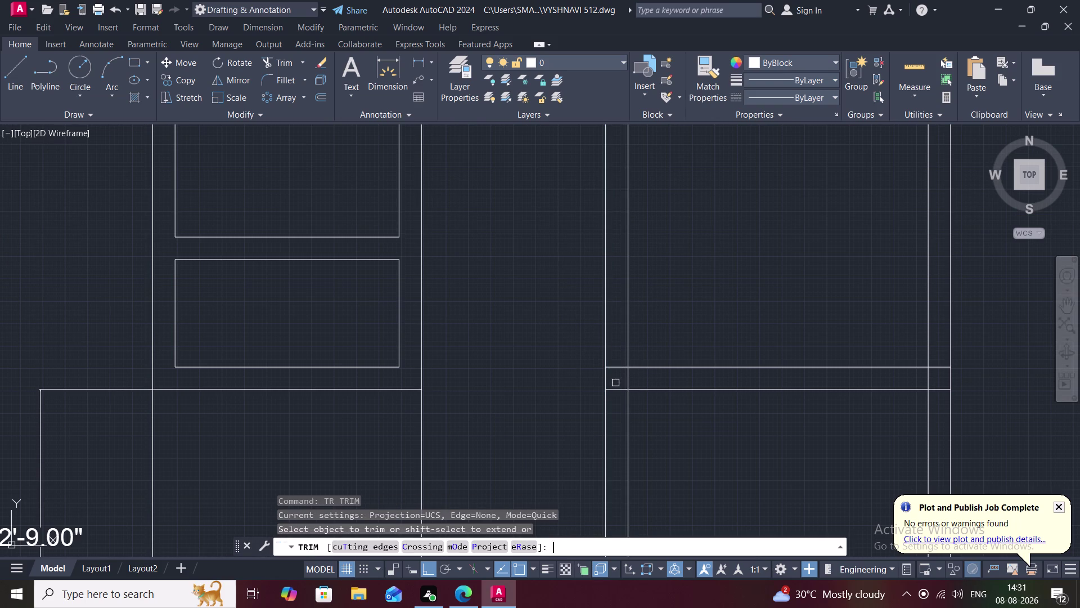
drag(616, 358, 632, 382)
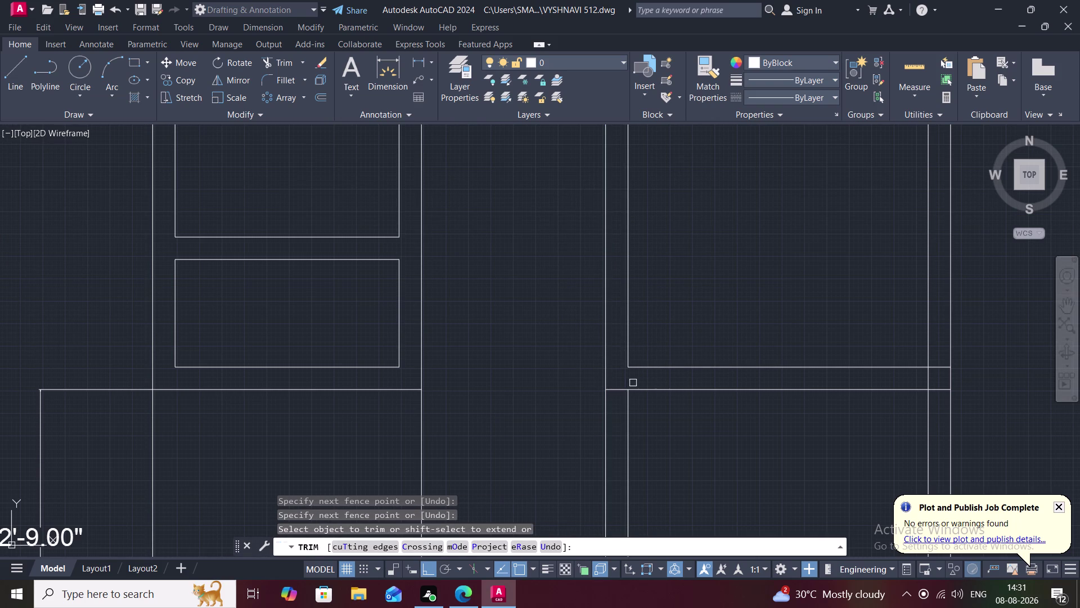
drag(909, 379, 910, 380)
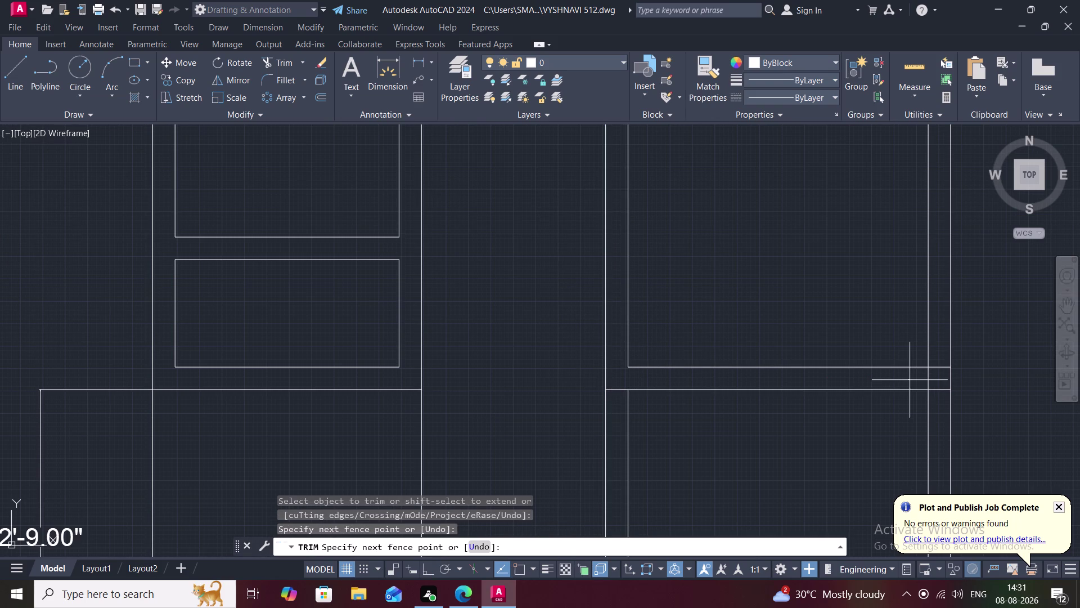
drag(910, 379, 942, 361)
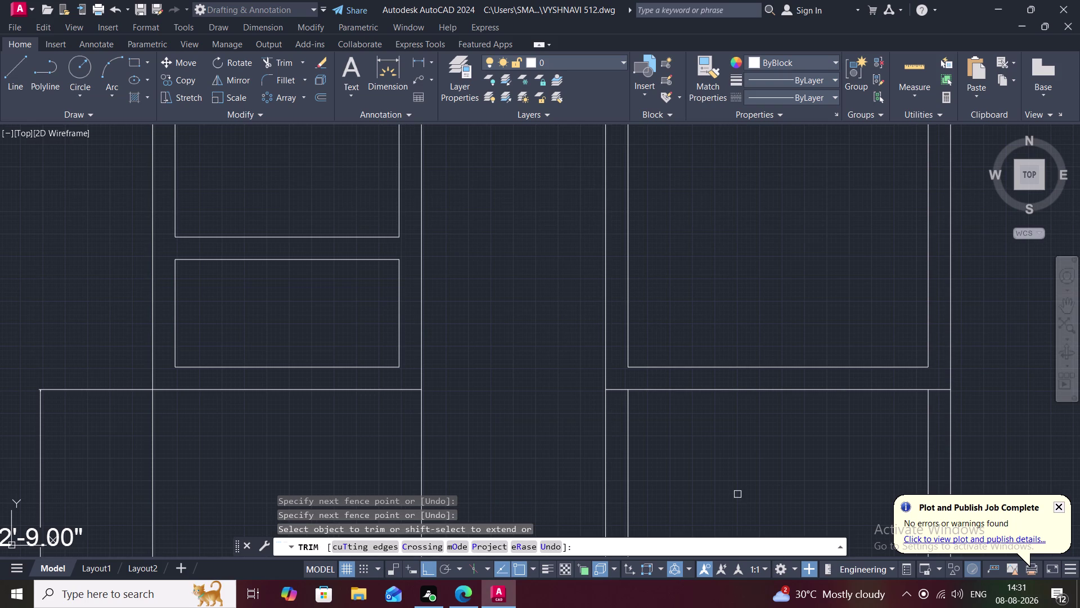
Pan to the left elevation panel and fence-trim its overlapping corner line ends.
scroll(down, 3)
middle_drag(716, 481, 704, 481)
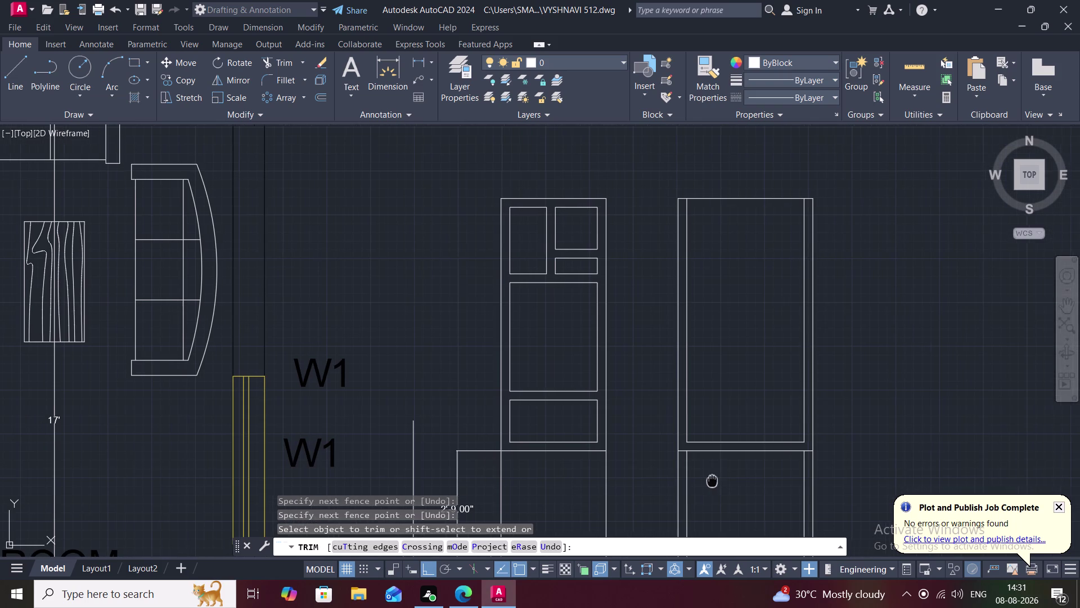
middle_drag(704, 480, 691, 483)
middle_drag(723, 462, 777, 415)
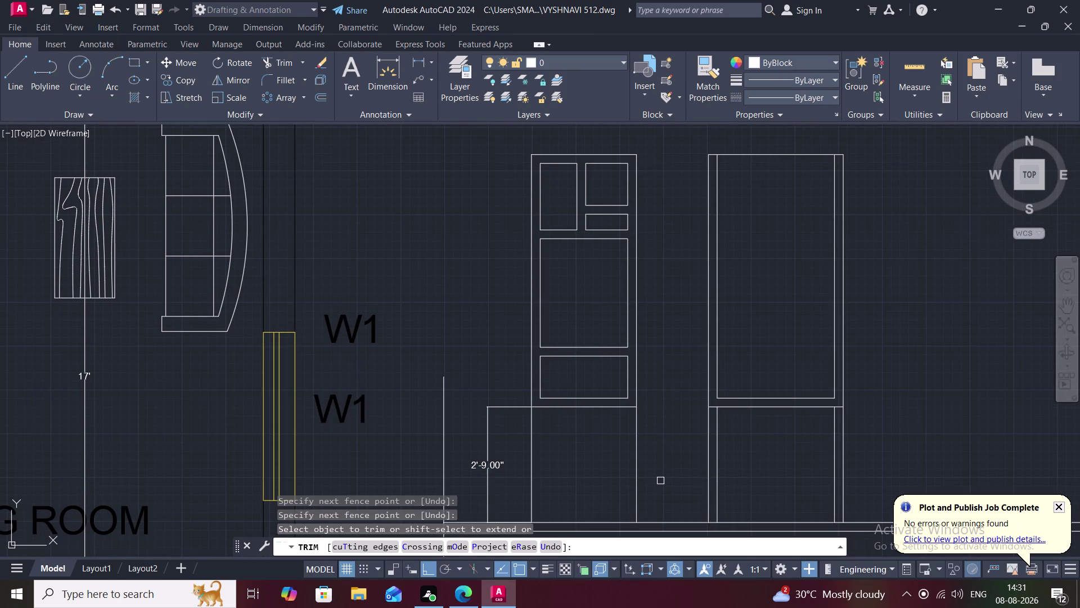
drag(611, 488, 624, 477)
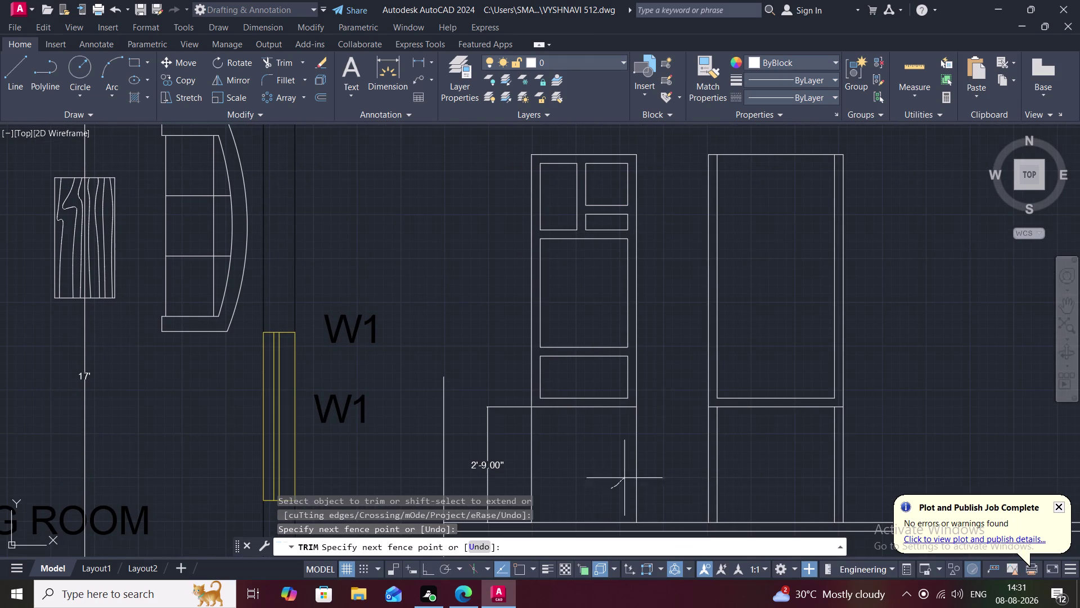
drag(624, 477, 657, 454)
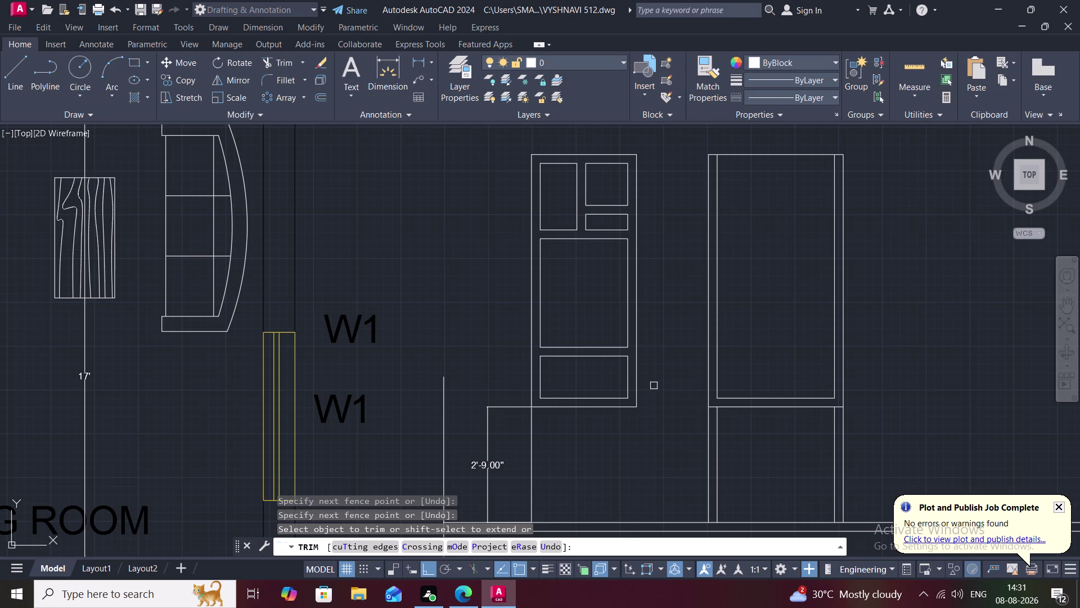
scroll(up, 3)
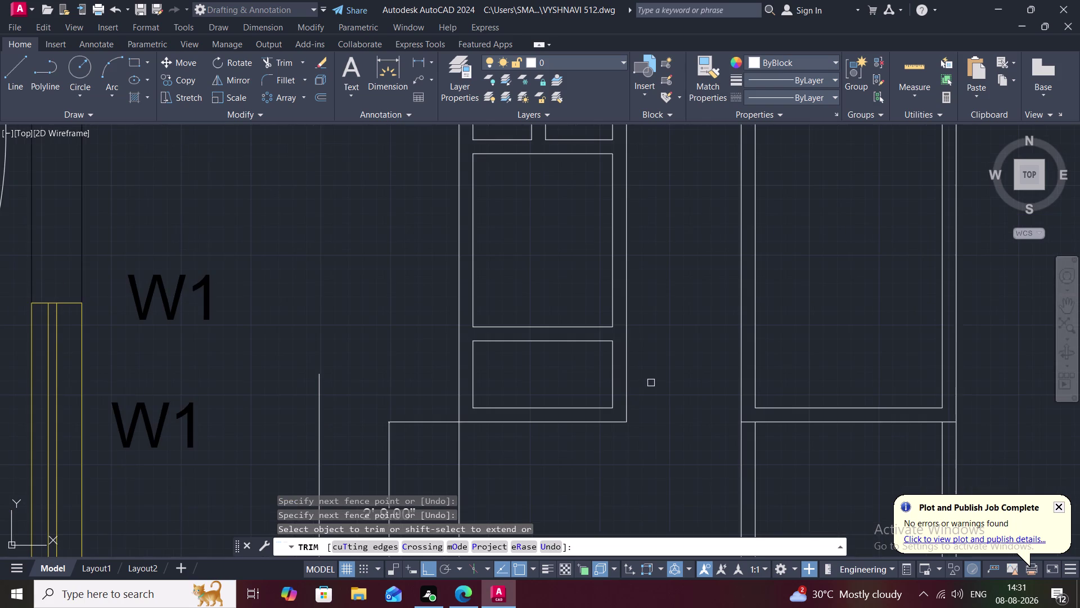
middle_drag(658, 388, 642, 444)
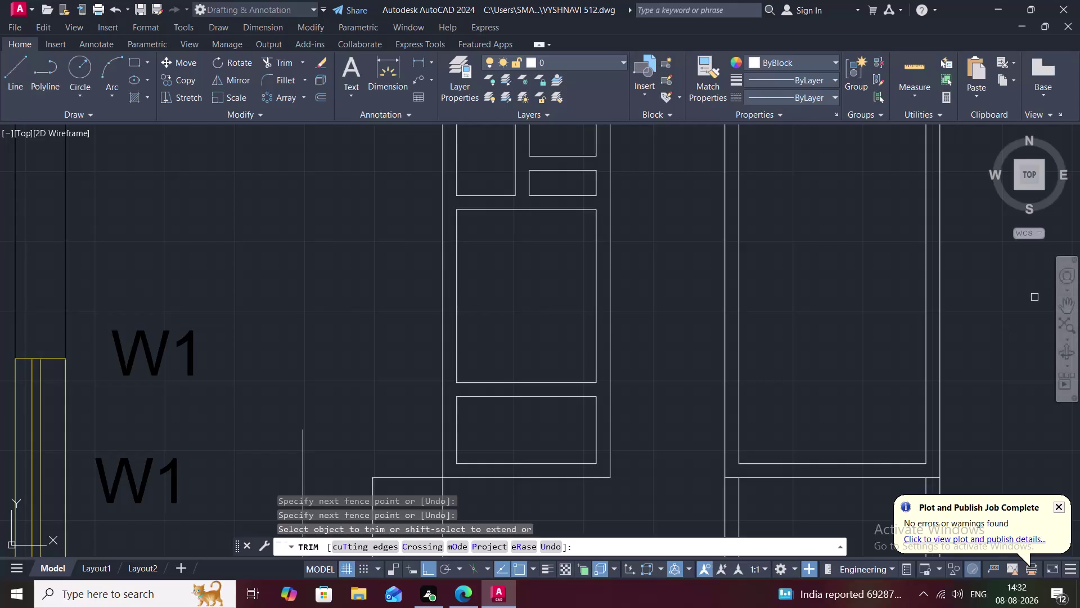
Zoom out to the living room plan and both panels, and end TRIM.
scroll(down, 3)
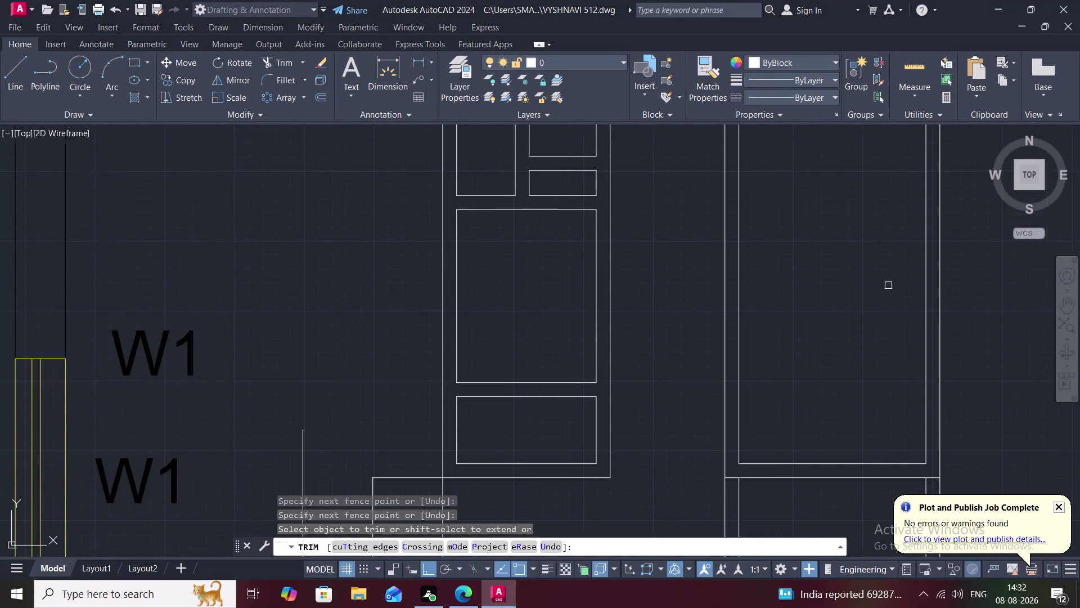
scroll(down, 3)
key(Escape)
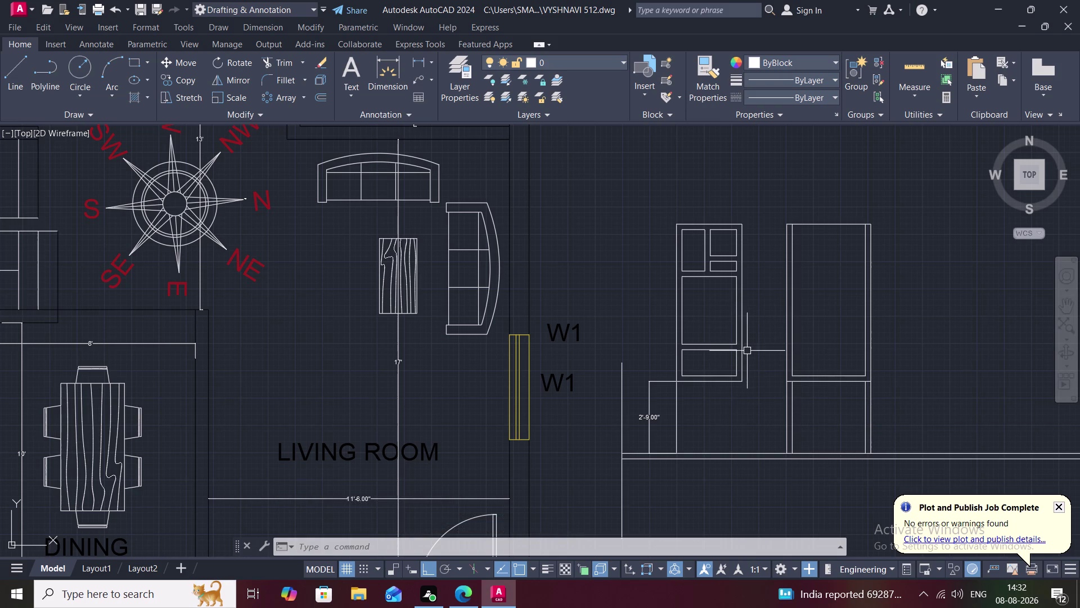
key(o)
key(space)
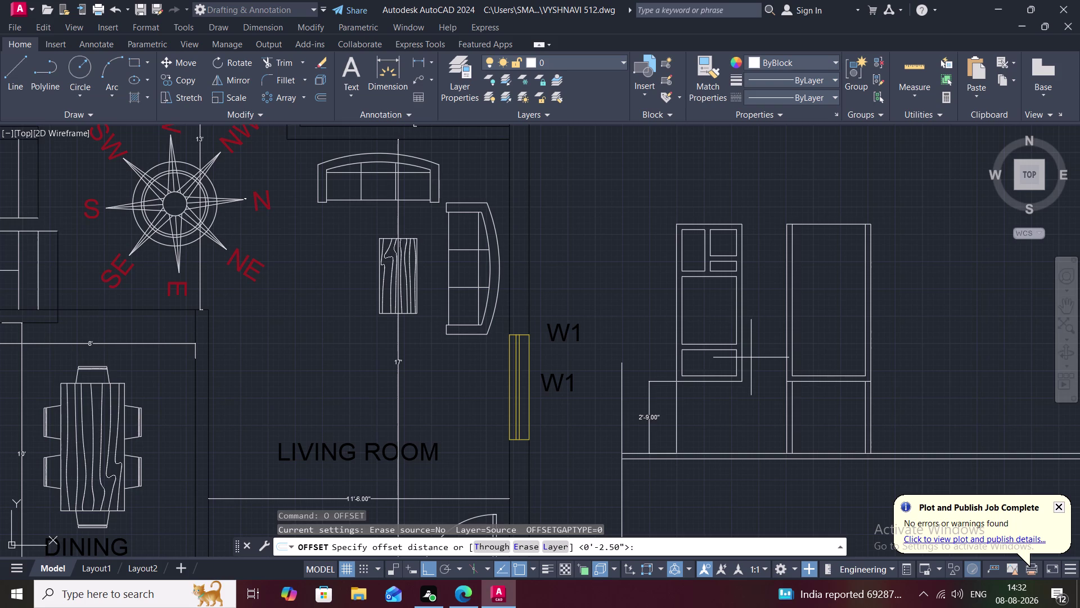
scroll(up, 3)
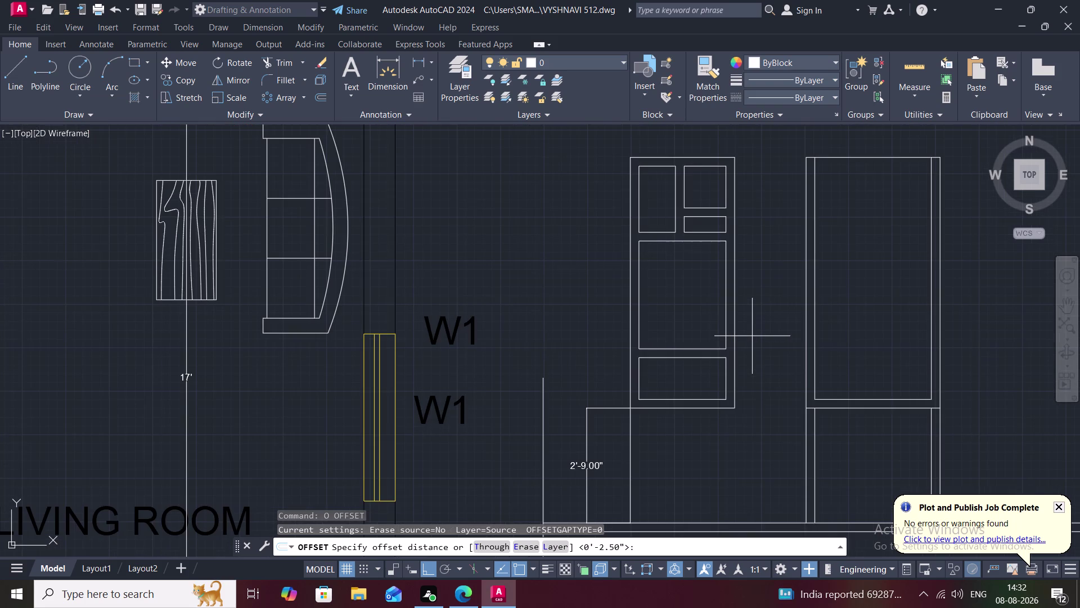
key(l)
key(space)
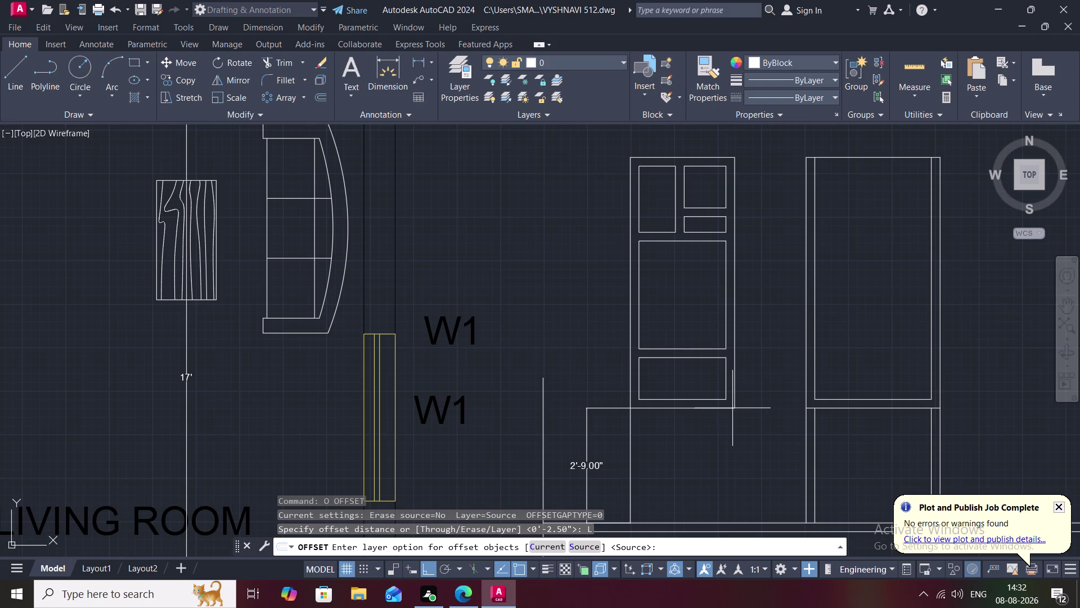
key(Escape)
text(L)
key(space)
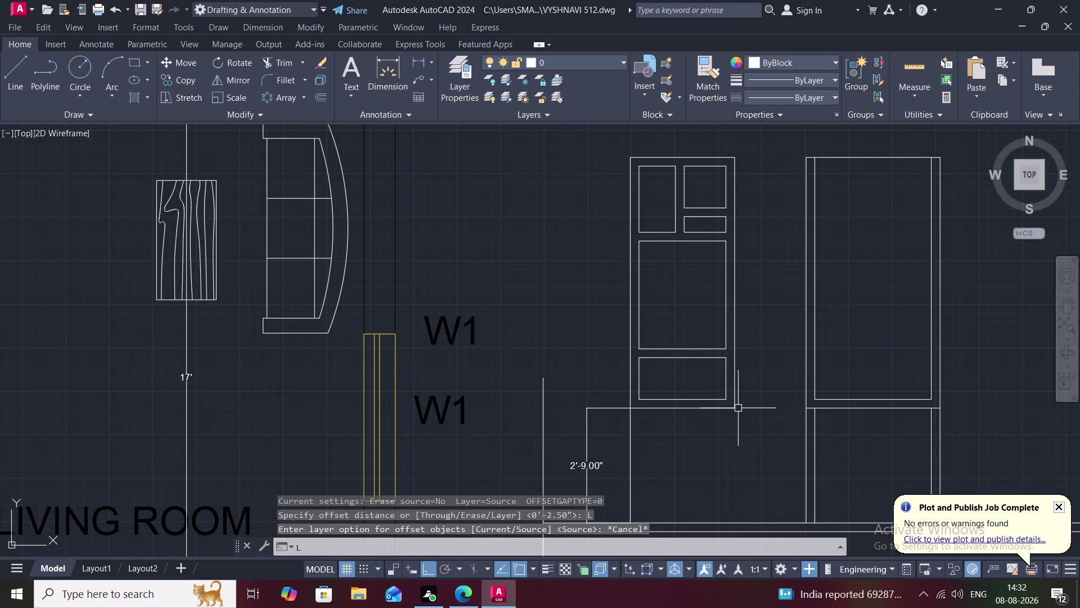
click(738, 408)
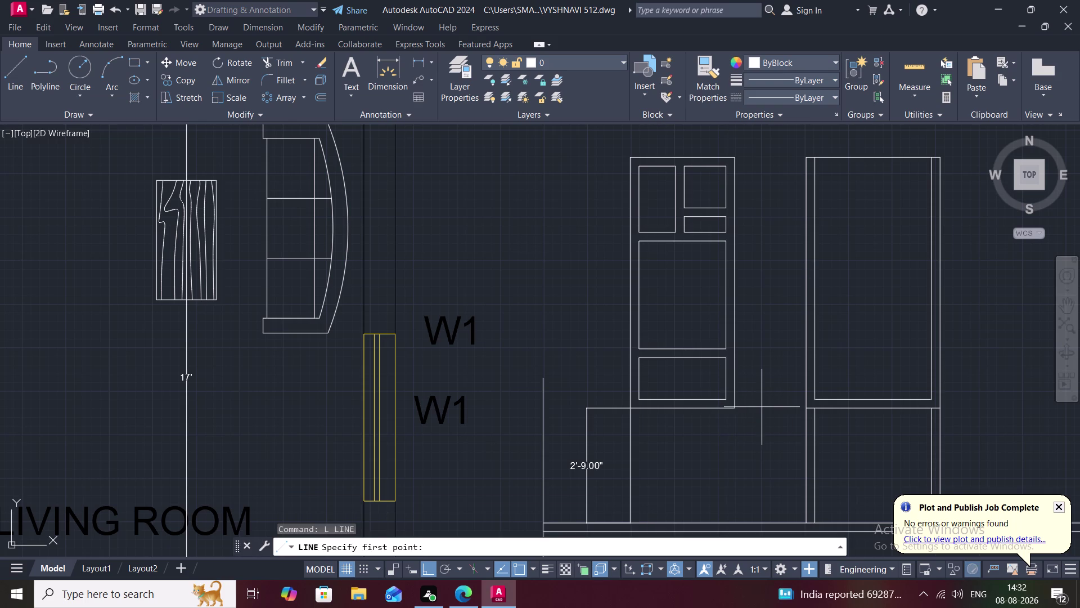
click(761, 406)
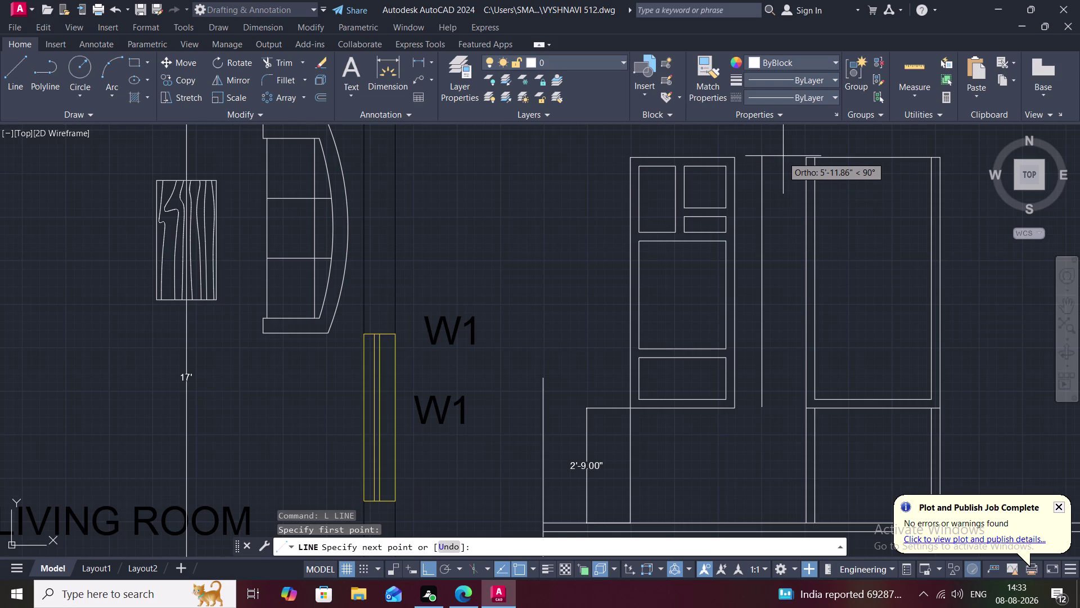
click(753, 156)
key(Escape)
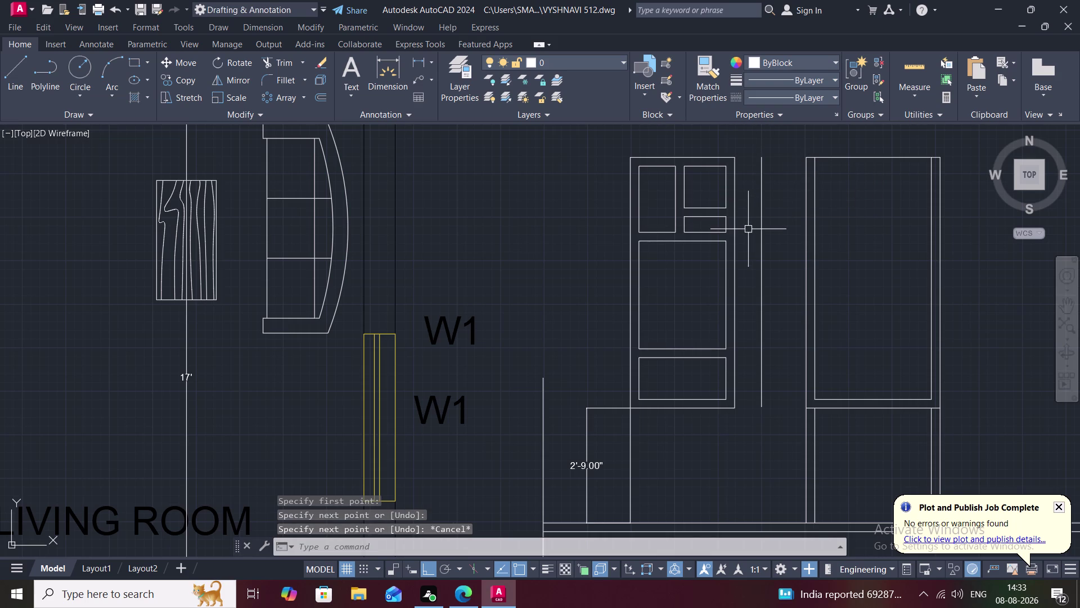
click(761, 236)
key(Delete)
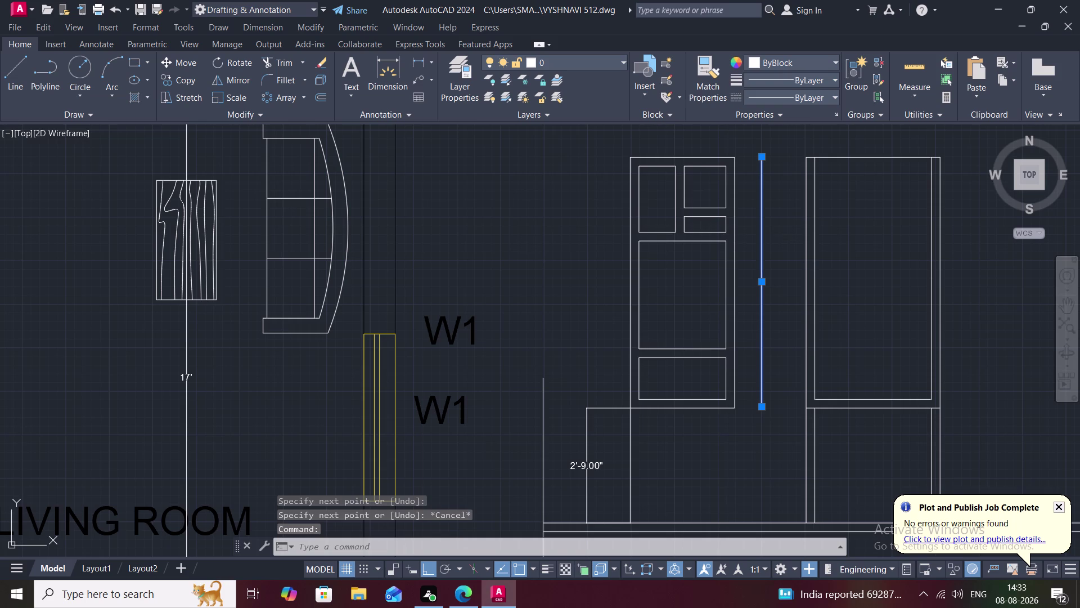
click(920, 71)
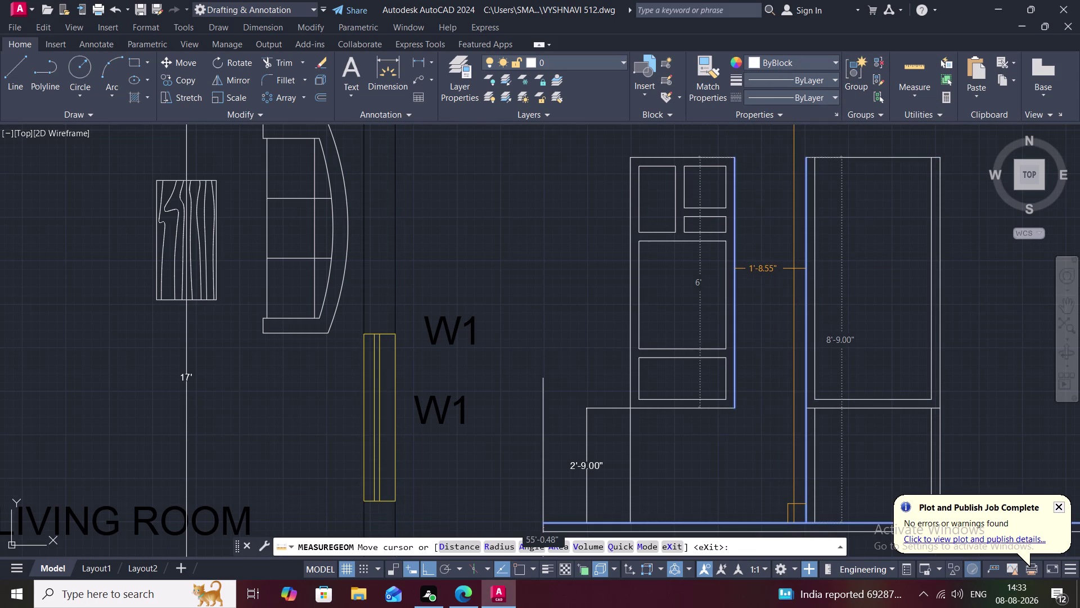
key(Escape)
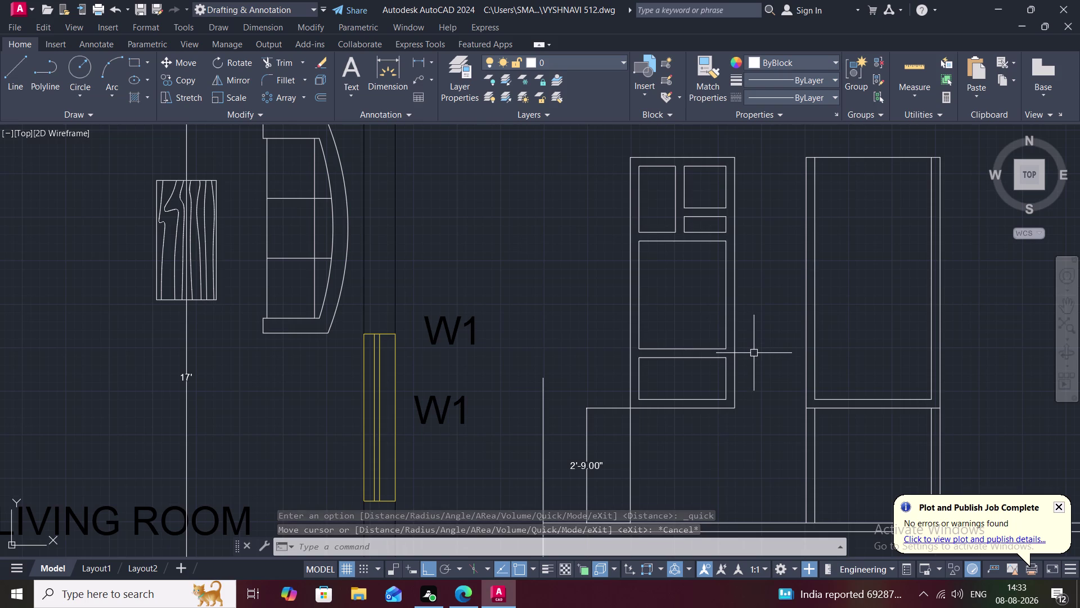
Offset the left panel's right edge 6" to the right.
key(o)
key(space)
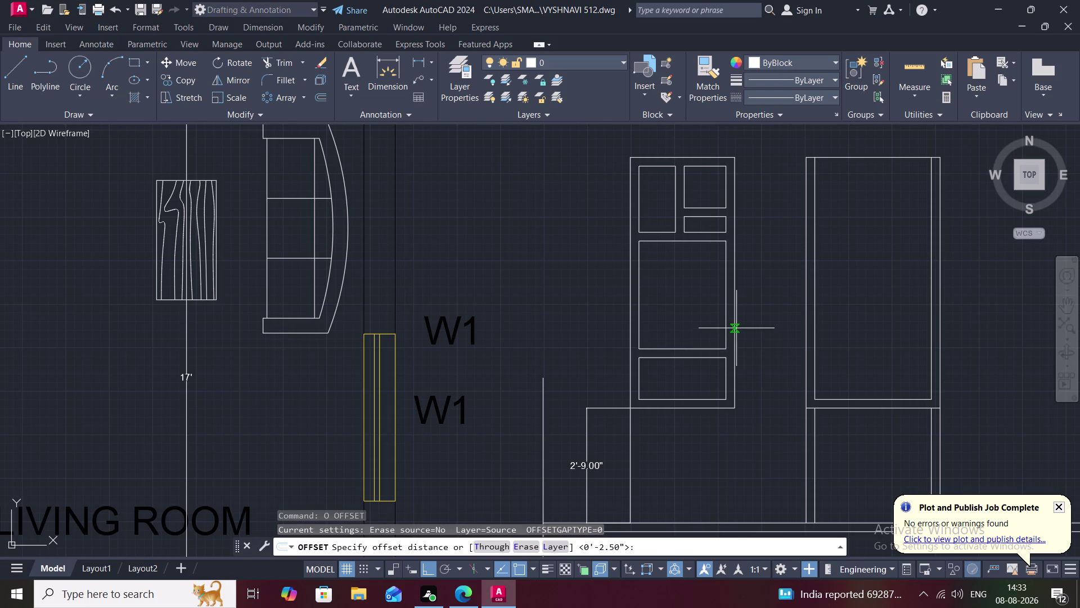
key(6)
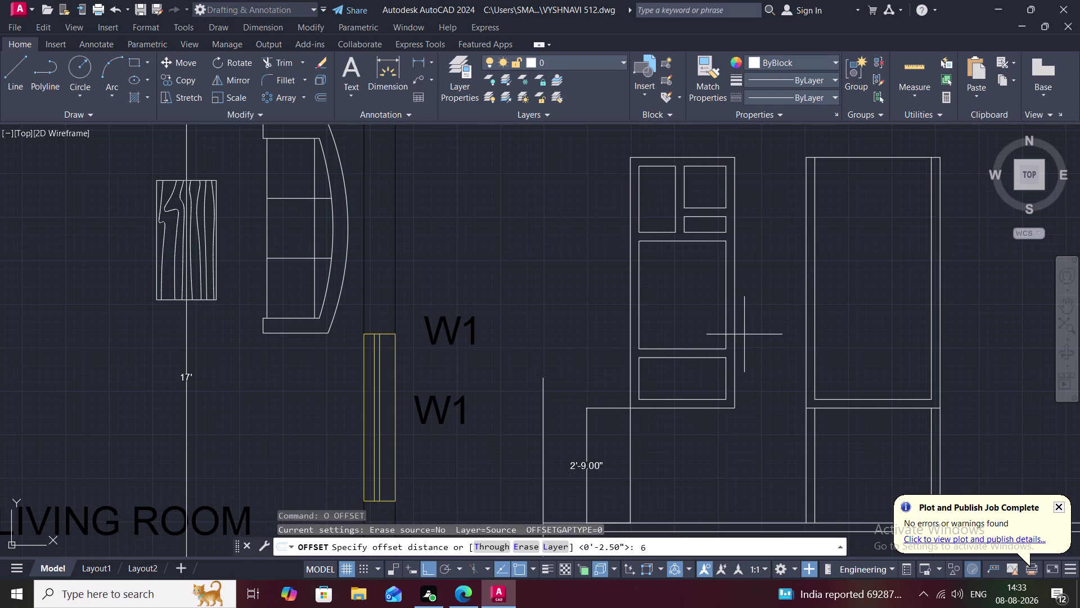
key(shift+quotedbl)
key(space)
click(737, 331)
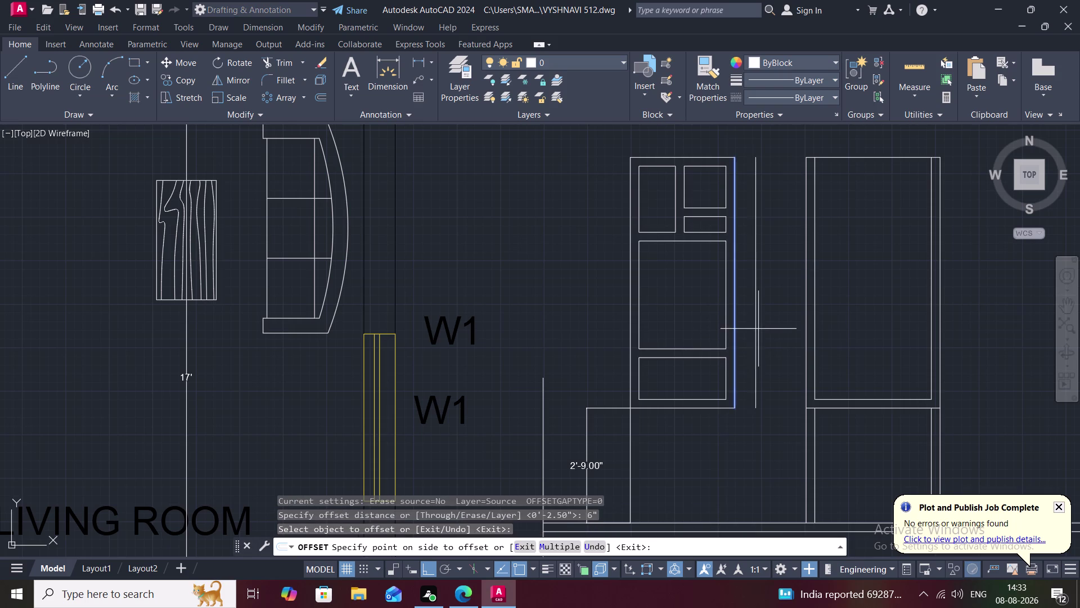
click(759, 328)
key(Escape)
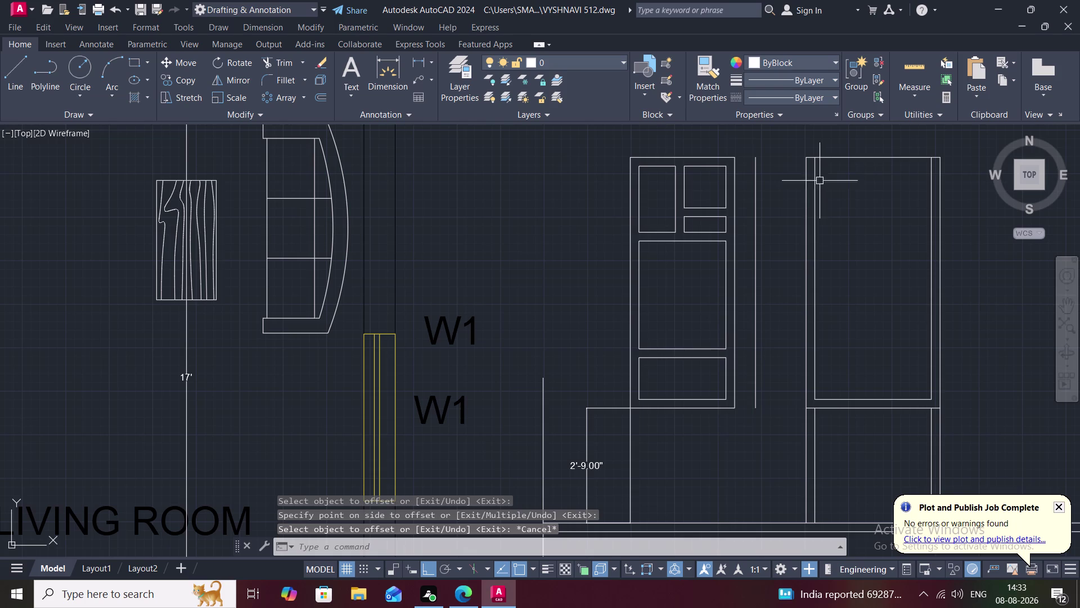
Offset the new vertical line a further 4" to the right.
key(o)
key(space)
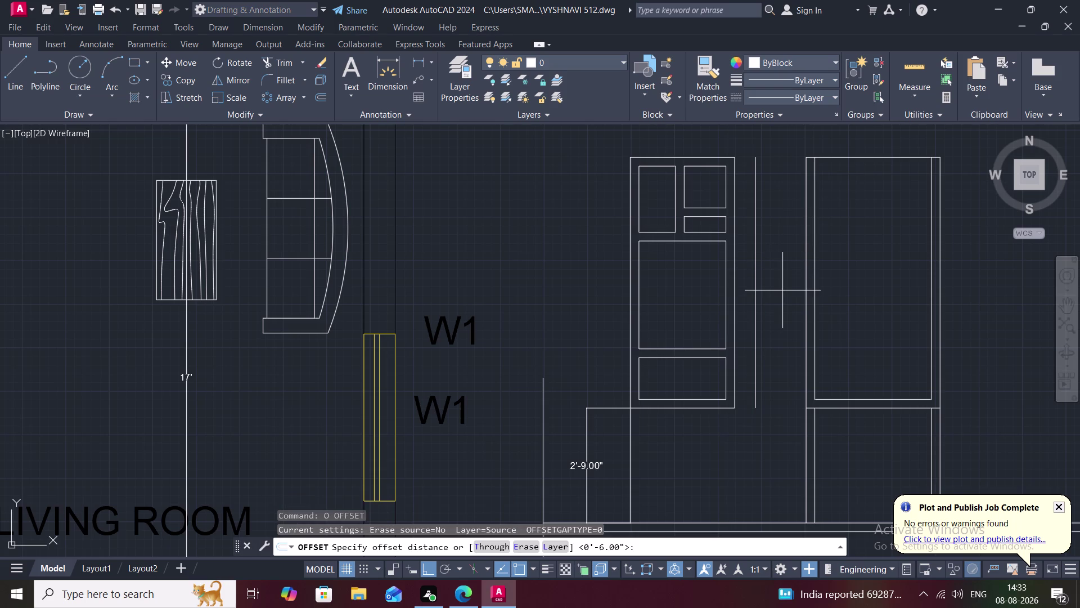
key(4)
key(shift+quotedbl)
key(space)
click(756, 267)
click(772, 273)
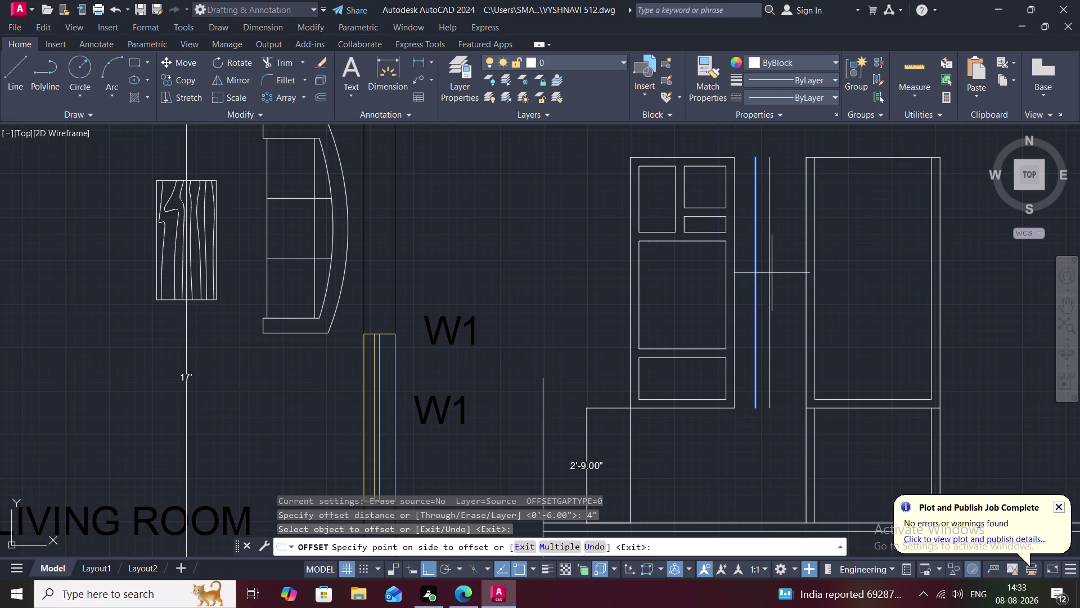
key(Escape)
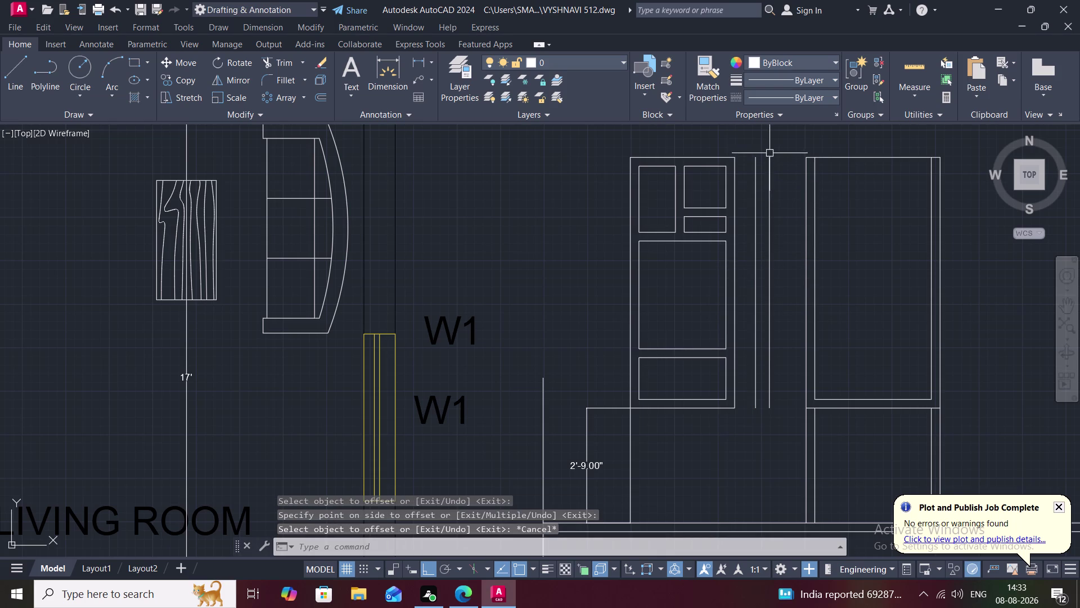
middle_drag(777, 155, 755, 187)
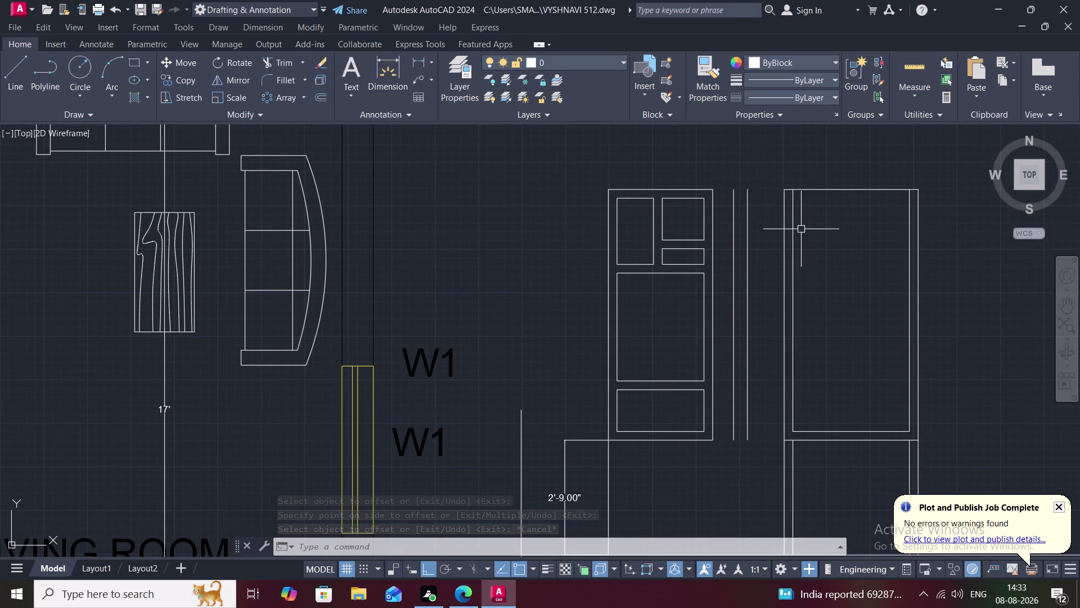
key(l)
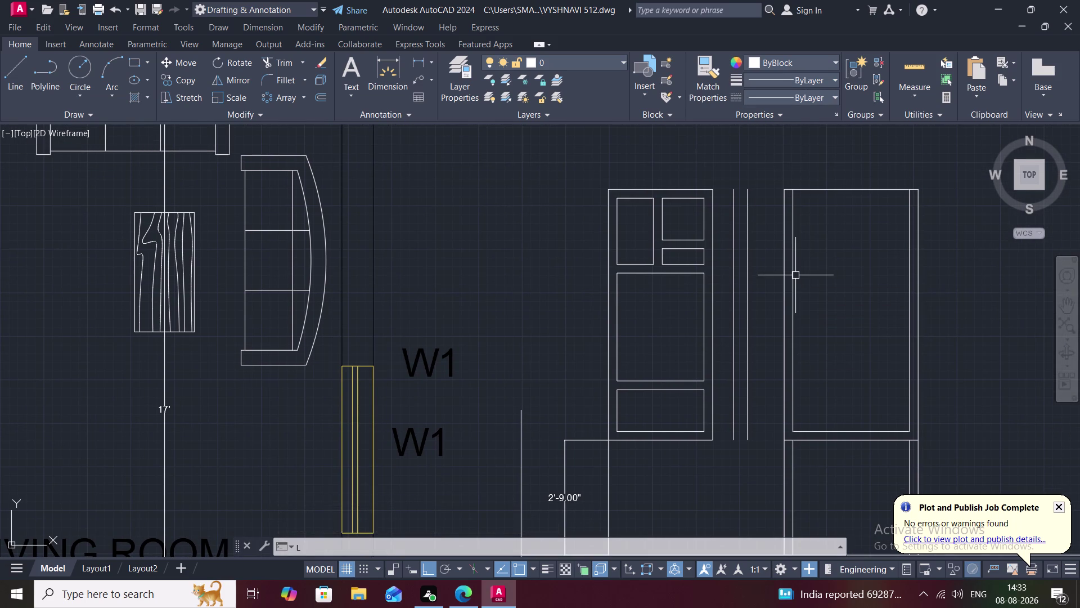
key(Escape)
Extend the panel lines and the left panel's bottom edge across the strip.
text(EX)
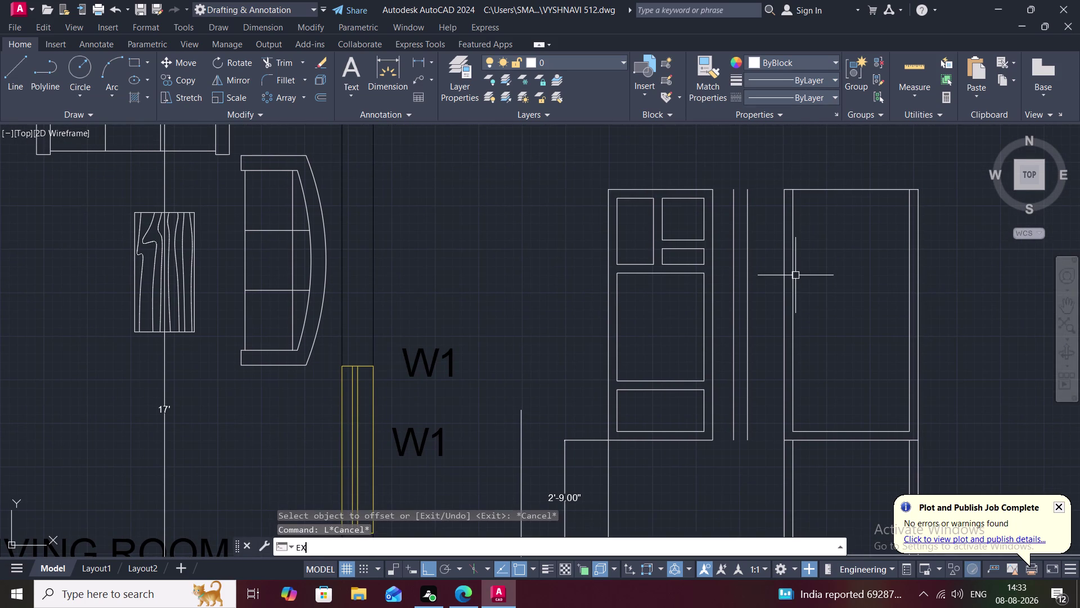
key(space)
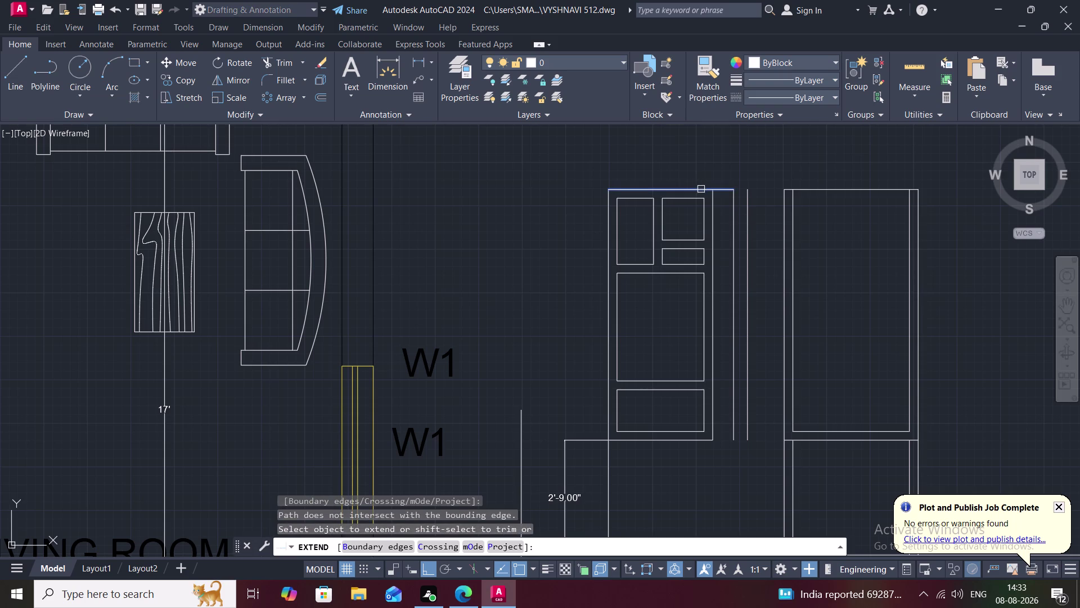
click(701, 189)
click(719, 192)
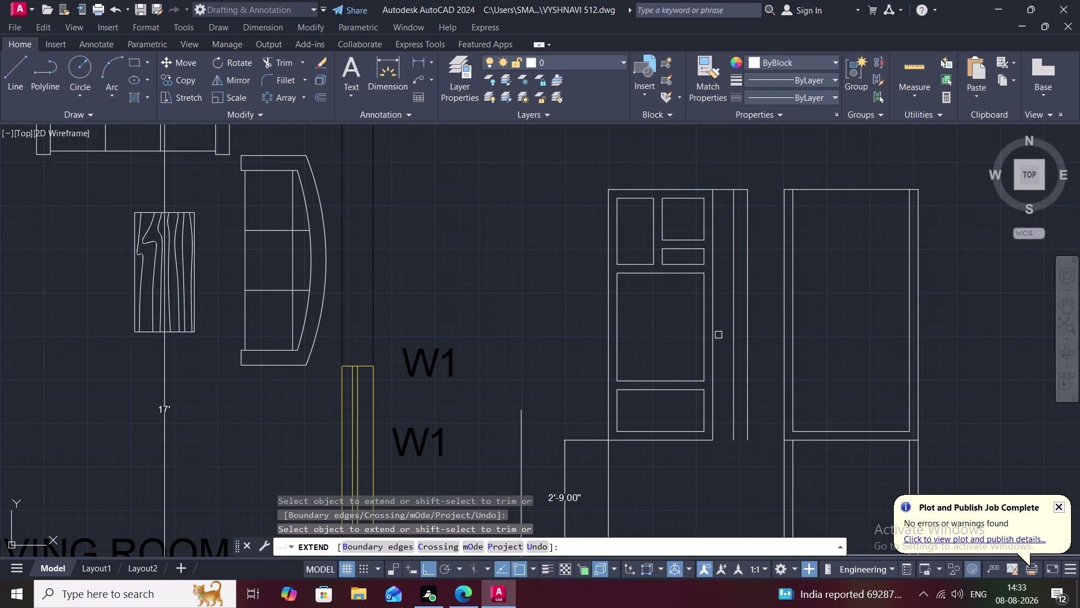
click(693, 439)
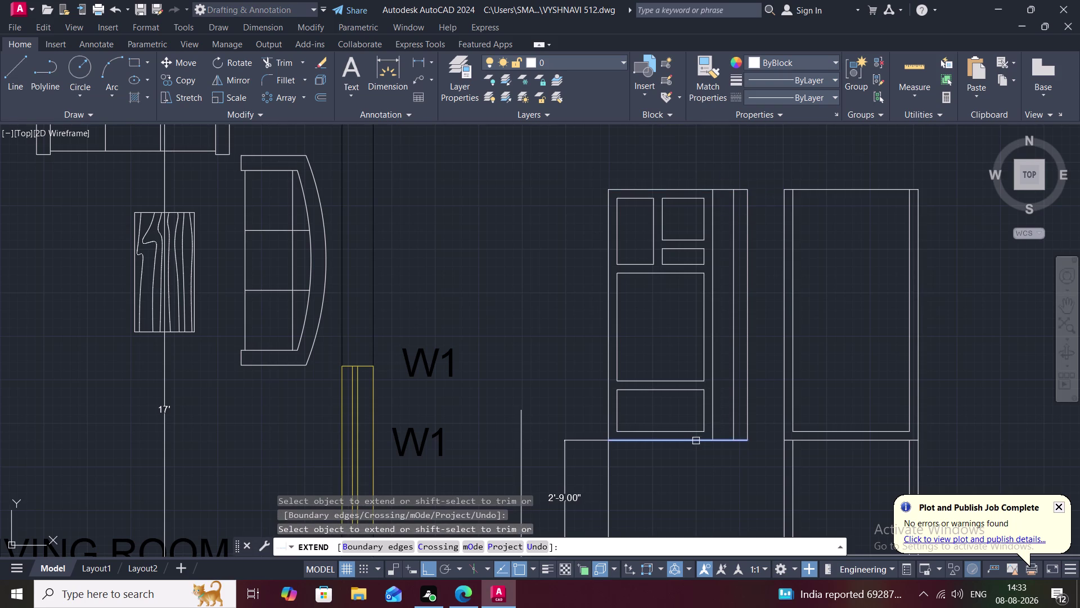
click(701, 441)
key(Escape)
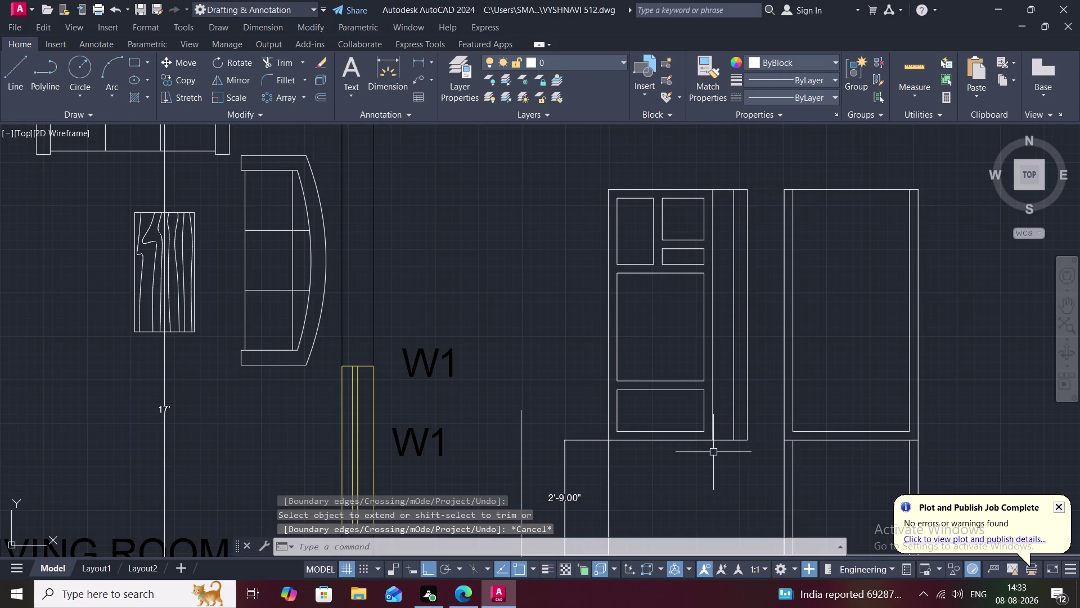
Trim the excess line ends at the strip's top and bottom.
text(TR)
key(space)
click(726, 442)
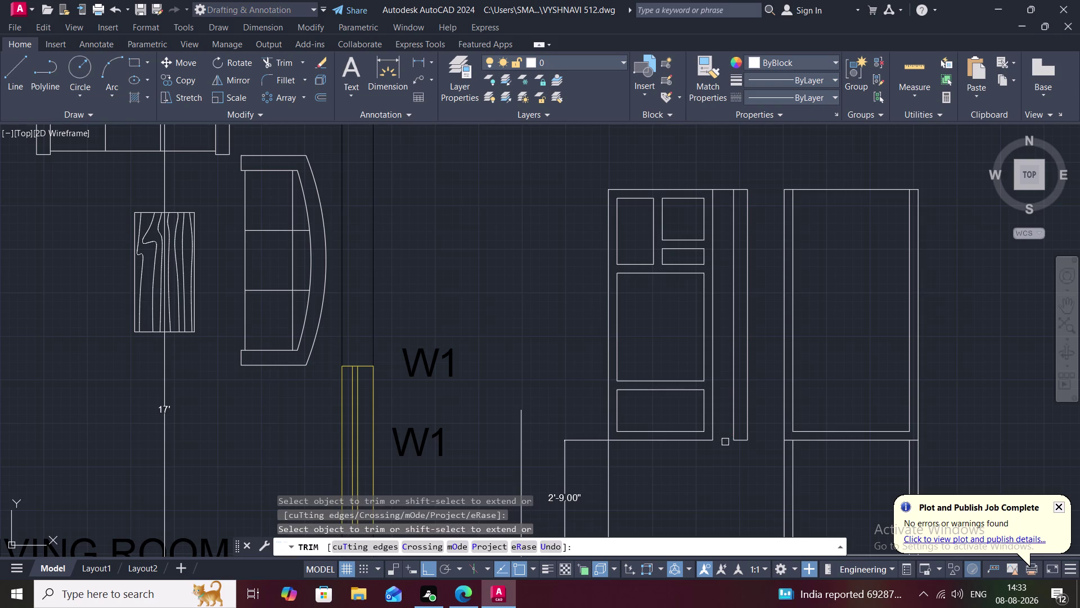
click(726, 188)
key(Escape)
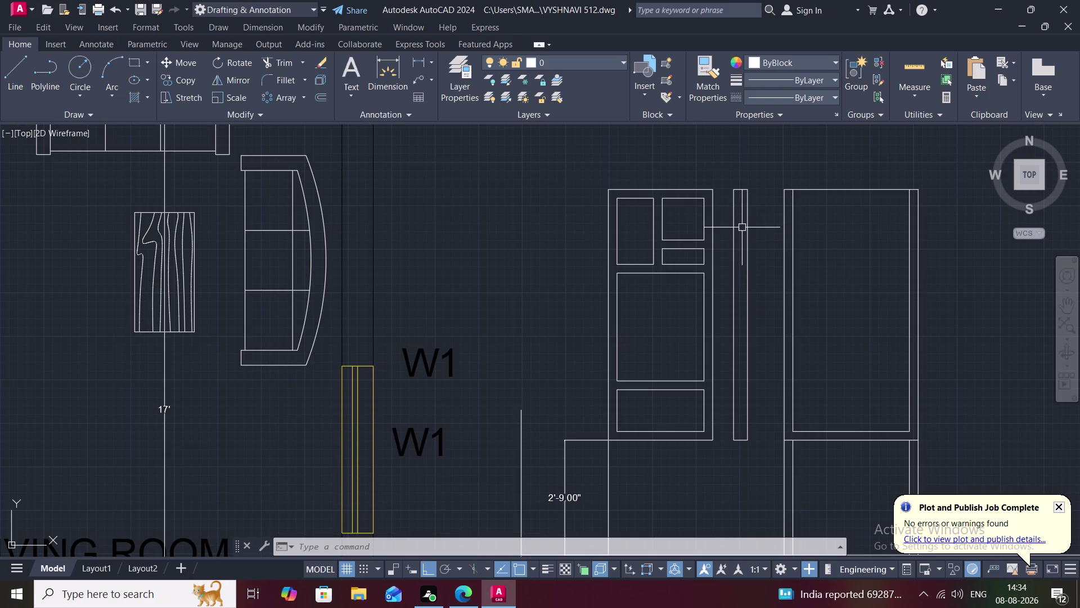
key(o)
key(space)
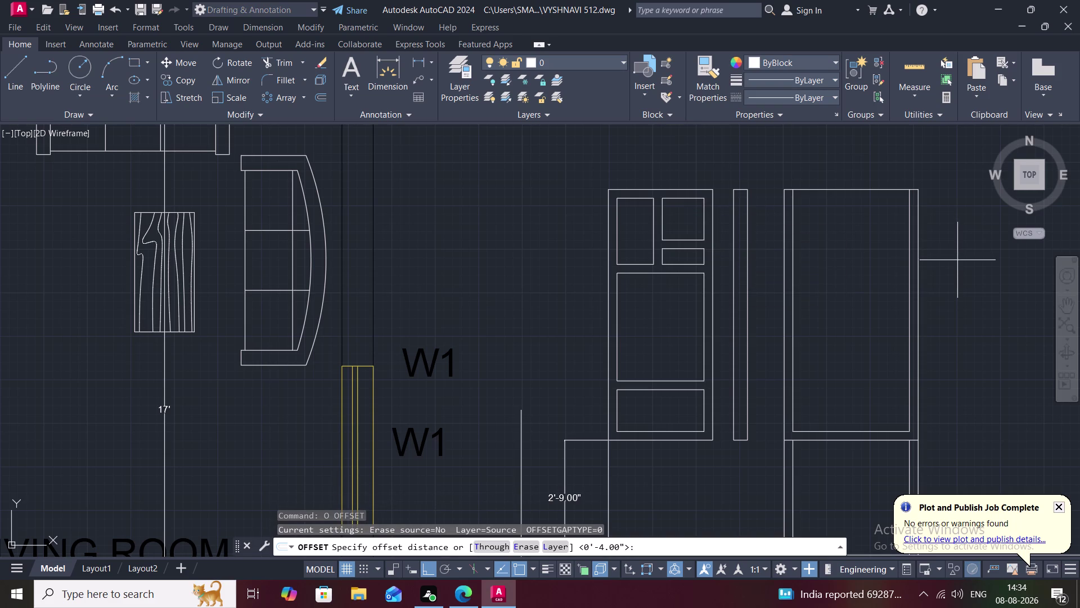
key(2)
key(period)
key(5)
key(shift+quotedbl)
key(space)
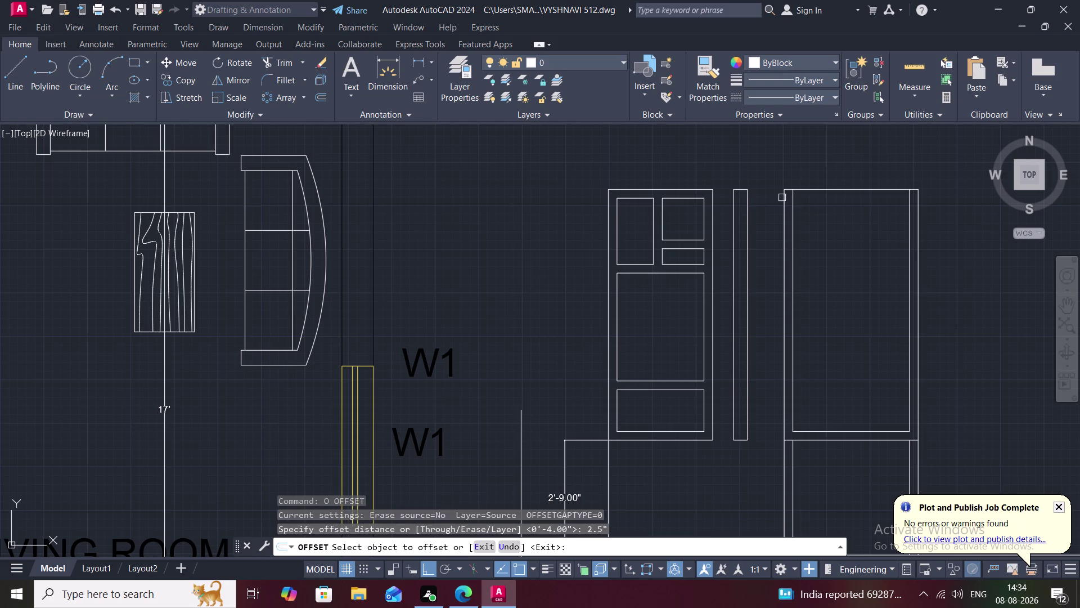
click(742, 189)
click(739, 212)
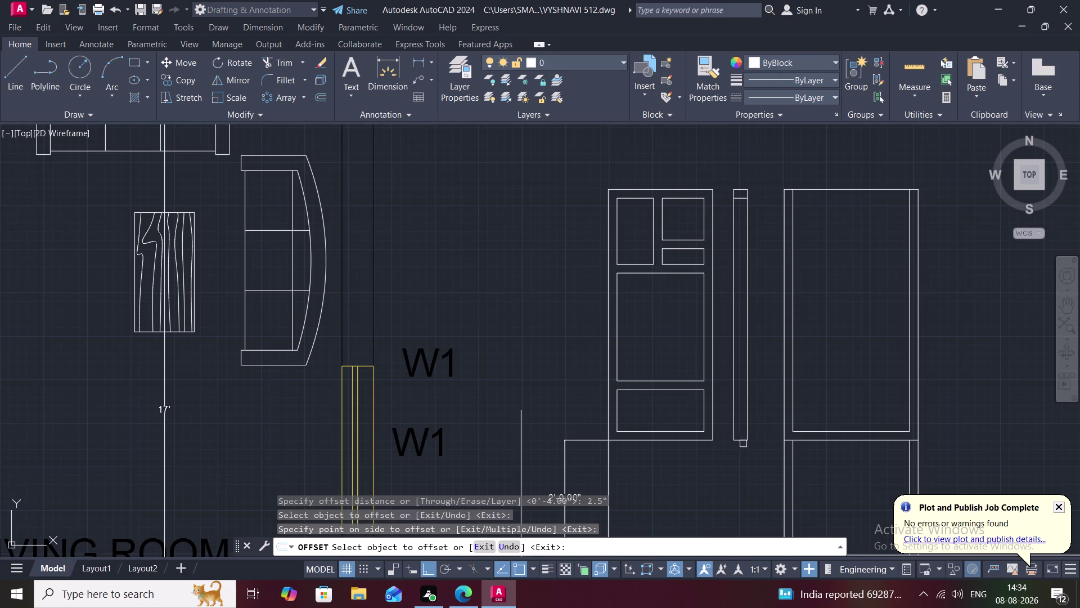
click(742, 439)
click(740, 416)
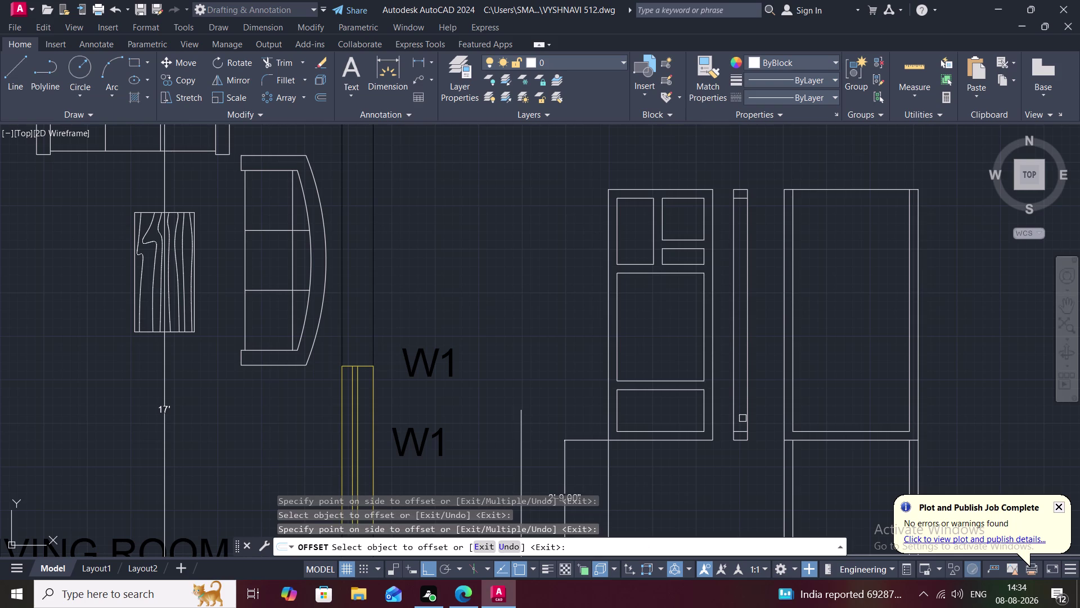
key(Escape)
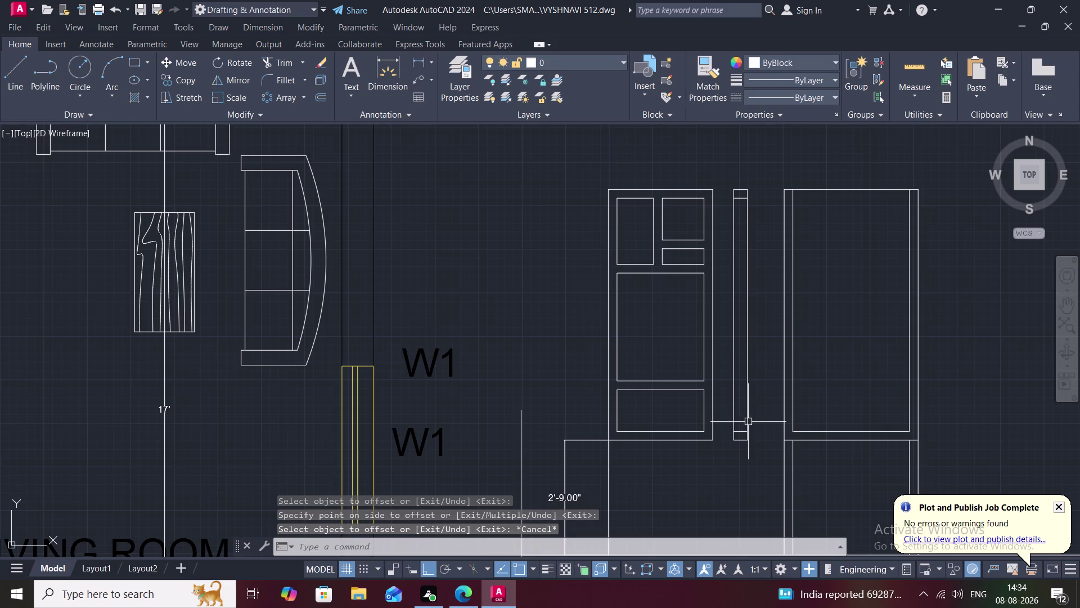
text(E)
key(space)
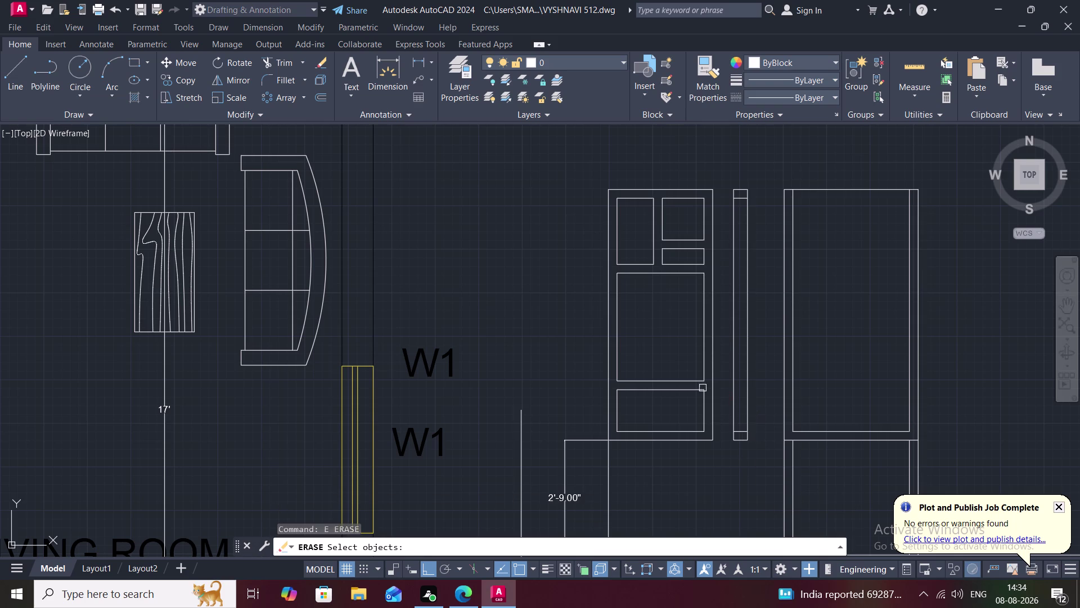
key(Escape)
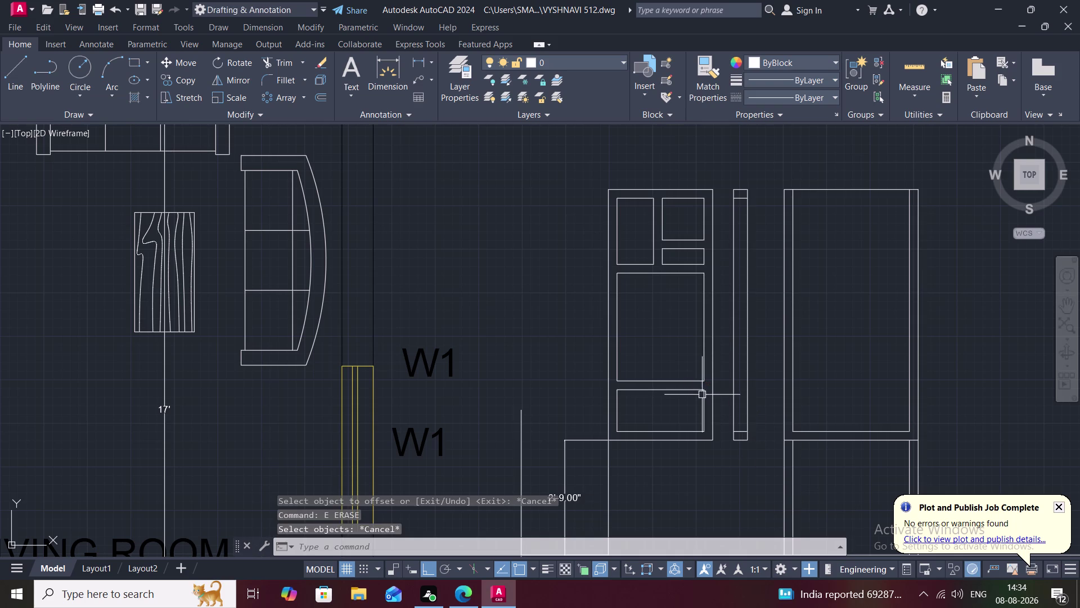
key(r)
key(x)
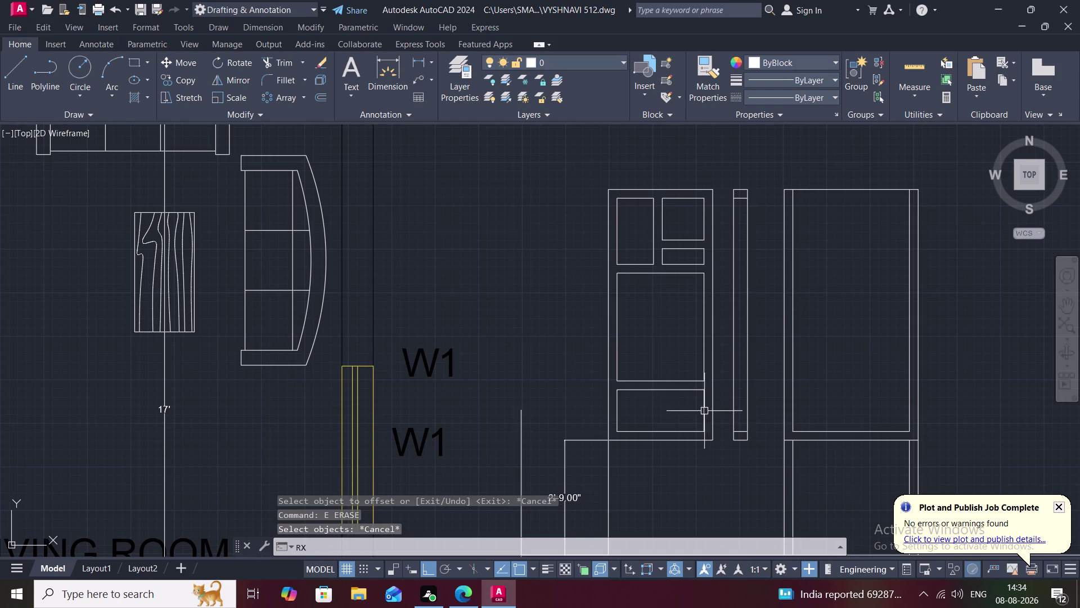
key(space)
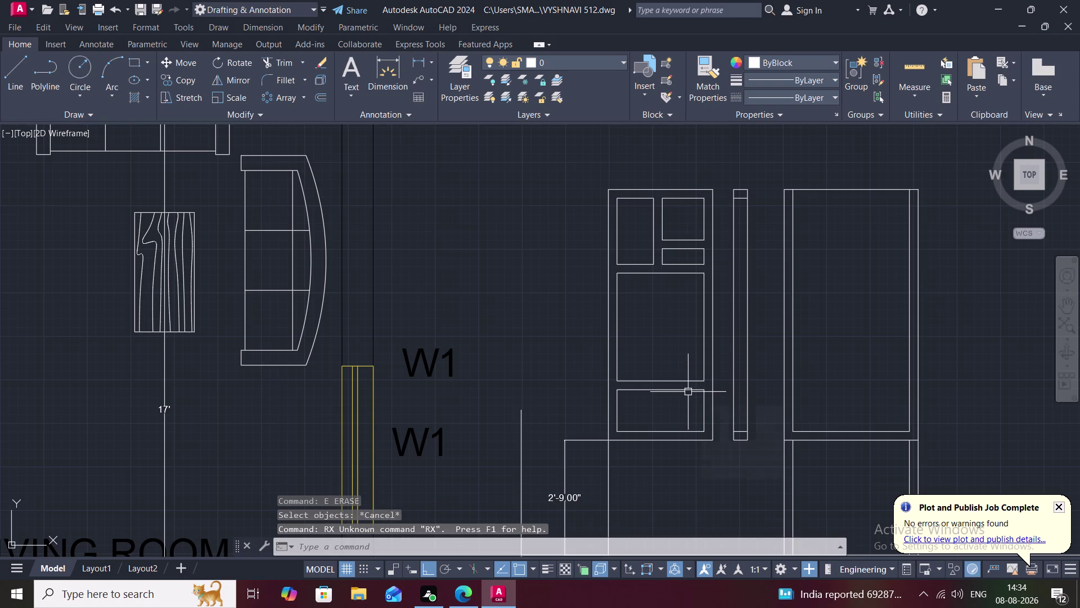
key(e)
text(X)
Extend the two lower divider lines across the strip to the right panel's far edge.
key(space)
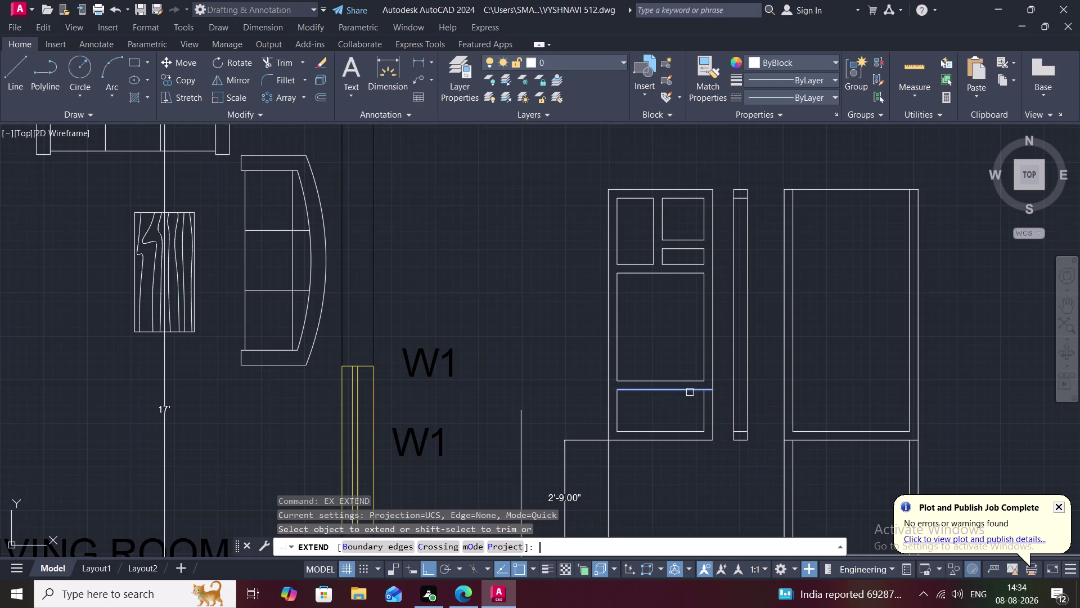
click(692, 392)
click(699, 391)
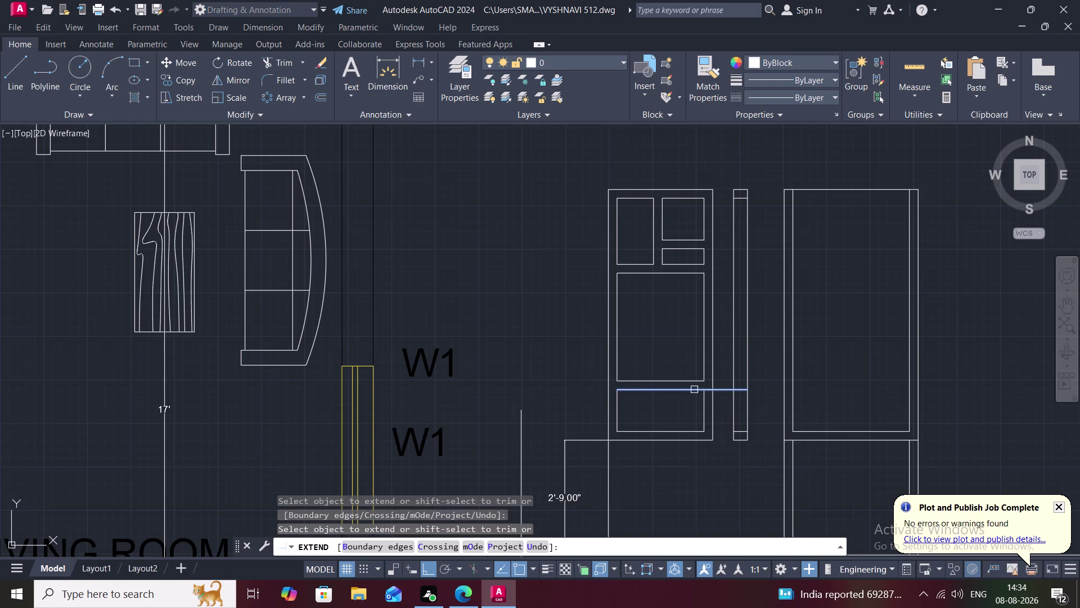
click(692, 389)
double_click(687, 381)
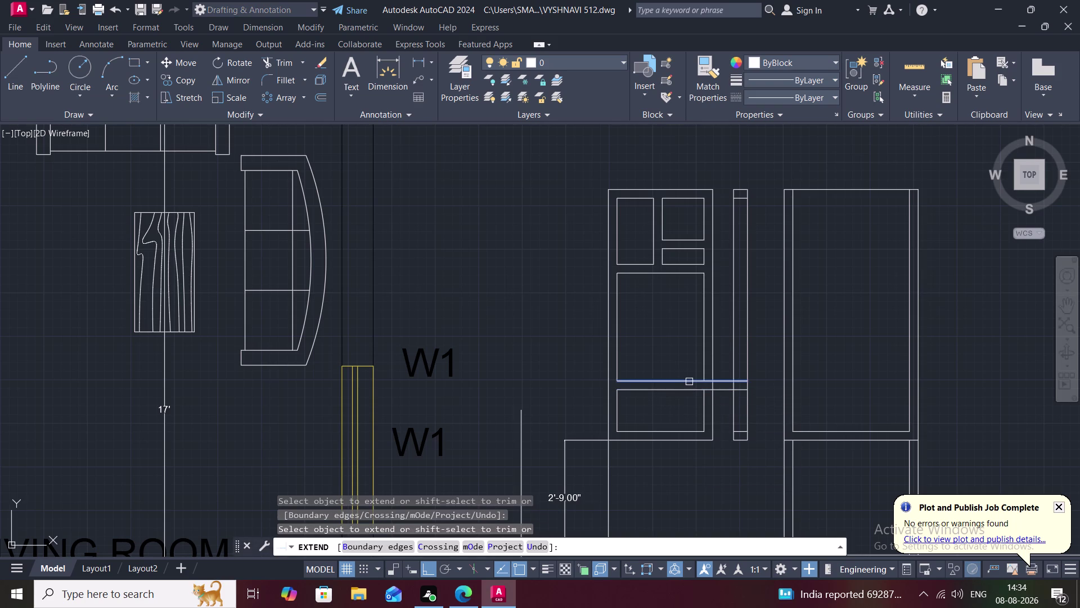
click(690, 382)
click(724, 382)
click(763, 383)
click(773, 380)
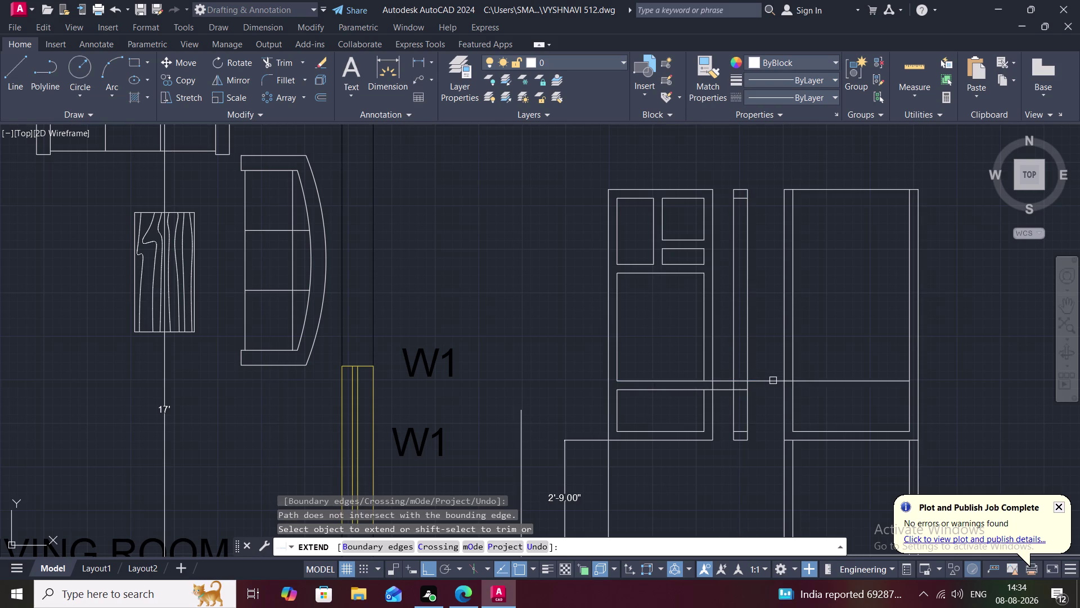
click(841, 382)
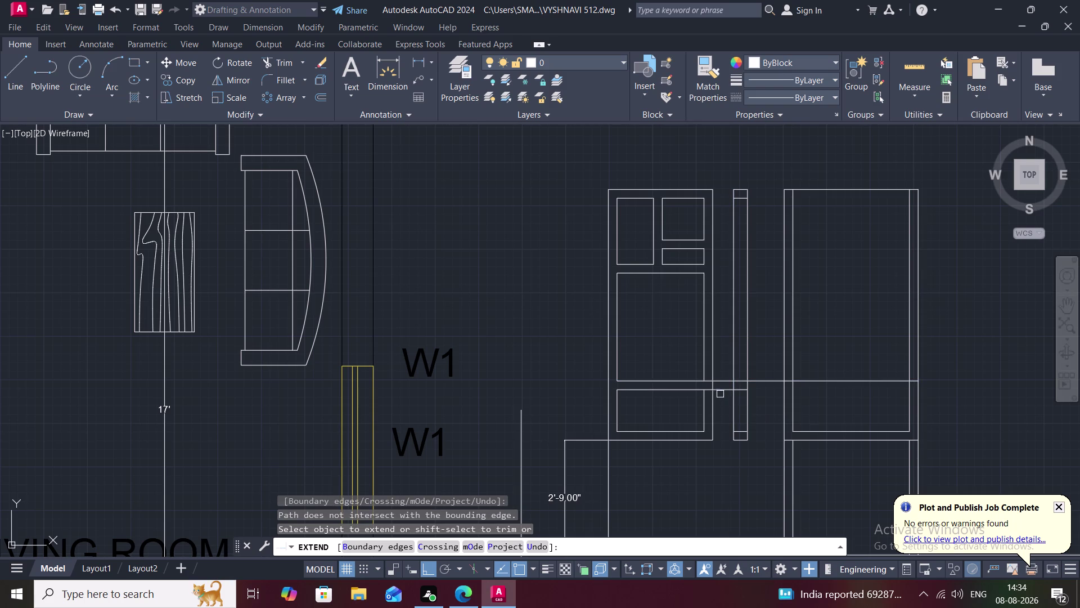
click(723, 389)
double_click(726, 390)
click(731, 390)
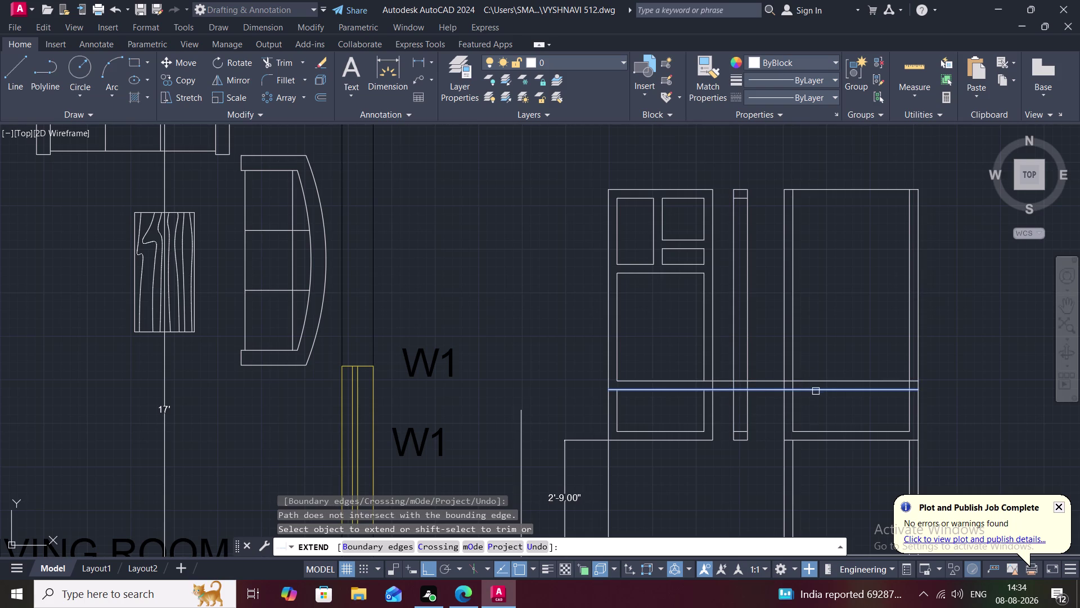
click(838, 392)
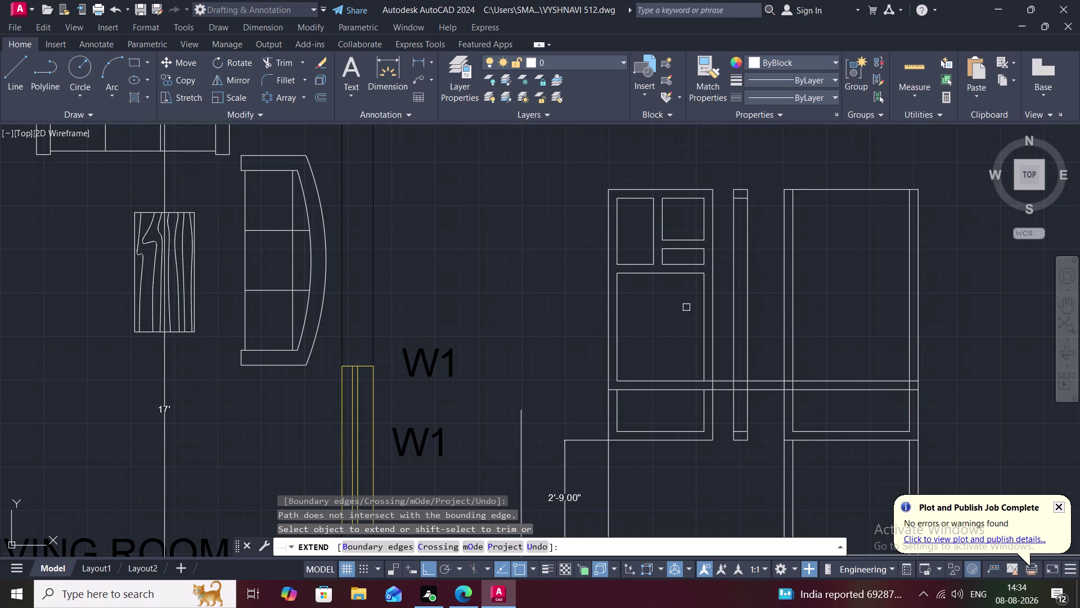
Extend the upper and topmost divider lines across the strip to the right edge.
click(691, 274)
click(694, 274)
triple_click(695, 274)
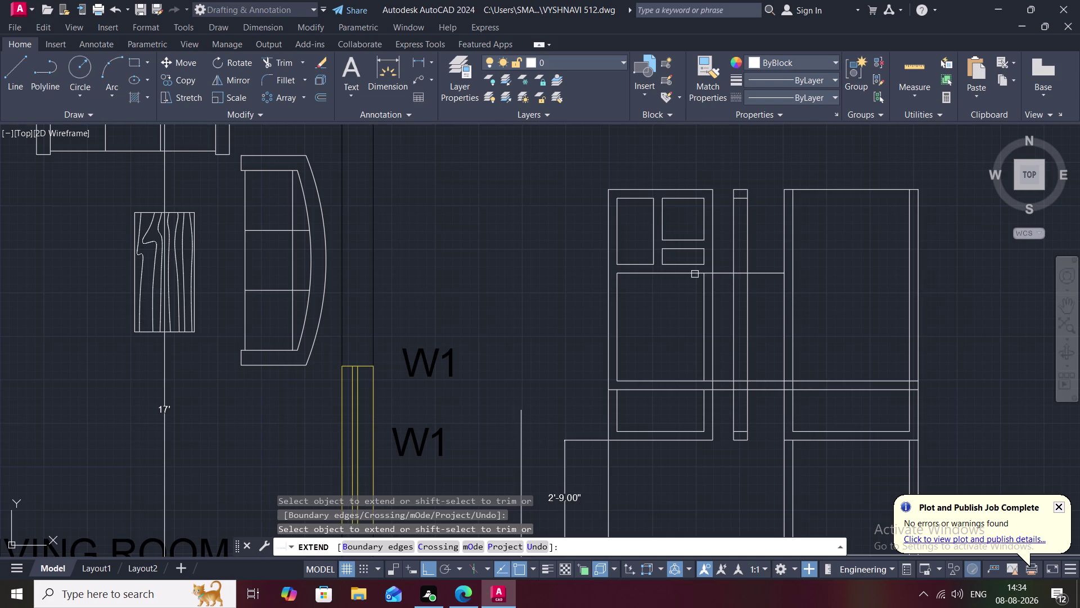
triple_click(695, 274)
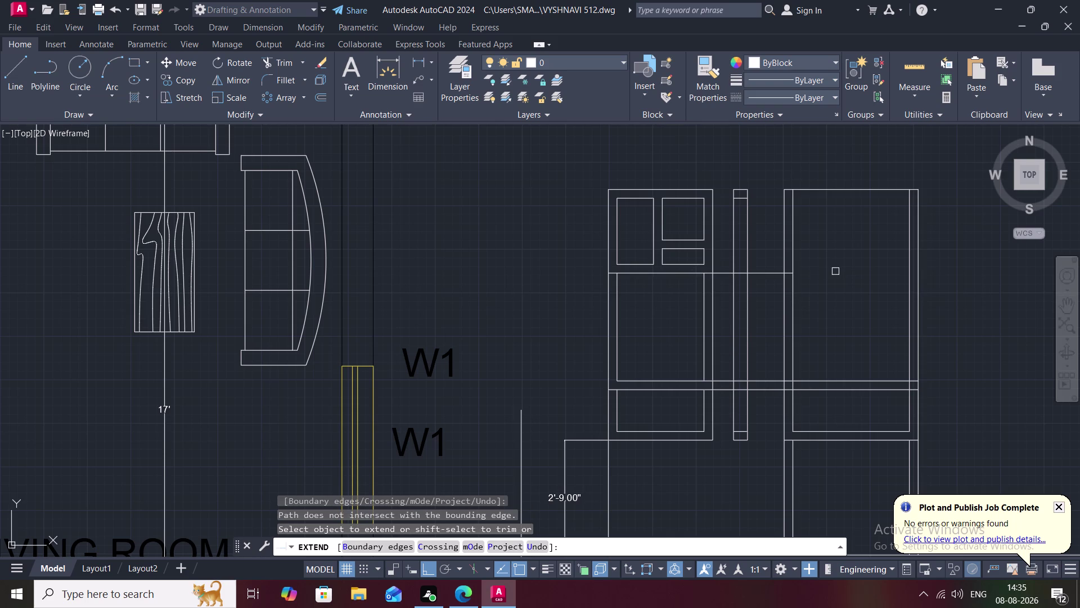
click(772, 275)
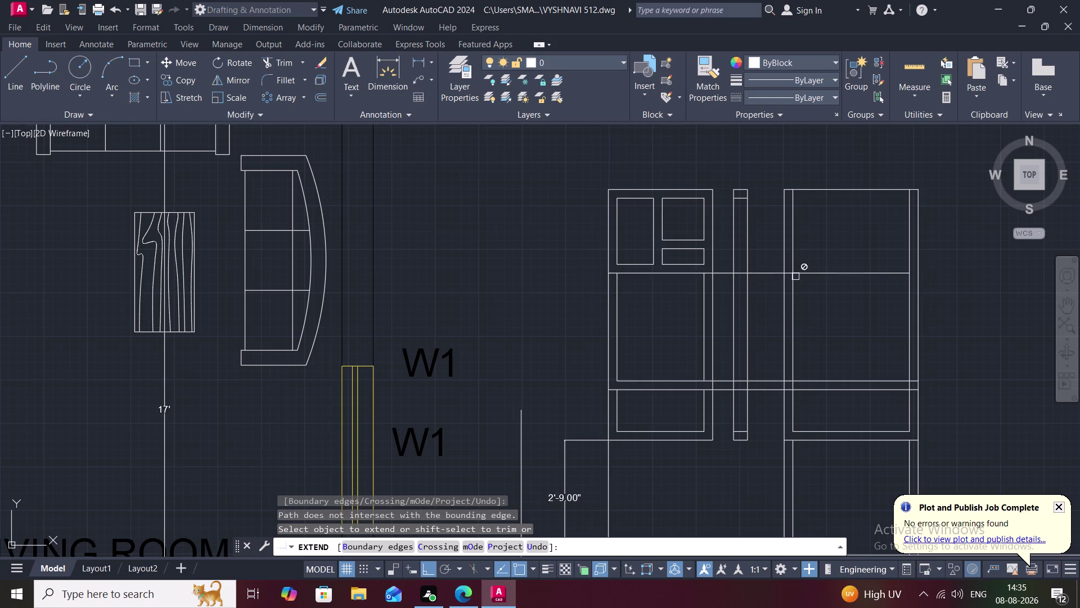
click(858, 272)
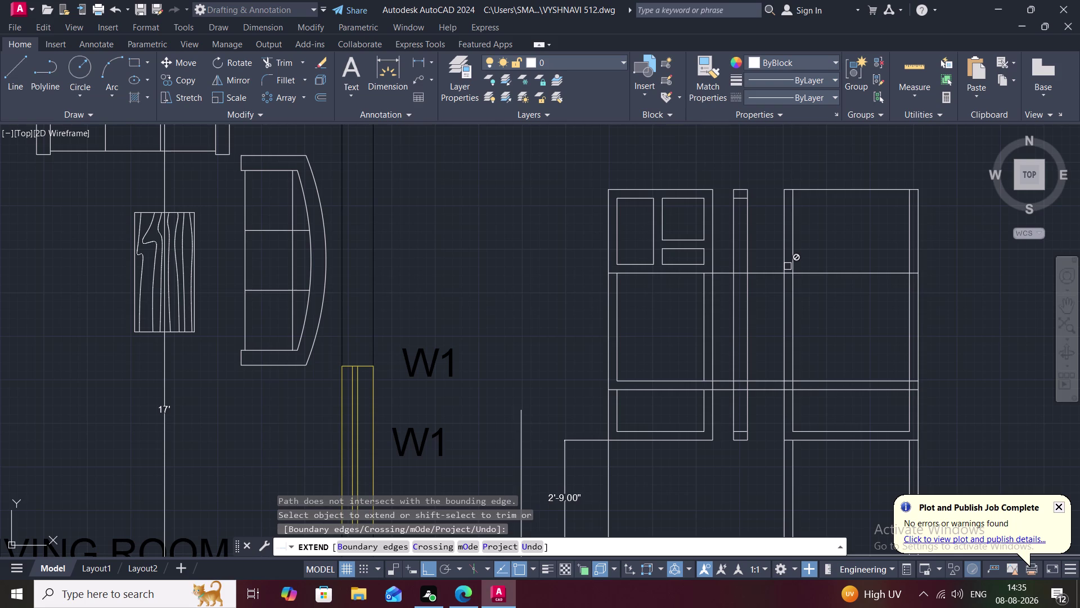
click(695, 263)
click(703, 264)
click(715, 264)
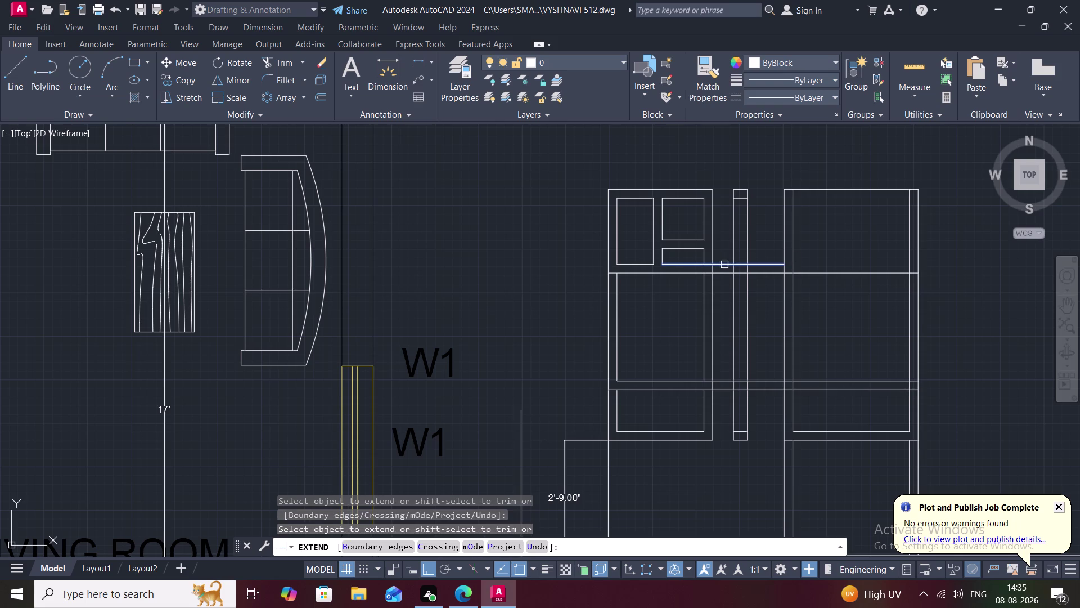
click(726, 264)
click(738, 263)
click(766, 263)
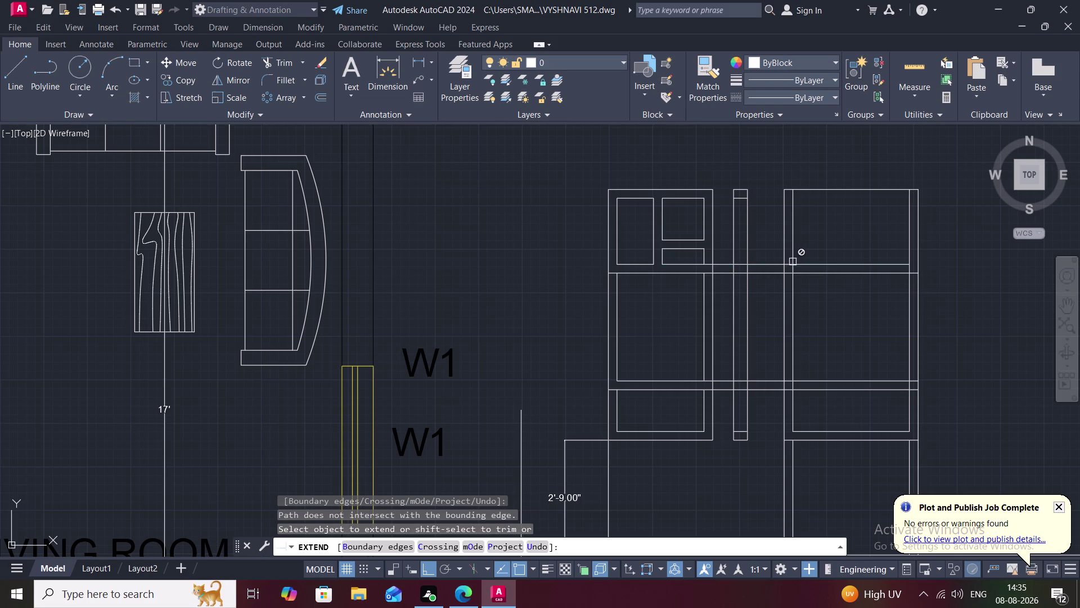
click(839, 264)
click(698, 251)
key(Escape)
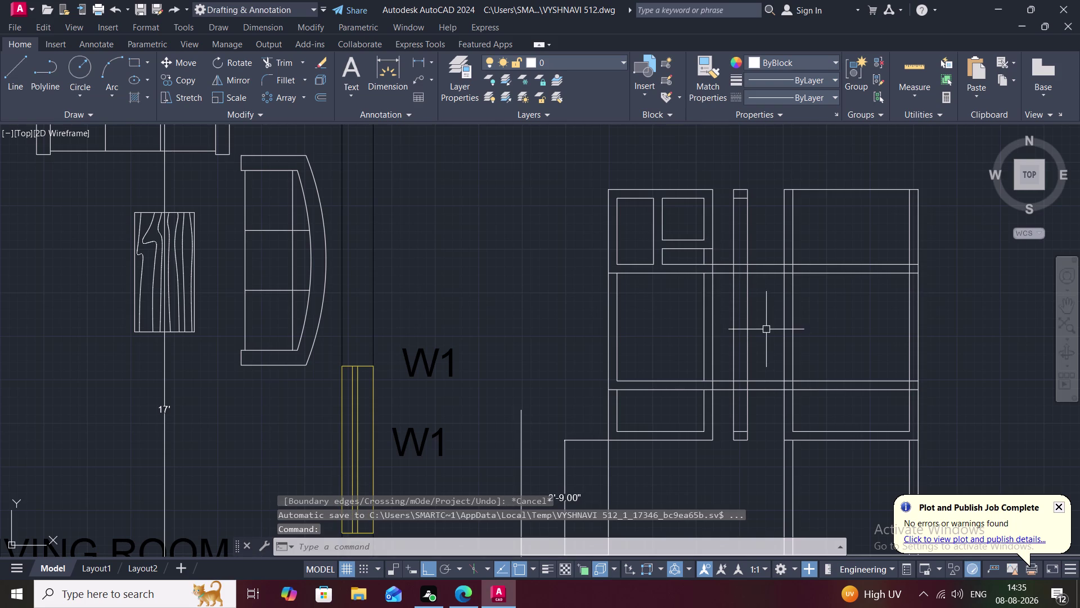
Pan toward the floor plan beside the elevation, abandoning a started offset.
scroll(down, 3)
middle_drag(844, 340, 759, 329)
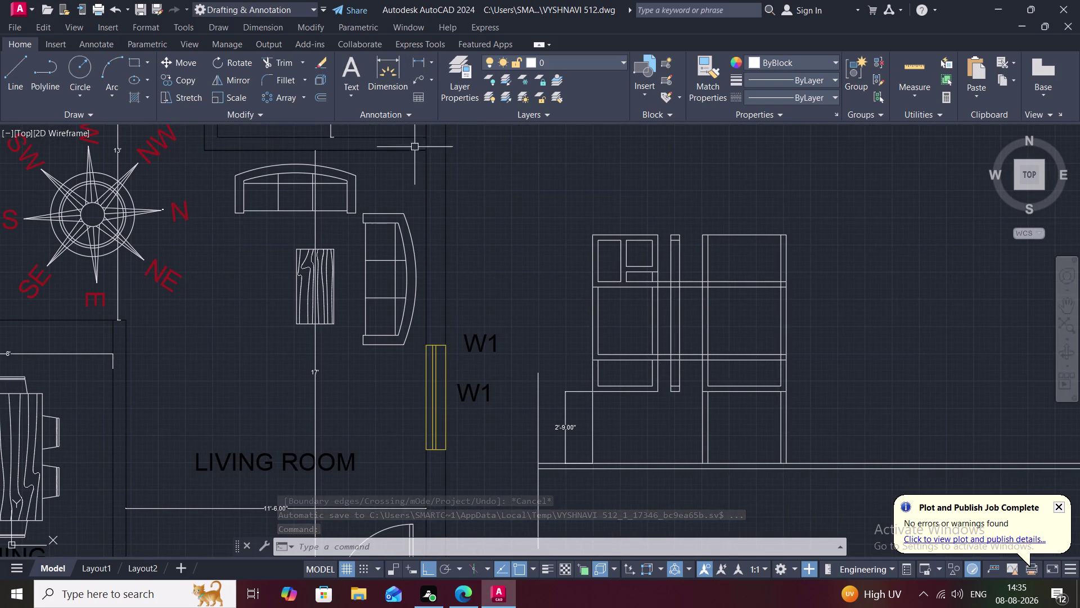
text(O)
key(space)
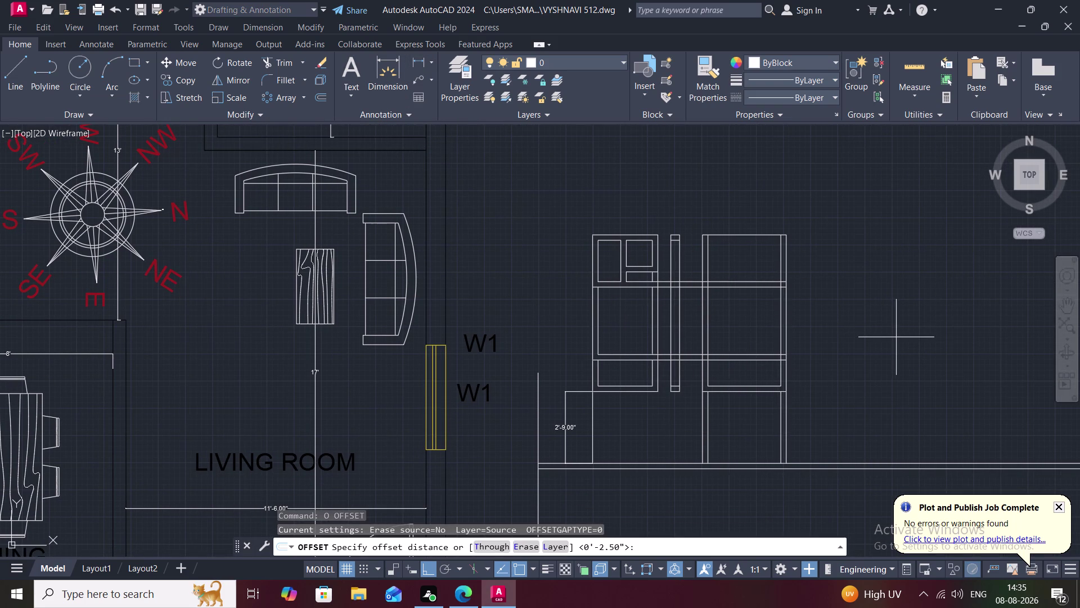
text(TR)
key(space)
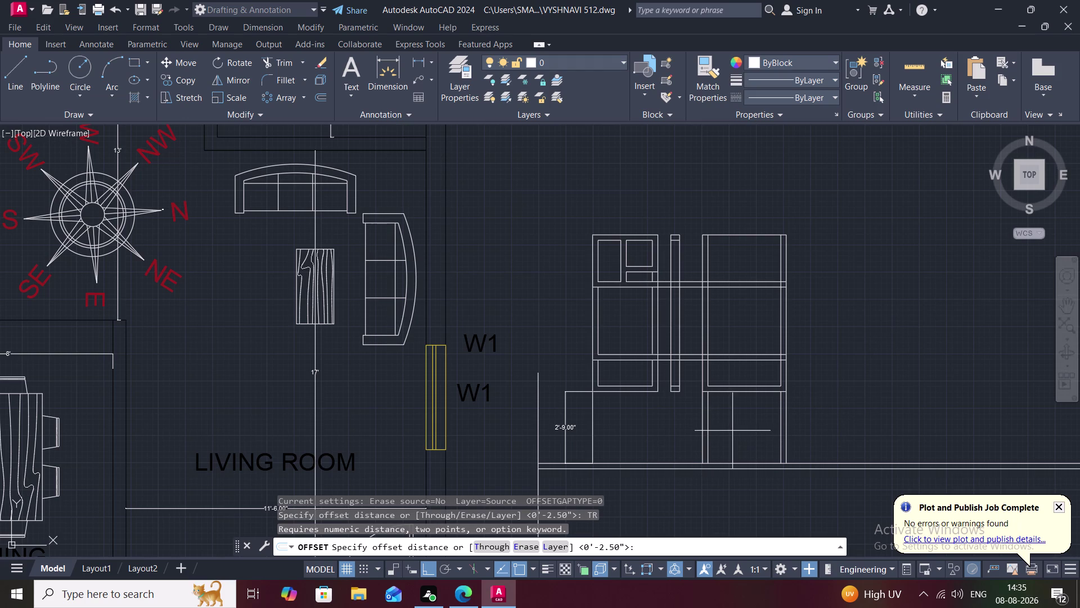
key(Escape)
Trim the overhanging lower pieces of the right panel's edge line.
text(TR)
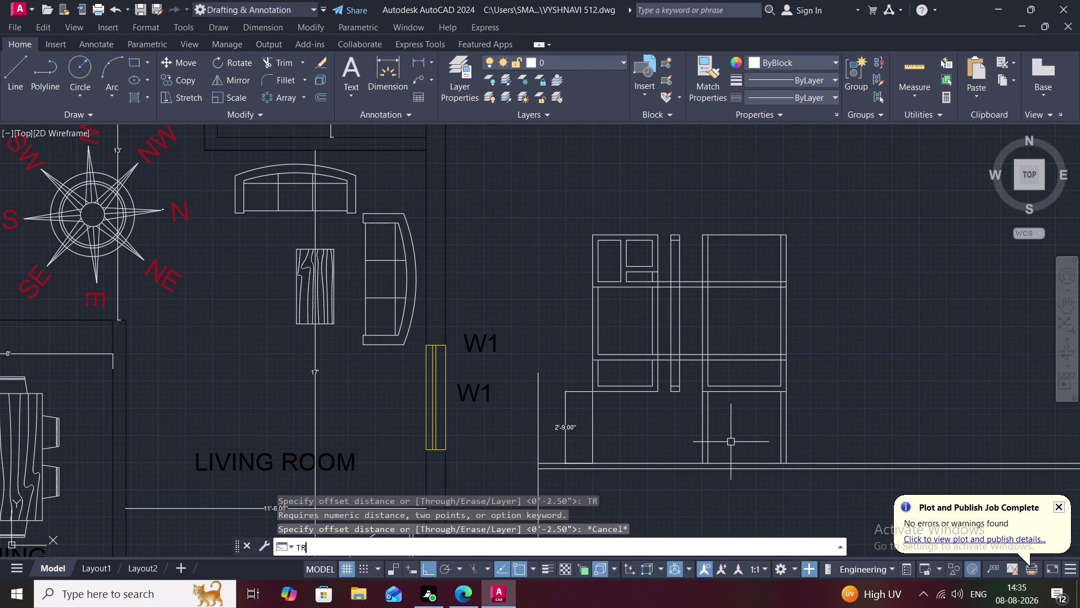
key(space)
click(708, 432)
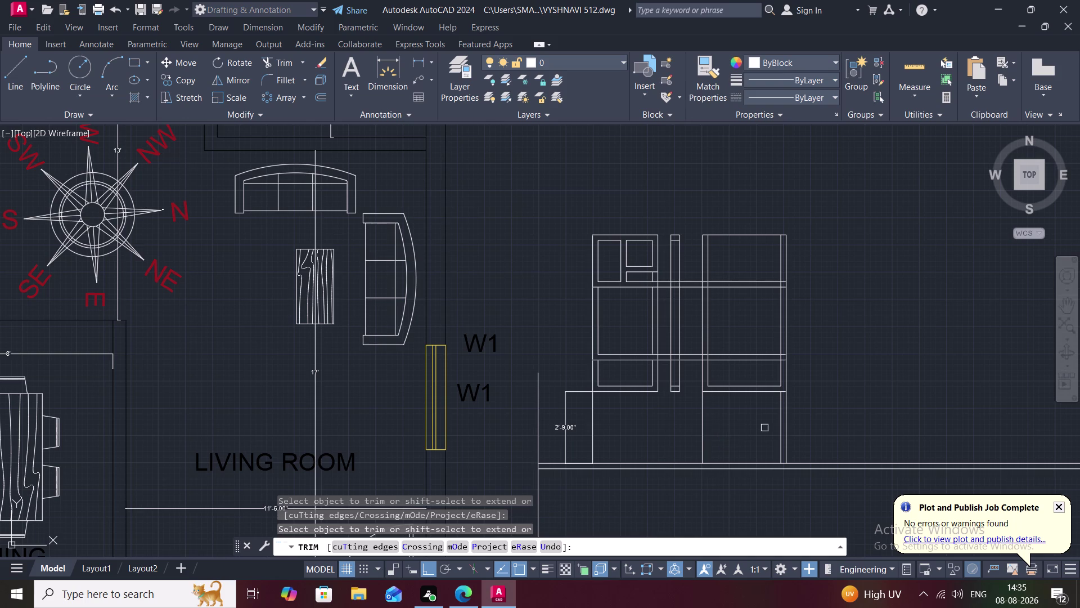
click(781, 426)
click(786, 427)
key(Escape)
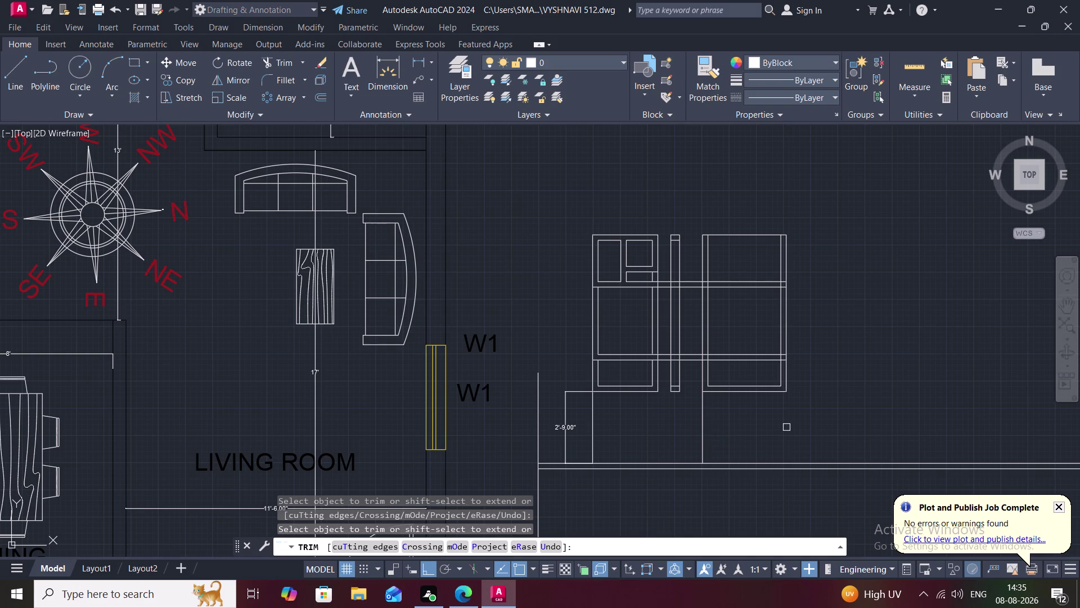
text(O)
key(space)
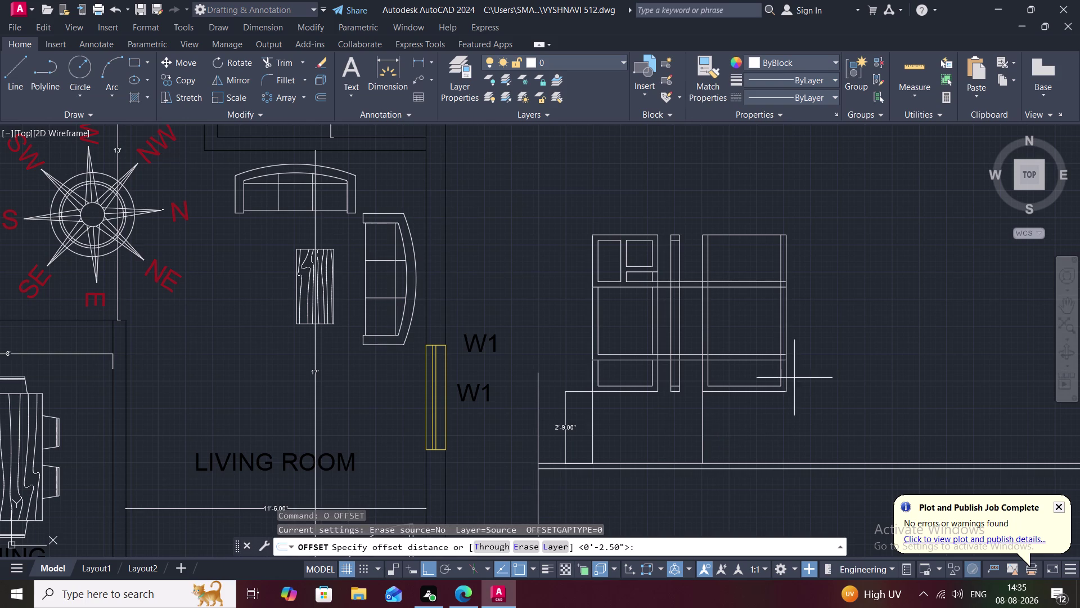
Offset the right panel's right edge 6" outward.
text(6)
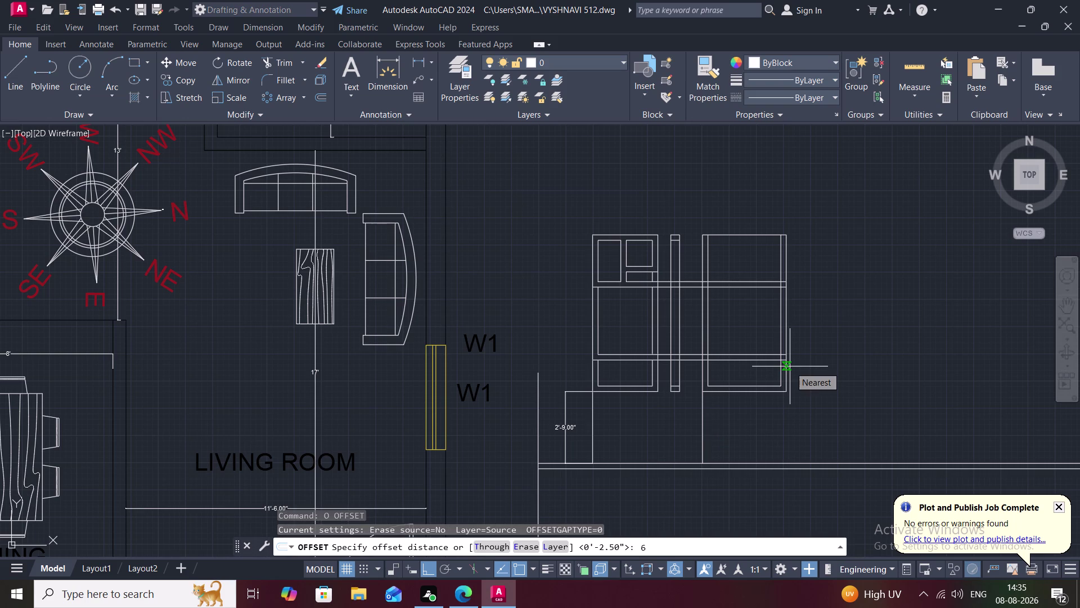
text(")
key(space)
click(787, 366)
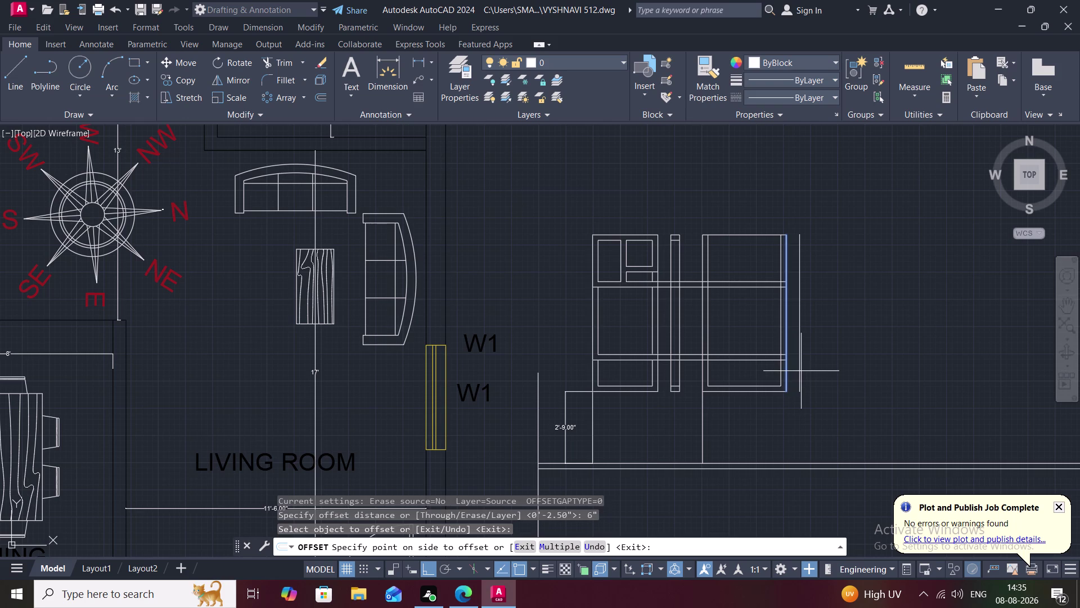
click(802, 371)
key(Escape)
Offset the new vertical line a further 4" to the right.
key(o)
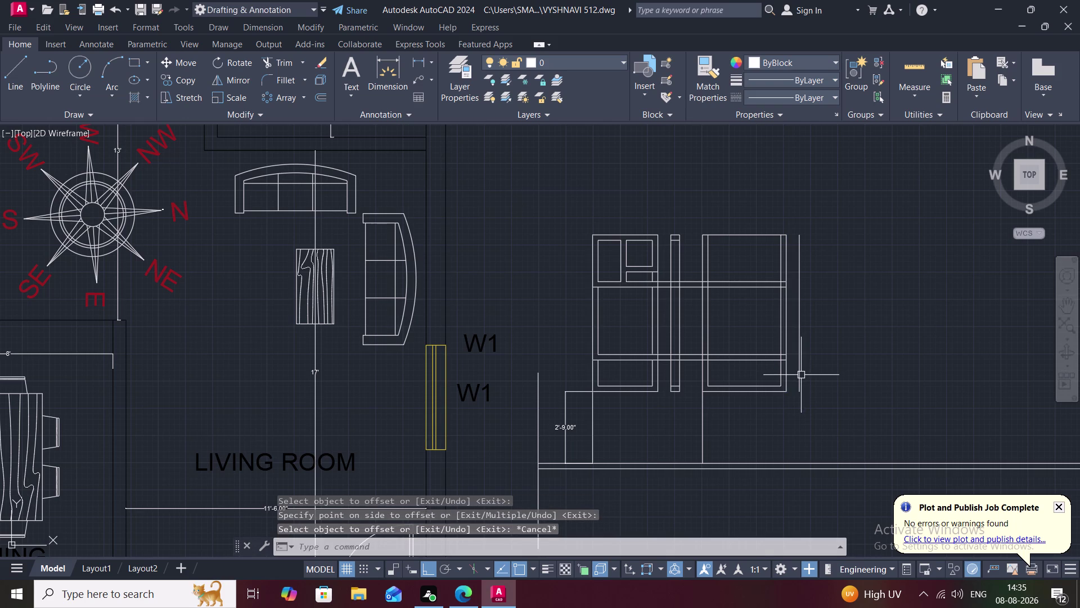
key(space)
key(4)
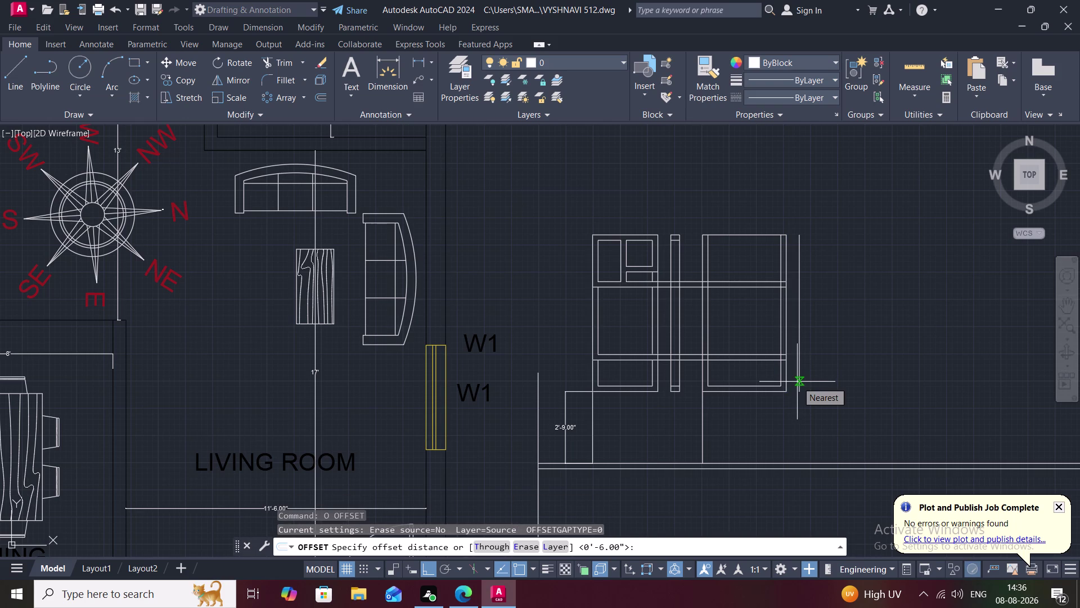
key(shift+quotedbl)
key(space)
click(800, 365)
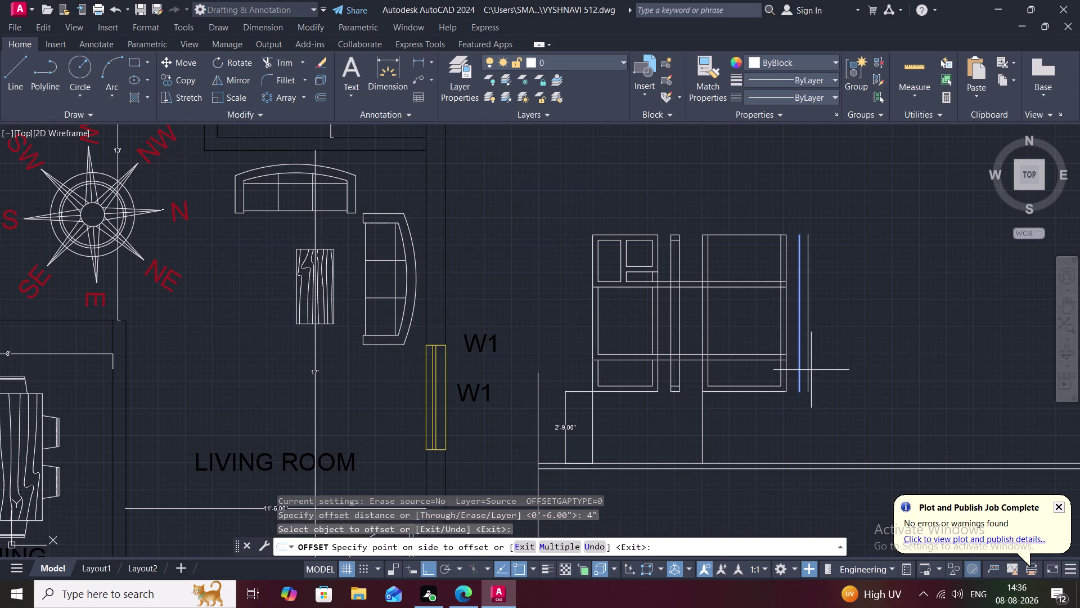
click(823, 369)
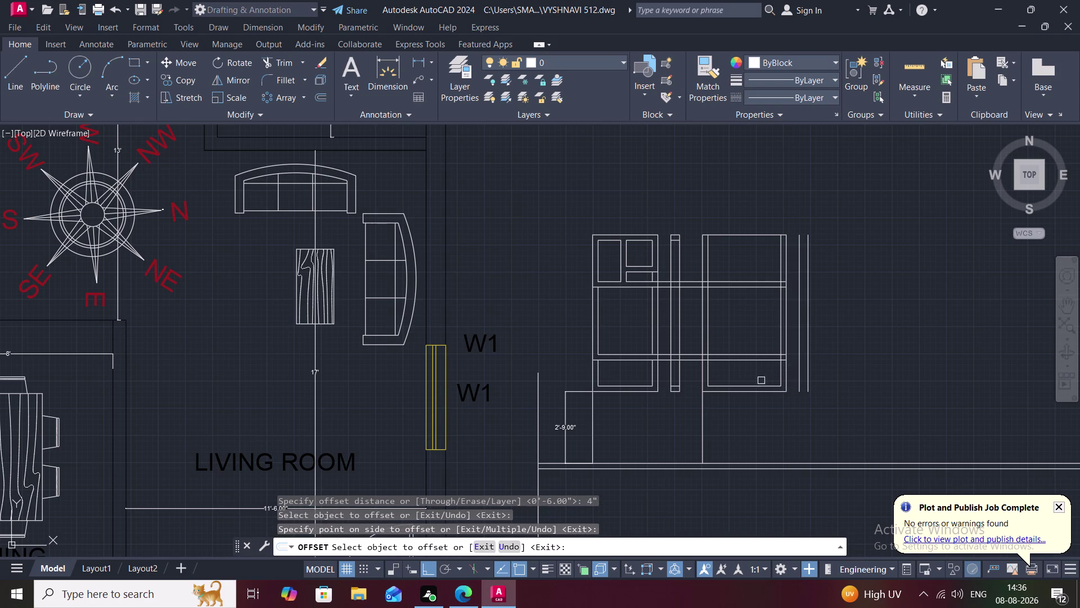
key(Escape)
key(e)
text(X)
key(space)
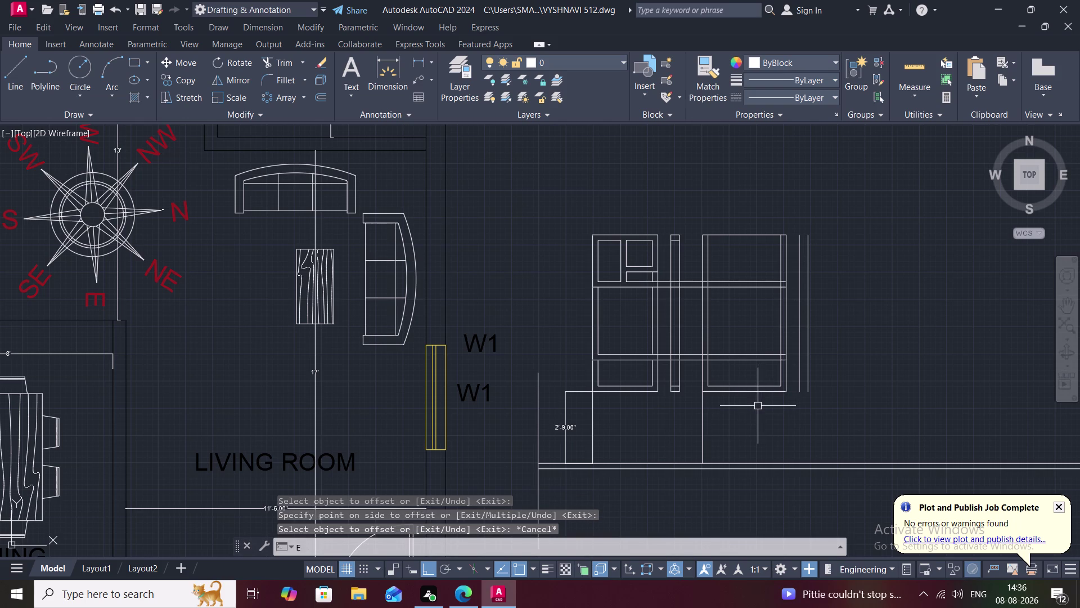
Extend the panel's bottom line and middle crossbar out to the new outer lines.
click(770, 392)
click(779, 393)
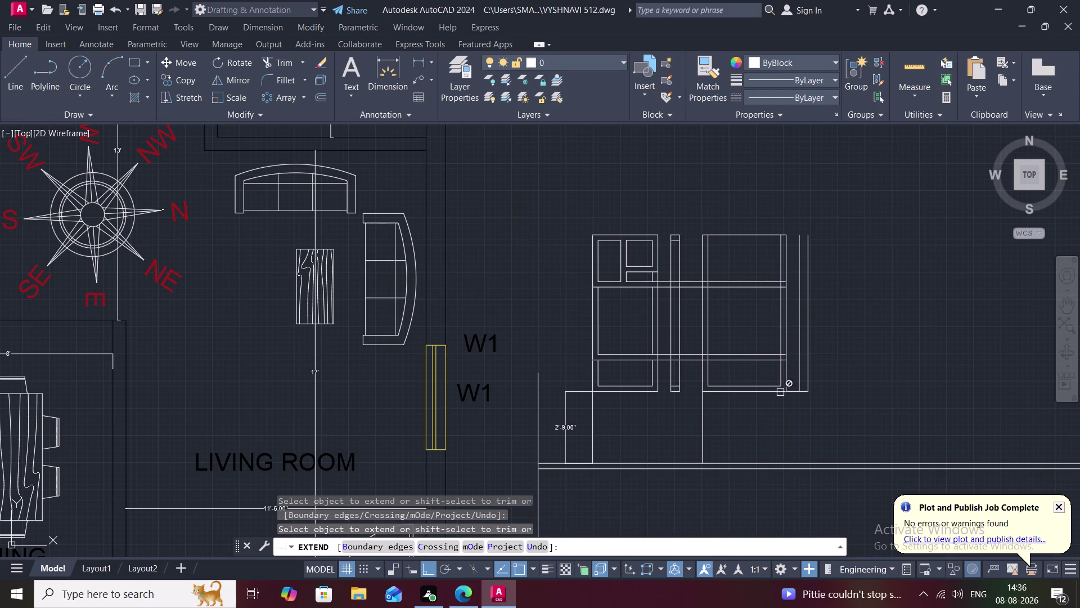
click(787, 392)
click(765, 387)
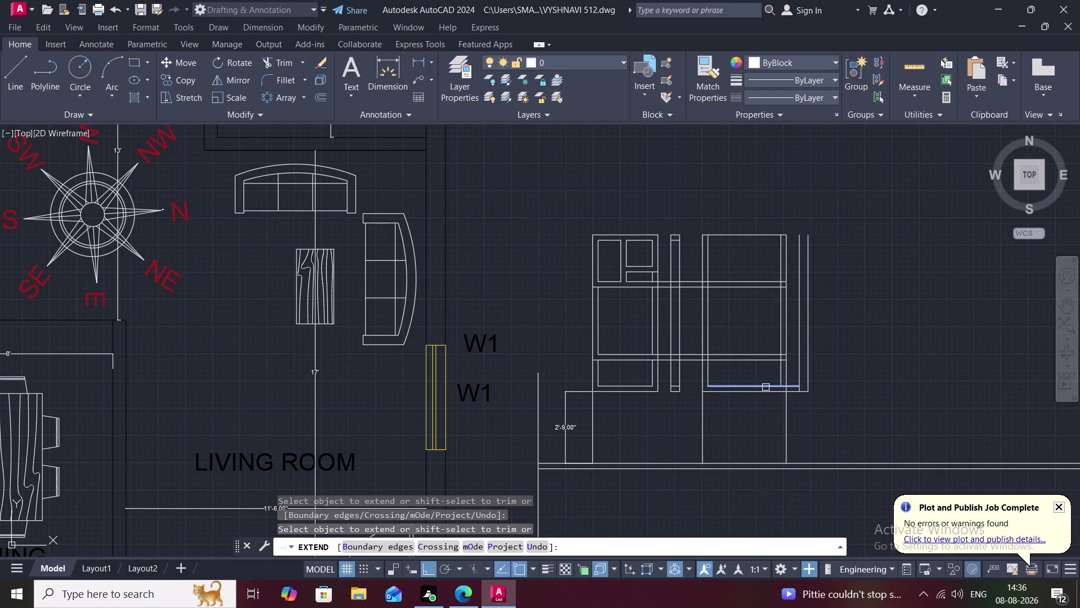
click(772, 386)
click(776, 384)
click(780, 385)
click(767, 359)
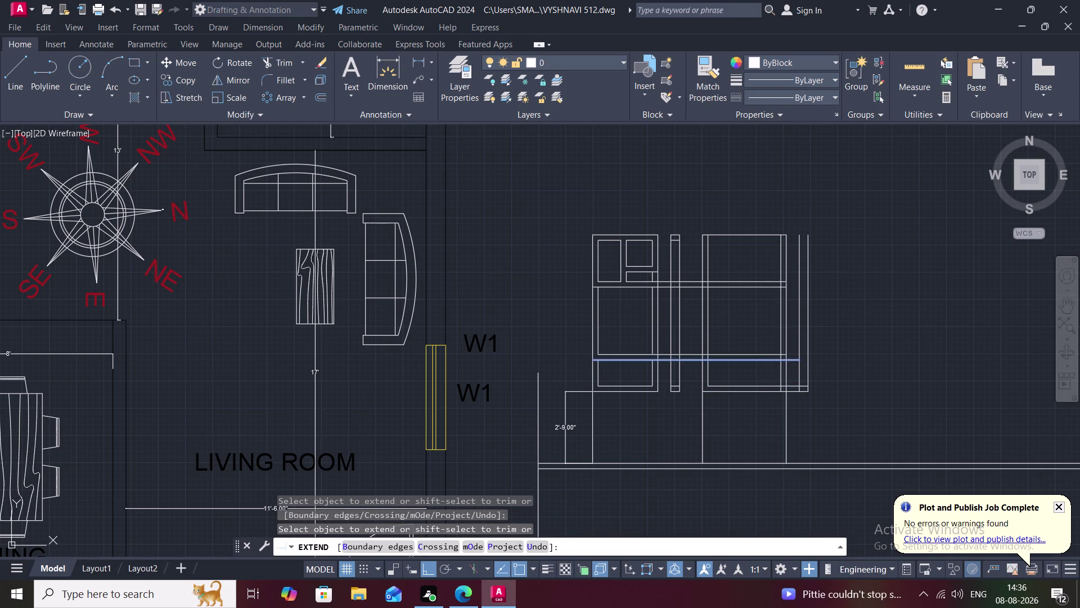
double_click(773, 359)
click(770, 356)
click(775, 356)
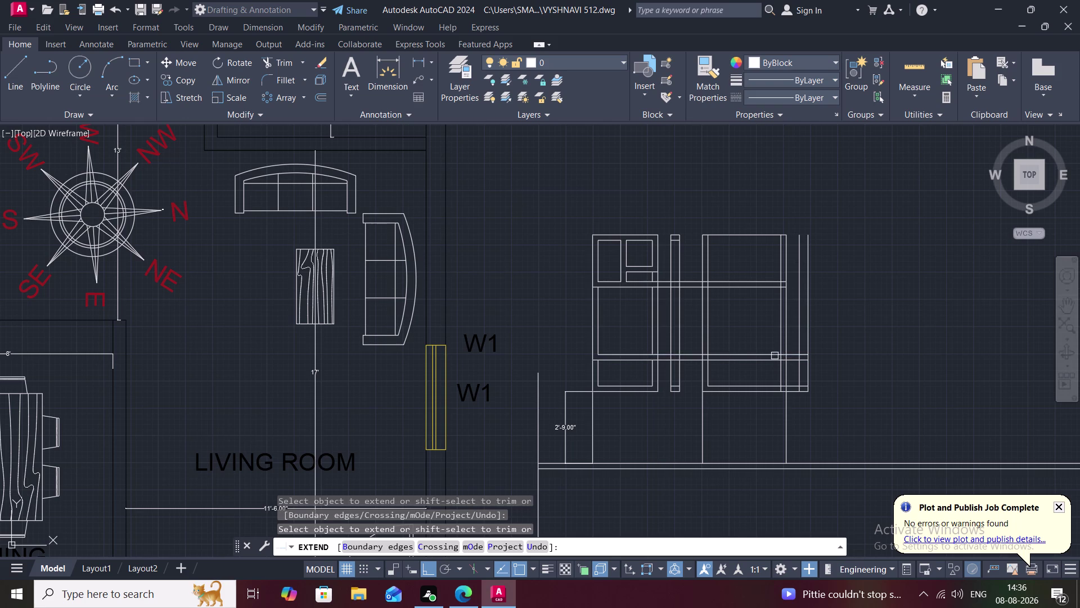
click(779, 356)
Extend the upper crossbars and the panel's top edge to the outer line.
click(775, 285)
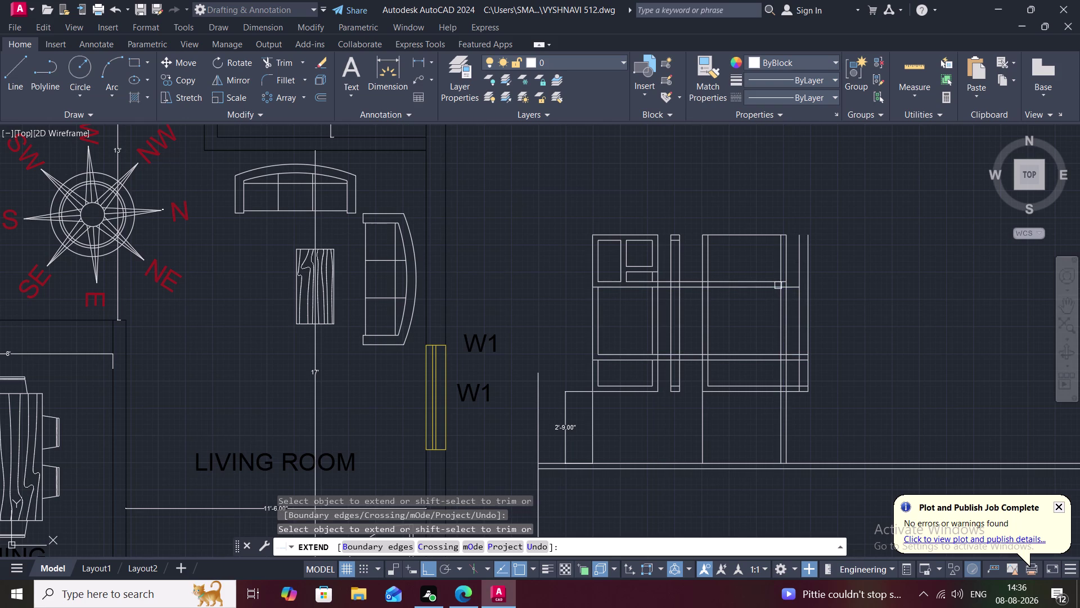
click(781, 285)
click(794, 285)
click(795, 287)
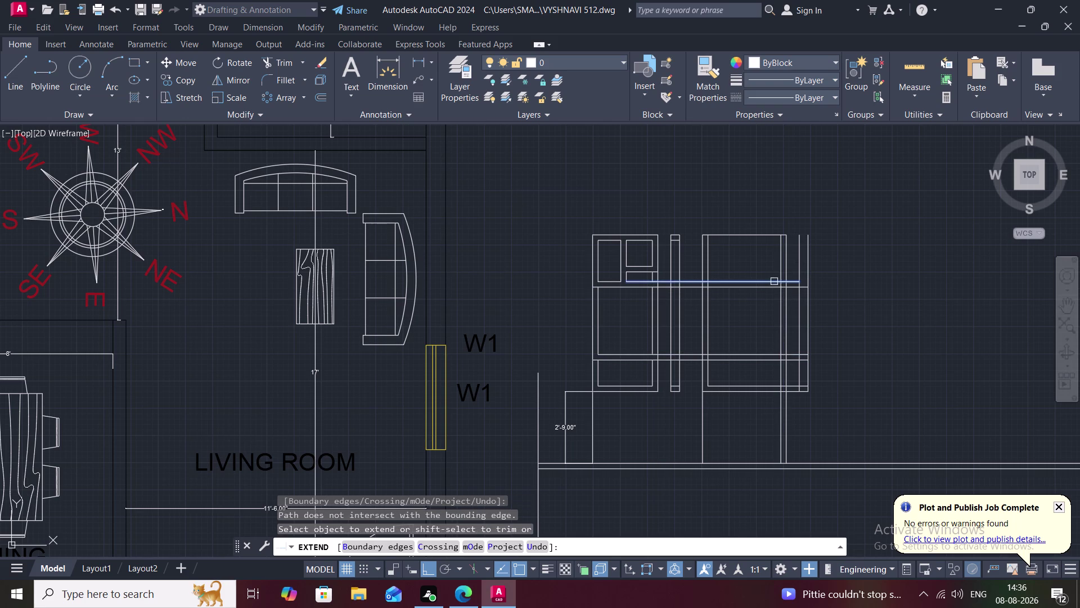
click(773, 281)
click(780, 280)
click(793, 280)
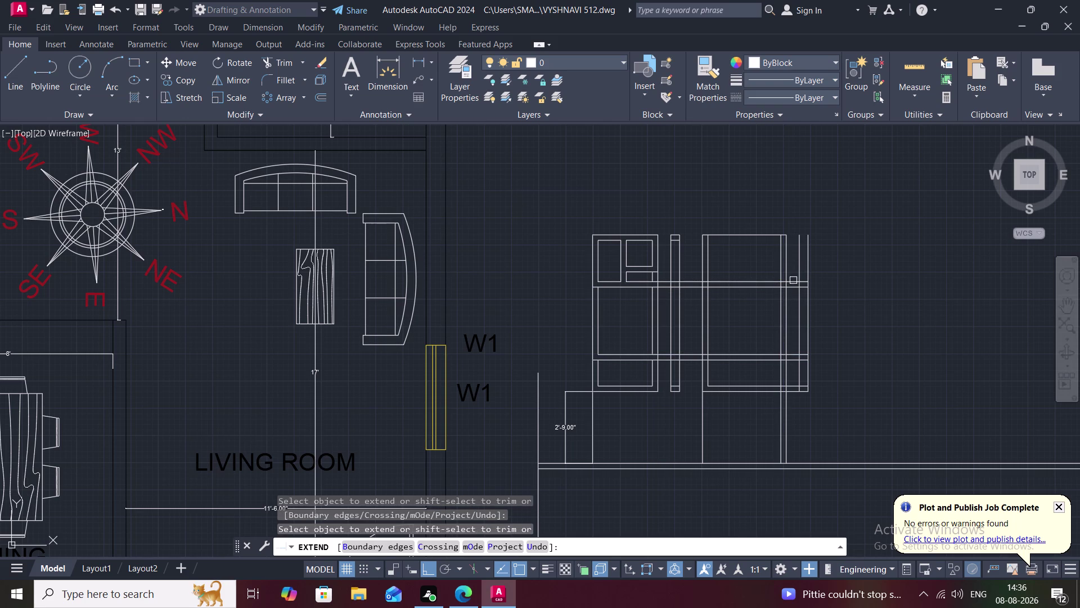
click(793, 280)
click(769, 234)
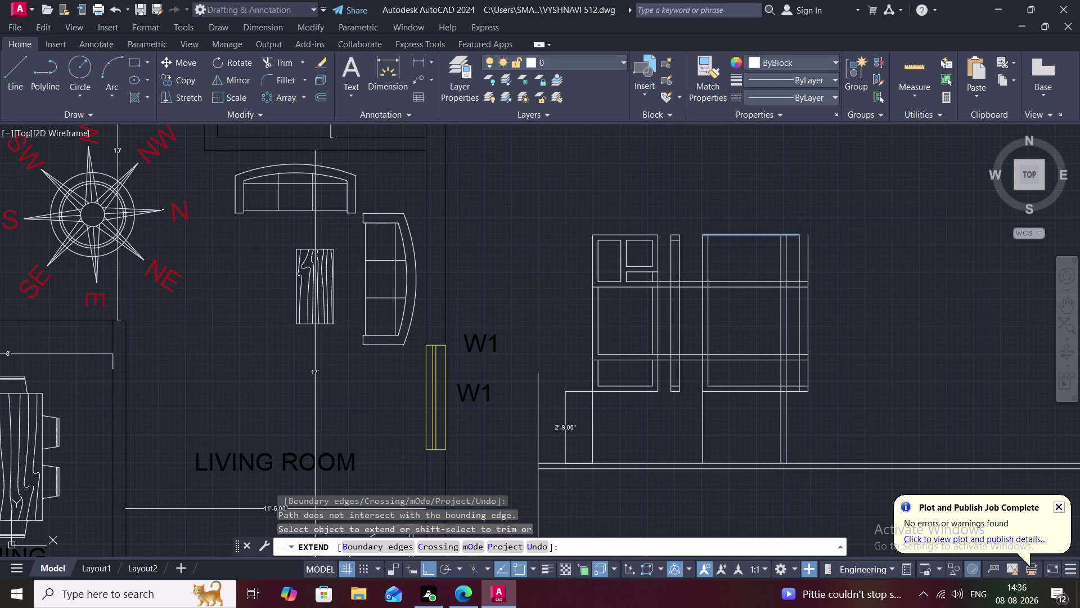
click(775, 234)
key(Escape)
With TR, fence-trim the line pieces crossing inside the panel and near its corner.
text(T)
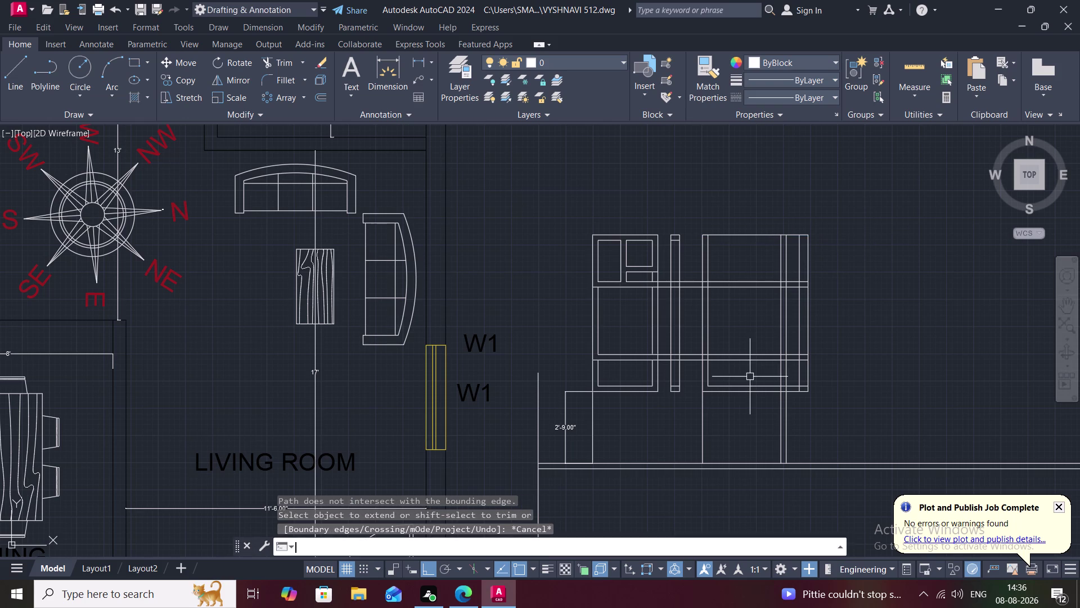
text(R)
key(space)
drag(692, 253, 692, 392)
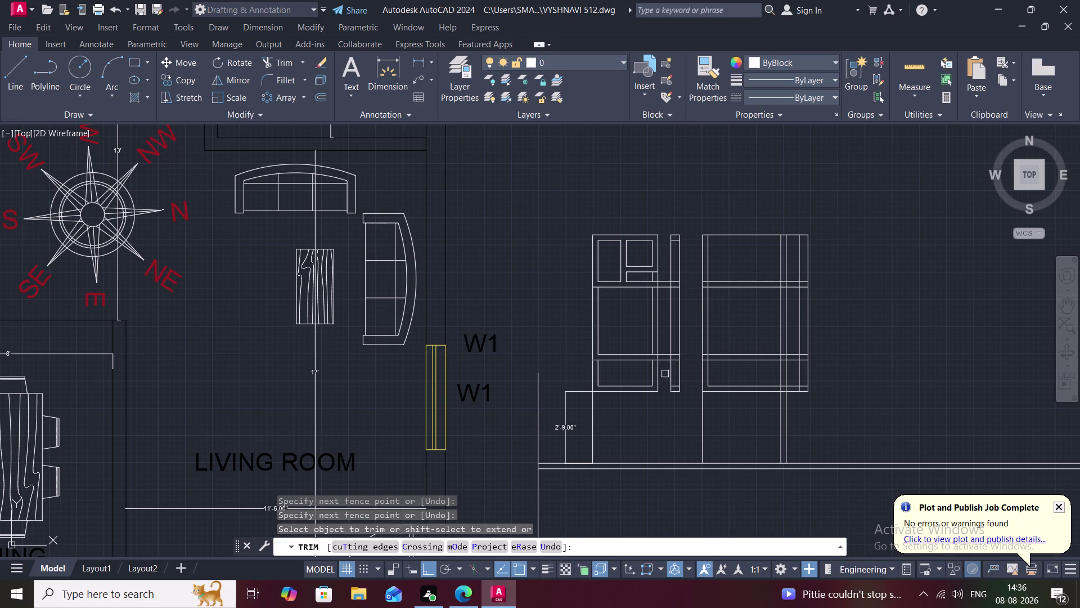
scroll(up, 3)
drag(650, 373, 655, 294)
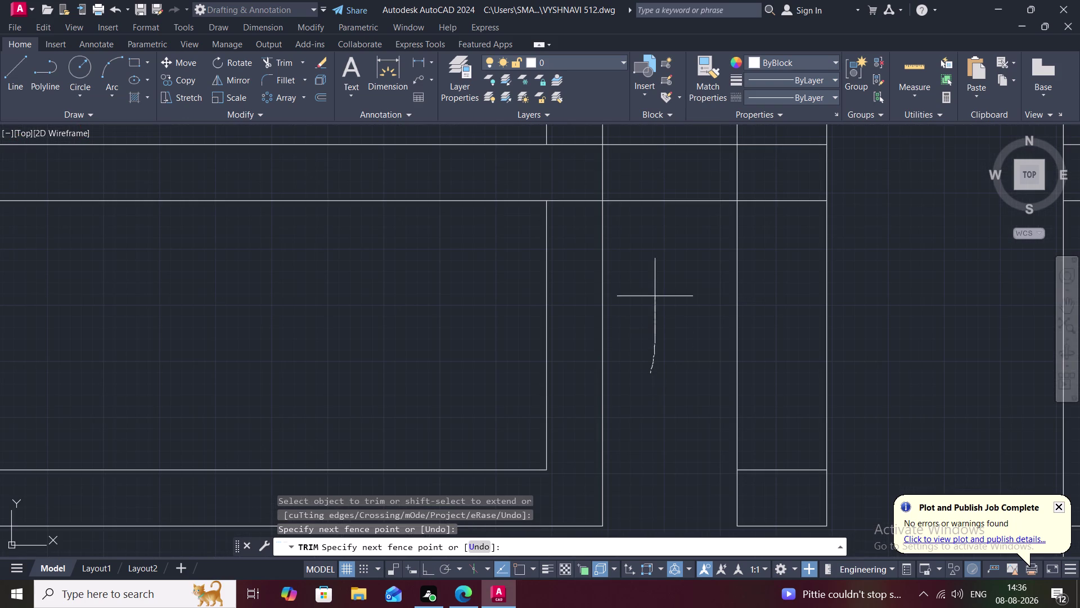
drag(654, 294, 674, 135)
drag(582, 247, 585, 176)
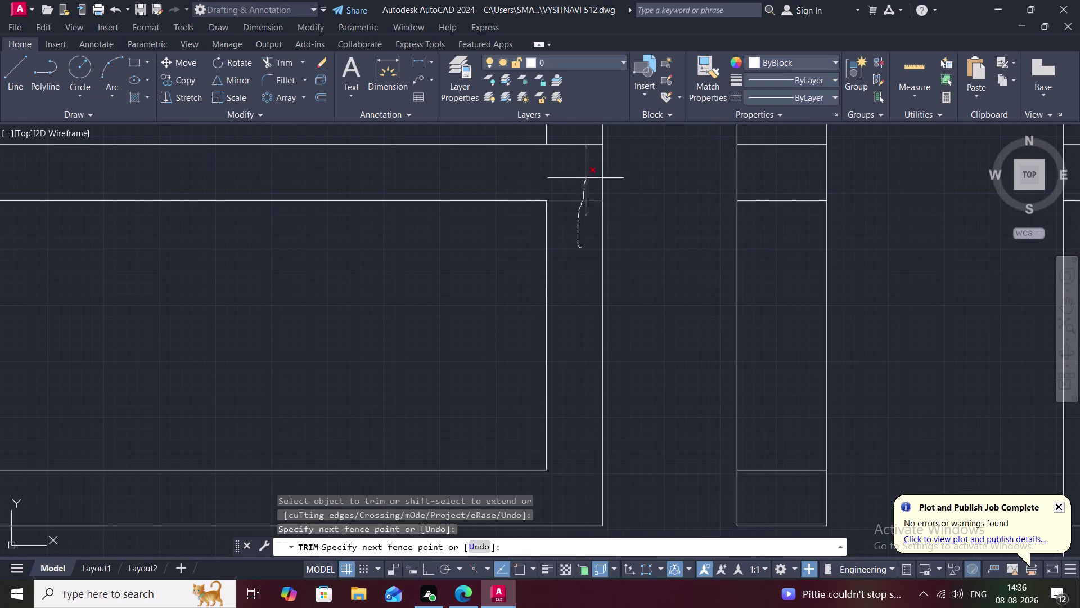
drag(586, 176, 581, 145)
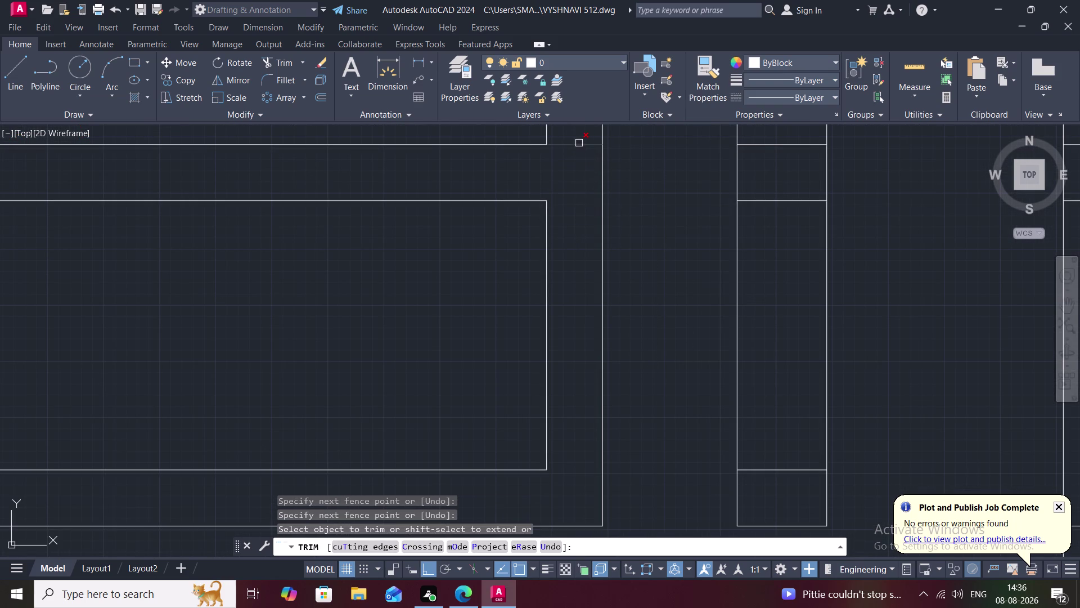
click(579, 143)
scroll(down, 3)
Trim the corner crossing lines, stubs and other overlapping line pieces.
middle_drag(579, 171, 532, 486)
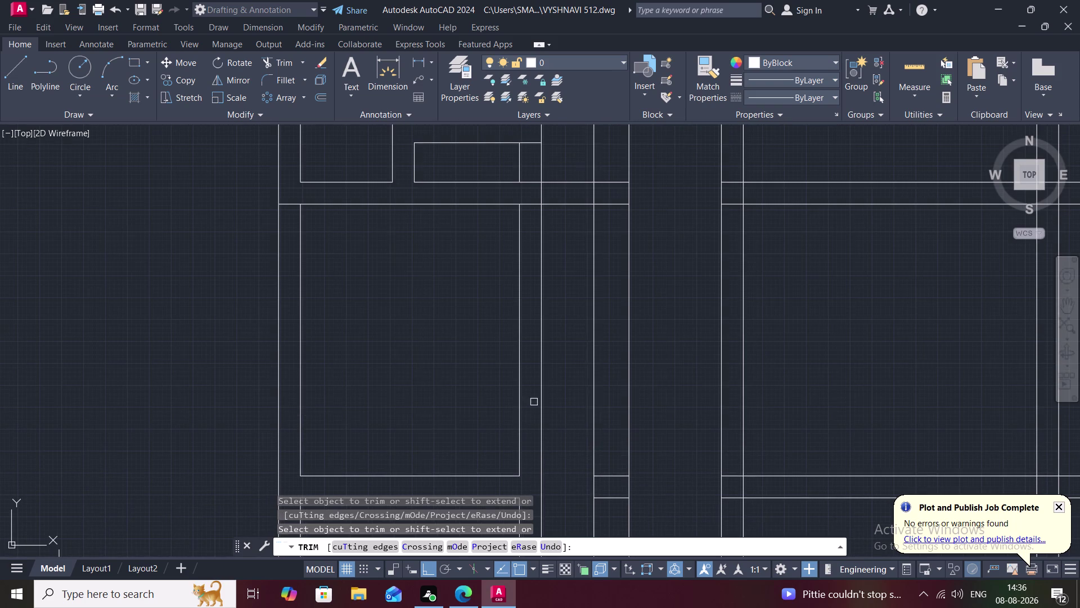
drag(532, 228, 536, 198)
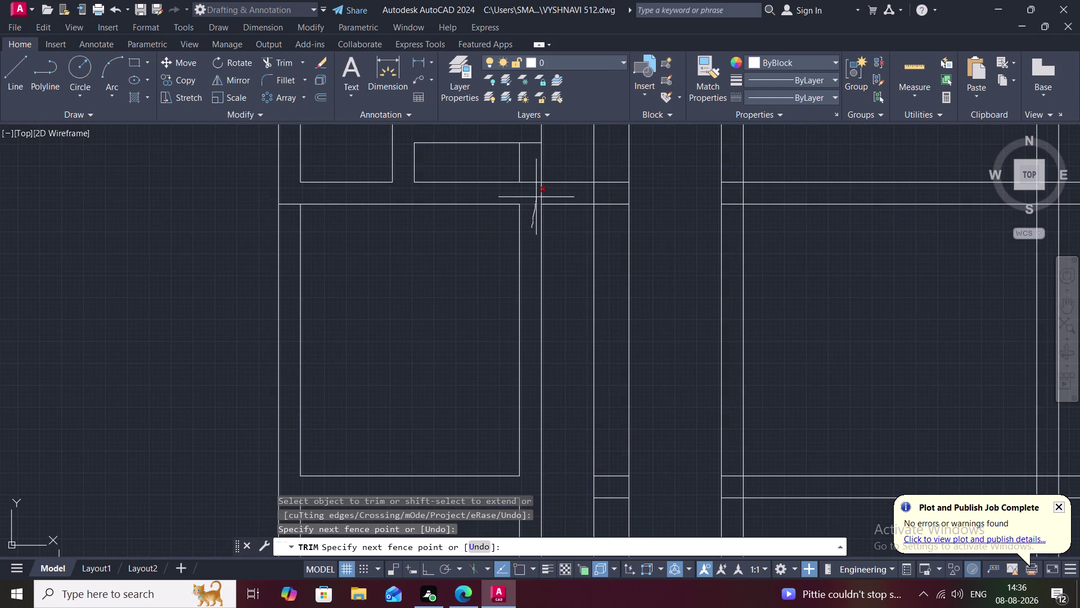
drag(536, 197, 534, 142)
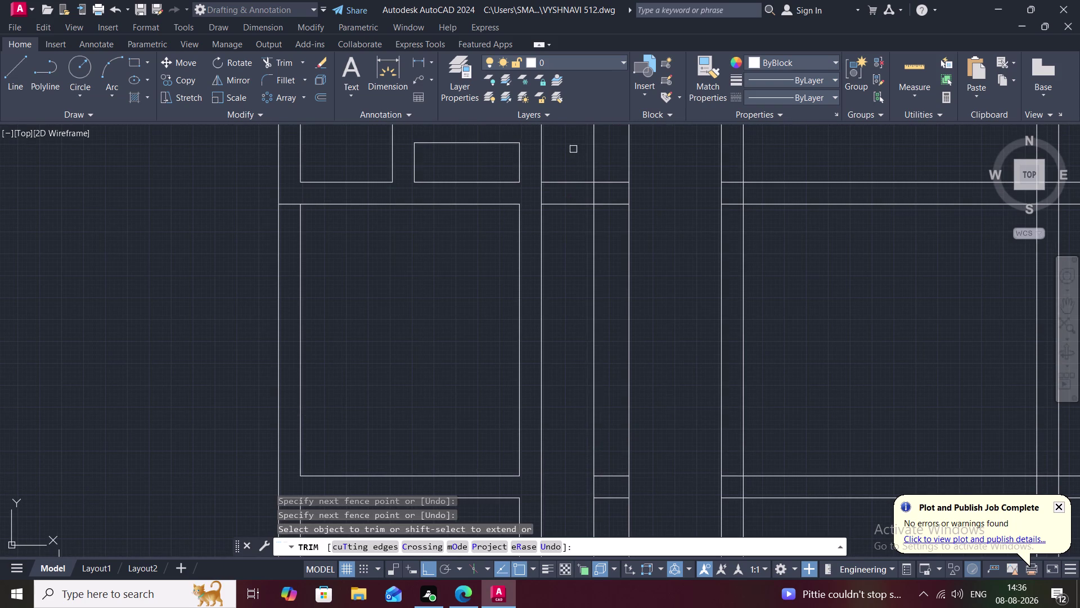
drag(573, 149, 573, 275)
scroll(down, 3)
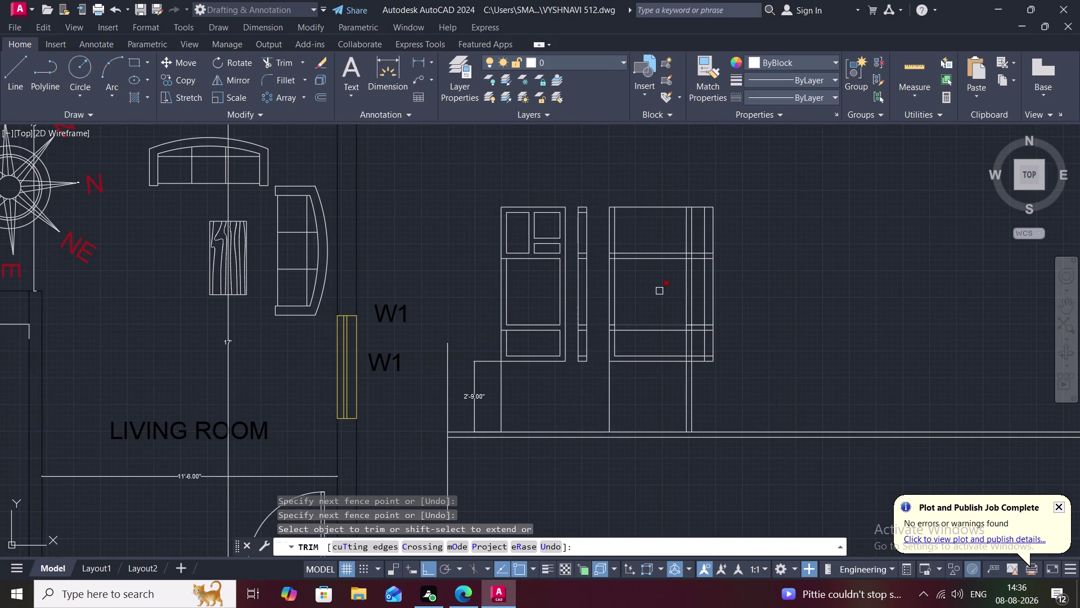
scroll(up, 3)
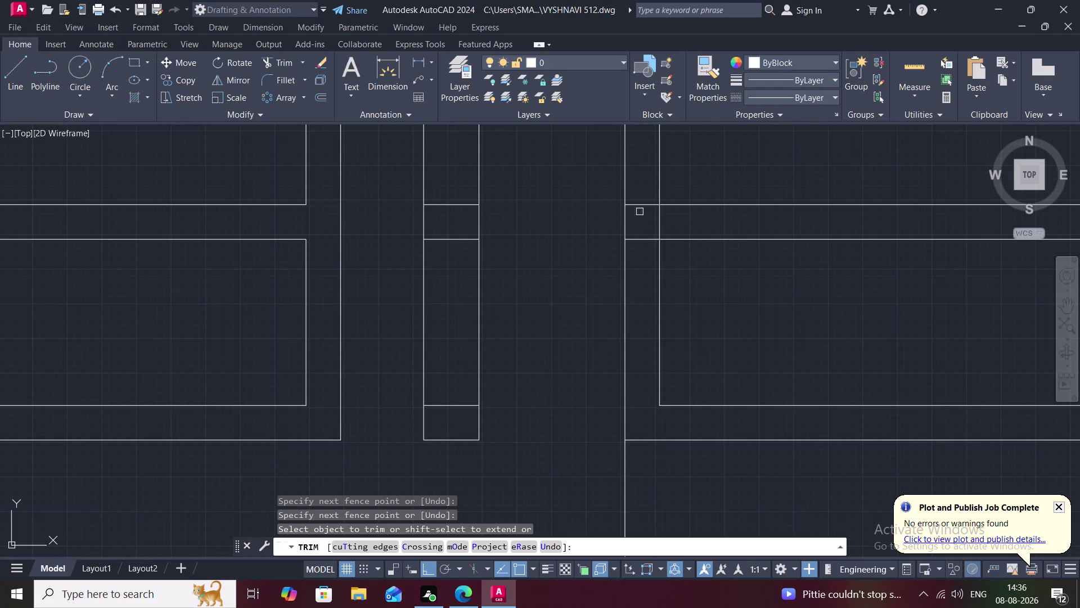
drag(639, 149, 645, 280)
scroll(down, 3)
middle_drag(690, 186, 612, 421)
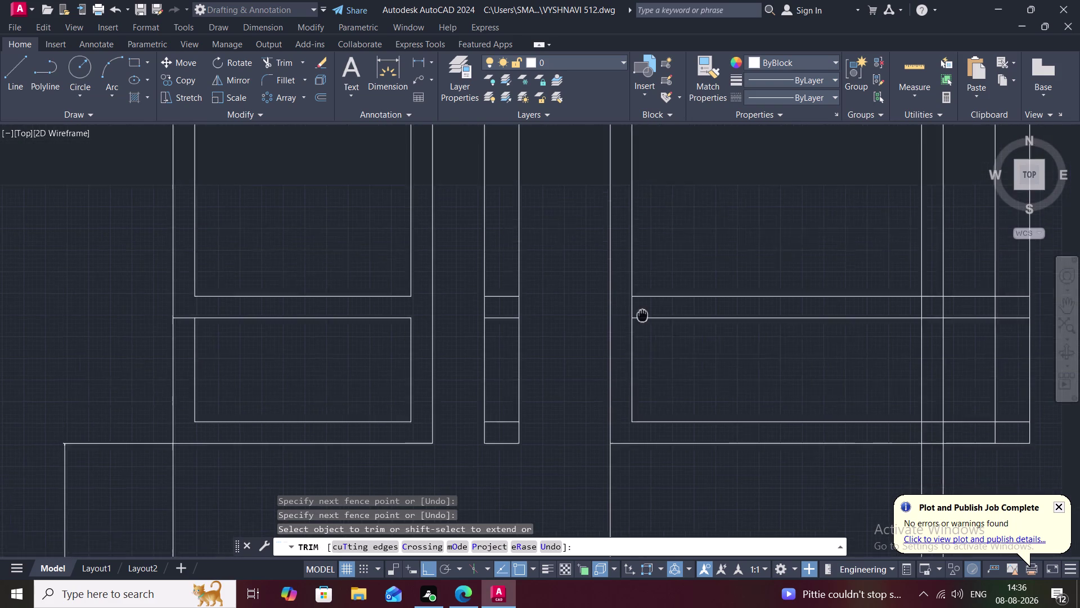
middle_drag(612, 421, 611, 439)
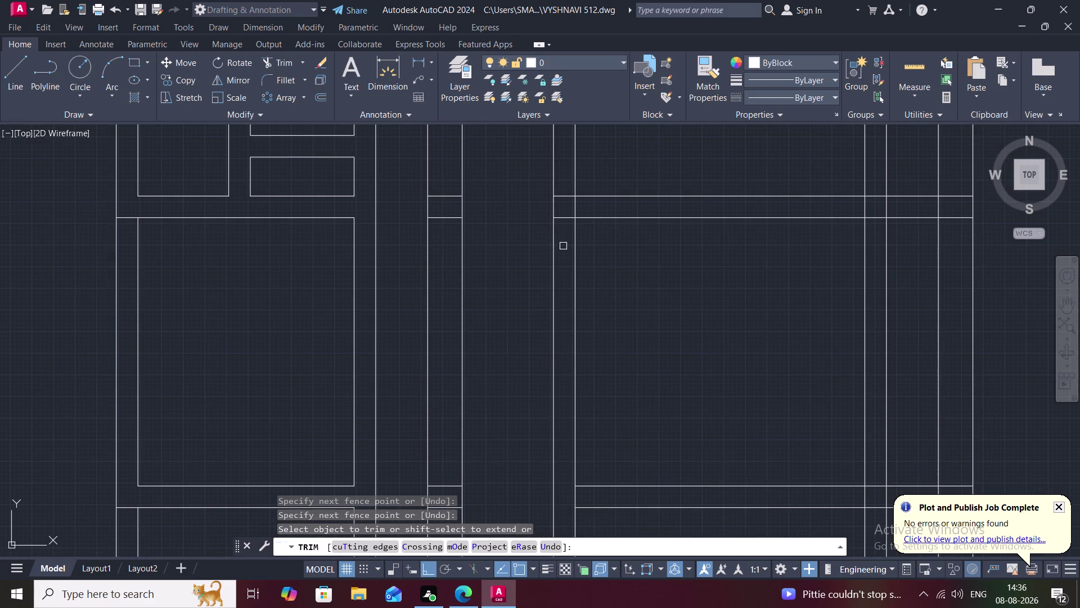
drag(564, 166, 565, 241)
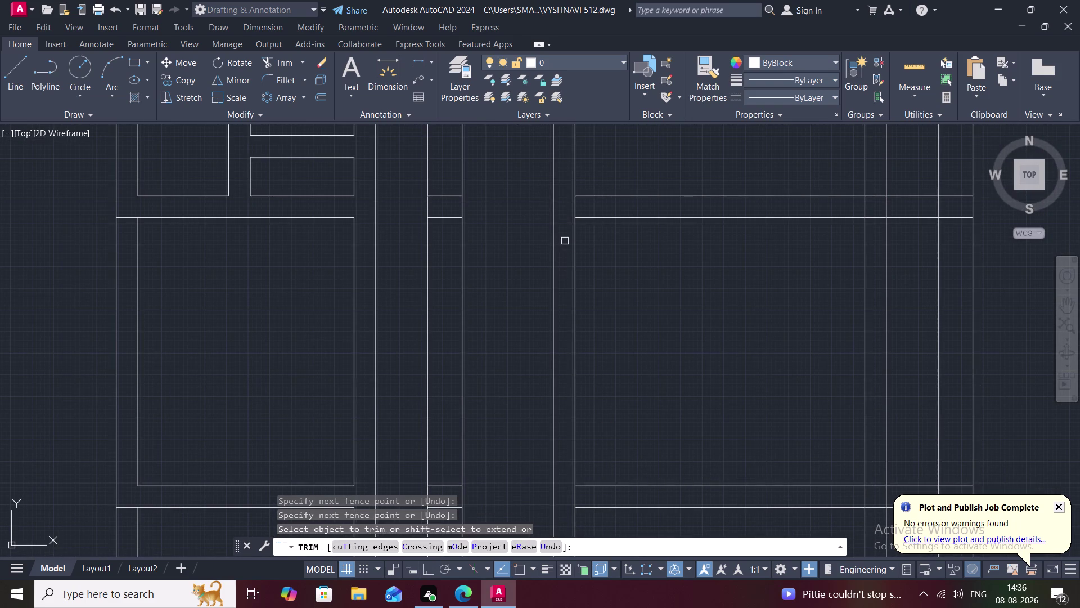
scroll(down, 3)
middle_drag(601, 257, 610, 294)
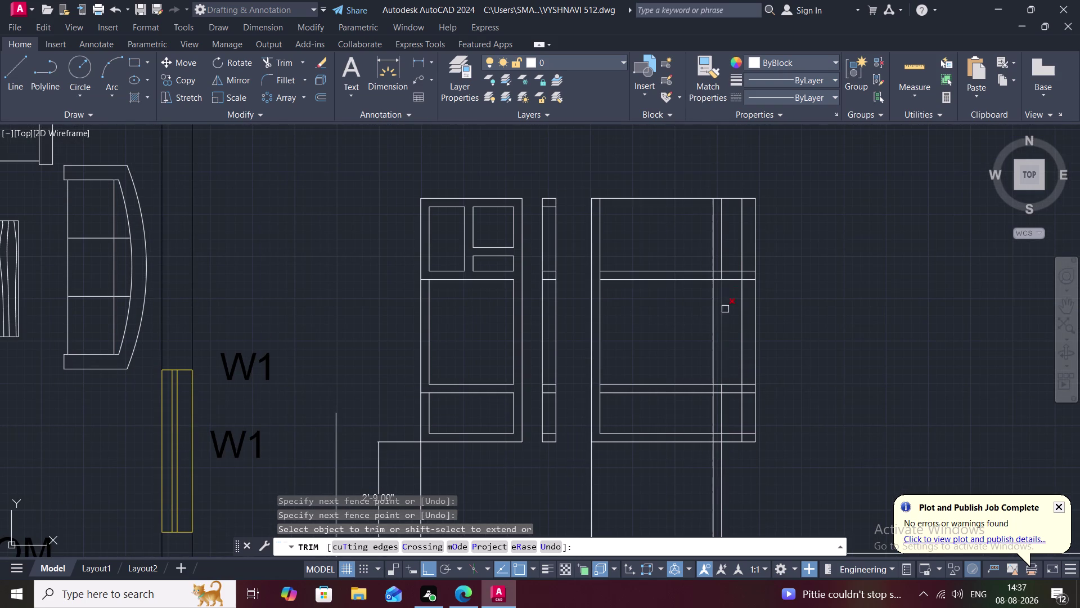
Cut away the extra vertical line and overlapping segments near the rail.
drag(727, 172, 732, 397)
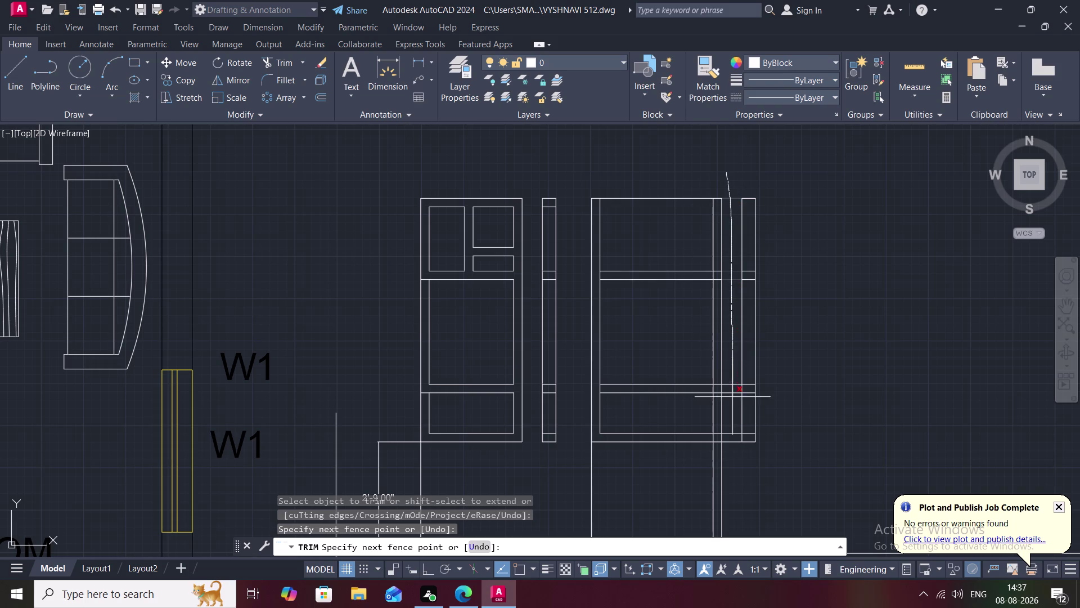
drag(733, 397, 733, 459)
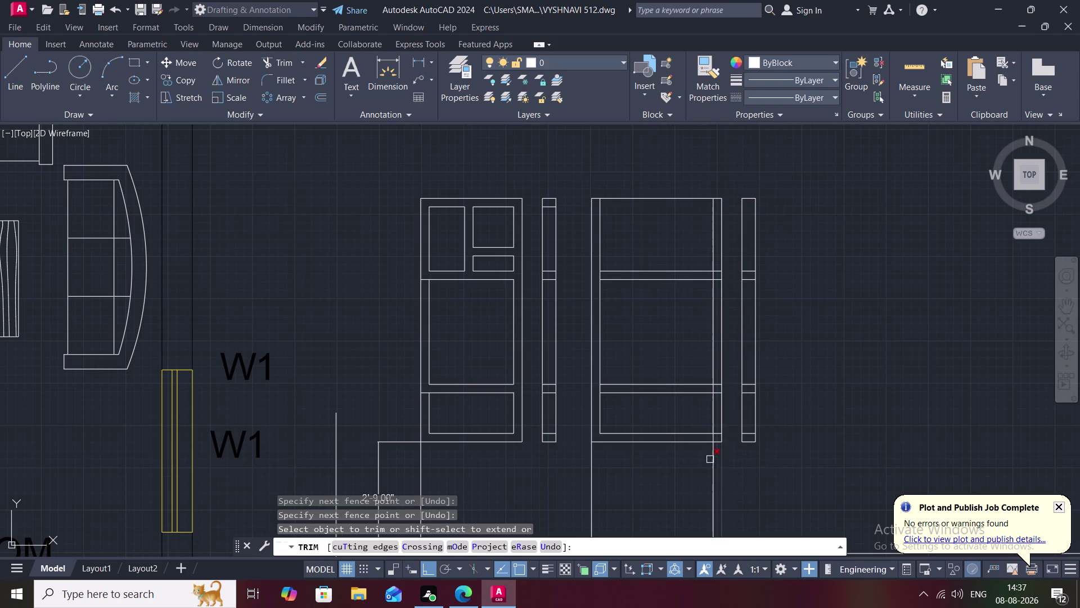
scroll(up, 3)
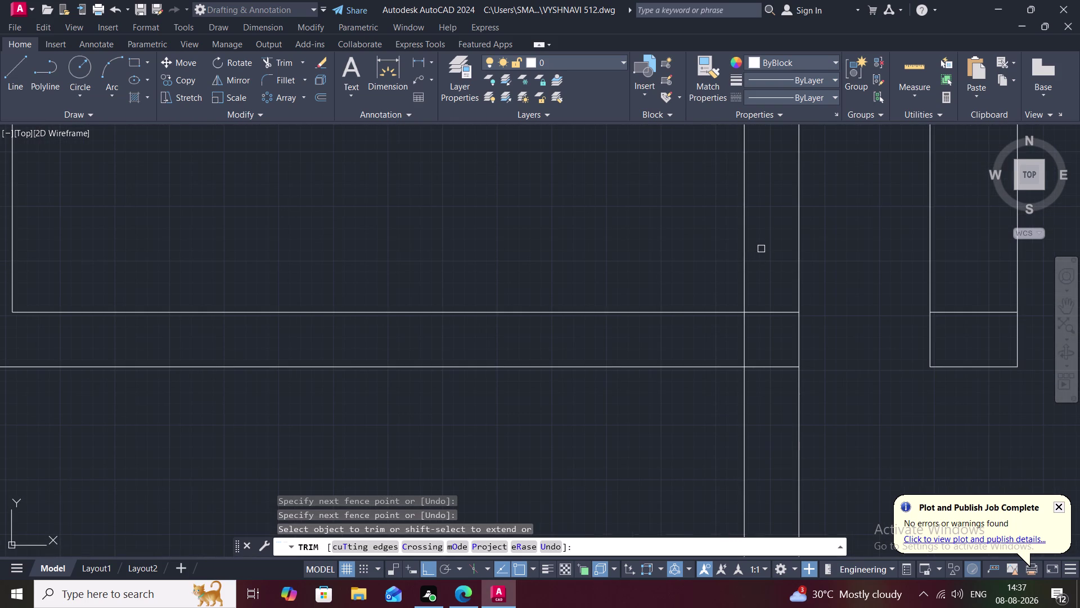
right_click(761, 248)
key(space)
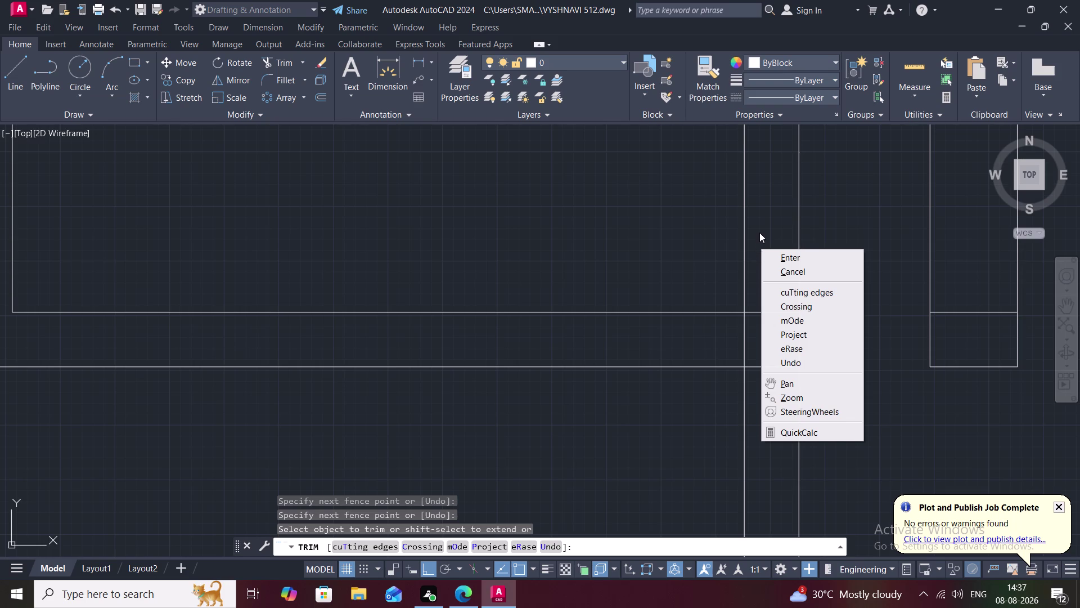
key(Escape)
drag(761, 233, 777, 428)
scroll(down, 3)
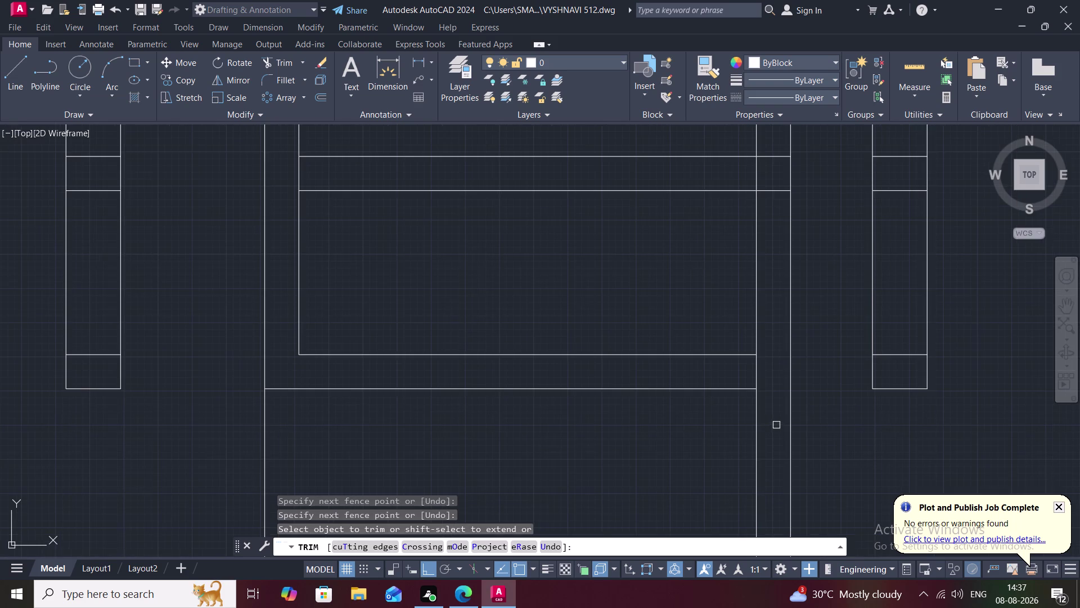
drag(767, 136, 770, 206)
scroll(down, 3)
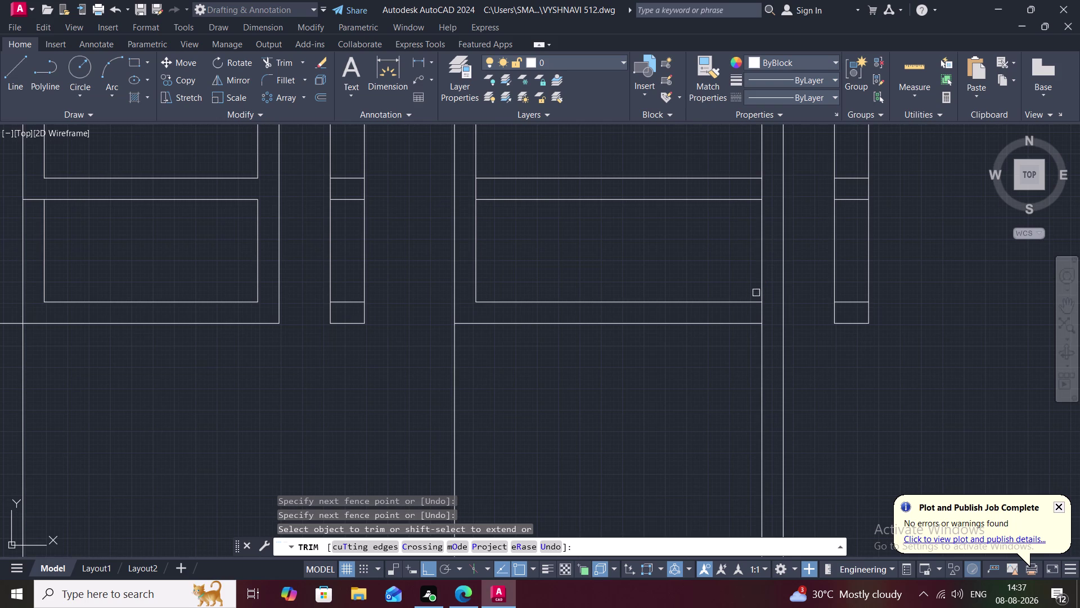
scroll(down, 3)
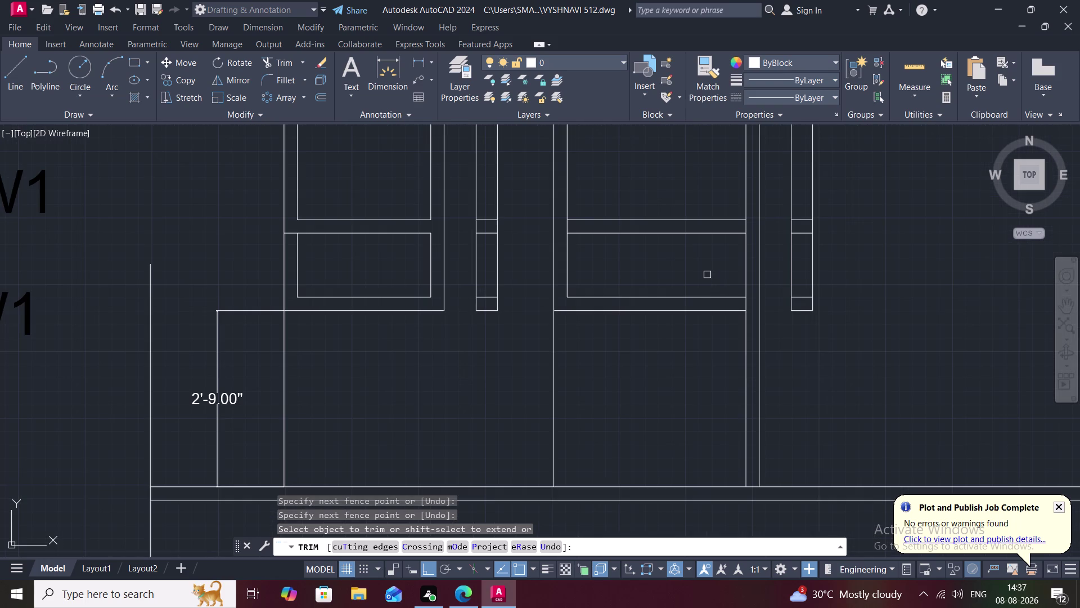
middle_drag(707, 274, 663, 316)
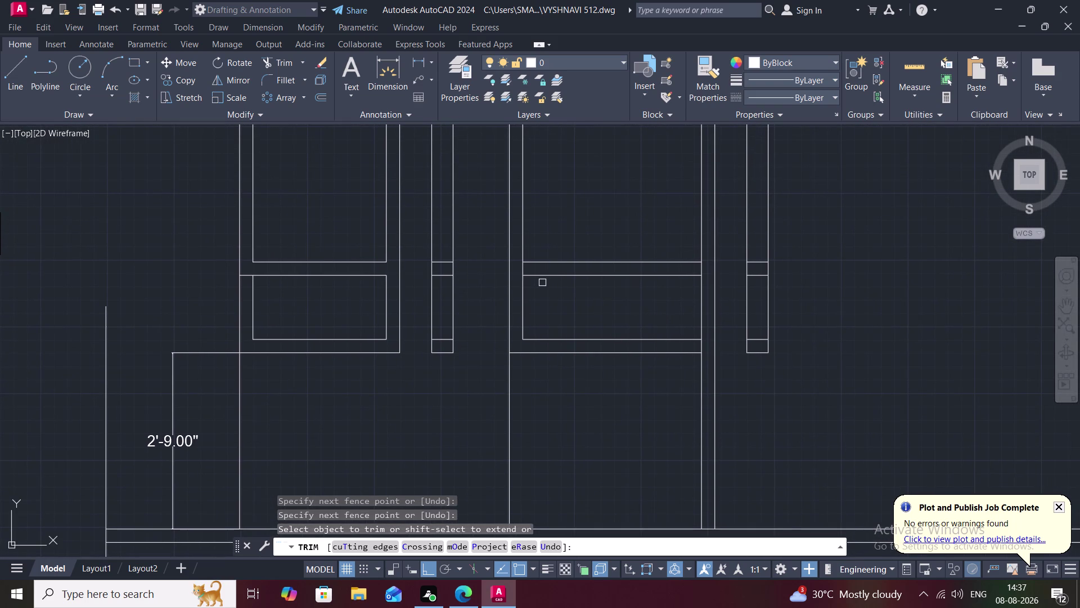
scroll(up, 3)
Trim the overrunning horizontal lines and remaining rail overlaps, then end trimming.
drag(499, 257, 523, 259)
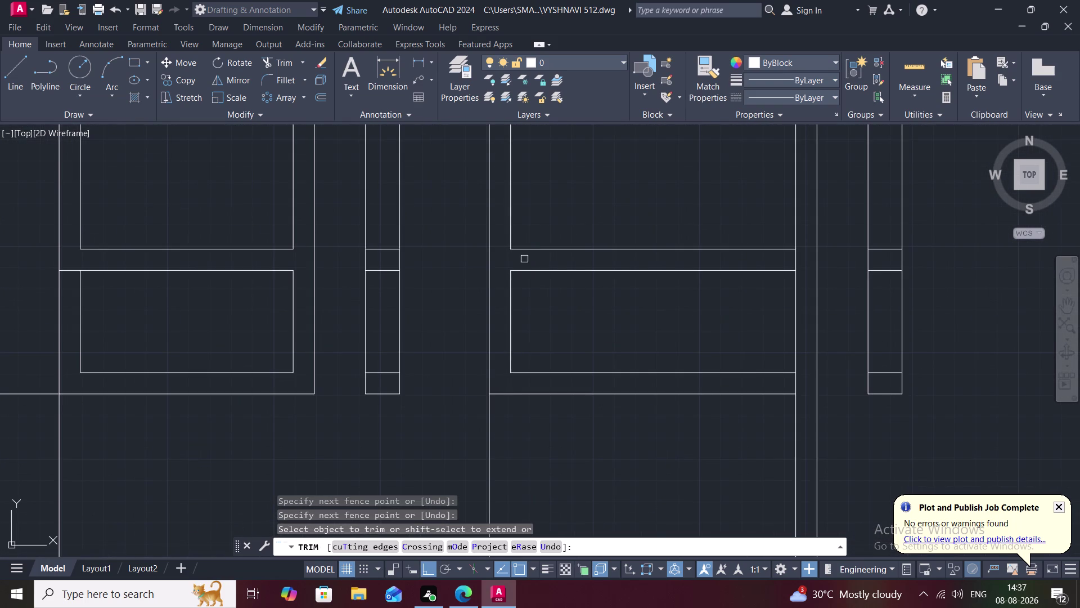
drag(757, 260, 766, 260)
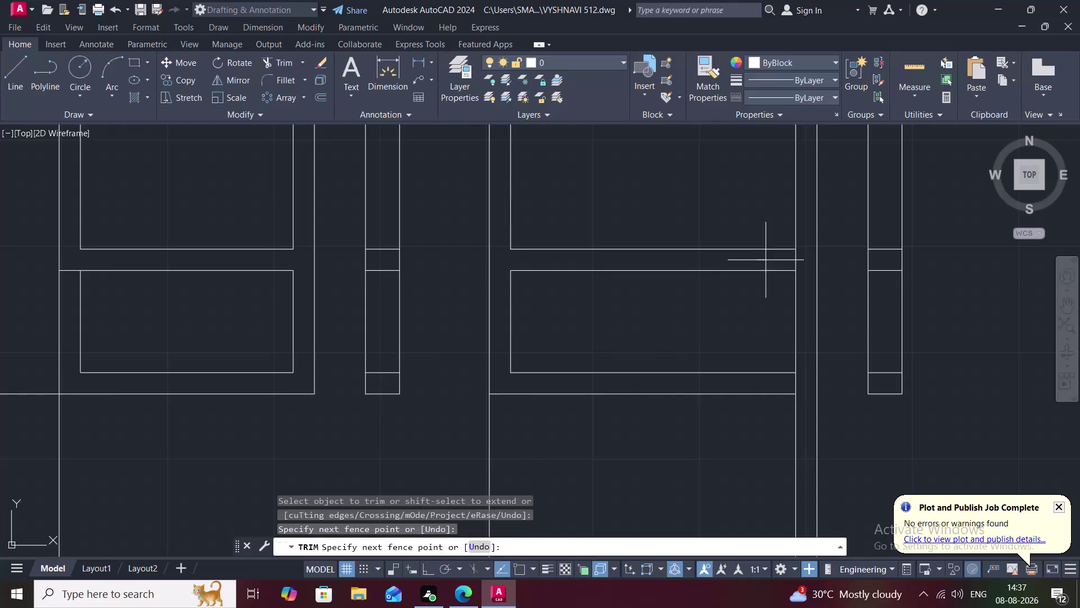
drag(766, 260, 801, 259)
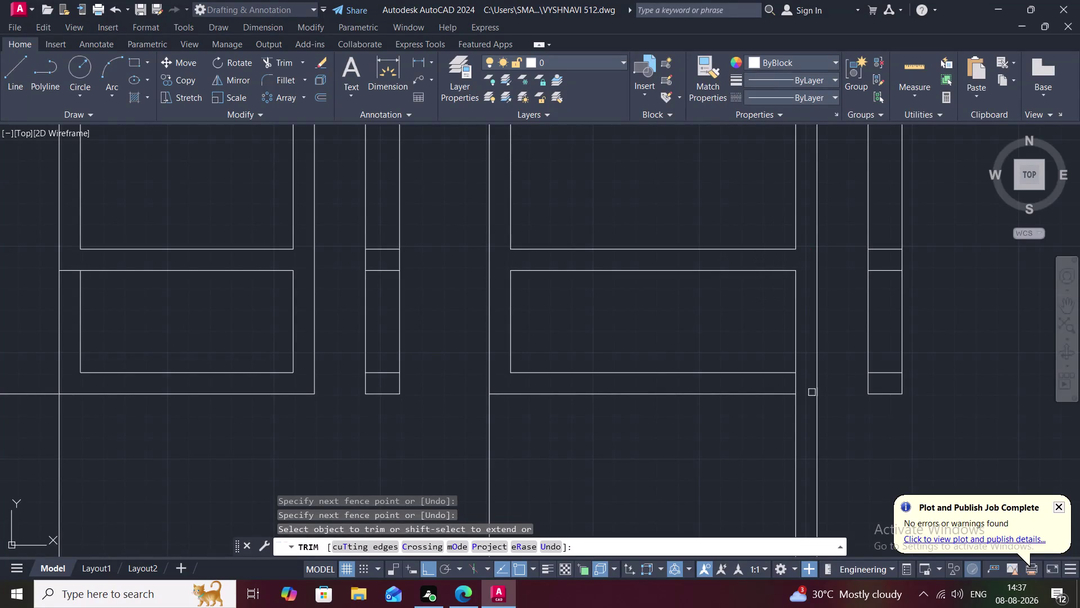
drag(762, 384, 798, 384)
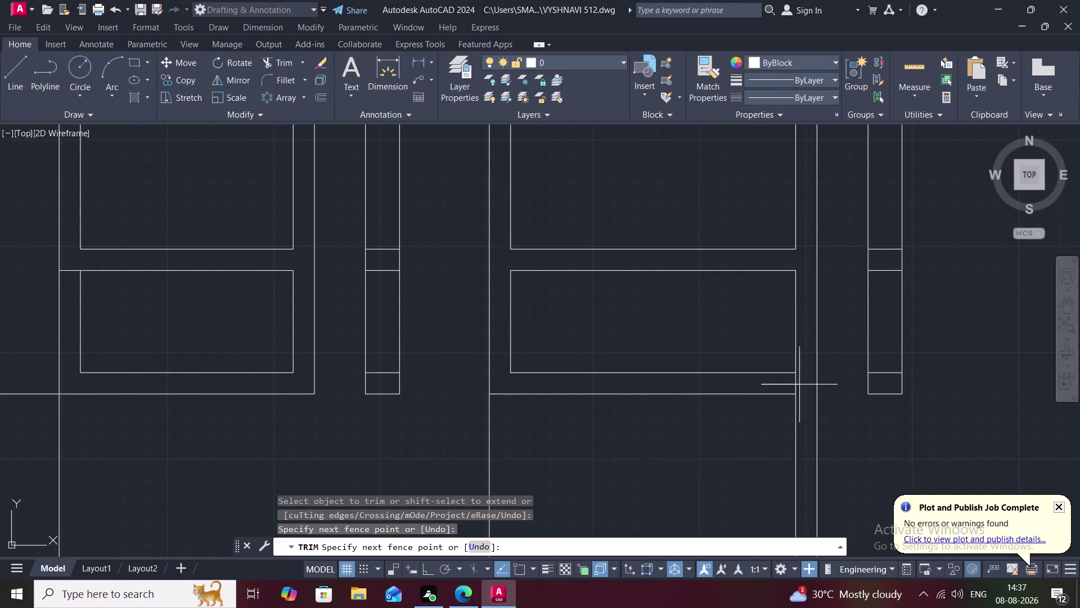
drag(798, 384, 802, 384)
scroll(down, 3)
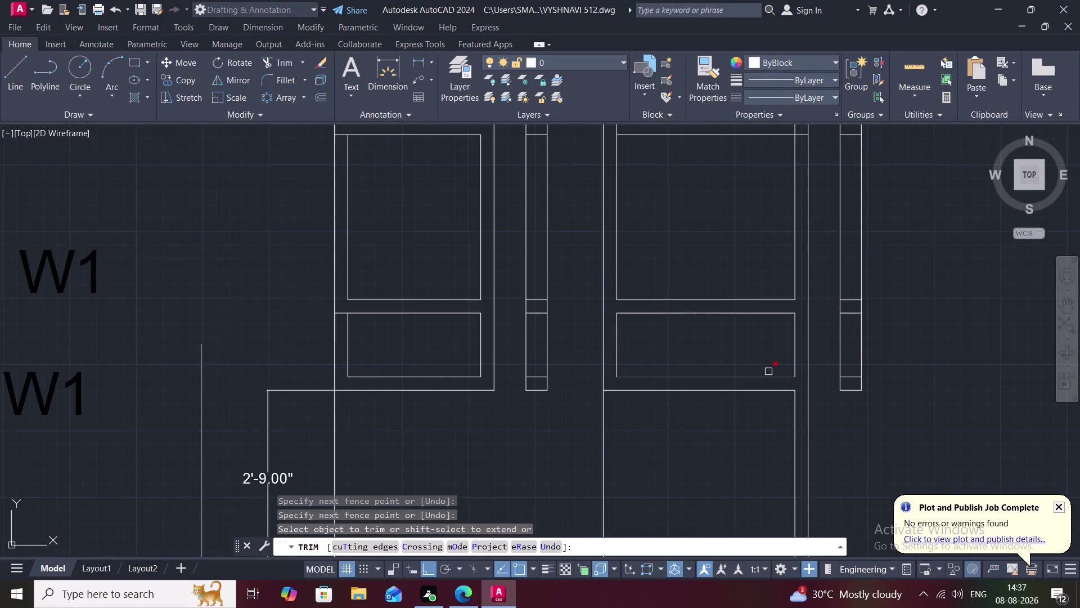
scroll(down, 3)
middle_drag(724, 216, 681, 454)
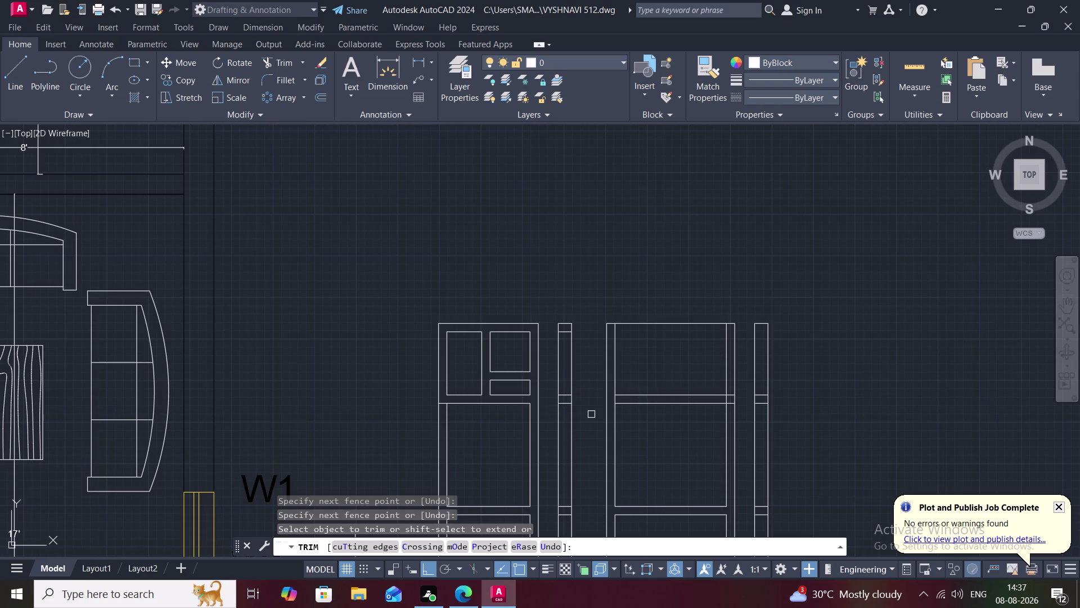
scroll(up, 3)
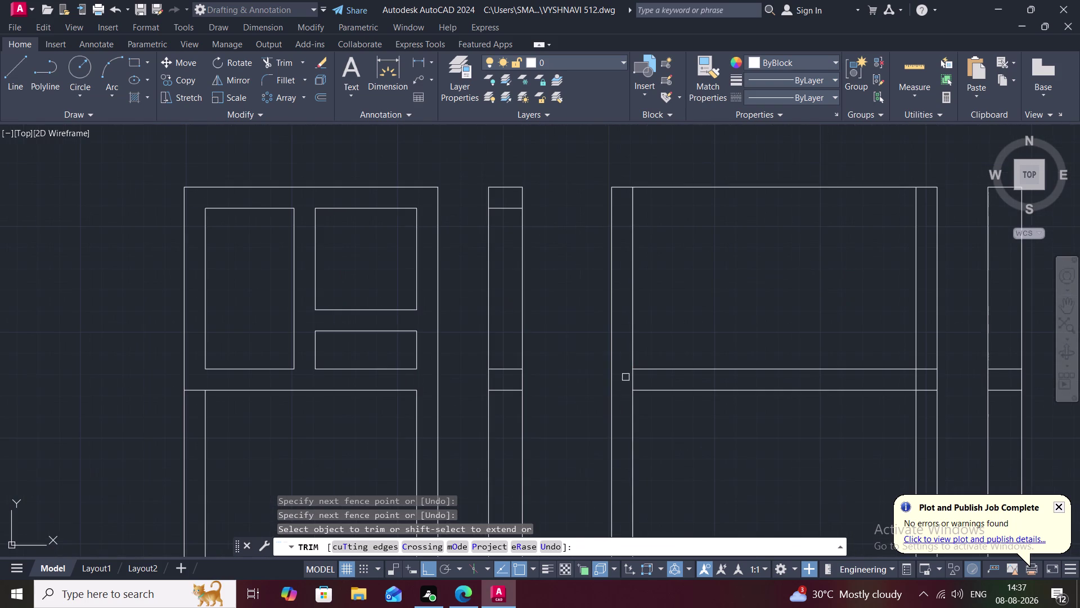
click(635, 380)
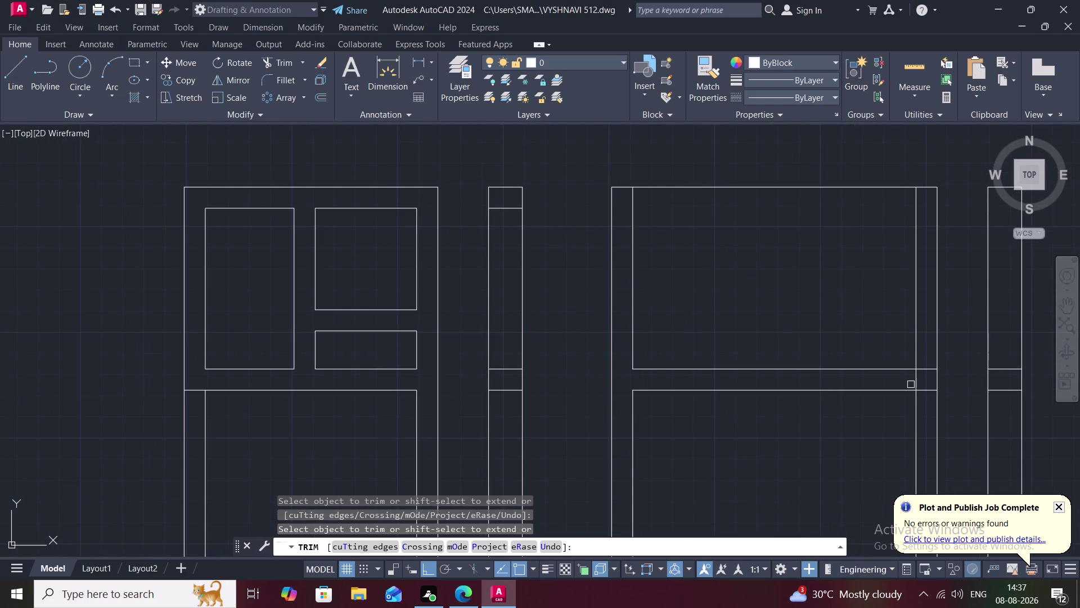
click(918, 378)
click(924, 367)
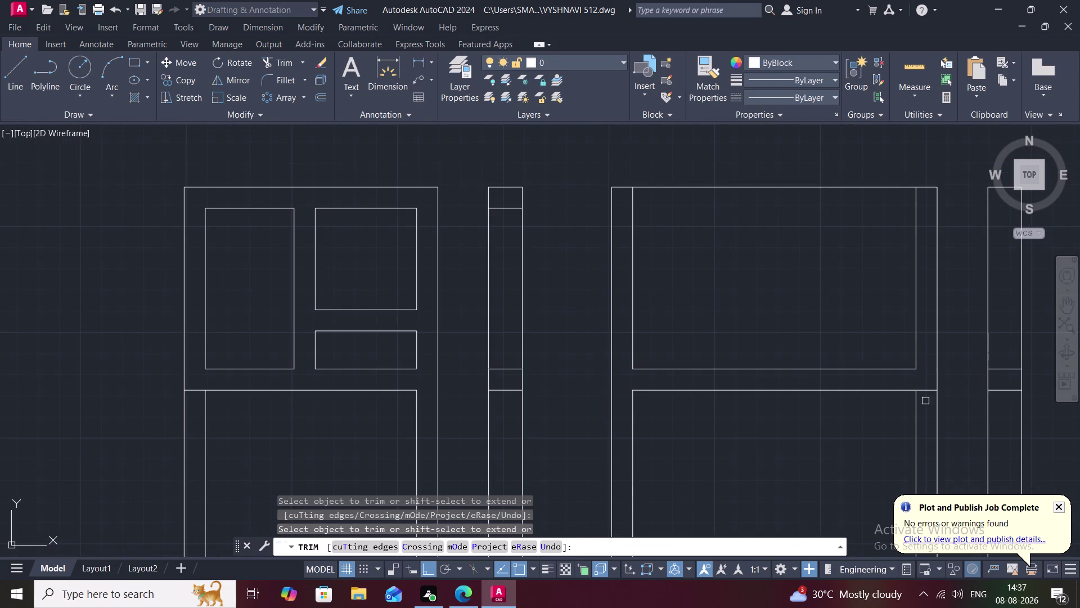
click(928, 390)
key(Escape)
Offset the right panel's top edge 2.5" inward.
text(O)
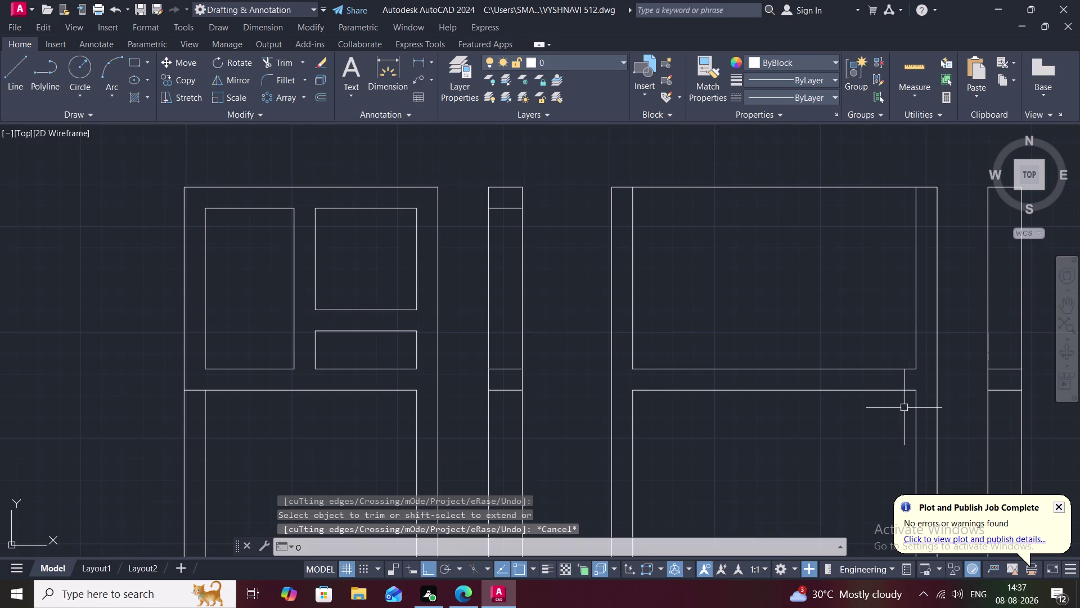
key(space)
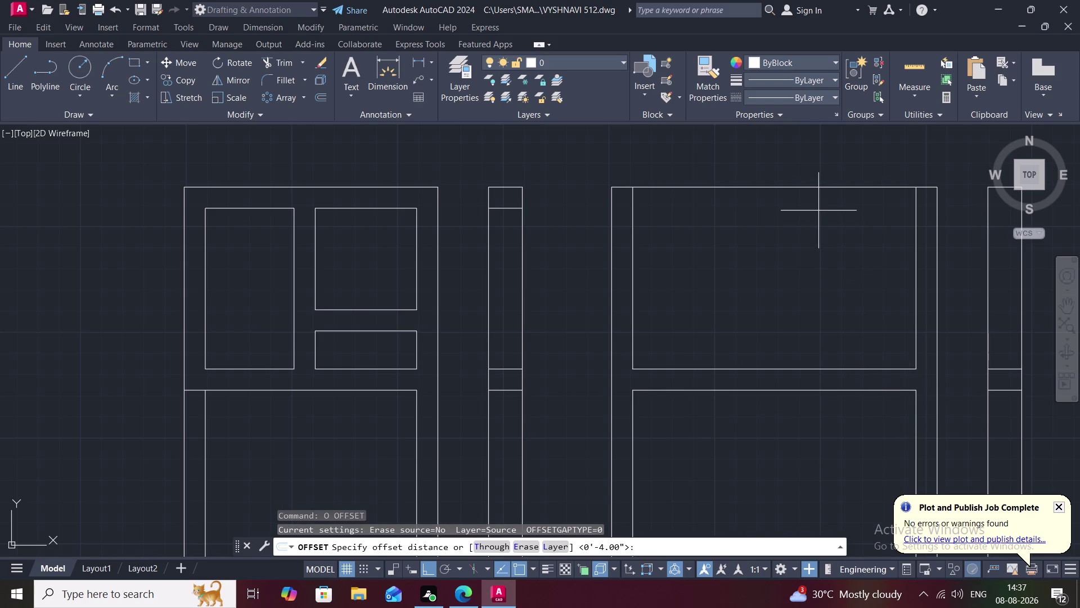
key(2)
key(period)
text(5")
key(space)
click(804, 189)
click(807, 244)
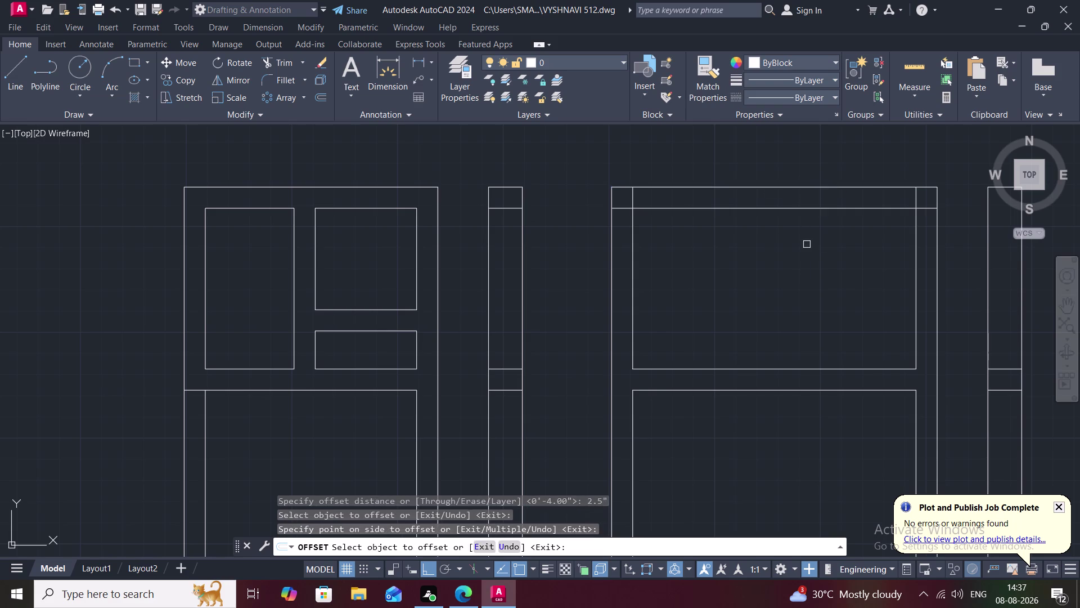
key(Escape)
Trim the new top line's left and right overhangs at the inner sides.
text(TR)
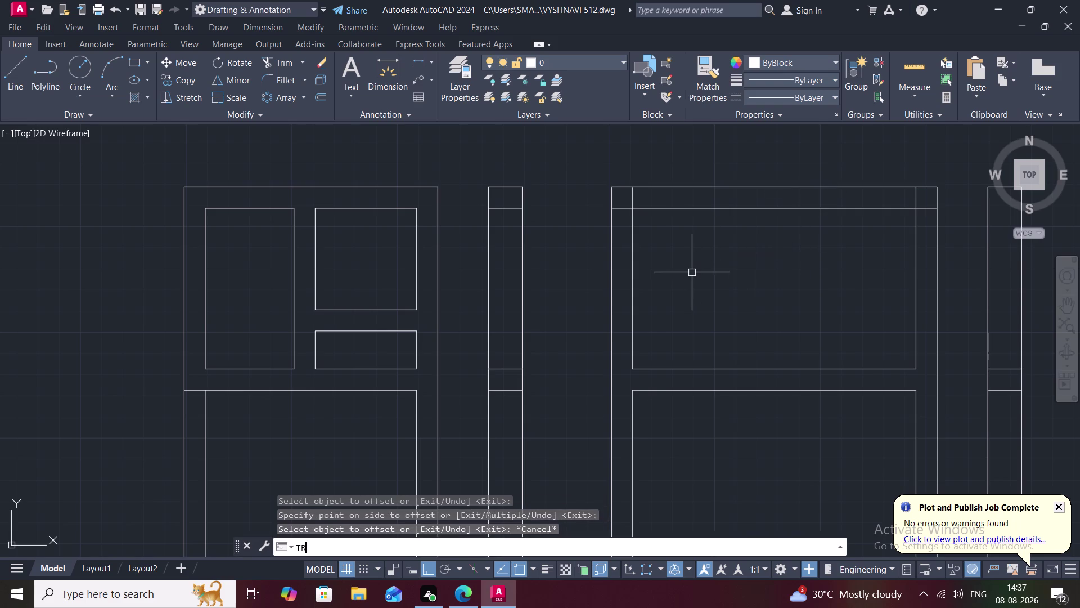
key(space)
click(622, 209)
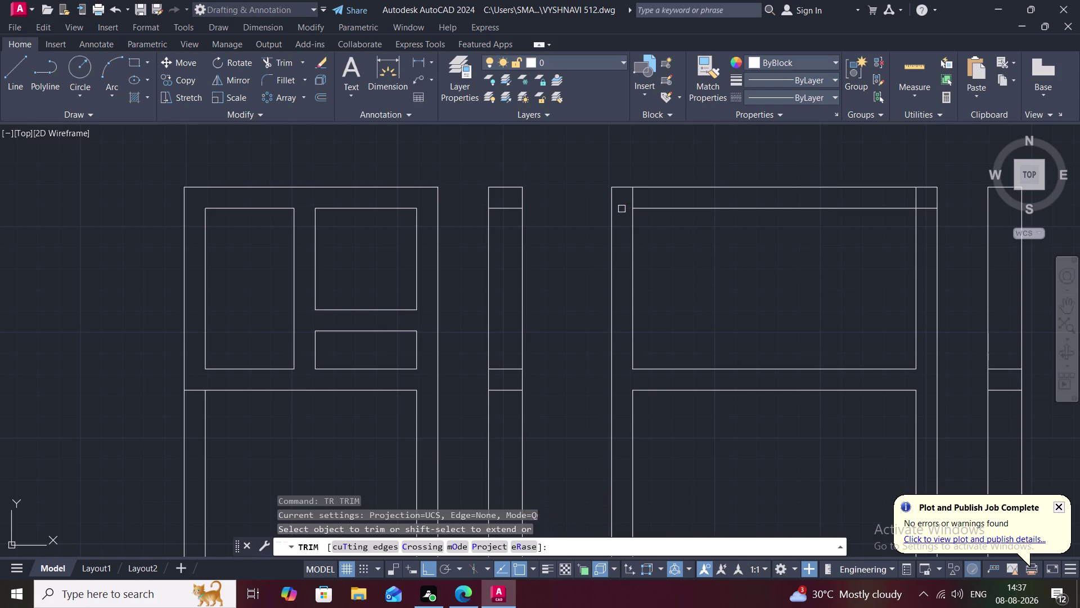
click(631, 202)
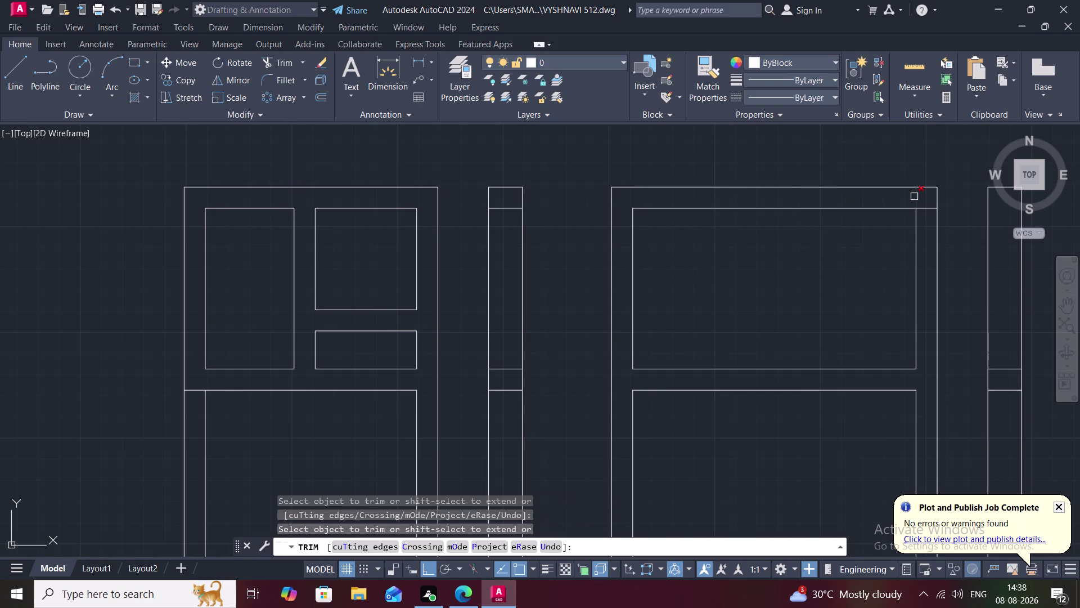
click(914, 197)
click(929, 210)
scroll(down, 3)
scroll(down, 3)
middle_drag(850, 305, 700, 274)
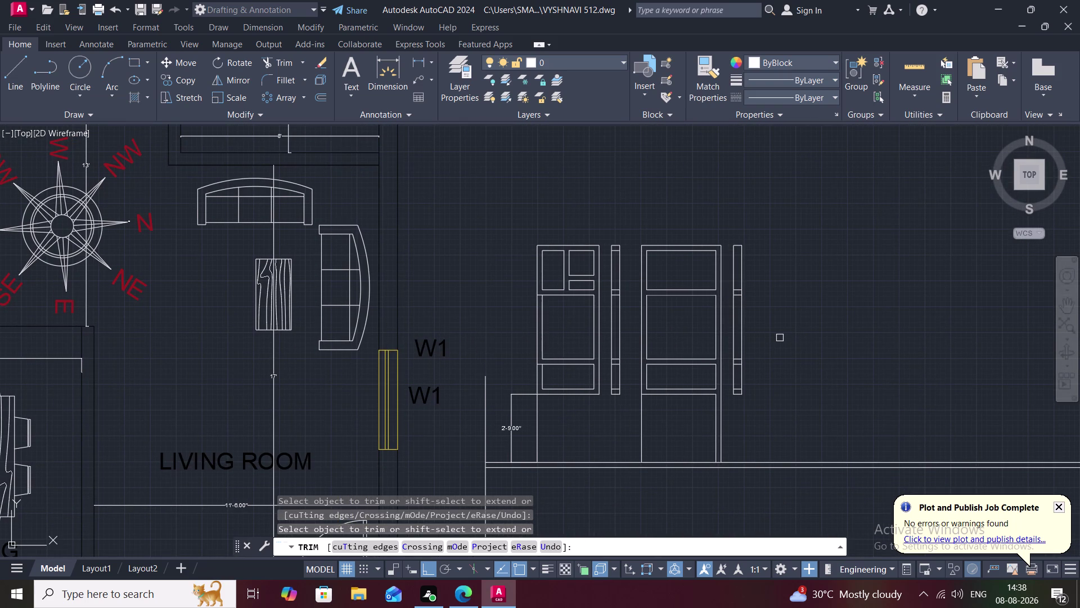
key(Escape)
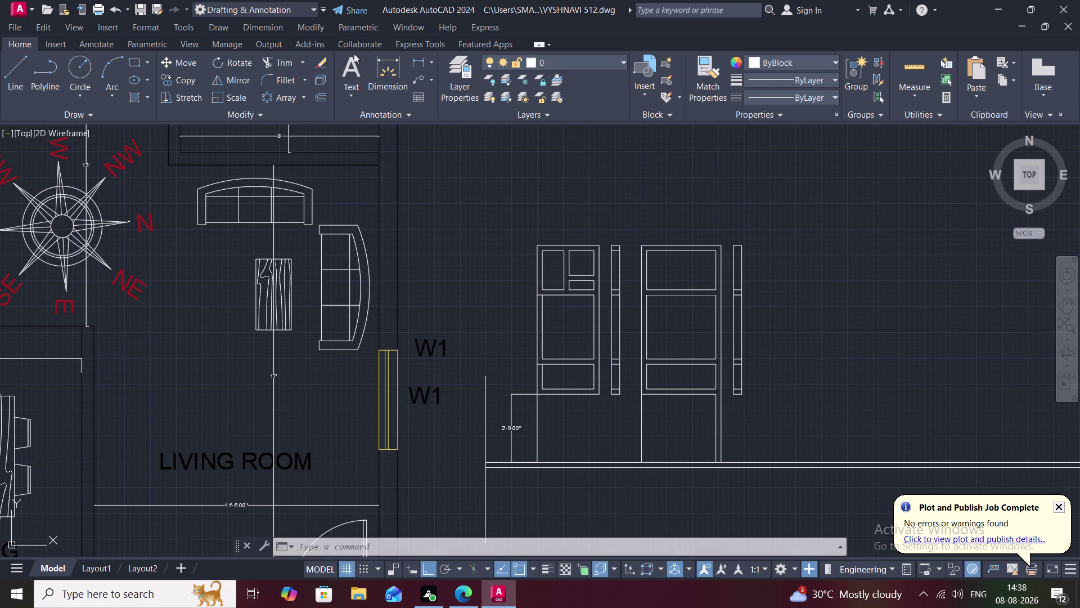
scroll(down, 3)
scroll(down, 3)
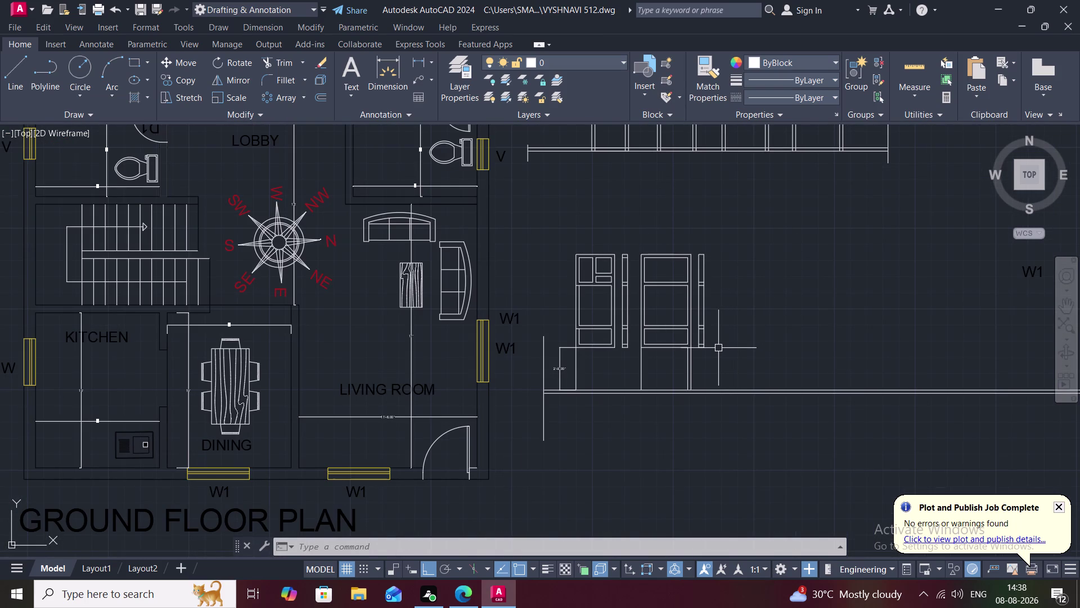
Draw a line from the base line up 7'3" and then right 3'6".
text(L)
key(space)
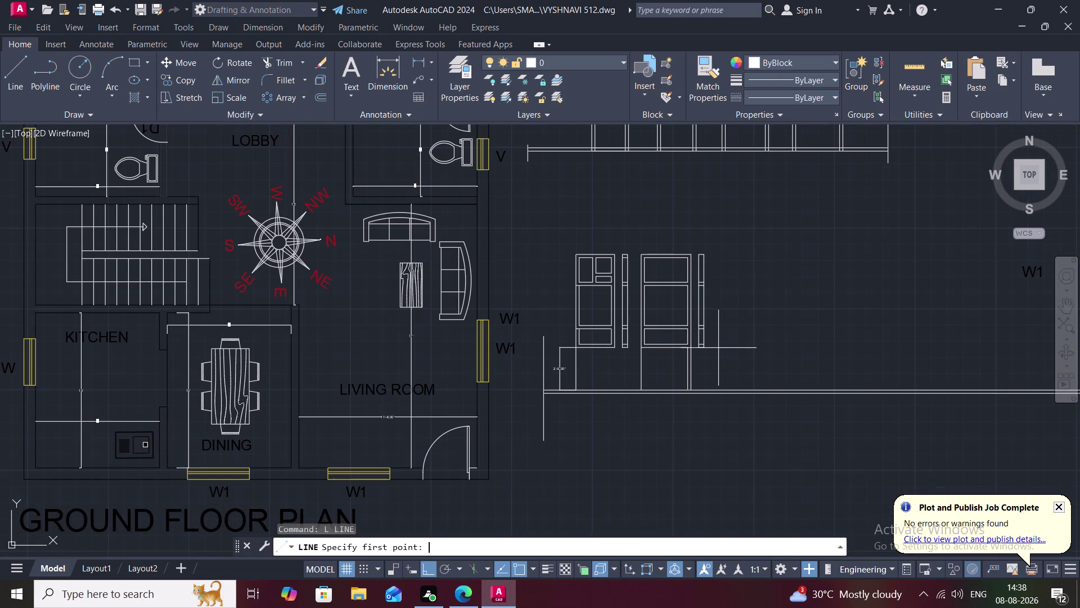
click(754, 346)
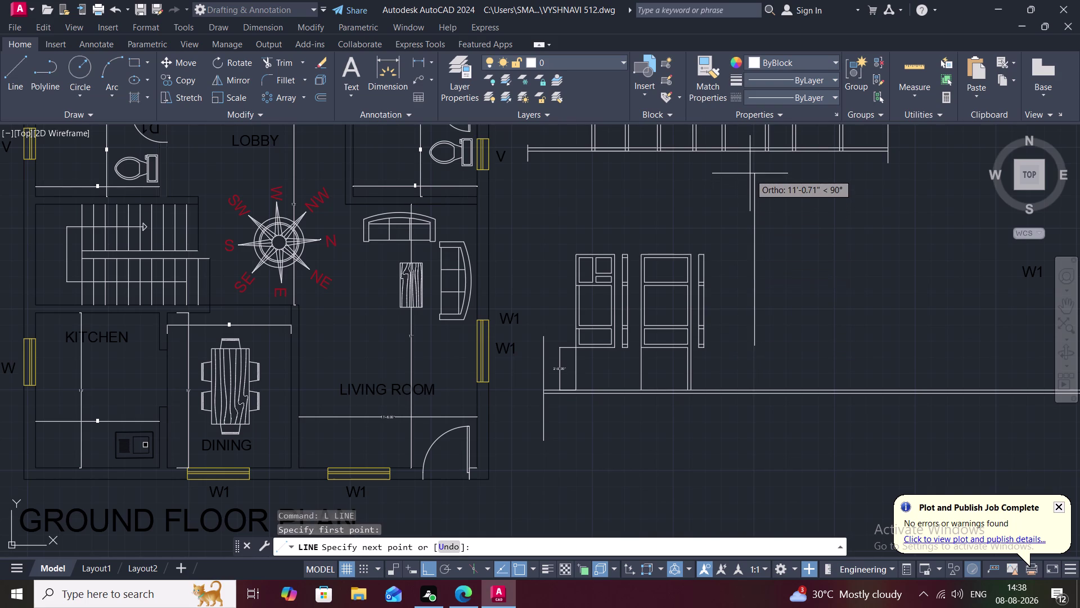
middle_drag(750, 174, 757, 203)
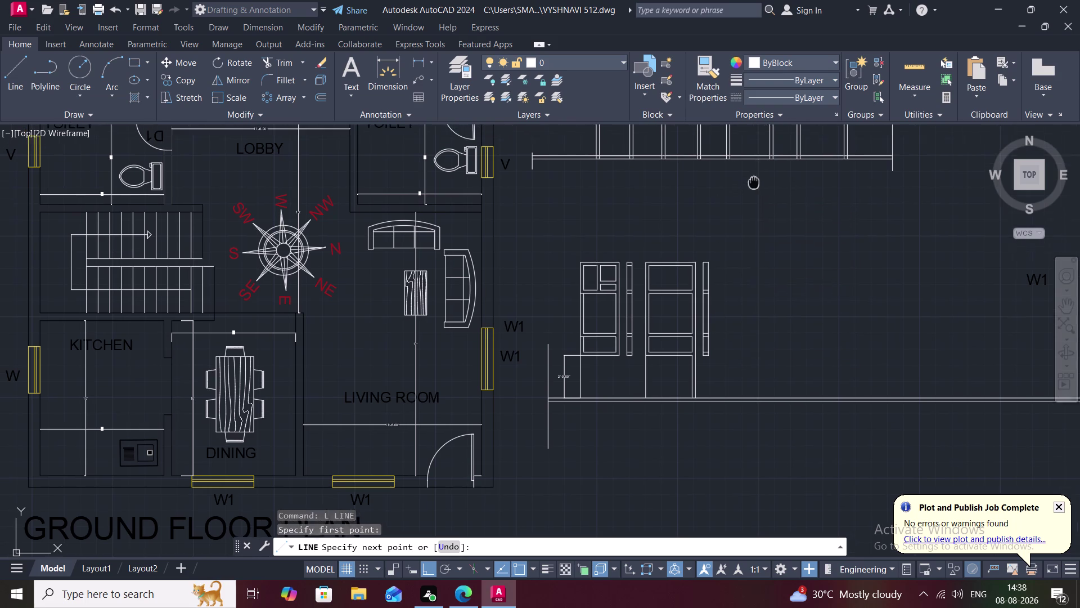
middle_drag(757, 204, 765, 315)
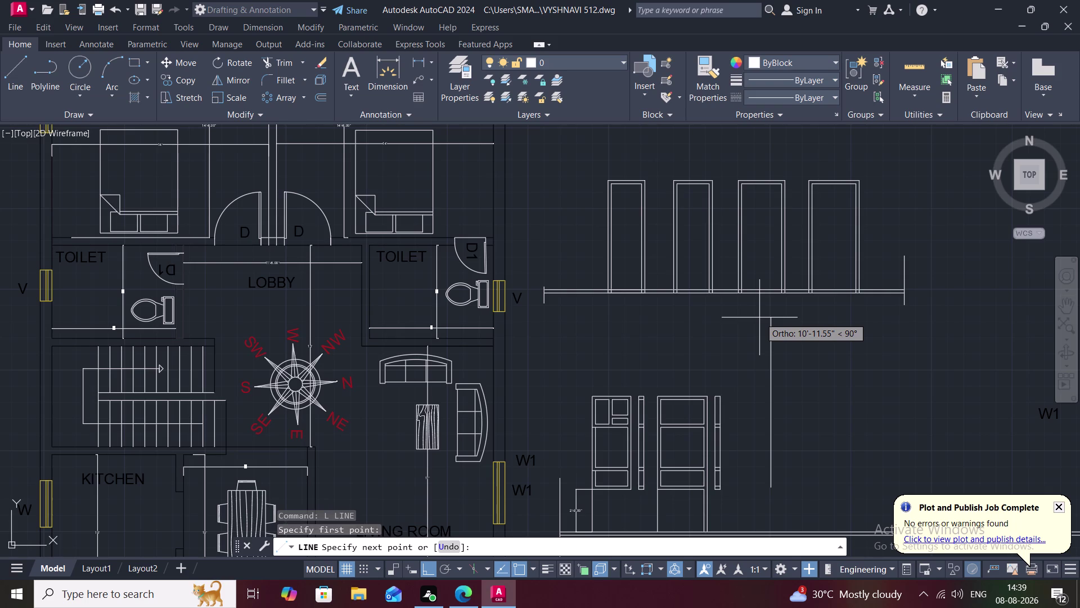
key(7)
key(apostrophe)
key(3)
key(shift+quotedbl)
key(space)
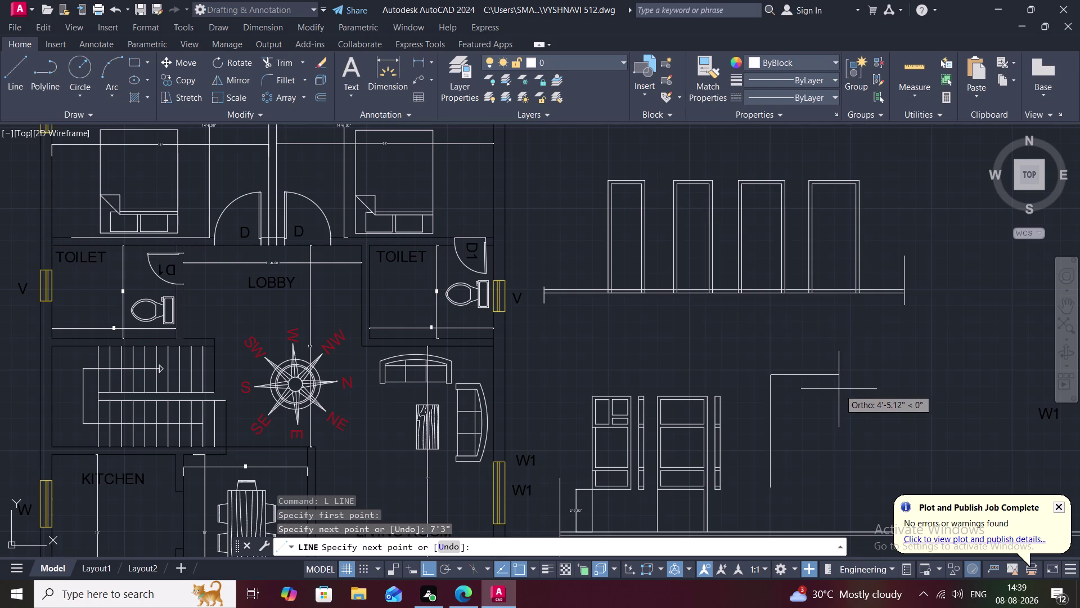
key(3)
key(apostrophe)
key(6)
key(shift+quotedbl)
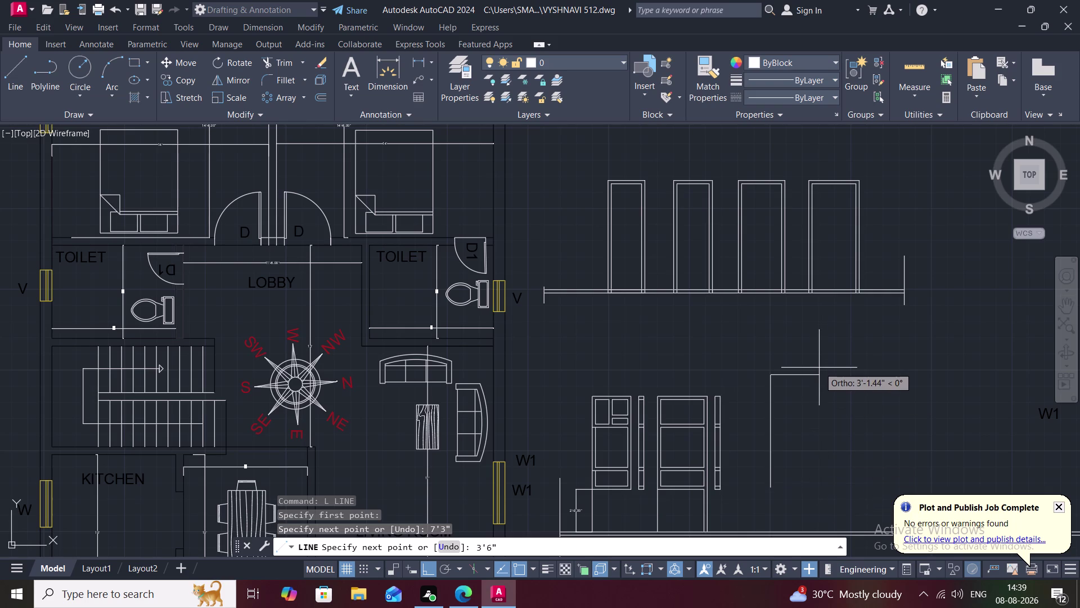
key(Return)
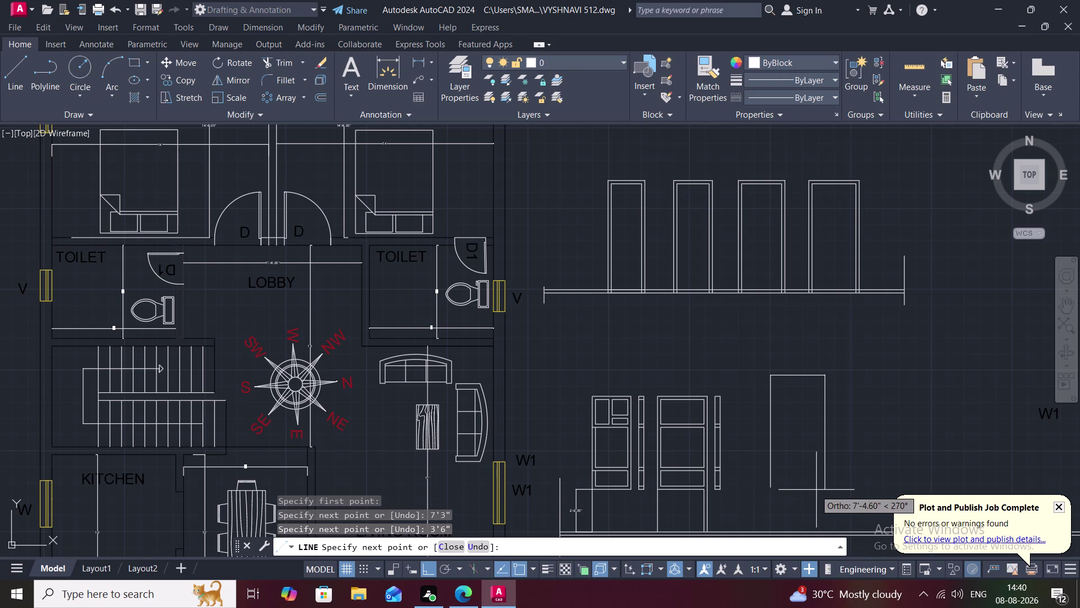
Finish the outline with a 7'3" descending side and bring it into view.
key(7)
key(apostrophe)
key(3)
key(shift+quotedbl)
key(space)
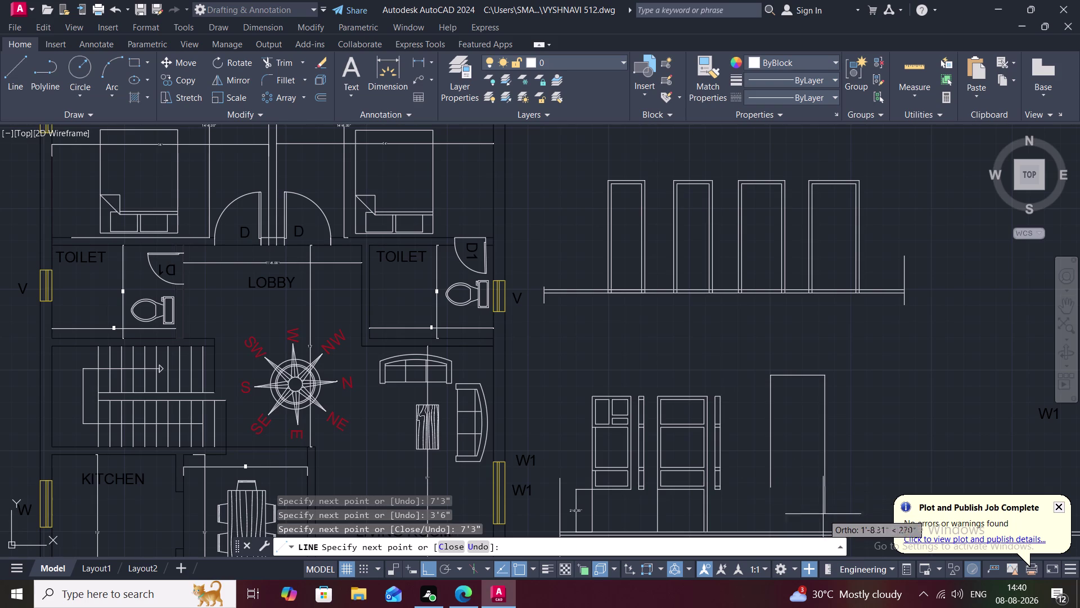
key(Escape)
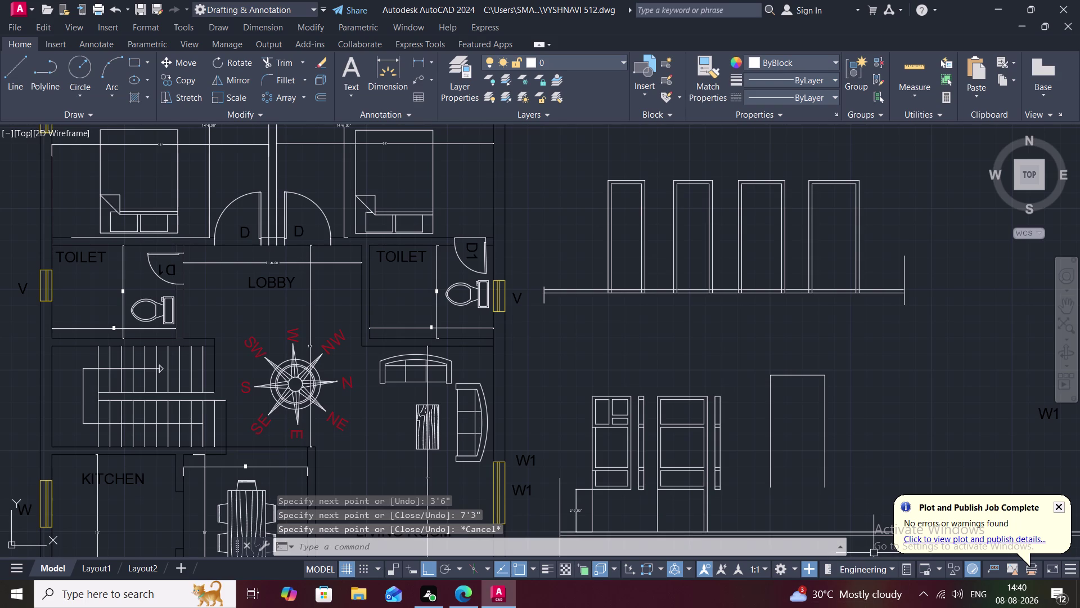
scroll(up, 3)
scroll(up, 3)
scroll(up, 3)
scroll(up, 3)
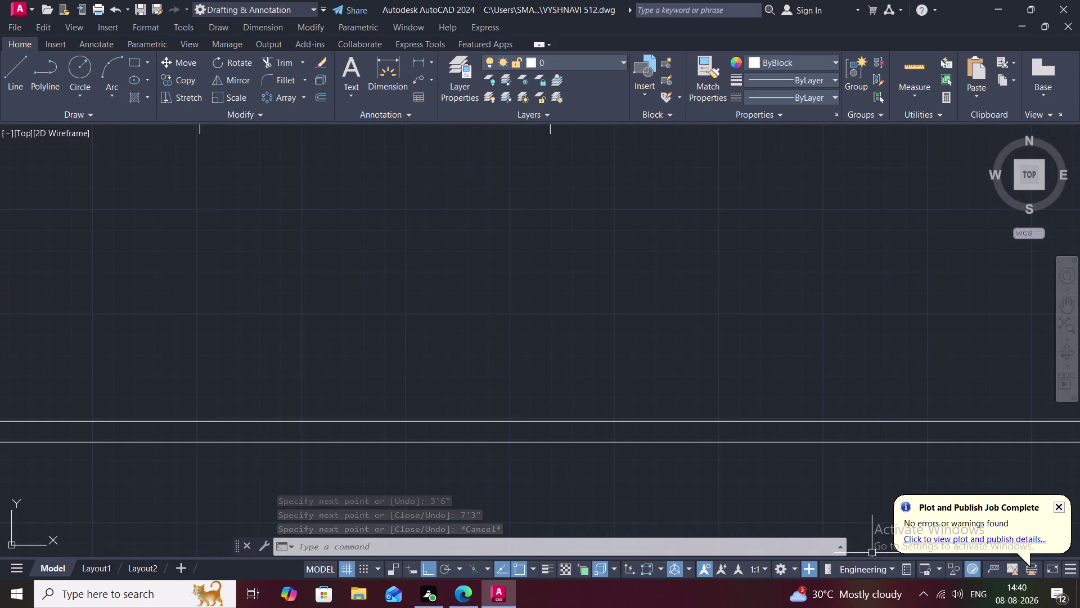
scroll(up, 3)
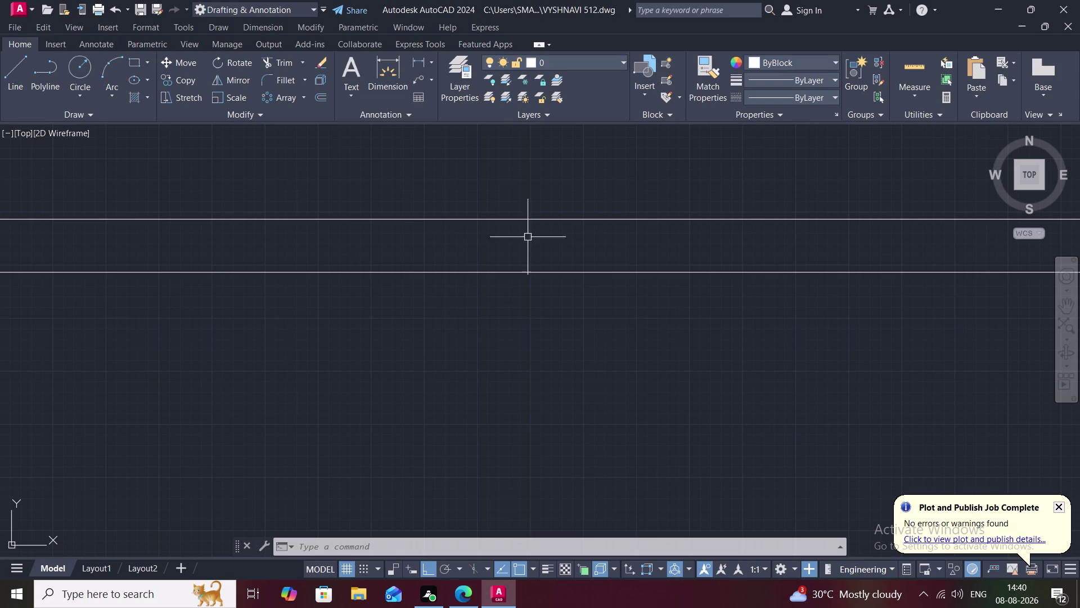
scroll(down, 3)
scroll(down, 3)
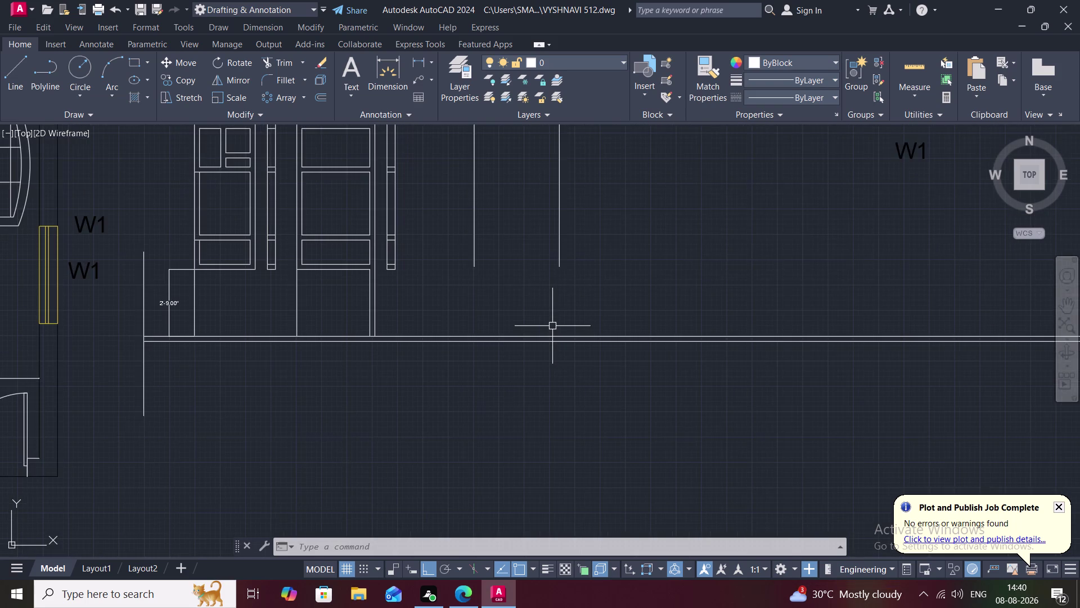
middle_drag(560, 327, 612, 406)
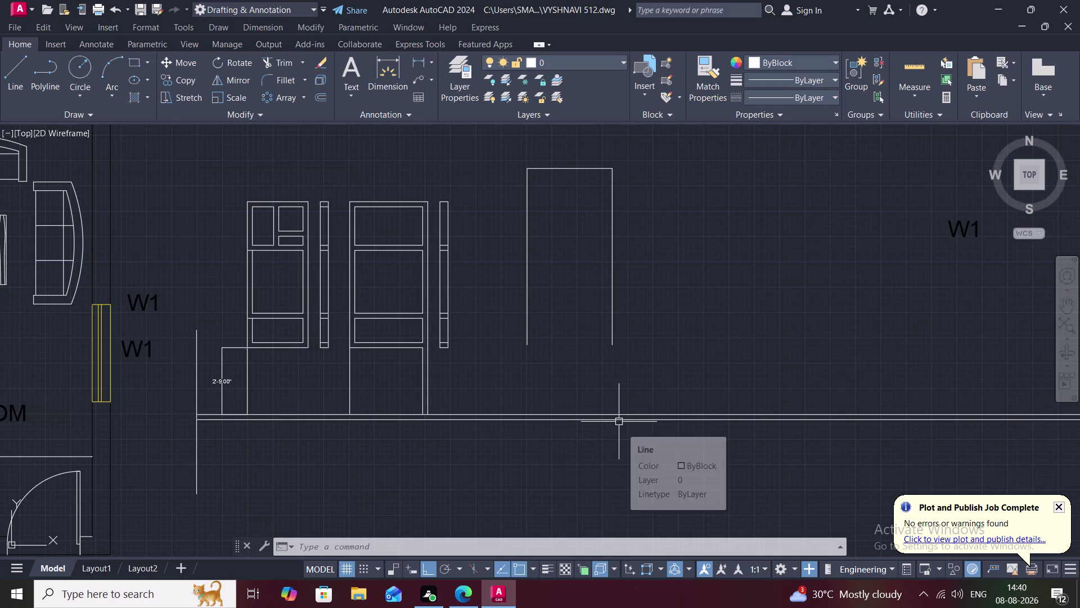
Offset the panel's top edge and both sides 2.5" inward.
text(O)
key(space)
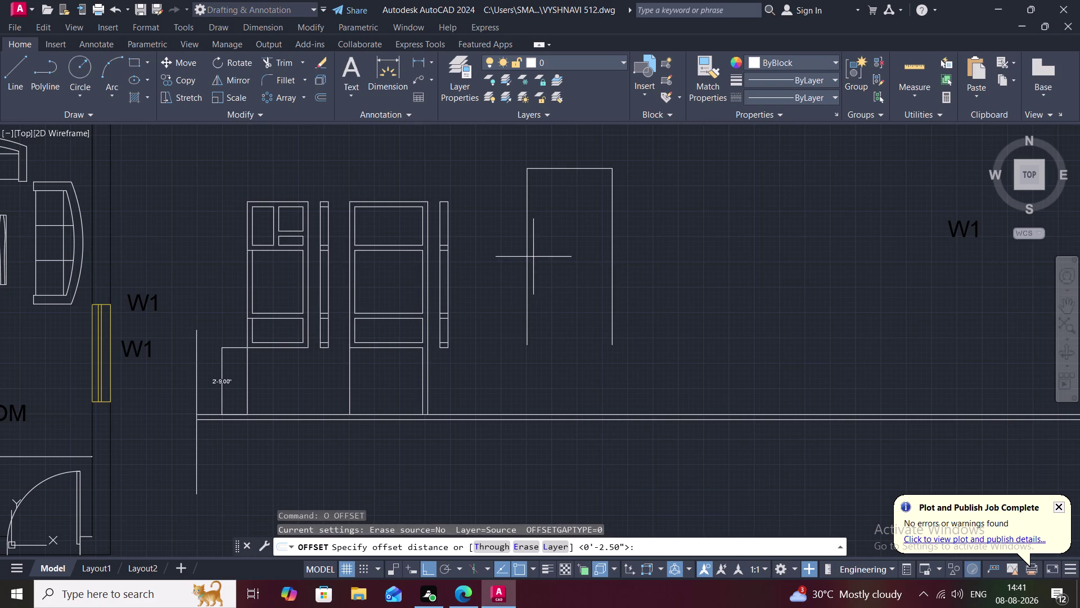
key(space)
click(528, 255)
click(549, 258)
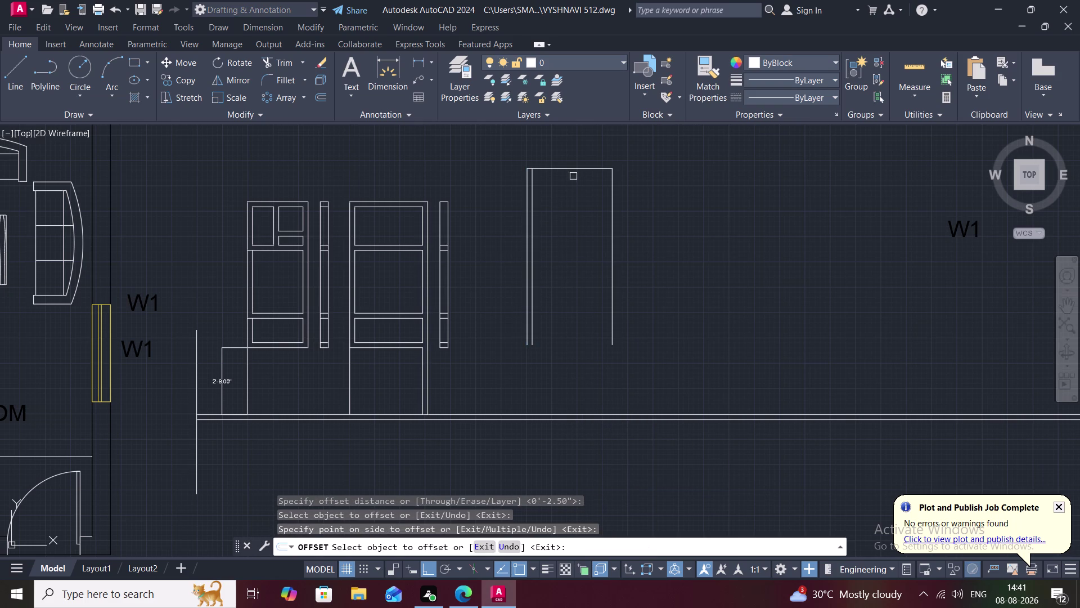
click(581, 169)
click(582, 197)
click(610, 225)
click(599, 227)
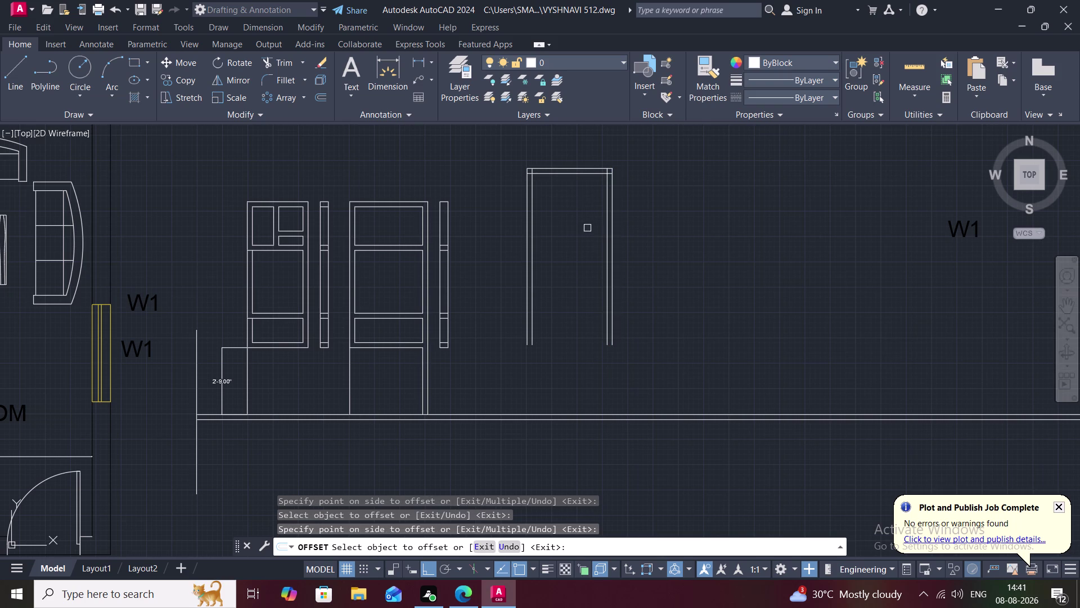
middle_drag(593, 227, 637, 485)
scroll(up, 3)
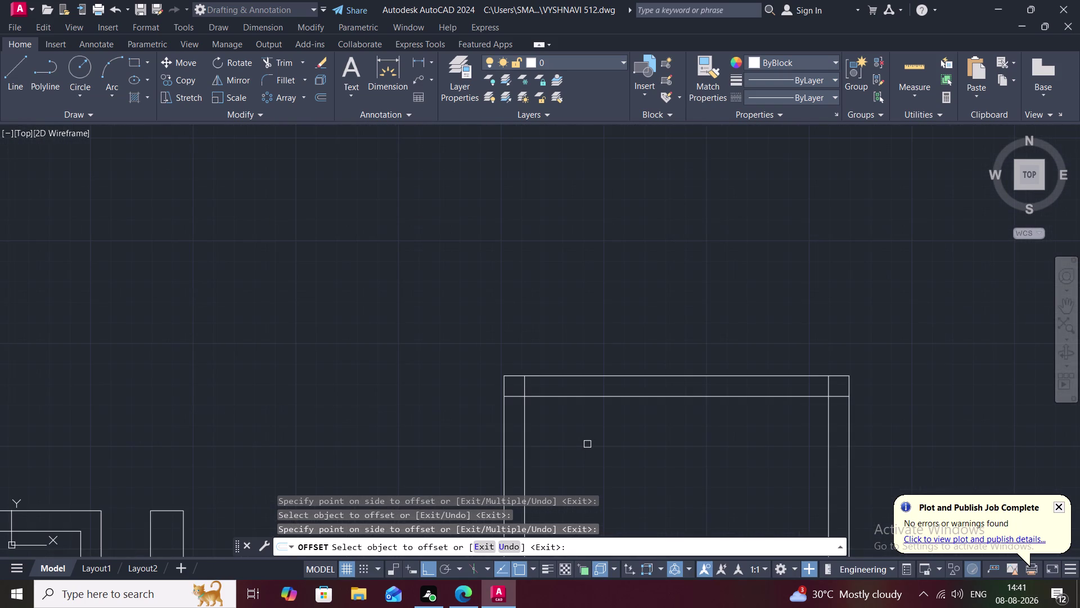
key(Escape)
Trim the overshooting line ends at the upper-left and upper-right corners.
text(TR)
key(space)
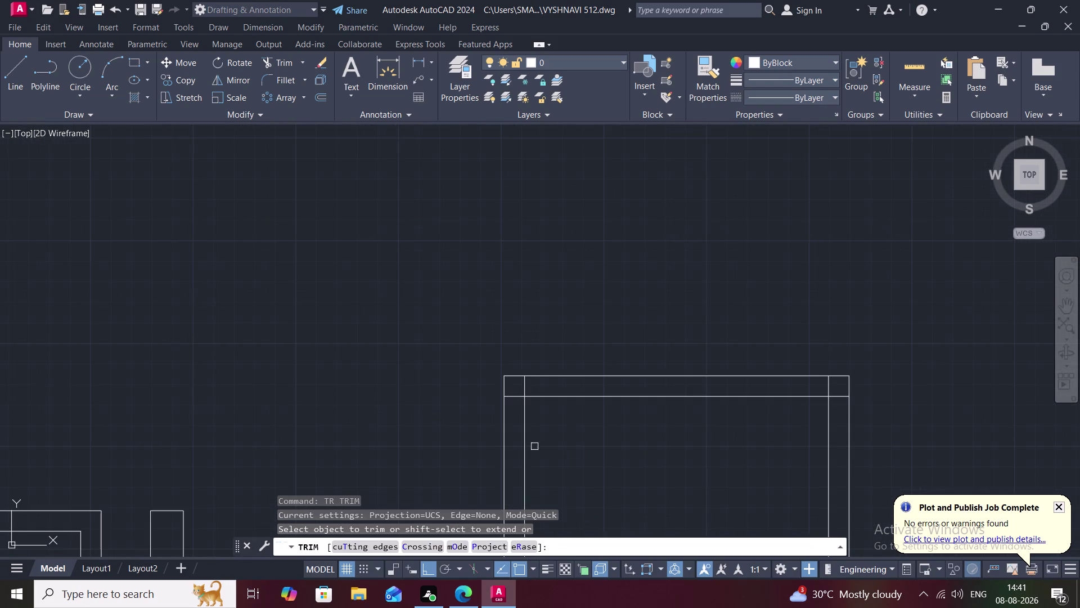
drag(512, 418, 533, 384)
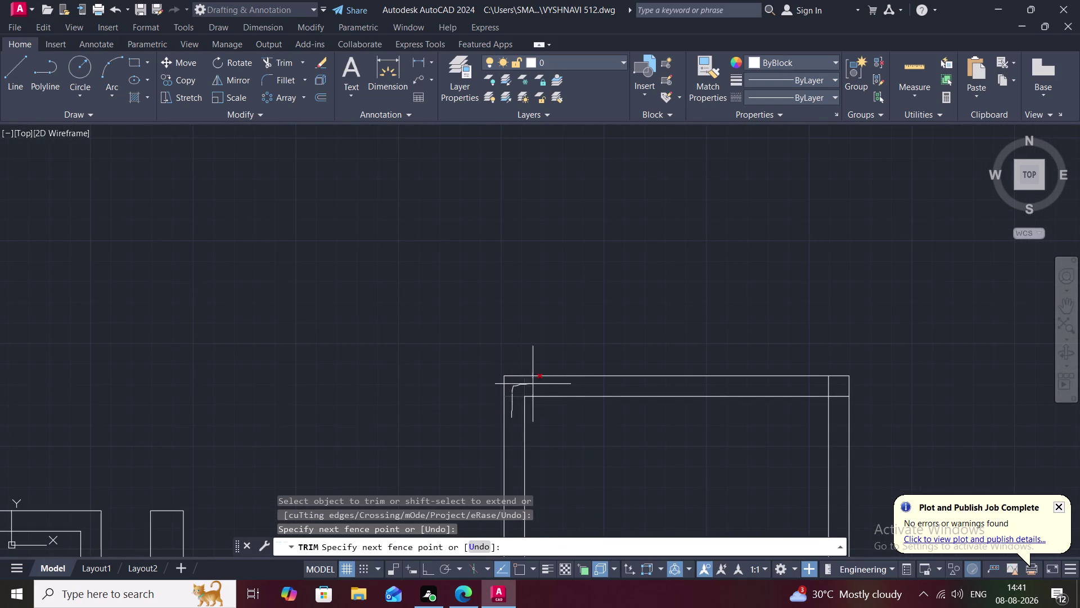
drag(533, 384, 533, 384)
scroll(down, 3)
middle_drag(608, 440, 576, 438)
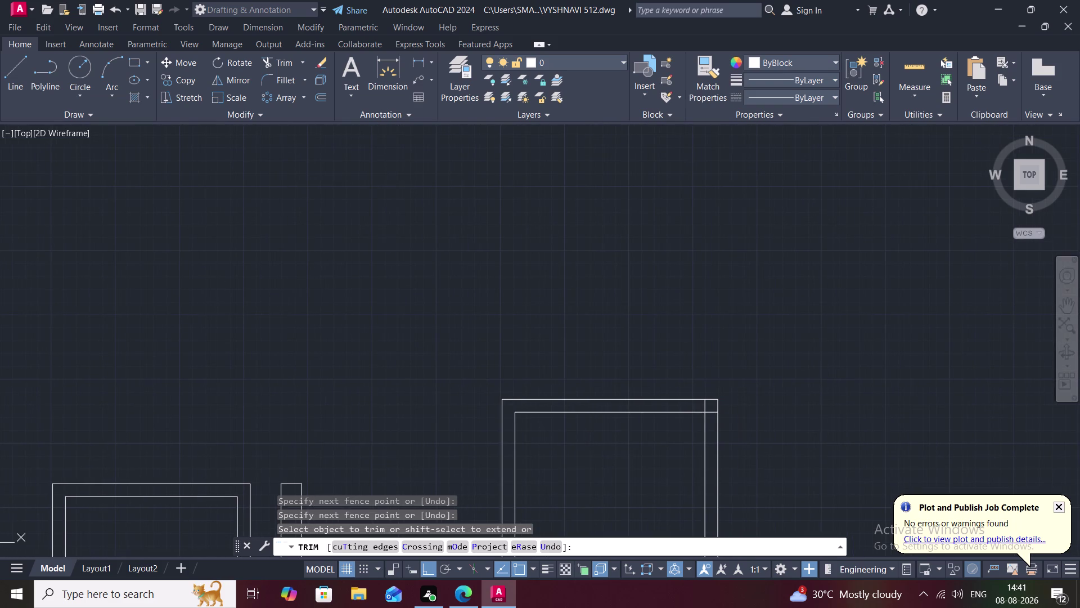
scroll(up, 3)
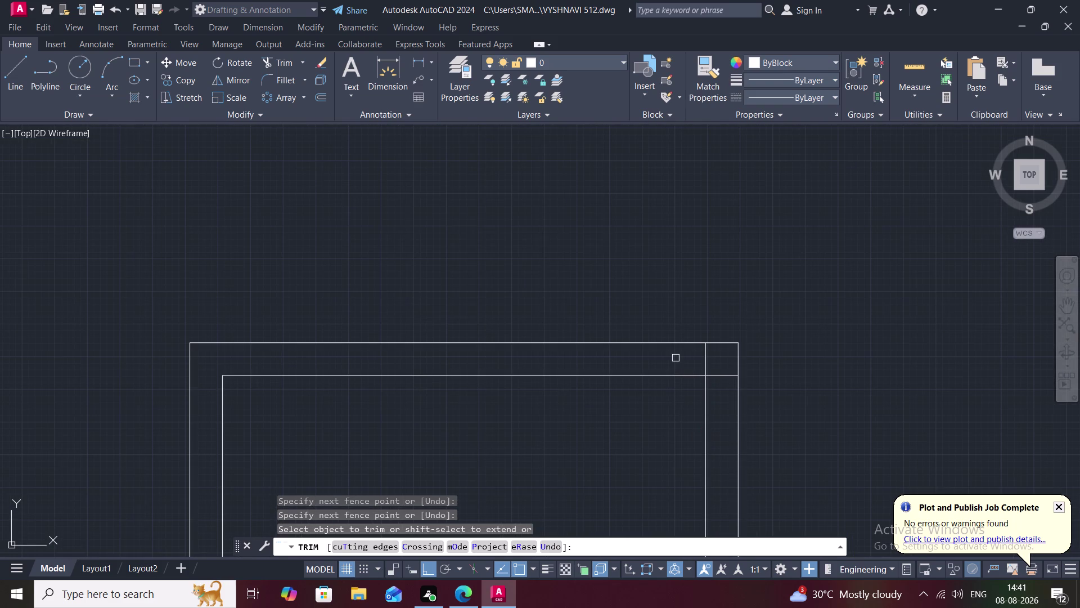
drag(677, 358, 734, 384)
scroll(down, 3)
middle_drag(683, 449, 682, 277)
scroll(down, 3)
scroll(down, 3)
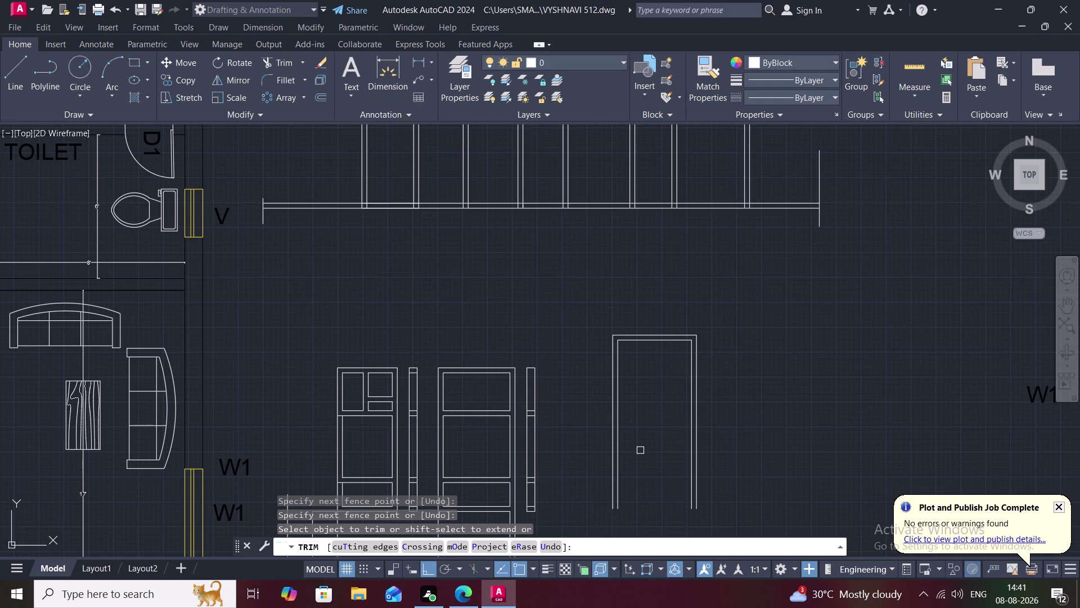
key(Escape)
middle_drag(630, 459, 655, 314)
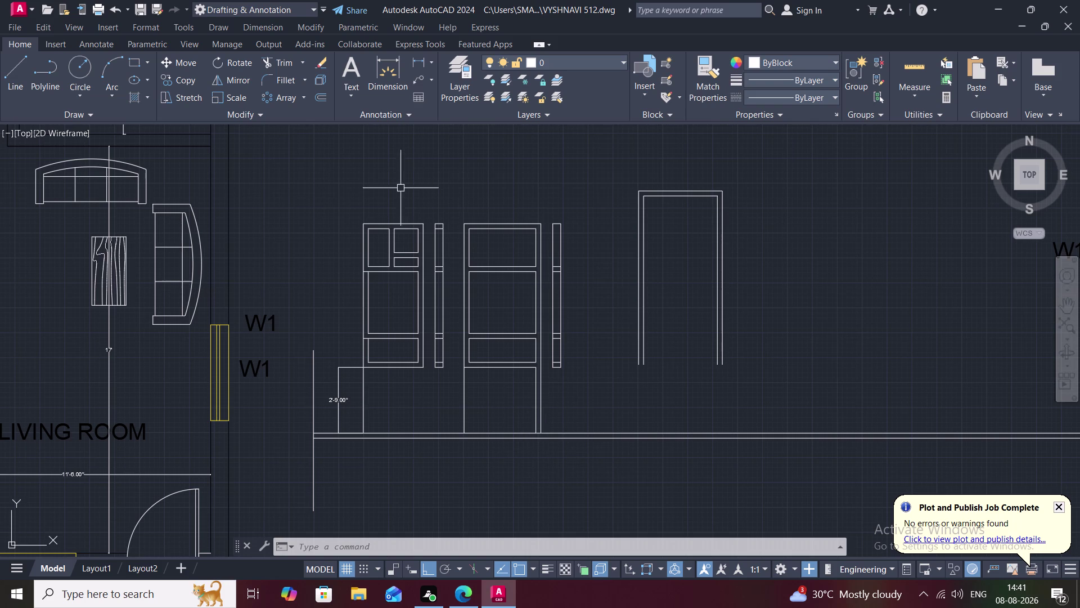
click(8, 73)
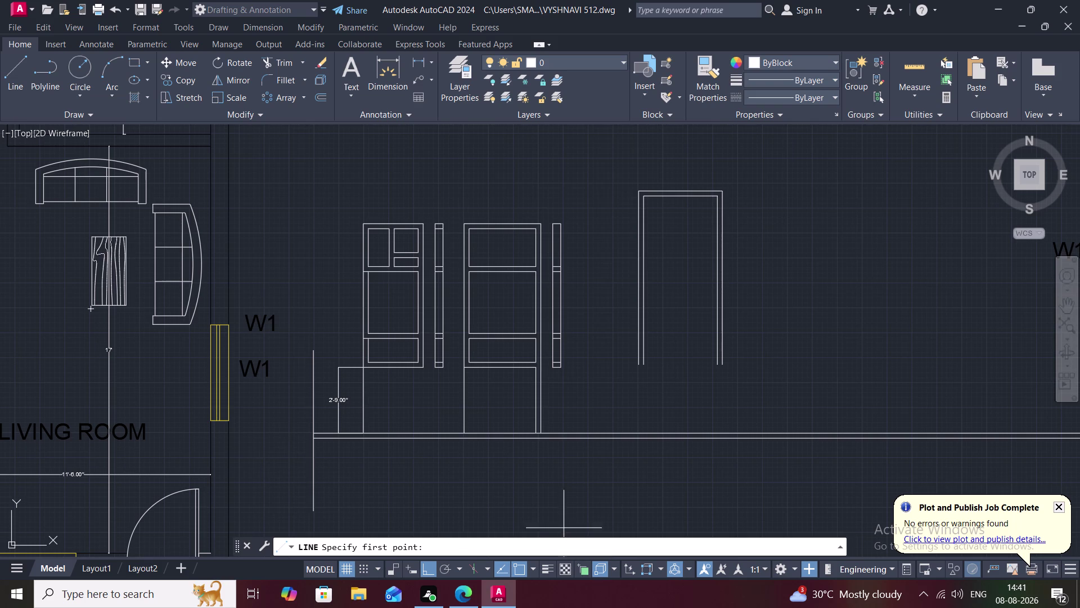
middle_drag(541, 498, 531, 403)
scroll(down, 3)
scroll(down, 3)
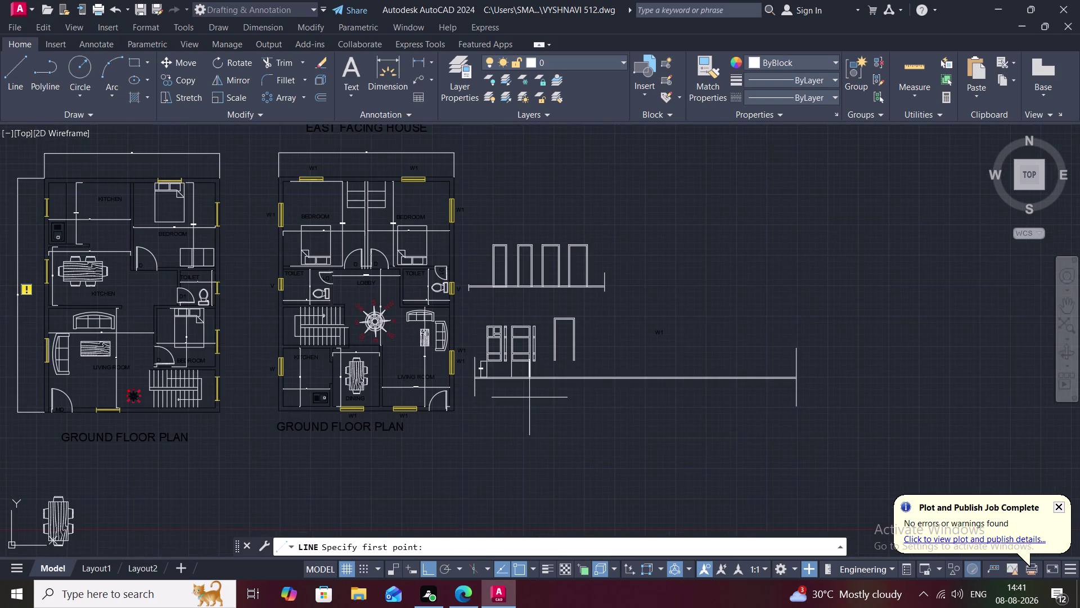
middle_drag(530, 399, 553, 272)
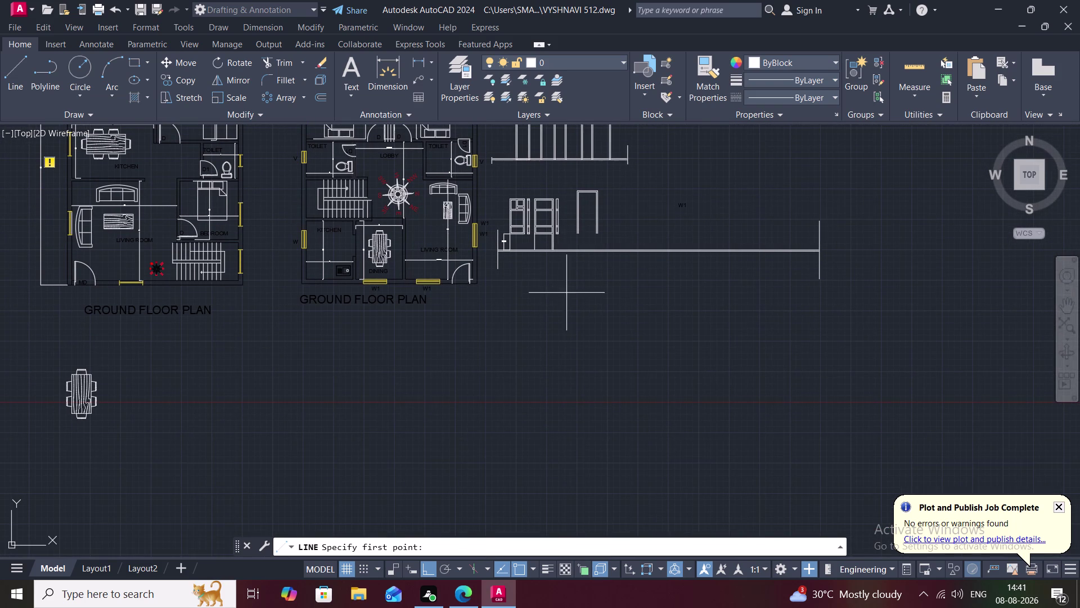
middle_drag(567, 293, 520, 156)
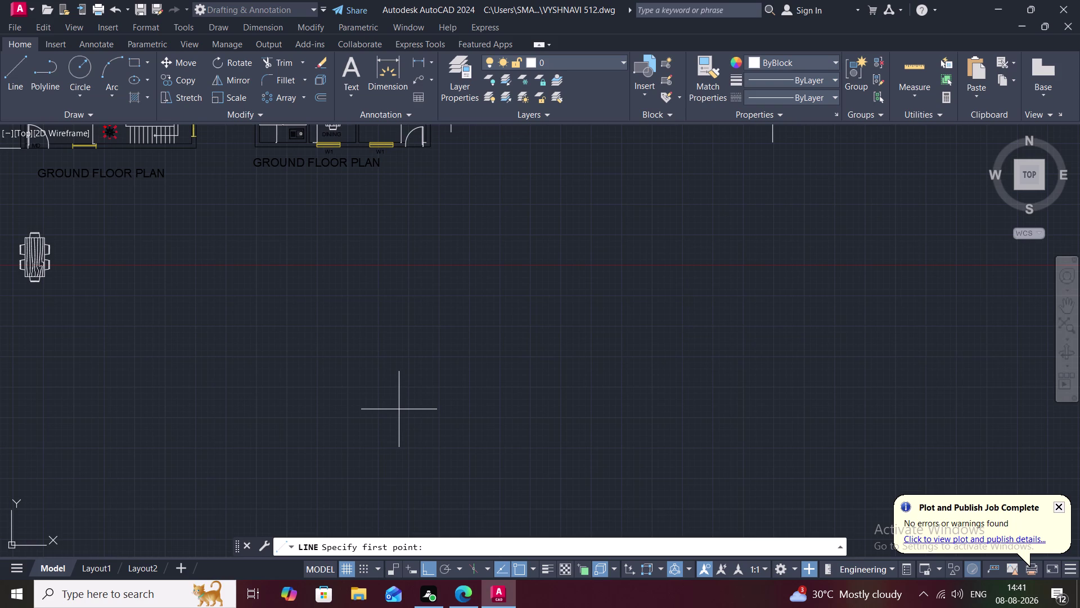
key(Escape)
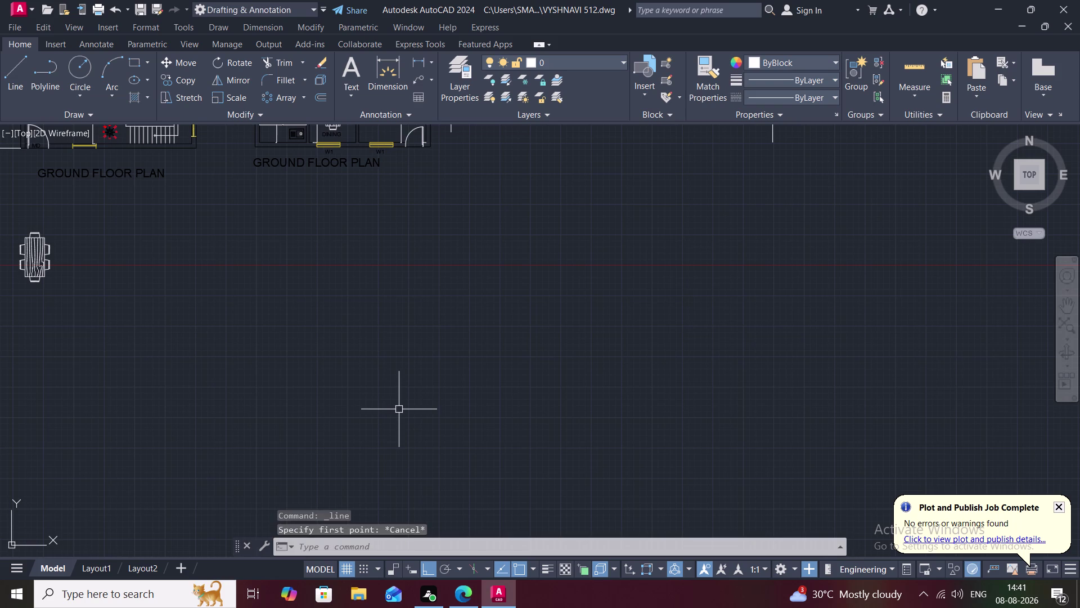
Place a horizontal construction line below the elevation.
text(X)
text(L)
key(space)
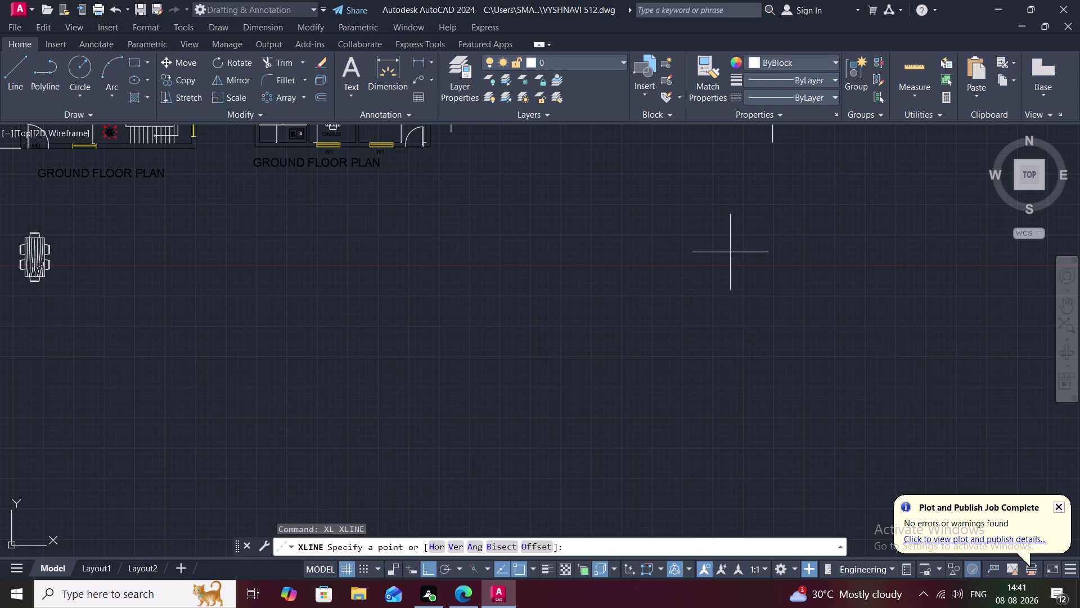
click(436, 546)
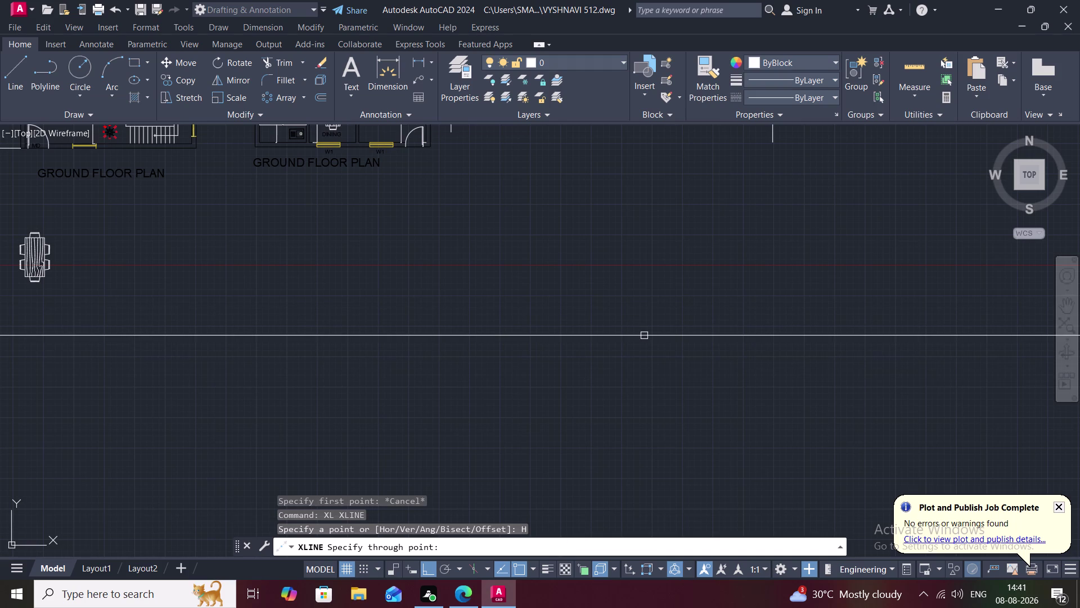
click(644, 336)
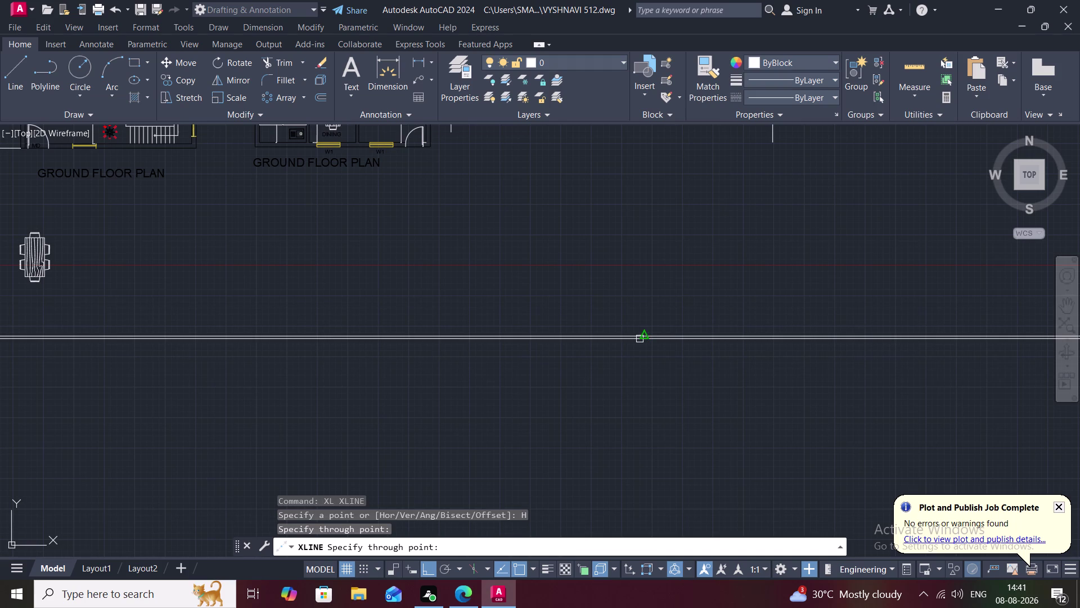
key(Escape)
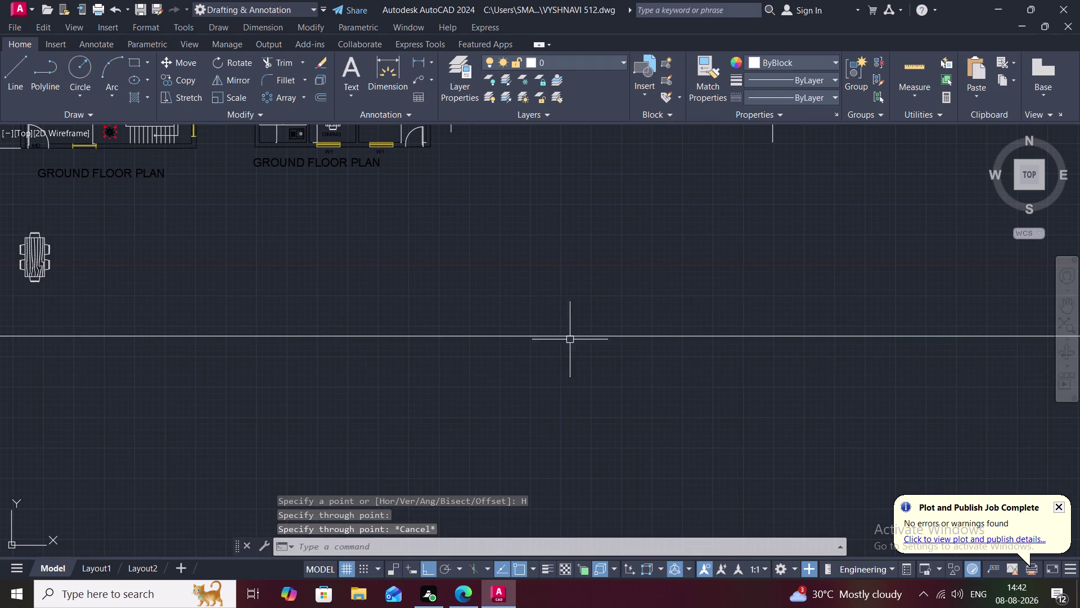
click(543, 282)
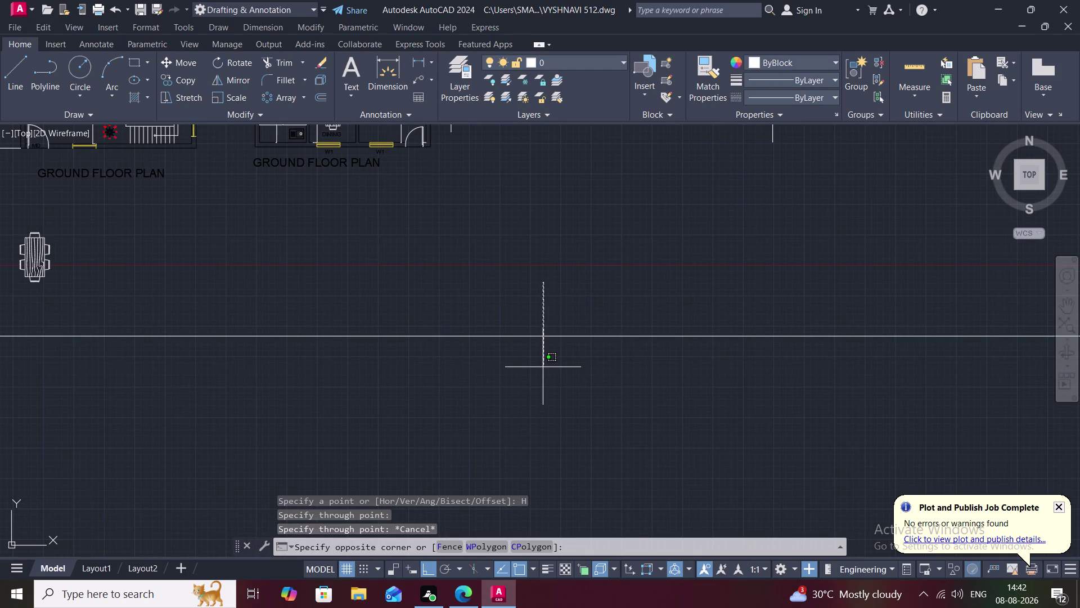
key(Escape)
Begin a vertical line between two points, then cancel it unfinished.
text(L)
key(space)
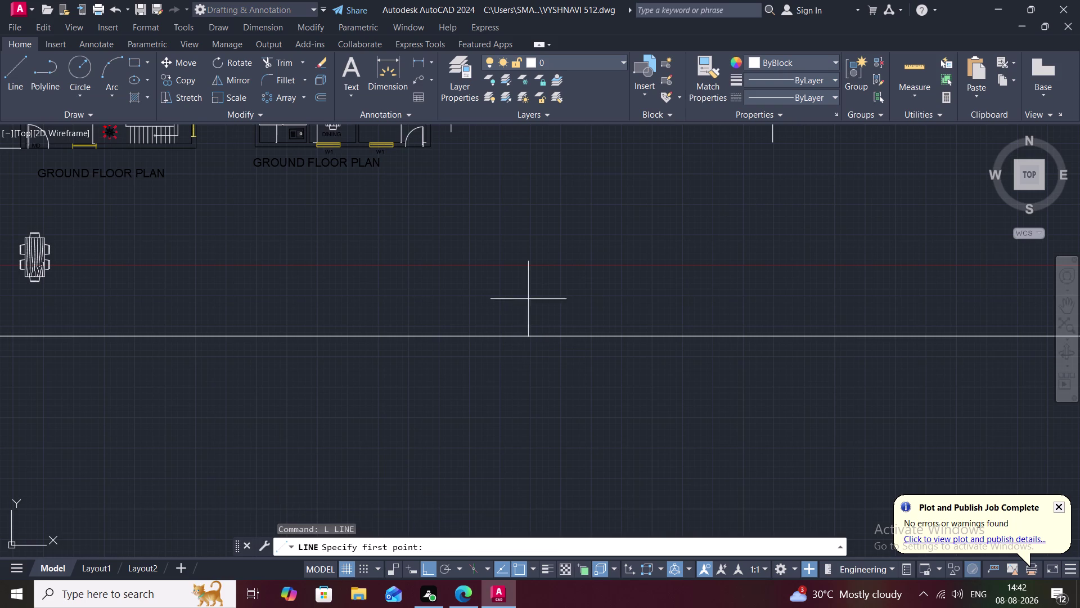
click(530, 298)
click(532, 370)
key(Escape)
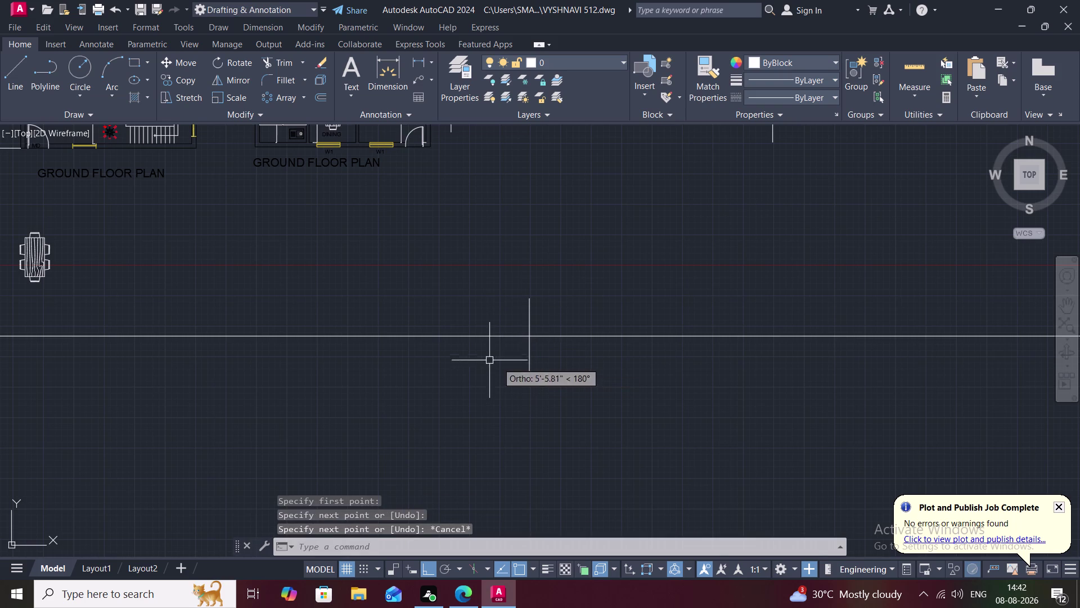
Trim away the long stray horizontal line and the short vertical stub.
key(t)
text(R)
key(space)
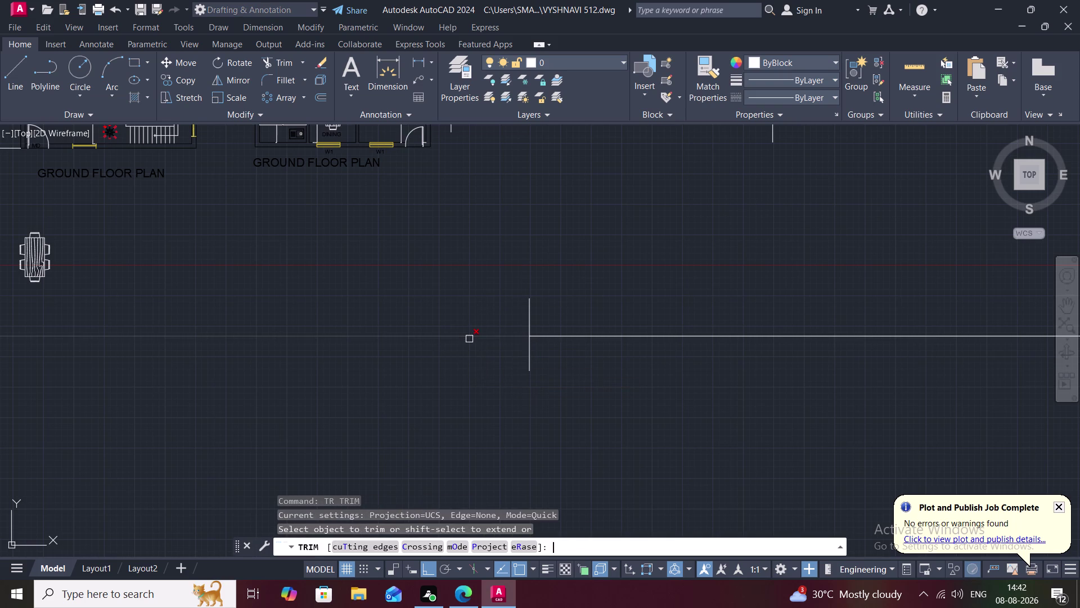
click(469, 338)
scroll(down, 3)
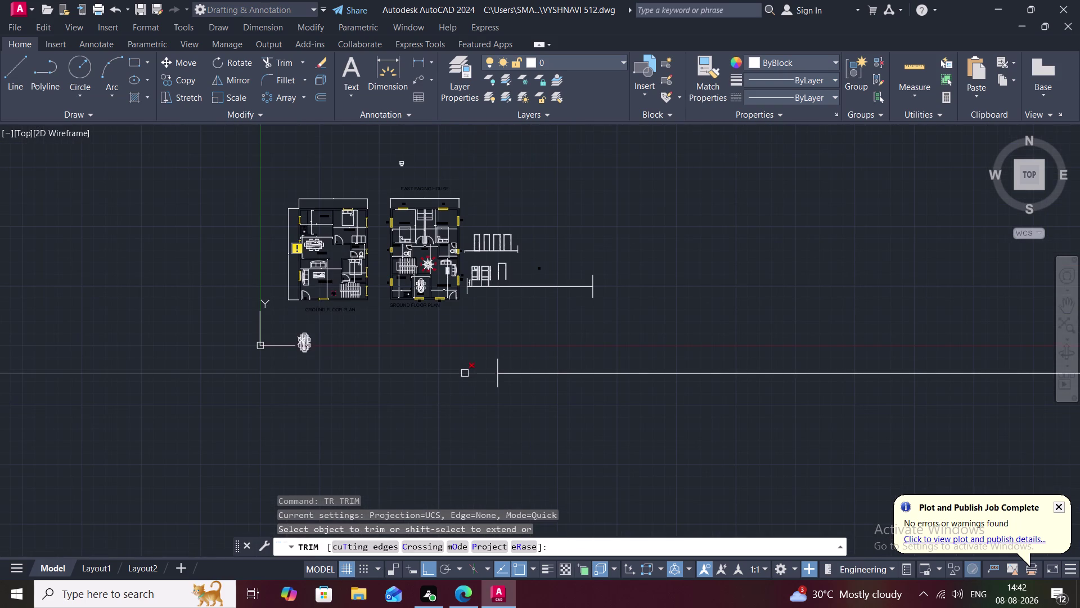
click(465, 373)
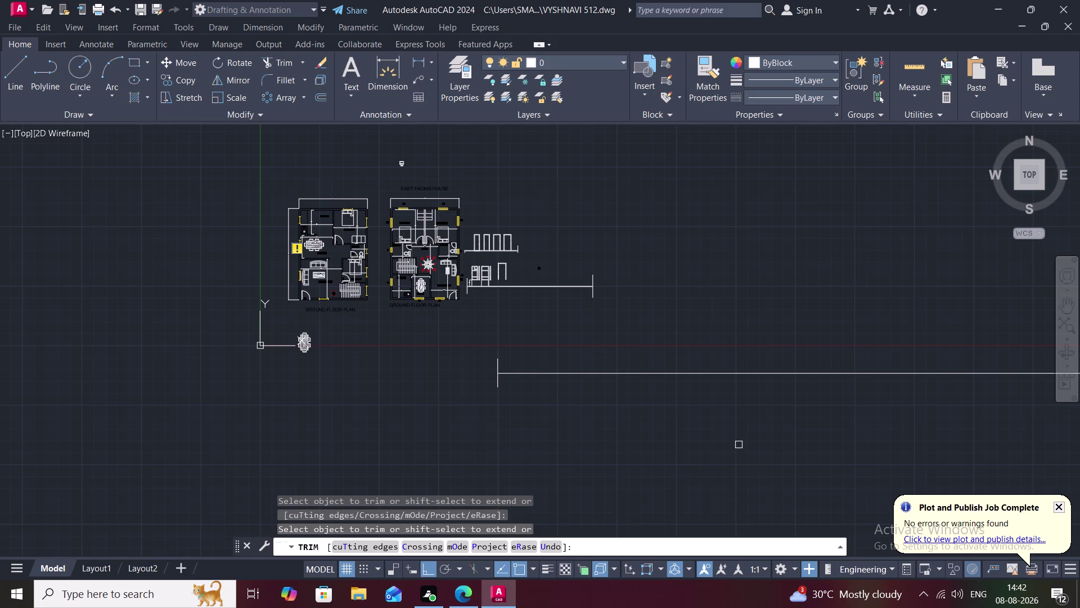
click(532, 374)
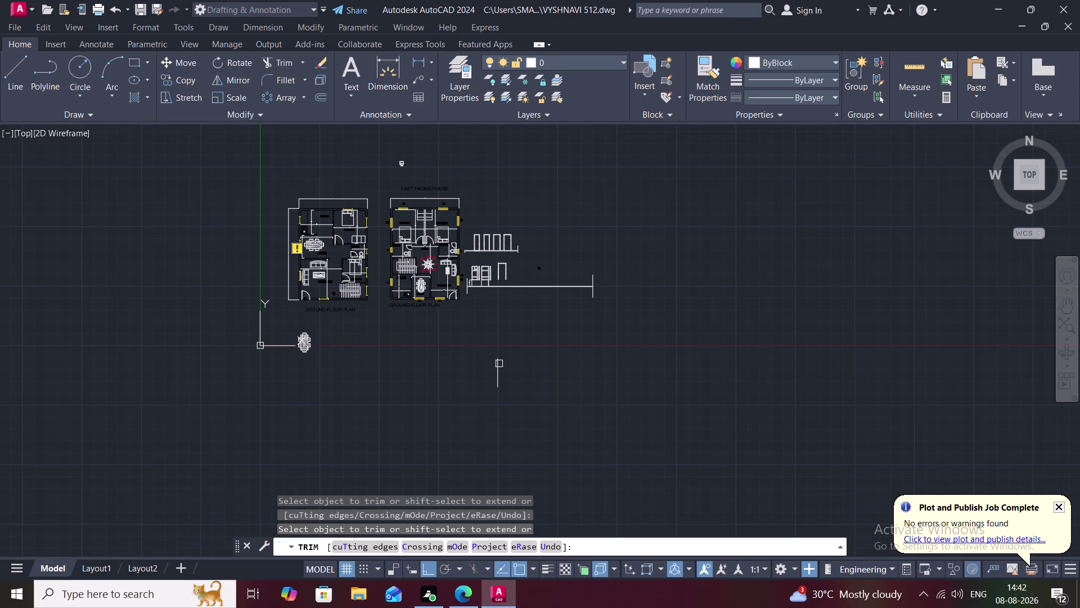
click(499, 363)
key(Escape)
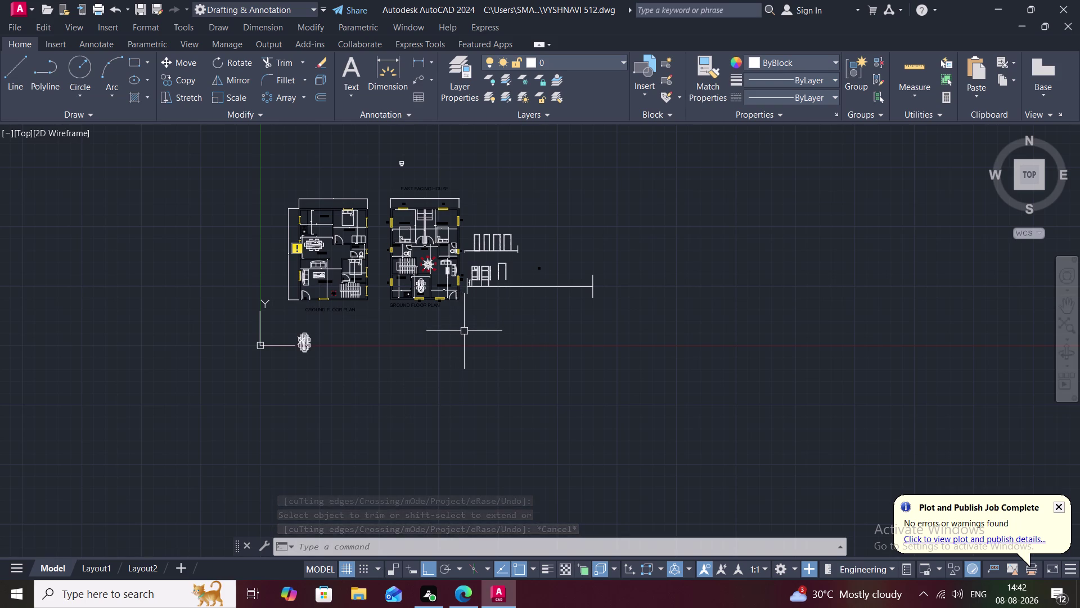
key(l)
key(Escape)
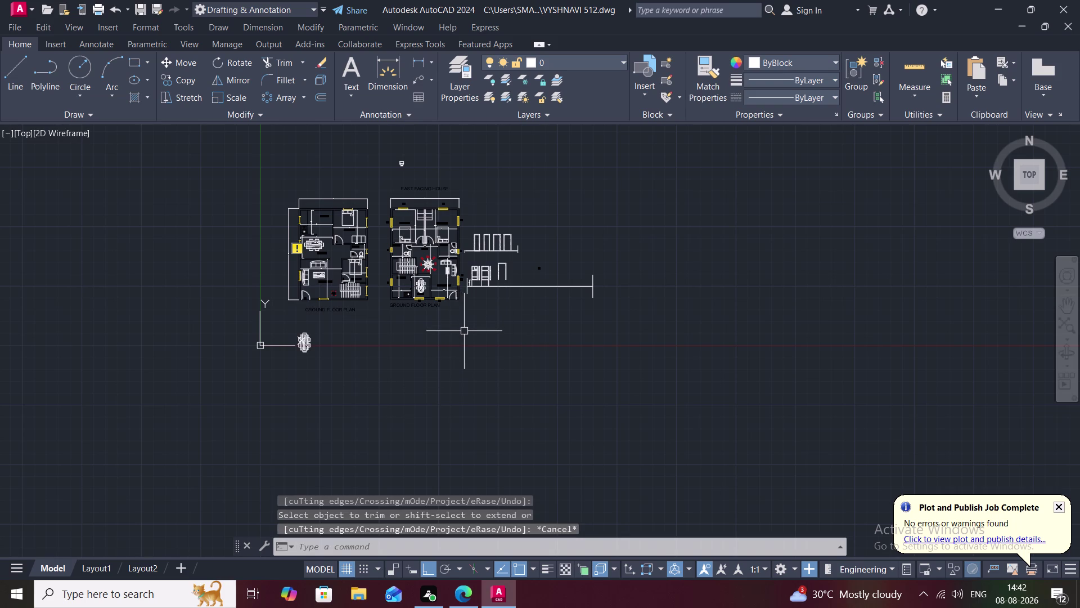
Place a horizontal XLINE below the elevation as the panel's bottom boundary.
text(XL)
key(space)
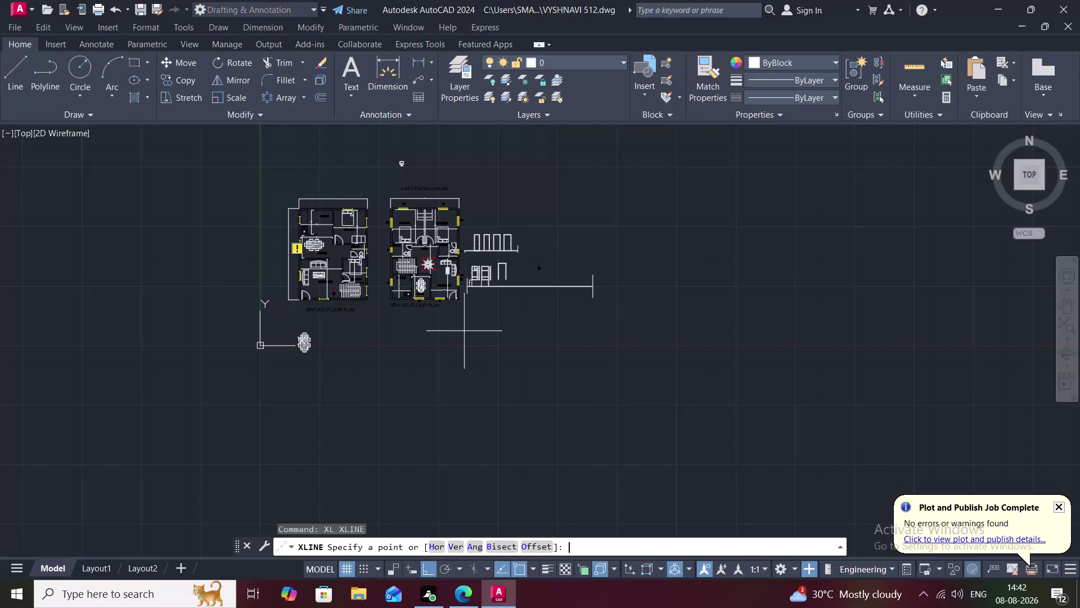
click(432, 548)
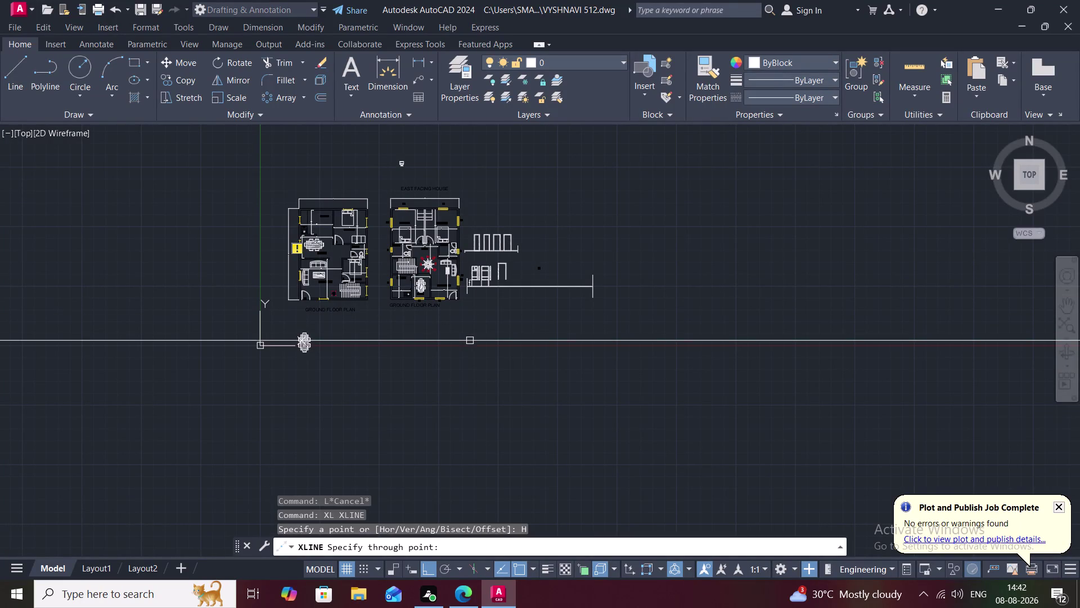
click(465, 334)
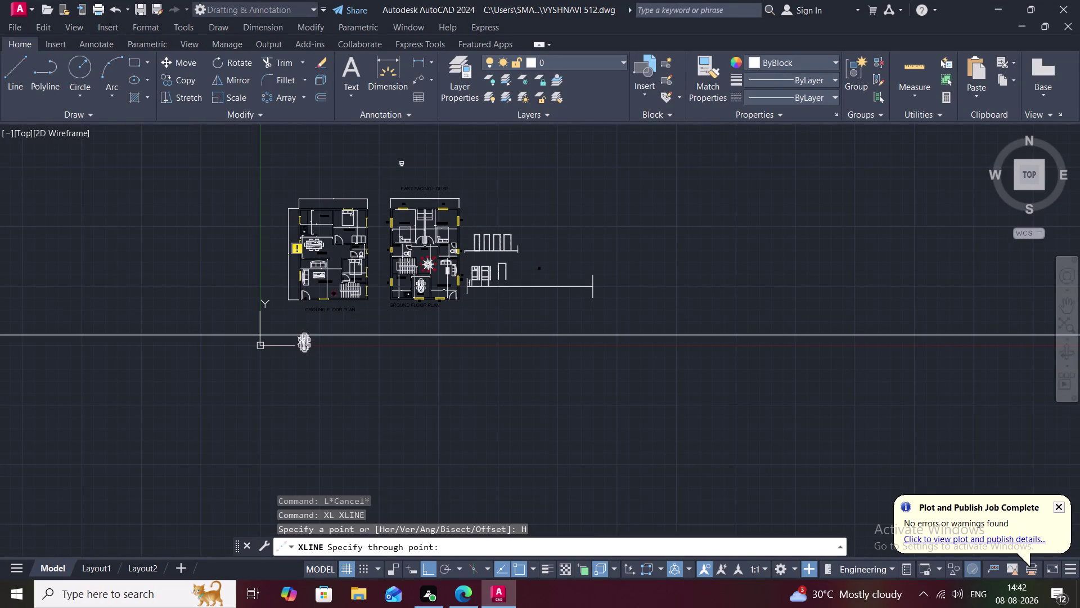
key(Escape)
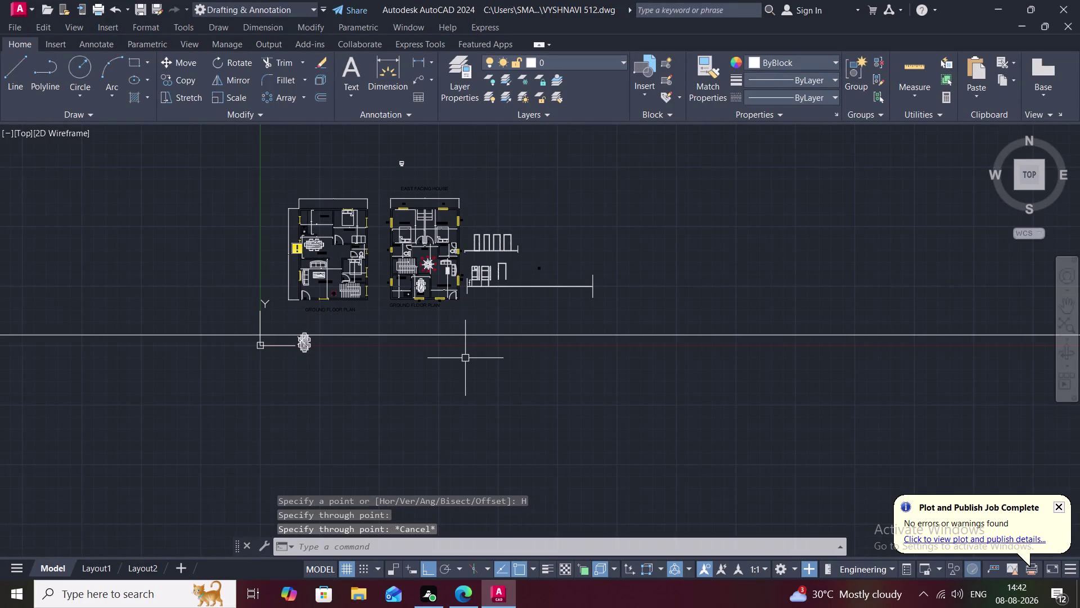
Extend the vertical sides and middle line down to the construction line.
text(EX)
key(space)
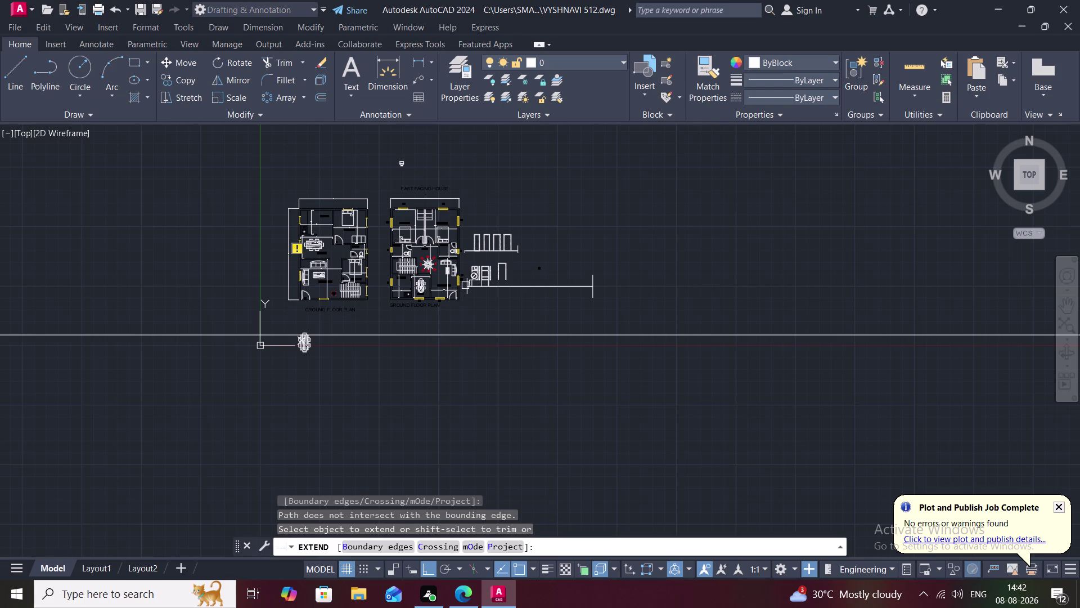
scroll(up, 3)
click(465, 287)
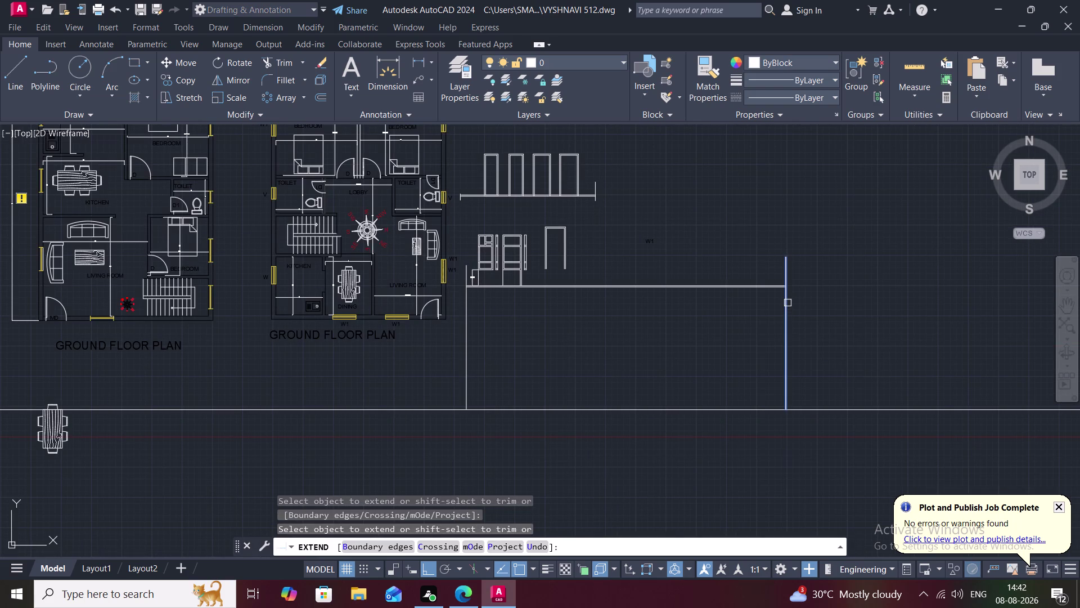
click(788, 302)
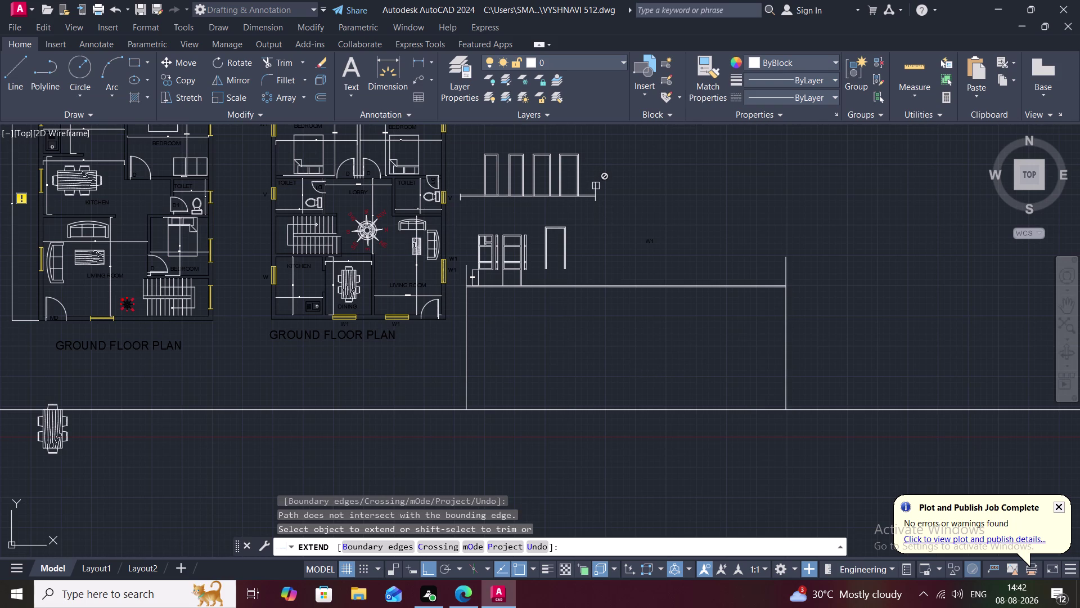
key(Escape)
scroll(up, 3)
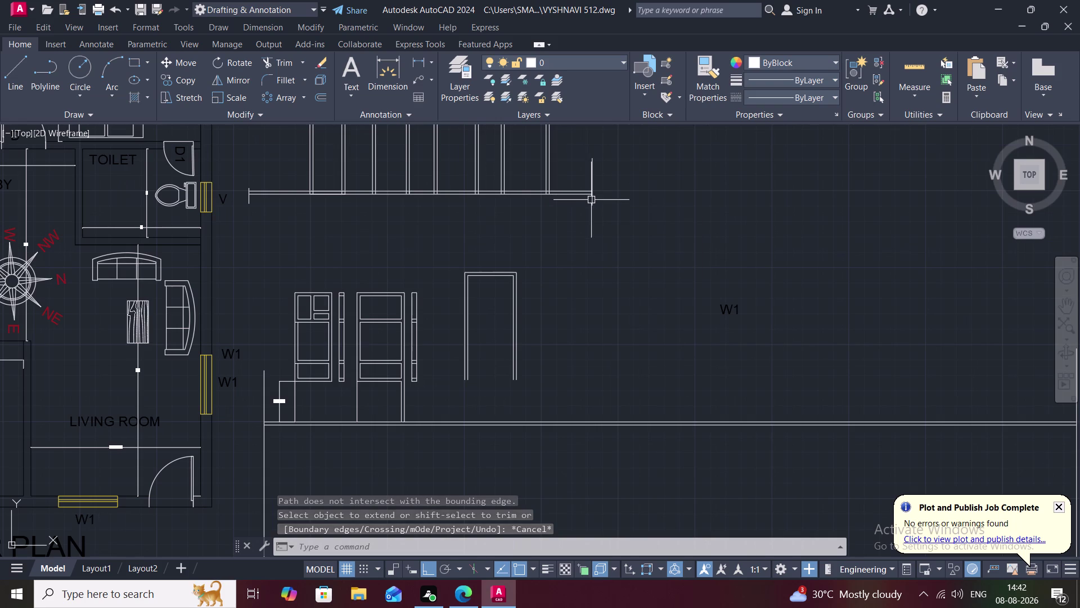
key(space)
click(595, 190)
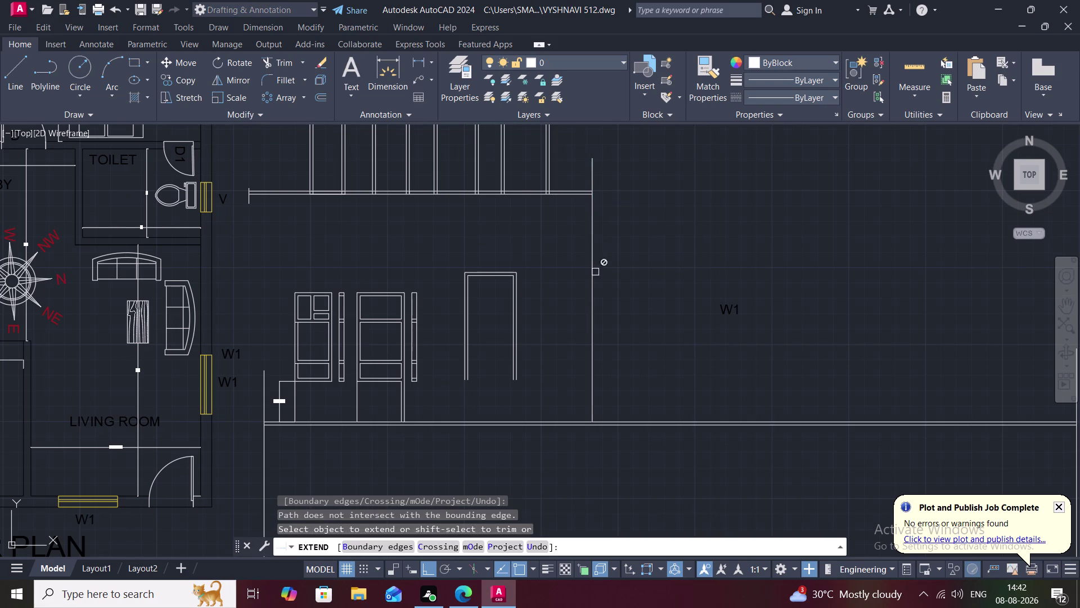
scroll(down, 3)
middle_drag(587, 320, 607, 268)
scroll(down, 3)
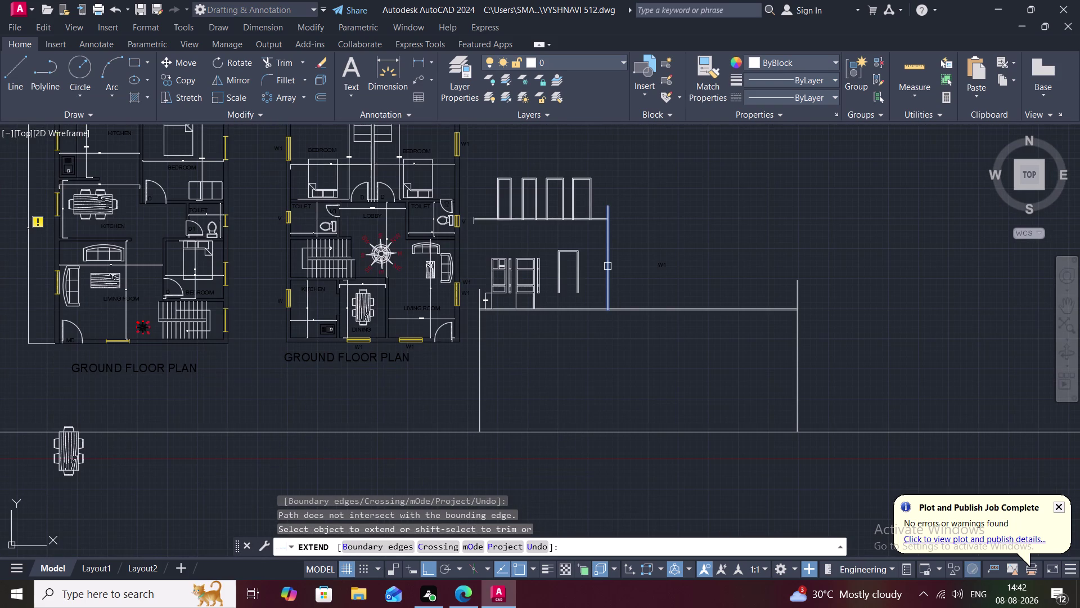
click(609, 290)
click(610, 298)
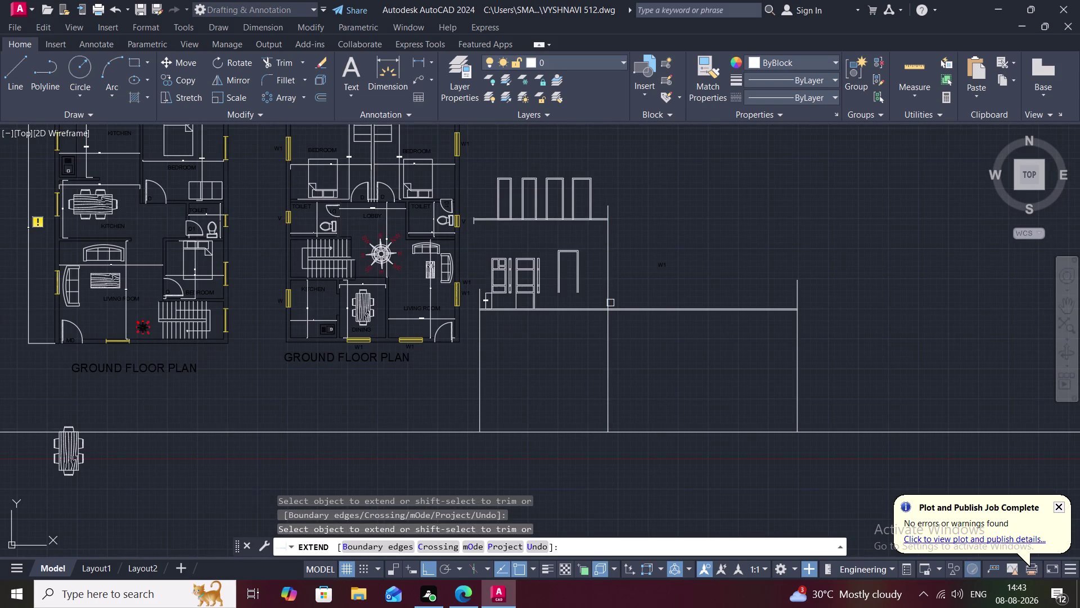
key(Escape)
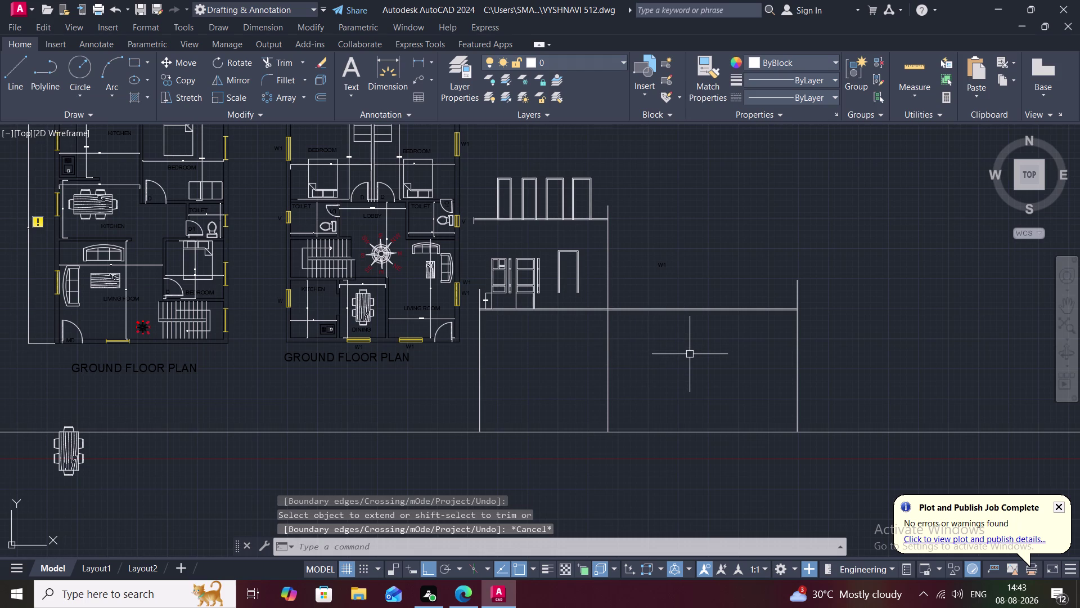
Fence-trim the excess lines and the construction line on both sides of the panel.
text(TR)
key(space)
drag(657, 262, 709, 415)
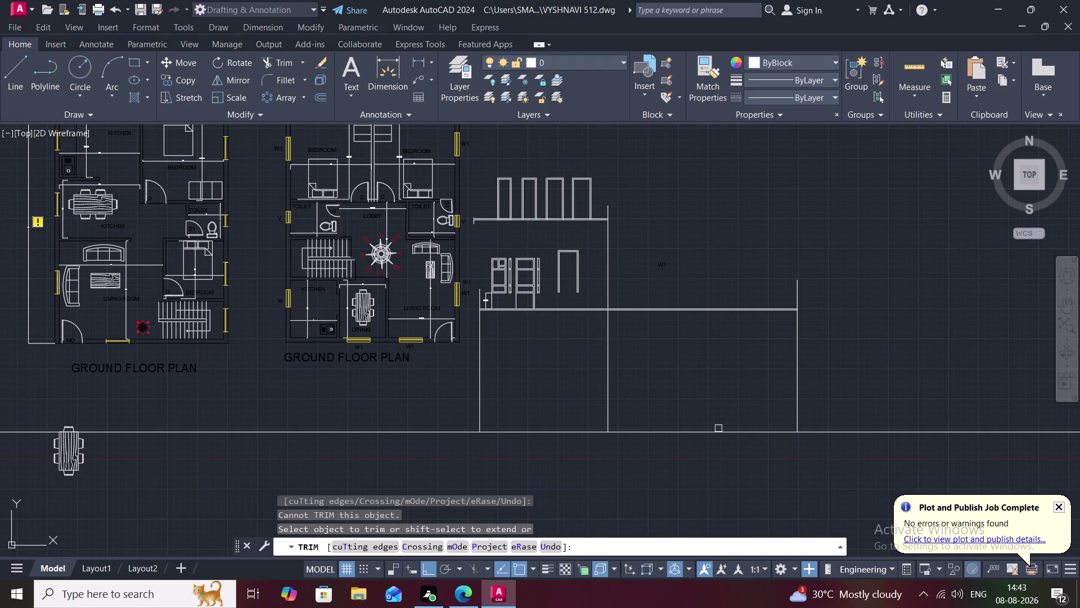
drag(709, 415, 826, 452)
click(733, 304)
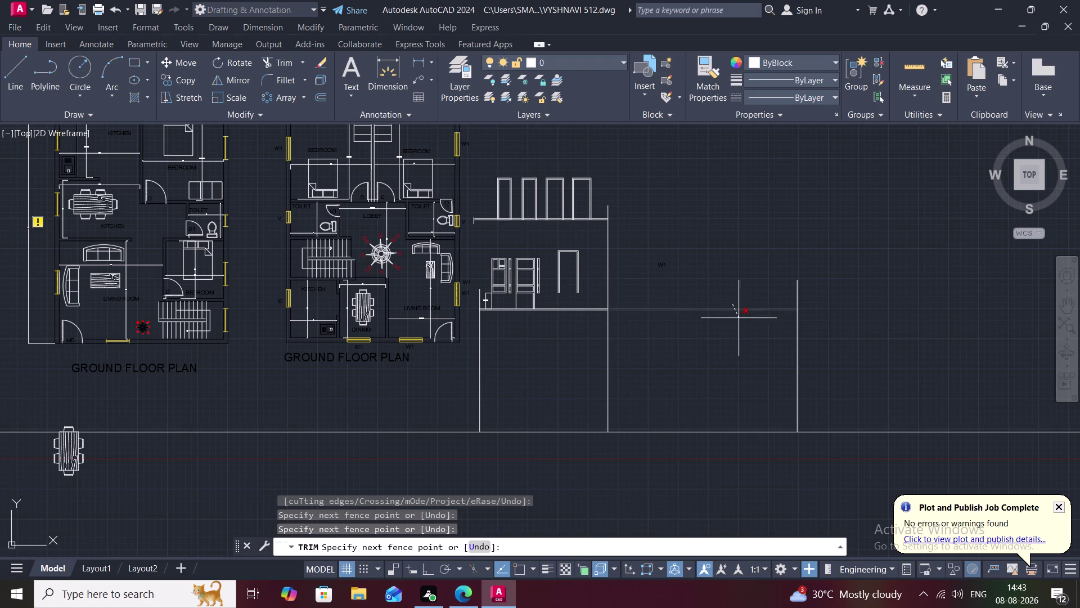
click(740, 318)
click(795, 382)
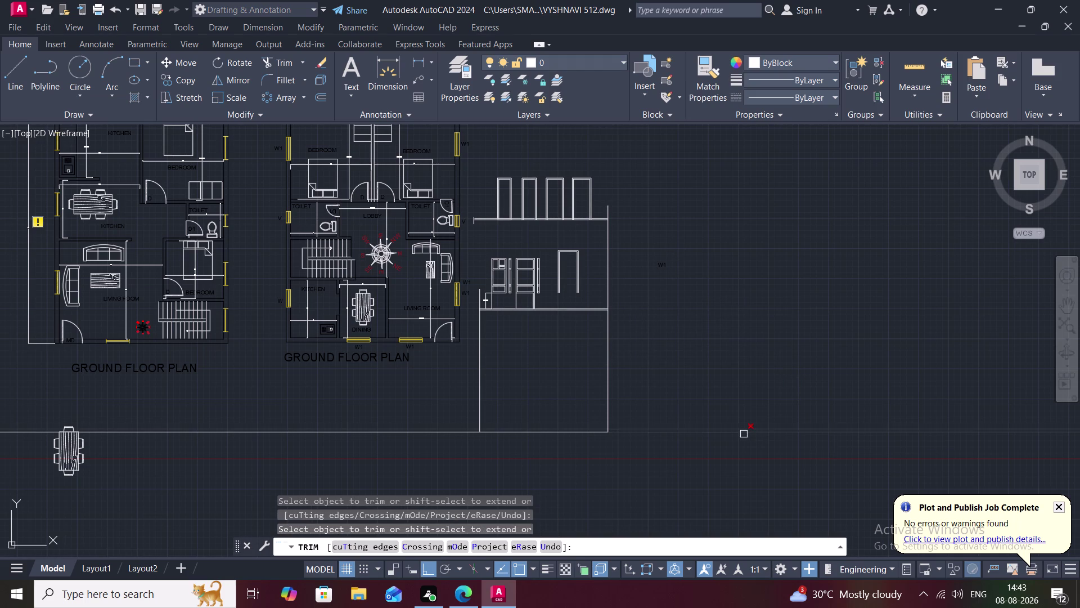
click(743, 434)
click(436, 433)
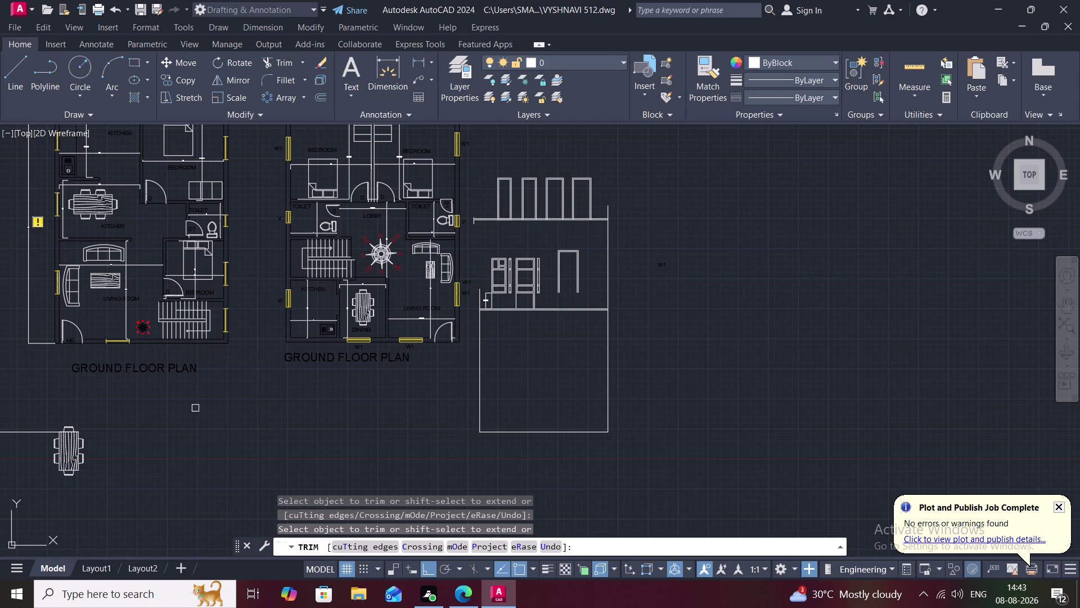
key(Escape)
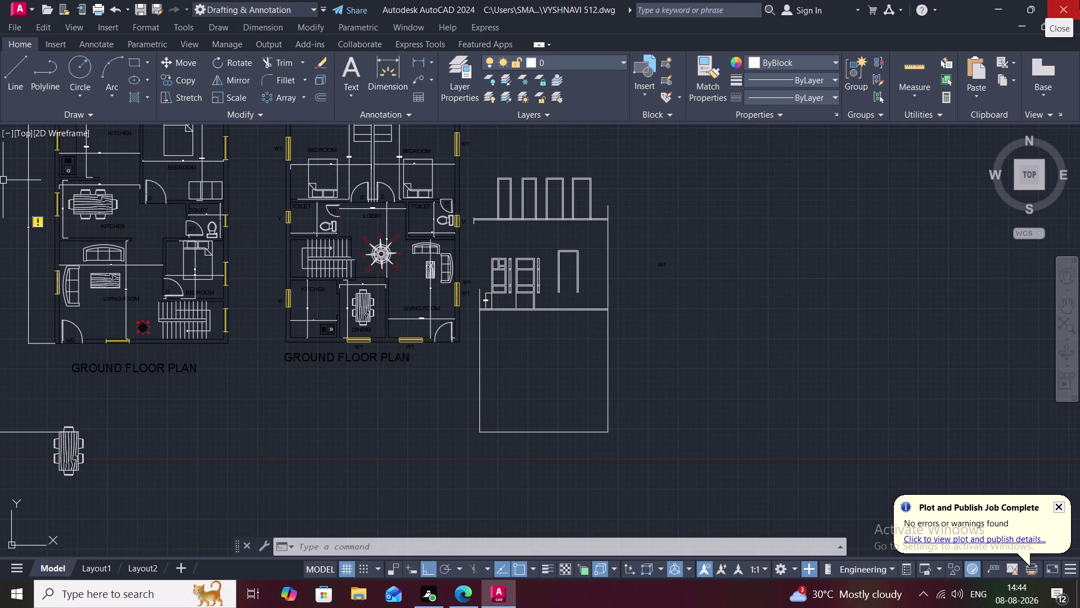
scroll(down, 3)
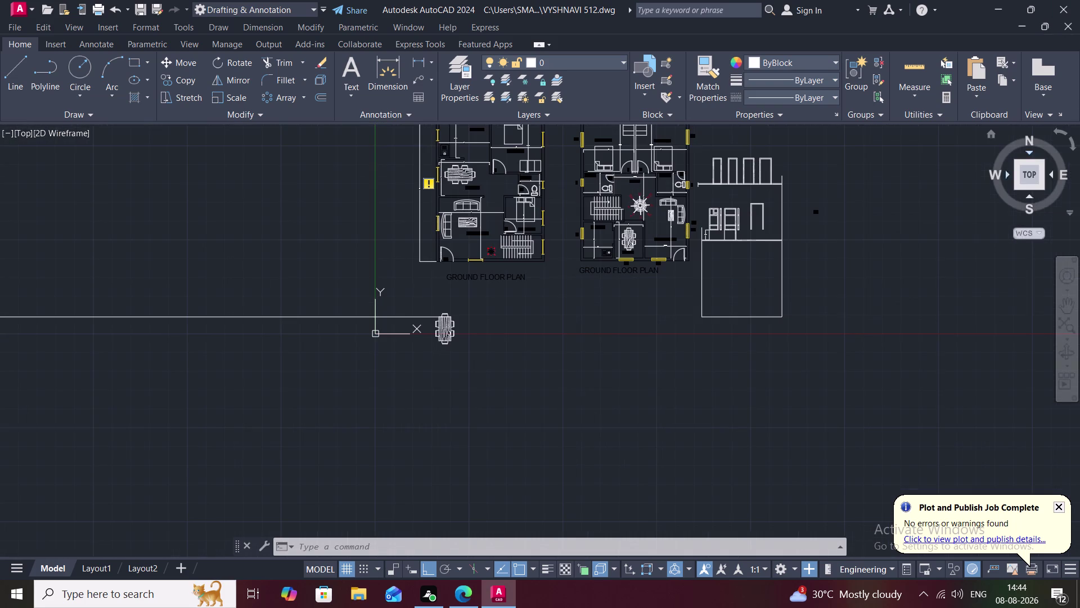
Attempt an offset of the bottom edge with a mistyped 2'9" distance, then cancel.
middle_drag(759, 319, 744, 297)
scroll(up, 3)
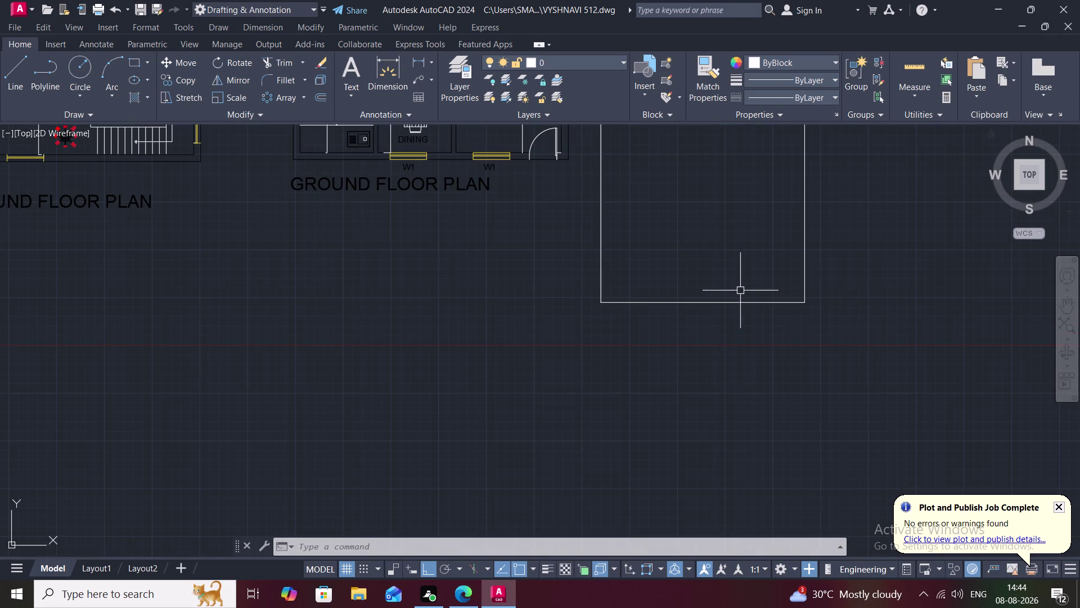
scroll(up, 3)
middle_drag(740, 290, 705, 380)
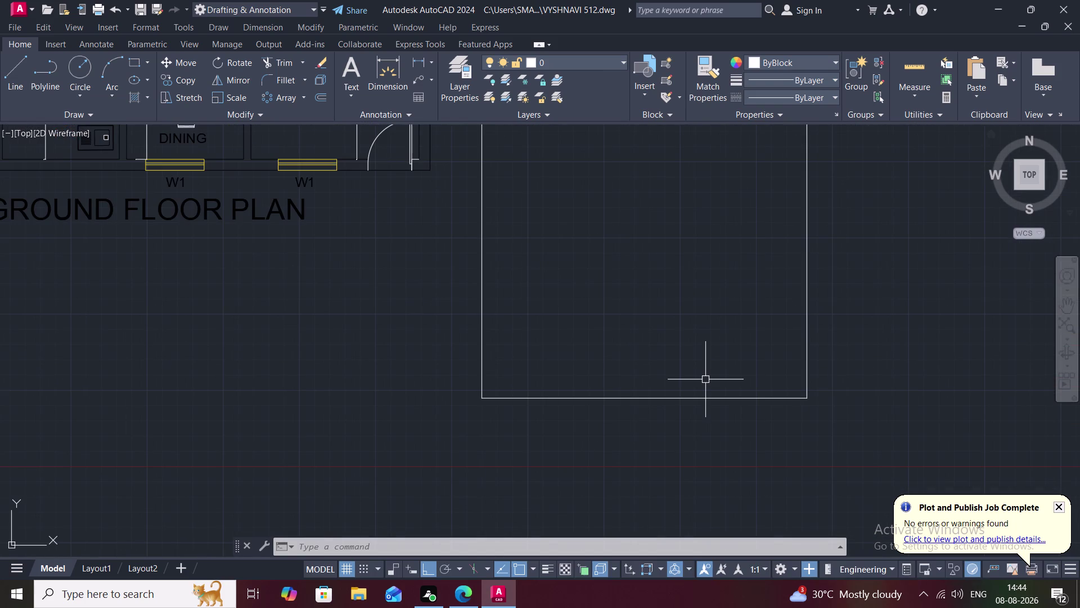
text(O)
key(space)
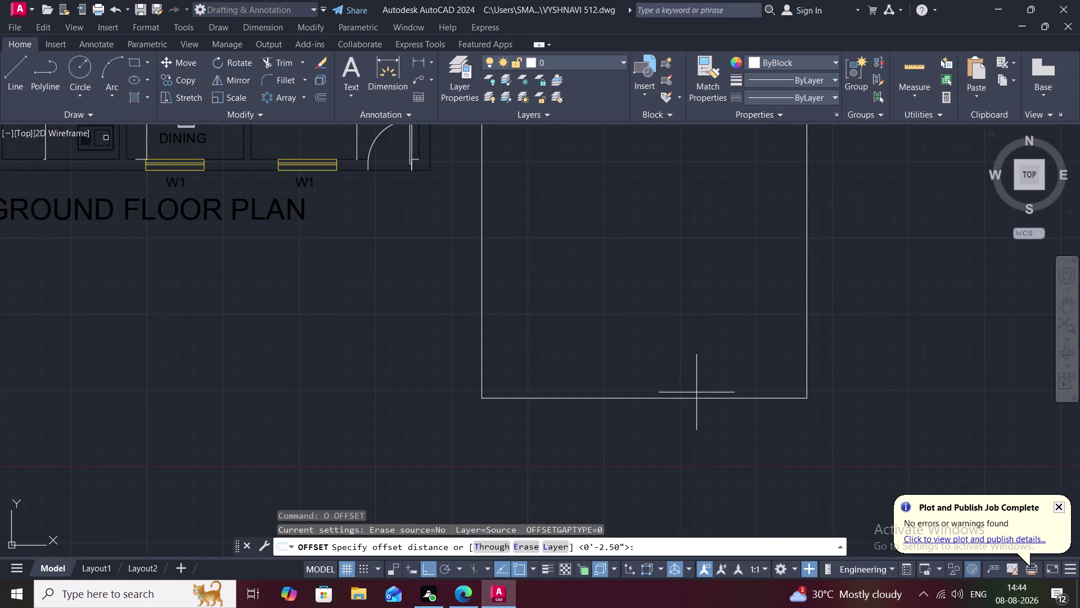
key(2)
key(apostrophe)
key(9)
text(")
key(space)
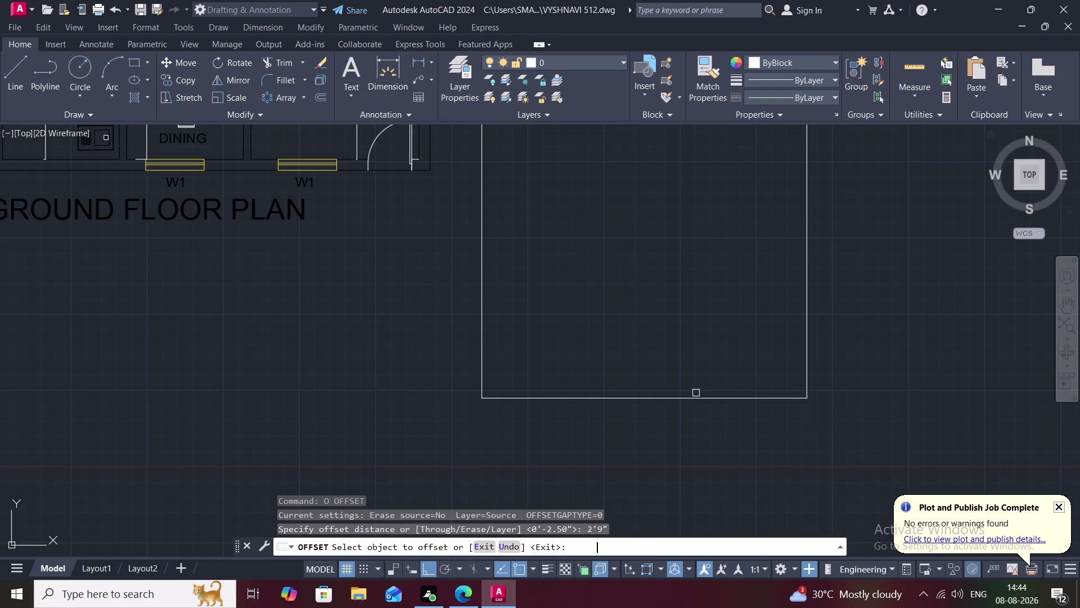
click(693, 402)
click(693, 397)
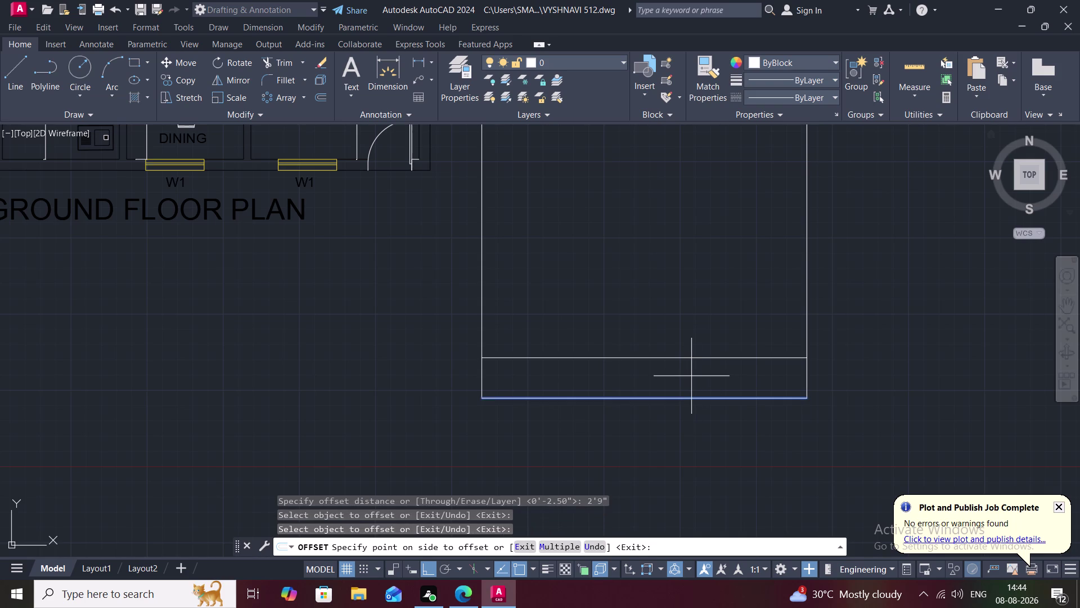
key(Escape)
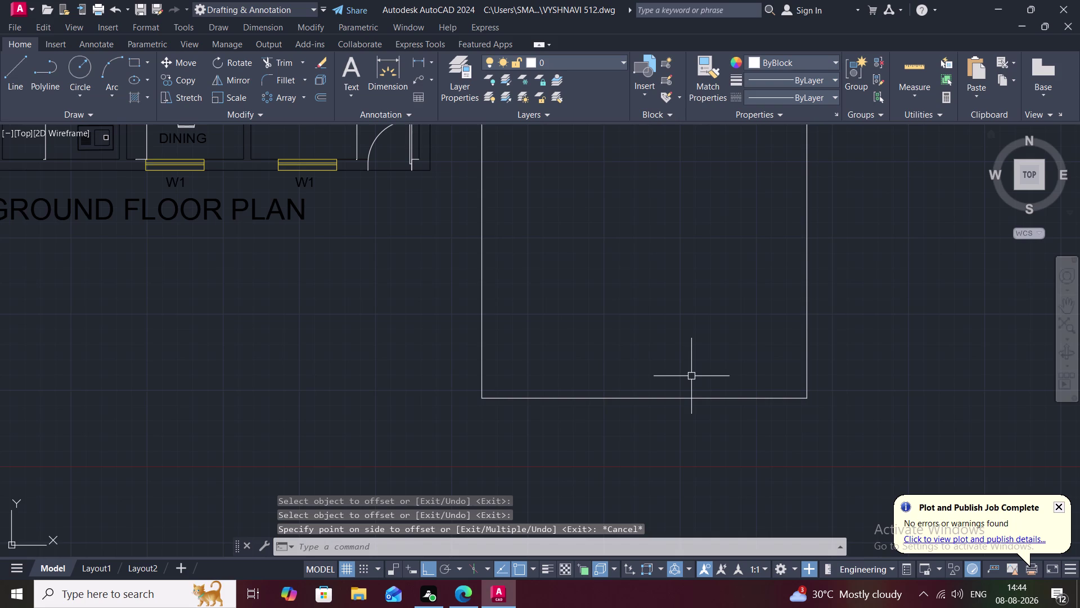
Offset the panel's bottom line 2.5" inward and pan to check the double line.
text(O)
key(space)
key(2)
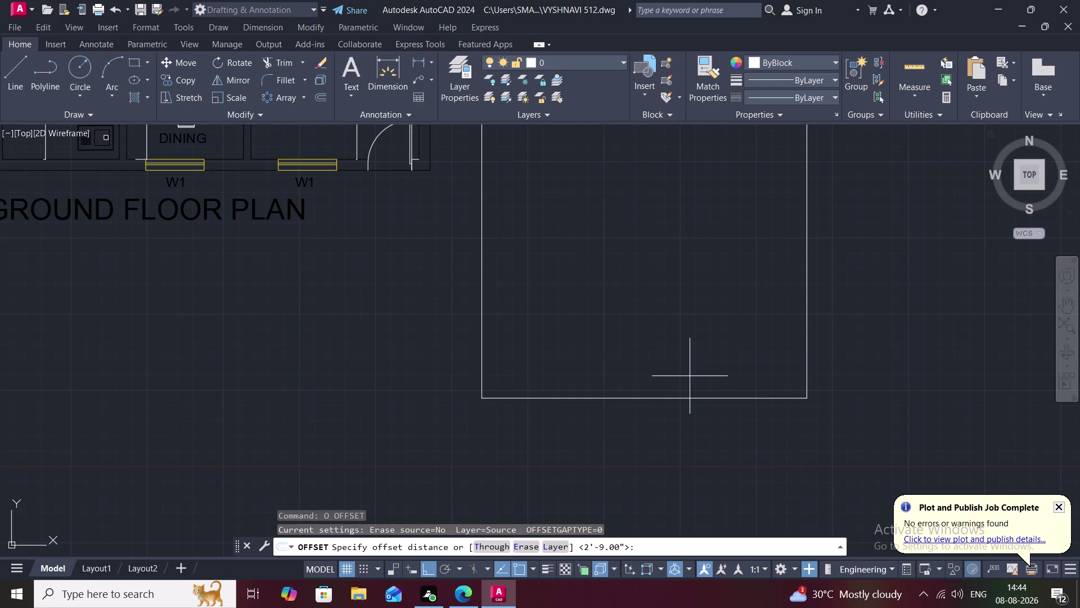
key(period)
key(5)
text(")
key(space)
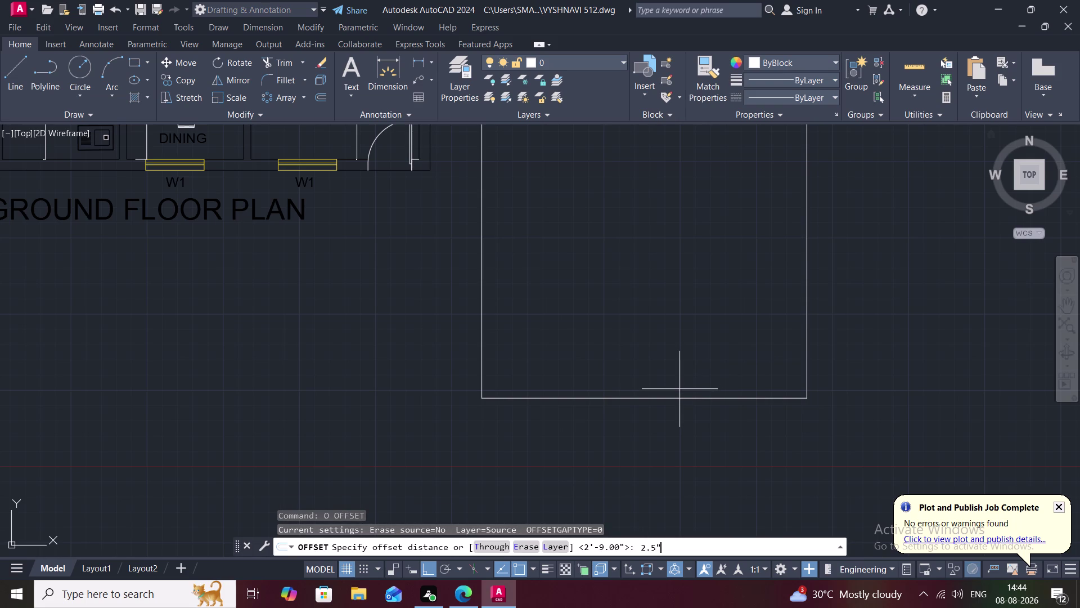
click(688, 399)
click(681, 373)
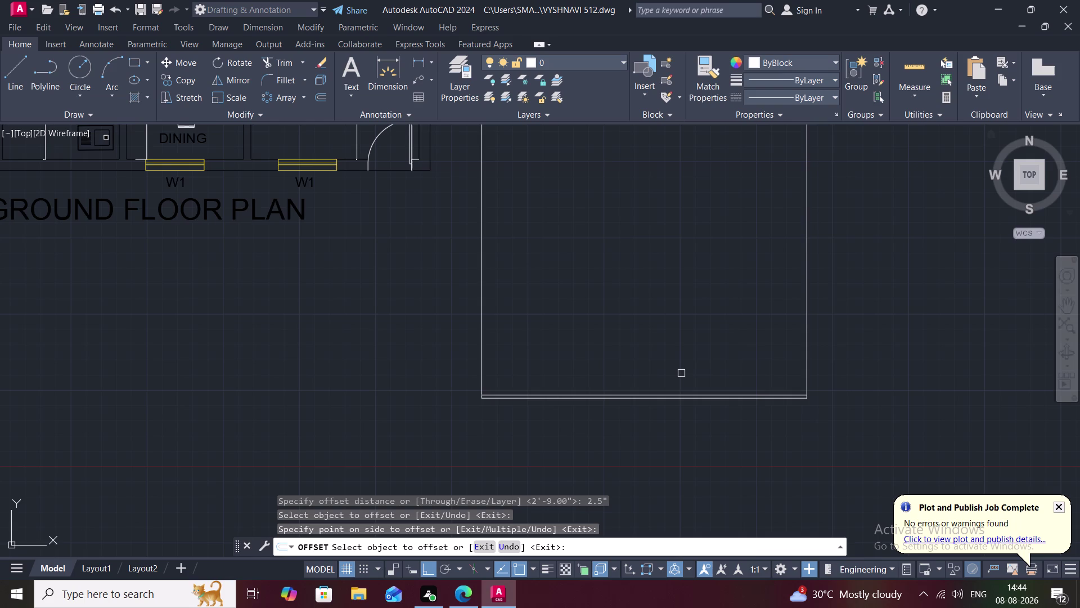
scroll(up, 3)
middle_drag(681, 373, 687, 415)
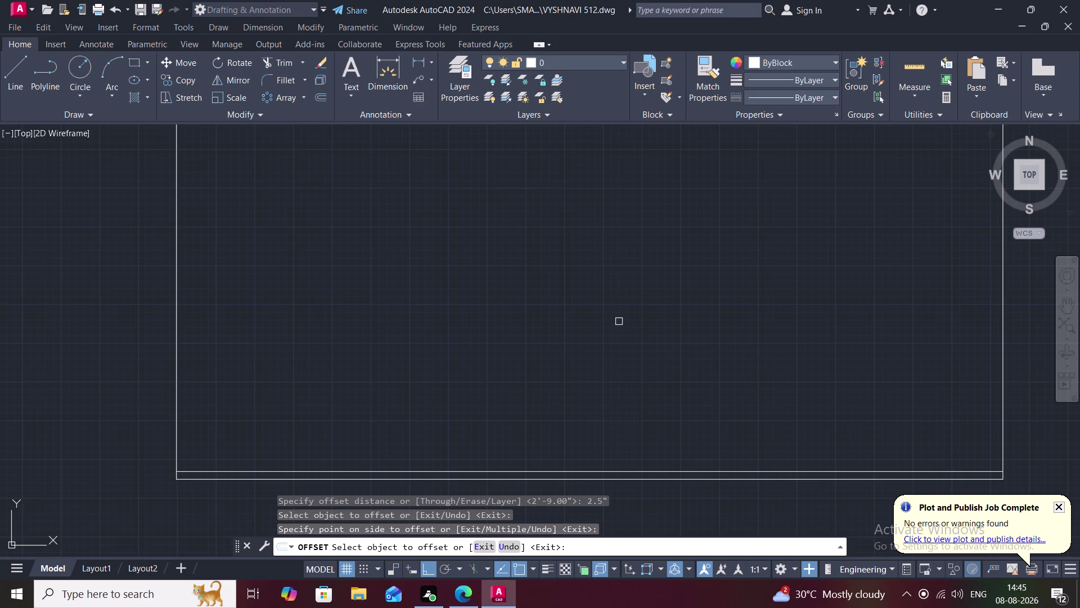
scroll(down, 3)
scroll(down, 3)
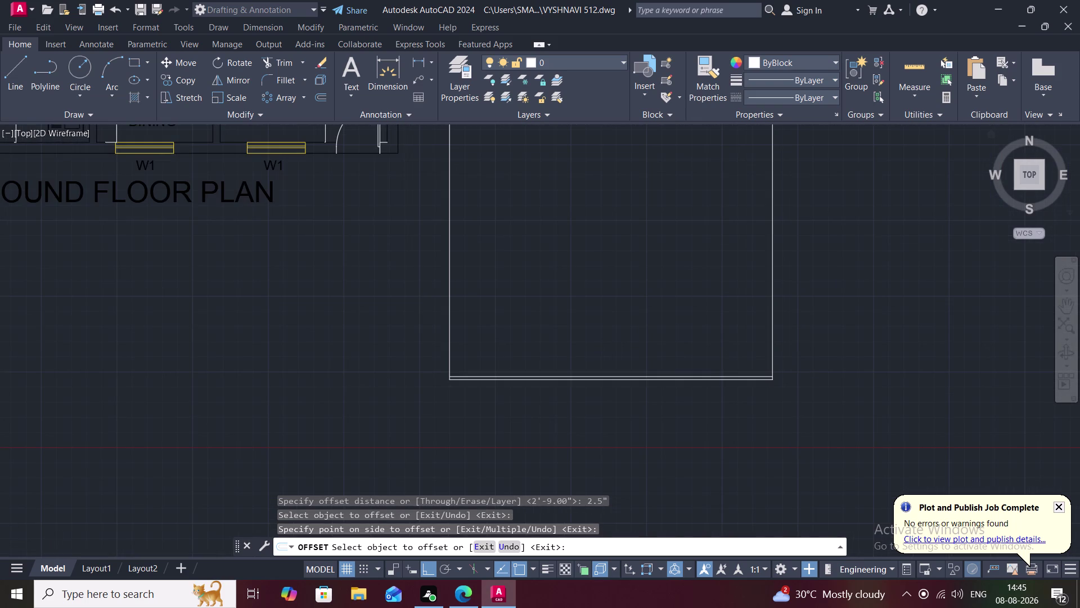
scroll(up, 3)
scroll(up, 3)
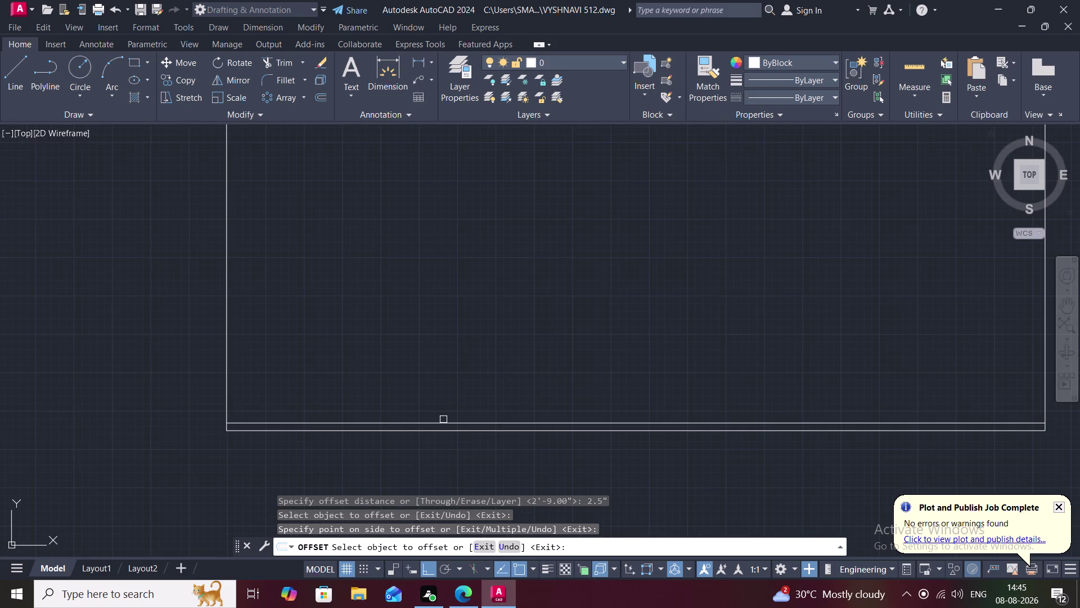
Repeat OFFSET, set its Layer option to source, then cancel the command.
key(l)
key(space)
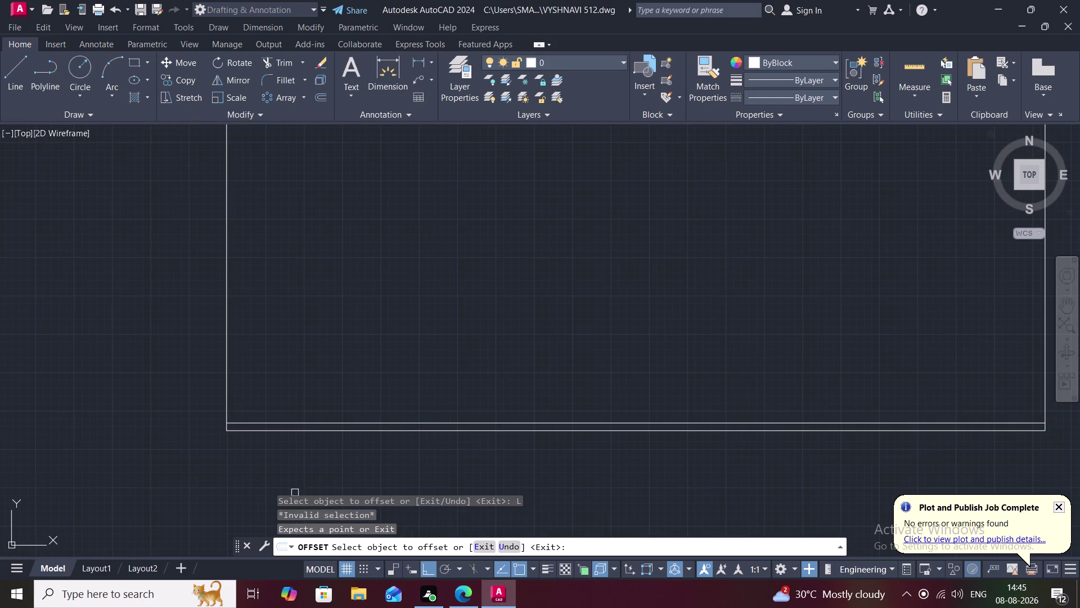
key(Escape)
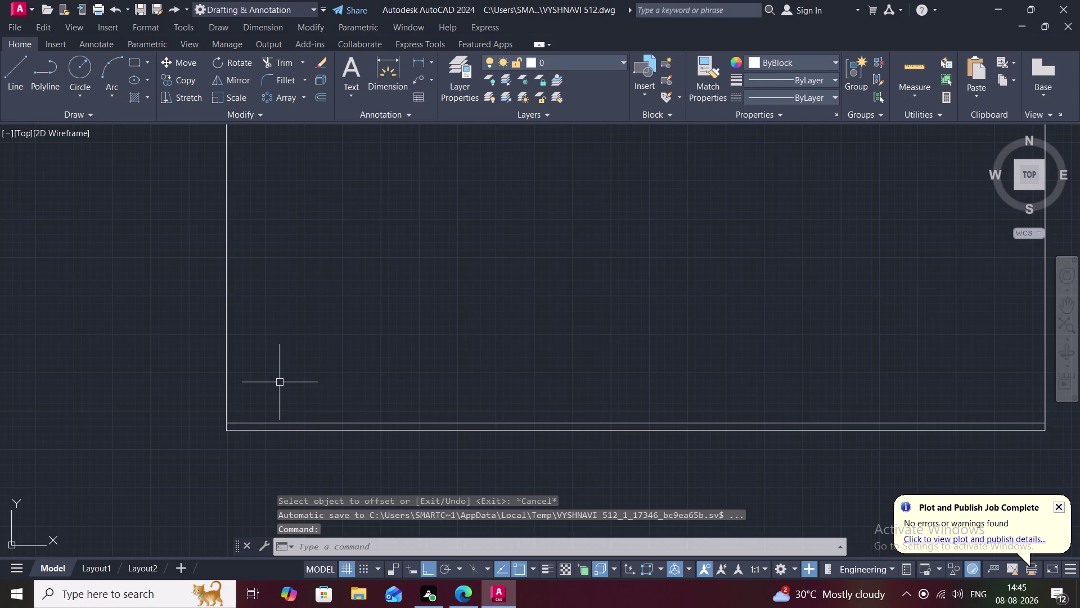
key(space)
text(L)
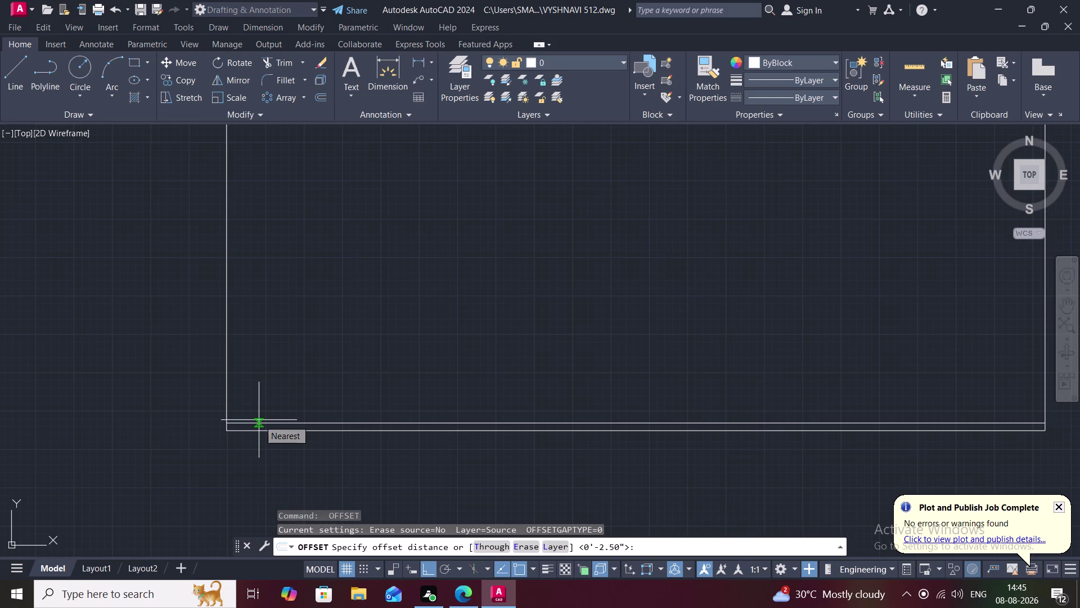
key(space)
click(263, 422)
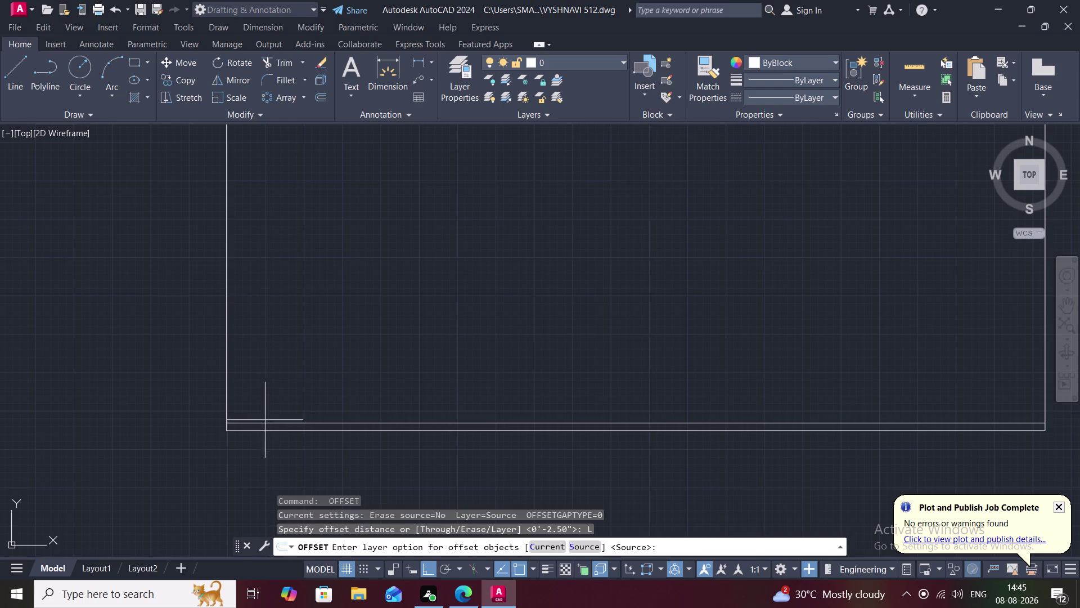
click(265, 422)
key(space)
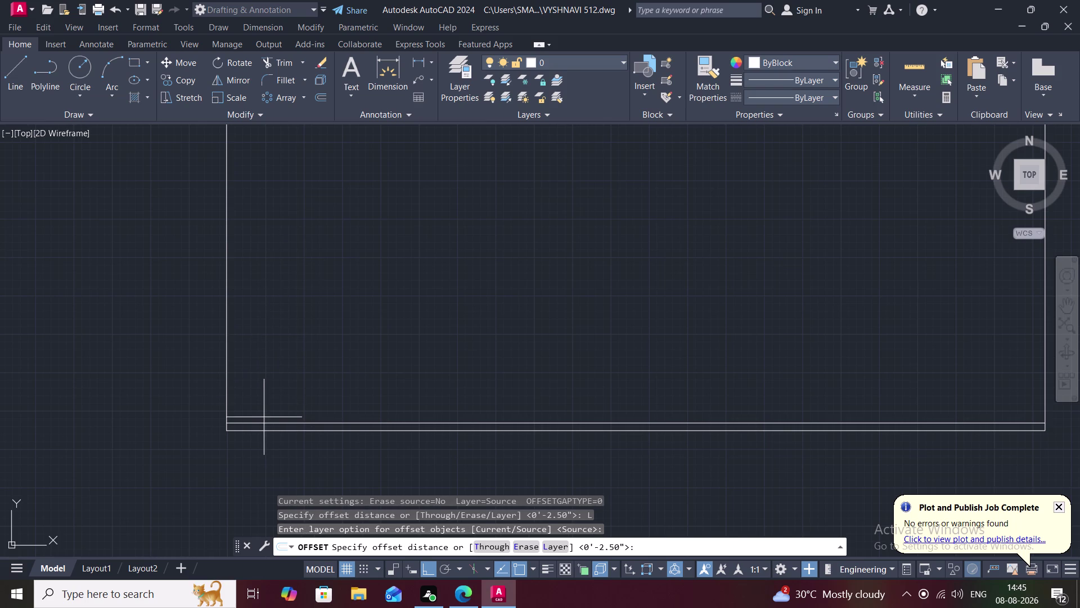
key(Escape)
key(l)
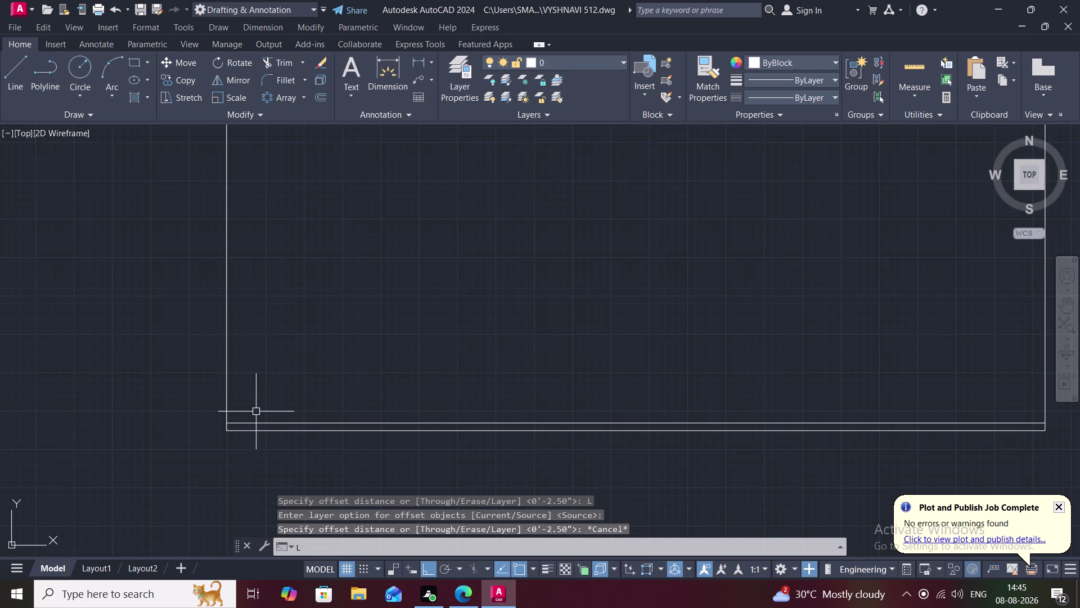
key(space)
click(267, 423)
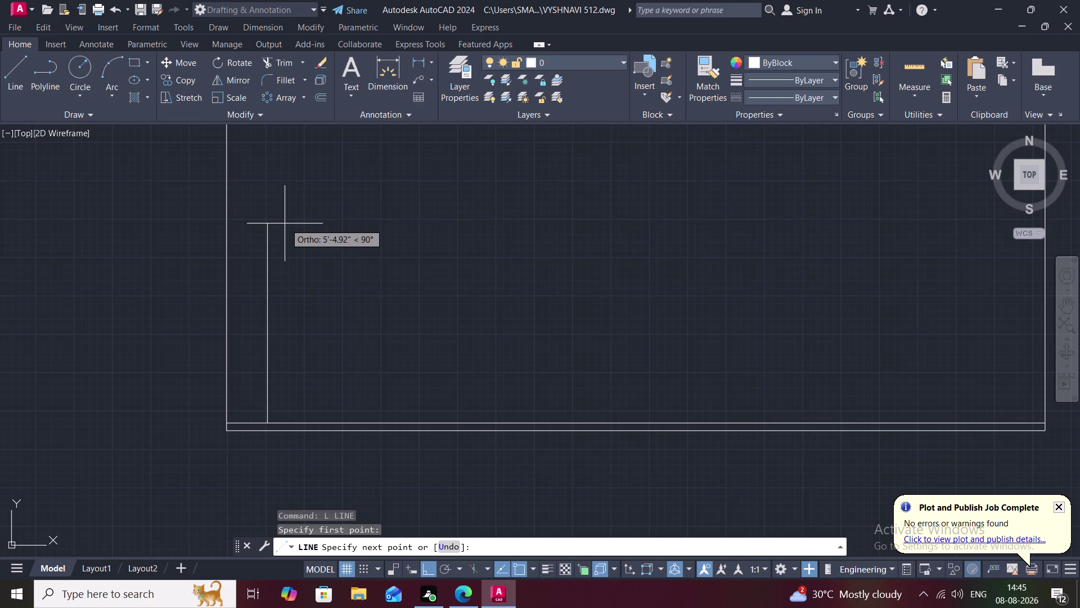
Draw the lower-left box lines: up 2'9", right 4'7.5", then down to the base.
text(2')
key(9)
key(shift+quotedbl)
key(space)
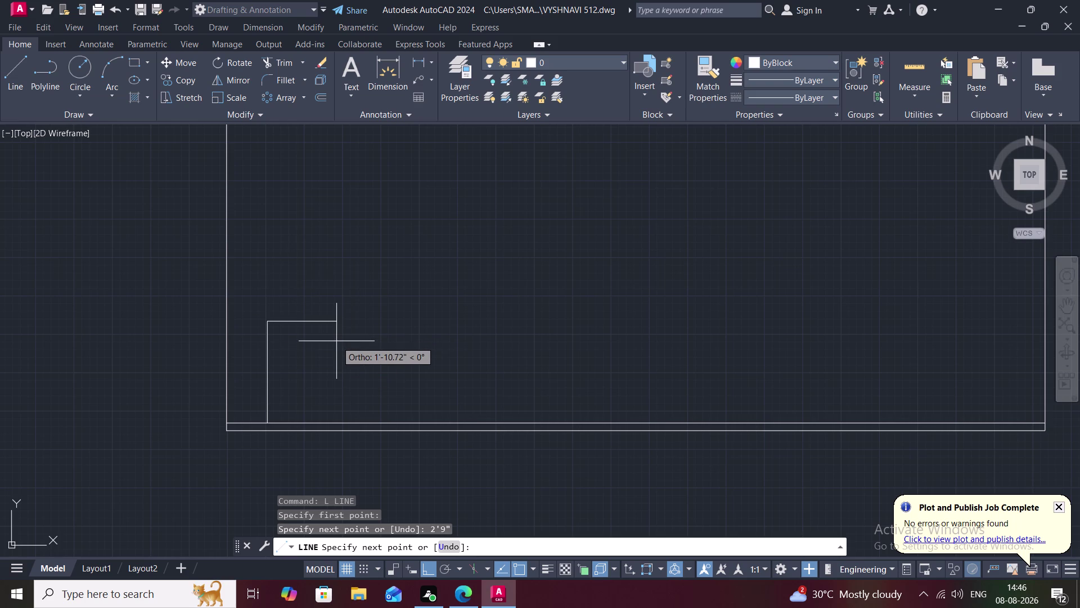
key(4)
key(apostrophe)
text(7)
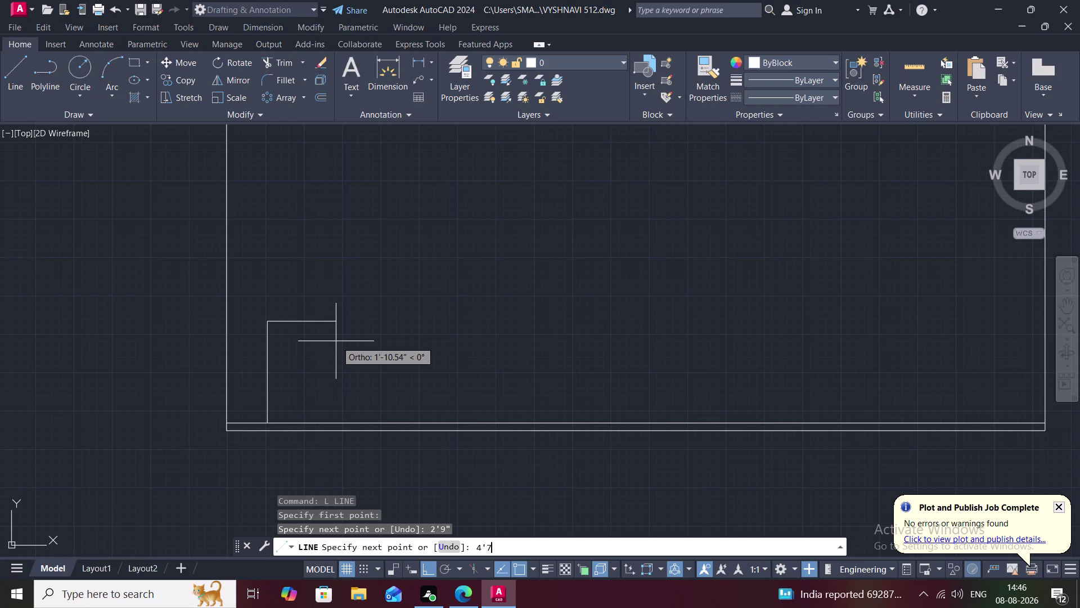
text(")
key(BackSpace)
key(period)
key(5)
text(")
key(space)
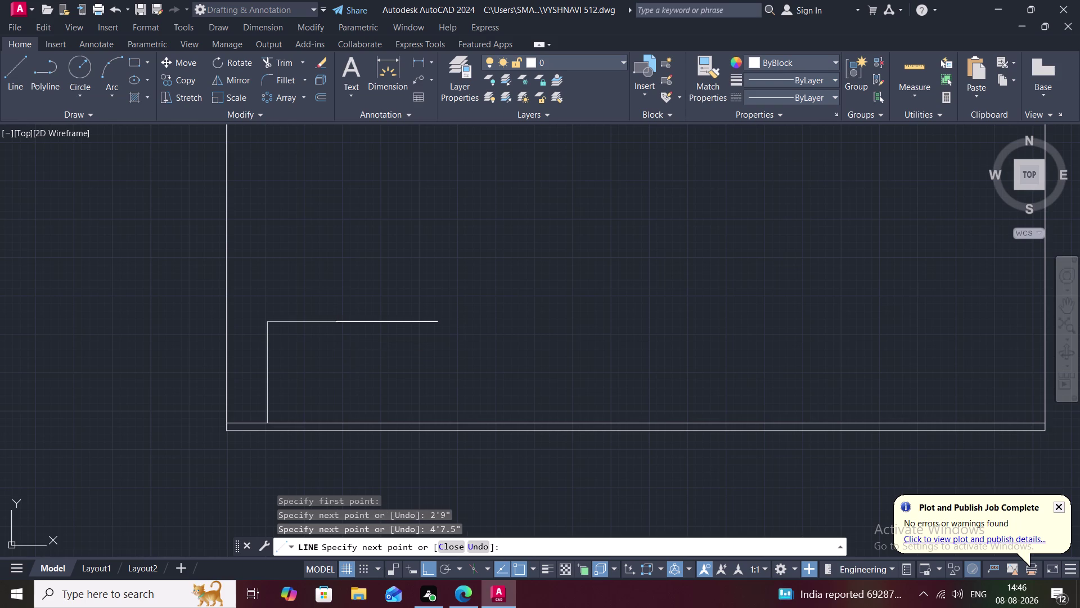
click(435, 424)
key(Escape)
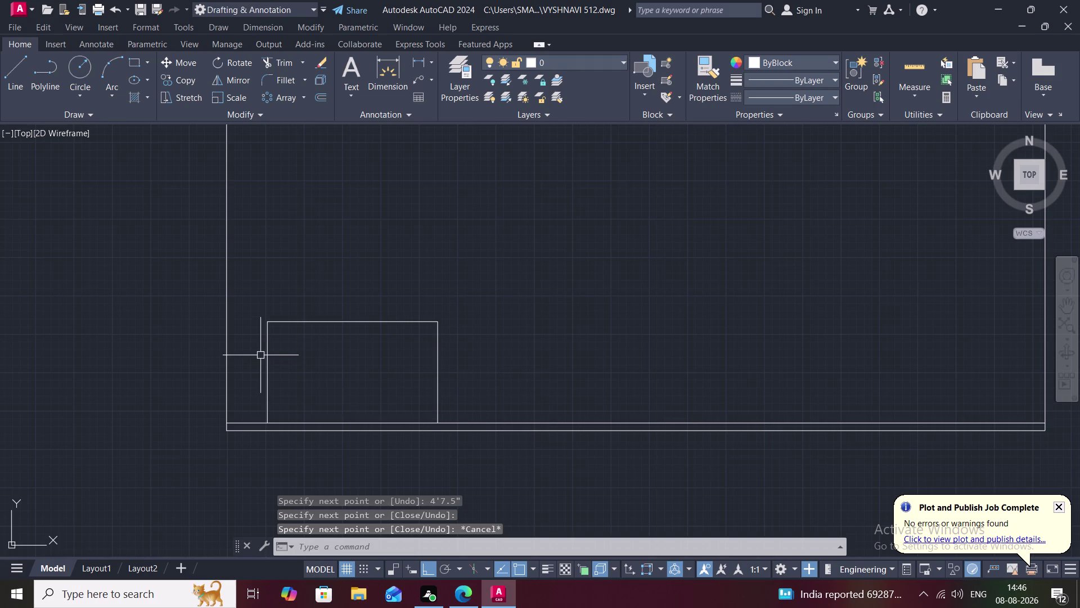
Draw a new line from the box's top-left corner up 6', then right across the panel.
key(l)
key(space)
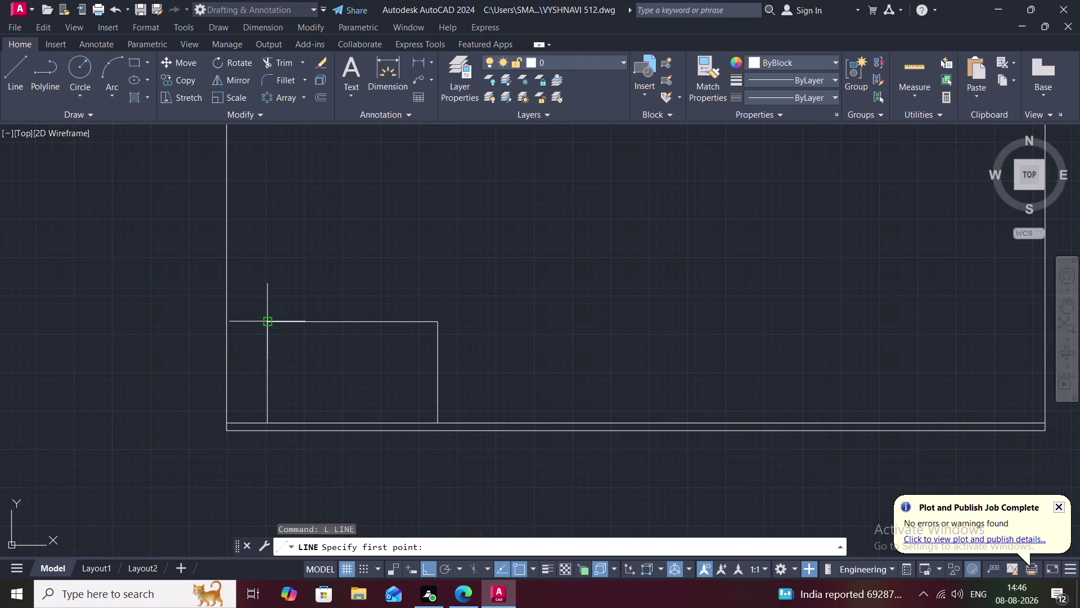
click(267, 324)
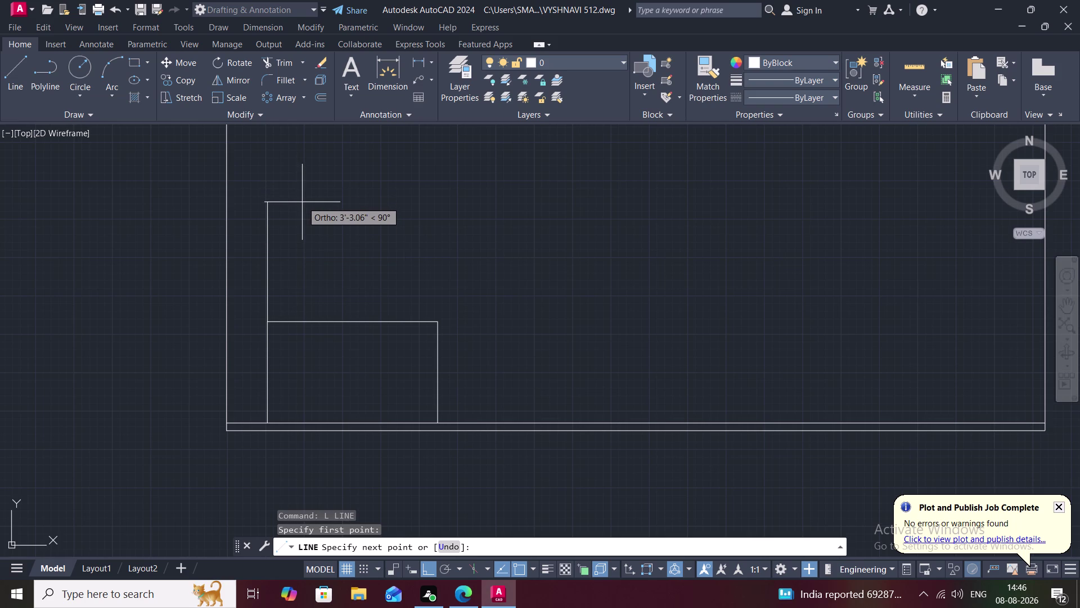
middle_drag(310, 209, 323, 335)
scroll(up, 3)
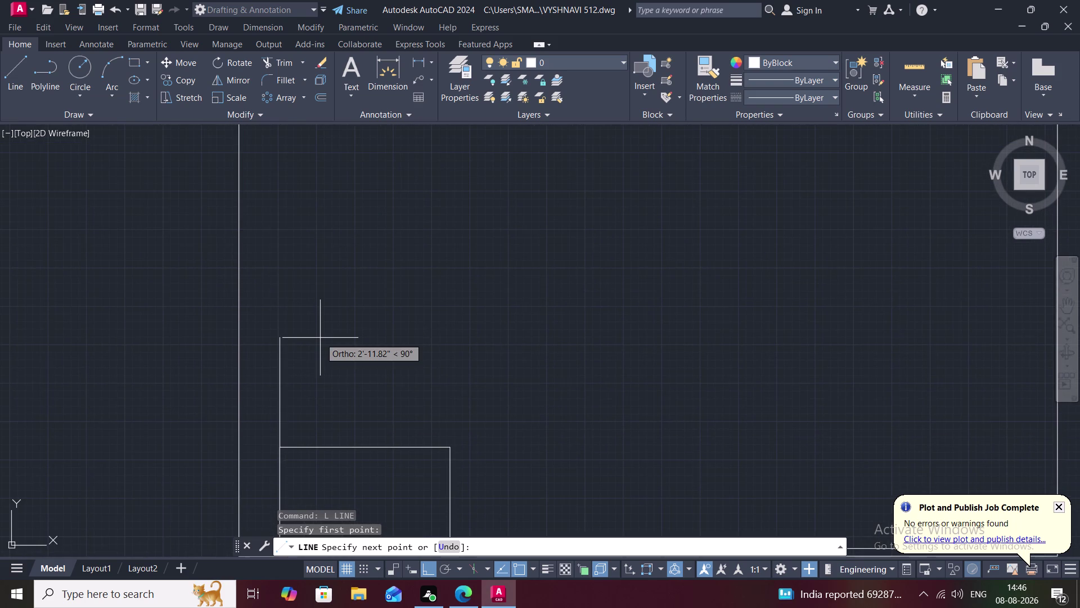
scroll(down, 3)
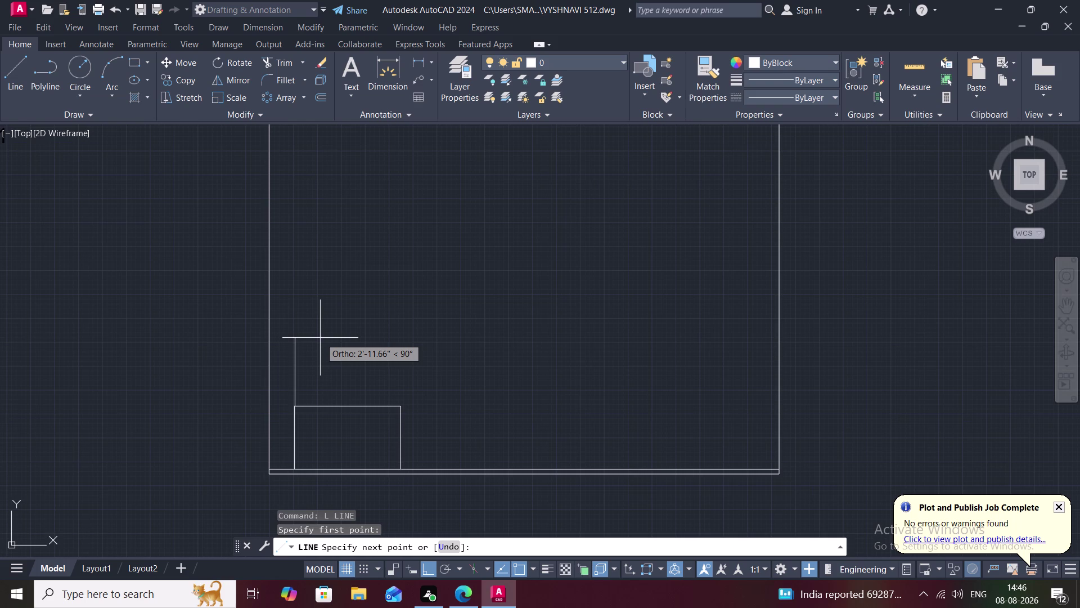
text(6)
text(')
key(space)
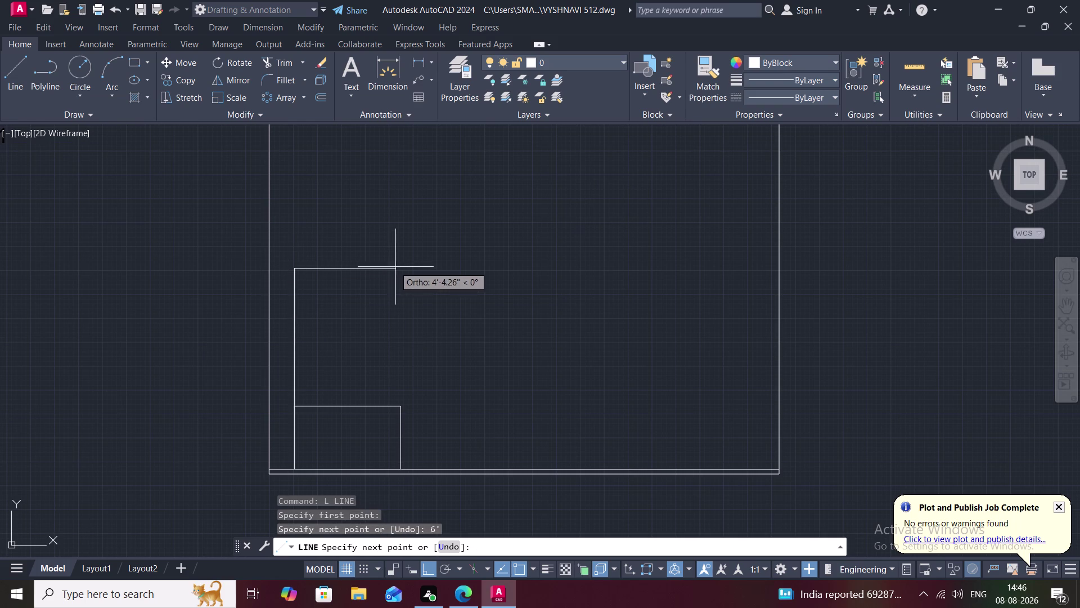
click(433, 268)
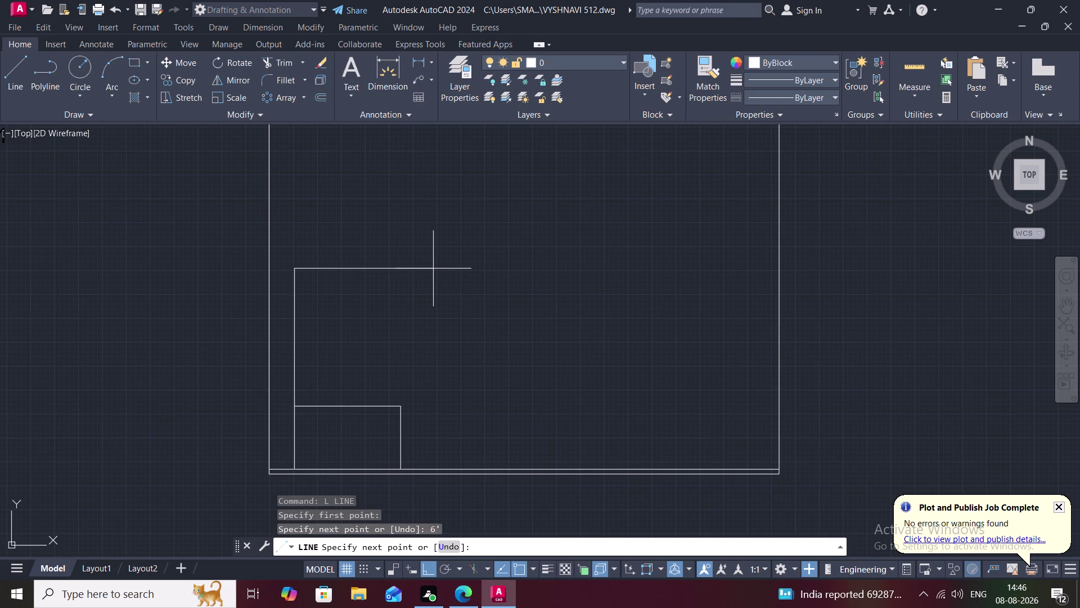
key(space)
Extend the rectangle's right side up to the top line with EX.
text(E)
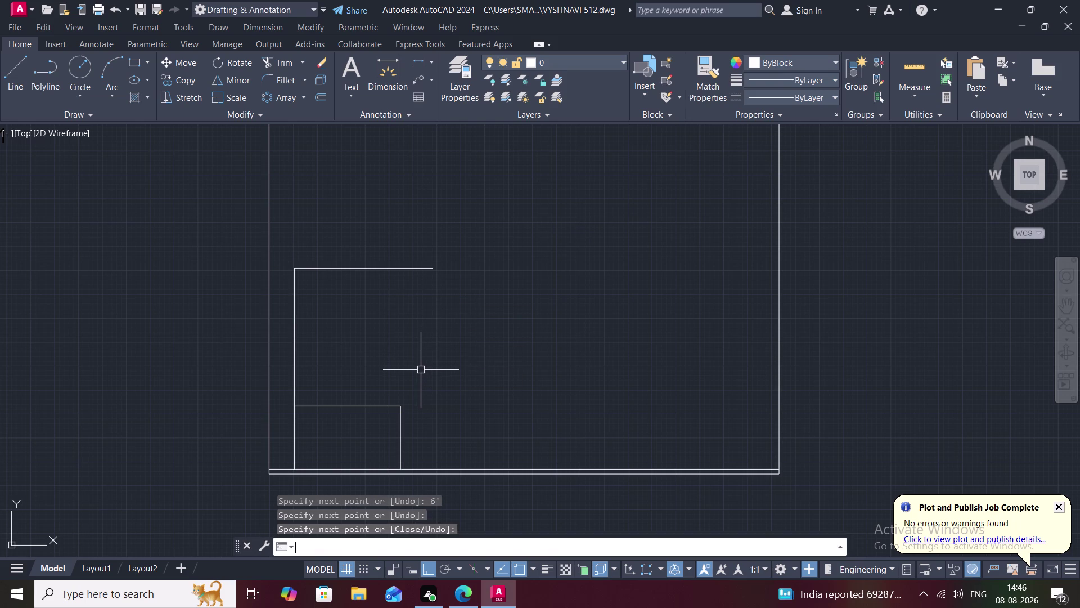
text(X)
key(space)
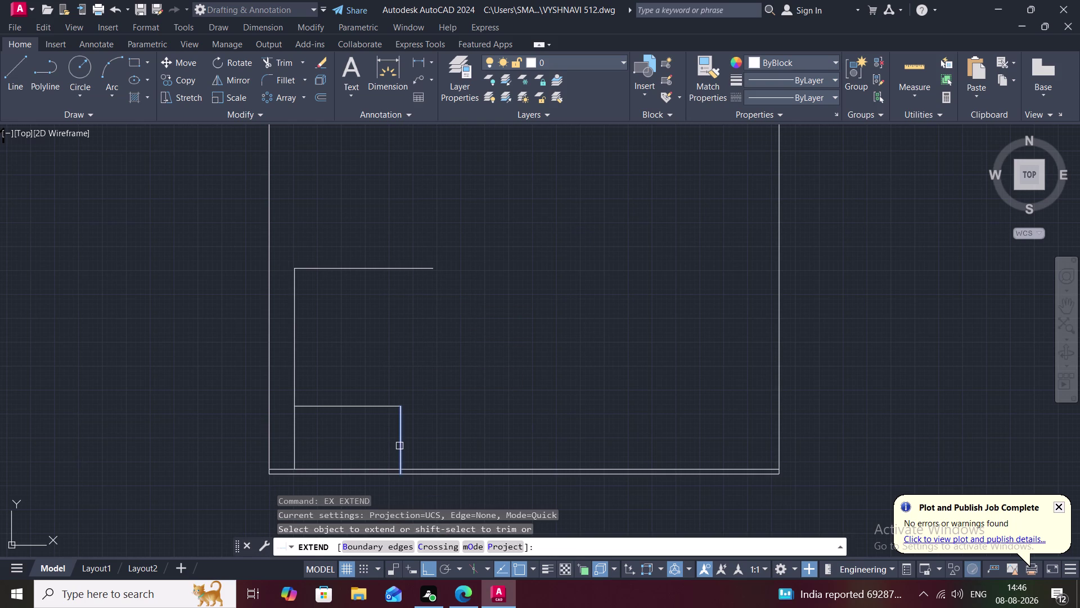
click(402, 432)
key(Escape)
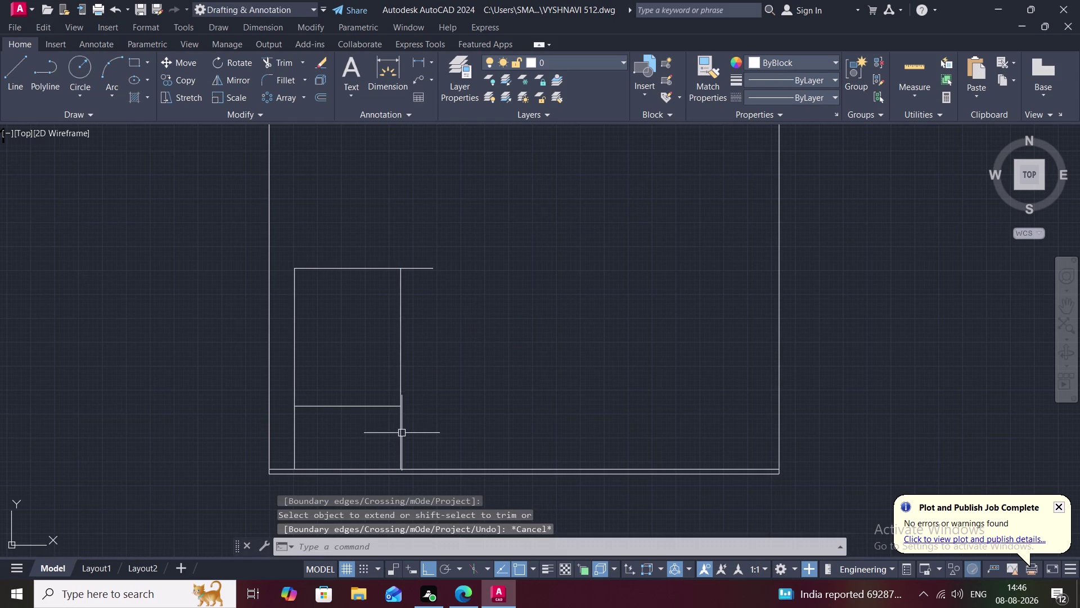
Trim away the lower line segments and the top line's right overhang.
text(TR)
key(space)
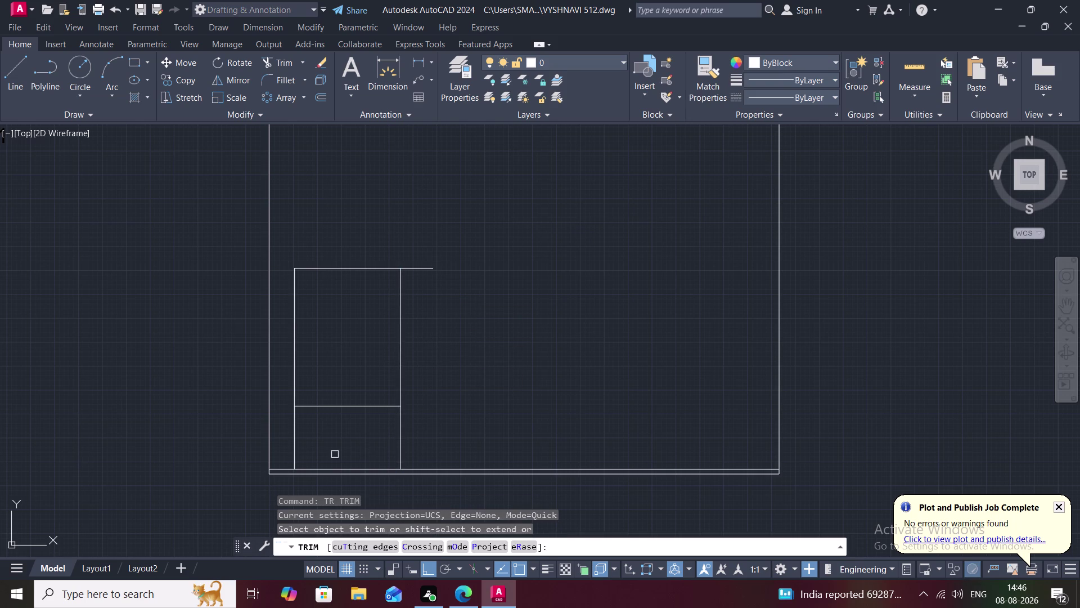
click(286, 445)
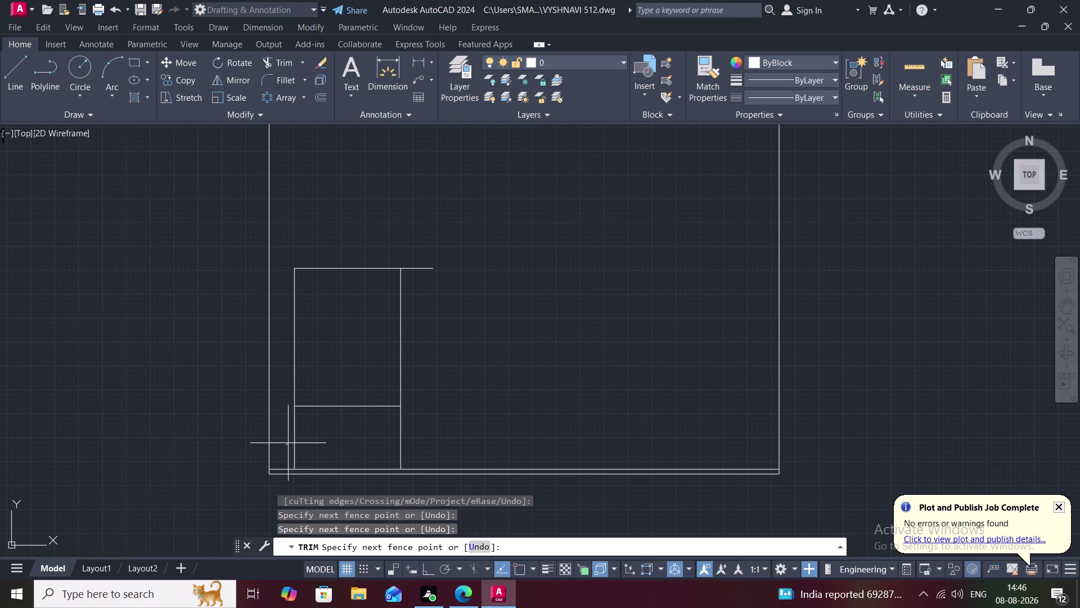
drag(299, 442, 307, 442)
drag(354, 444, 462, 446)
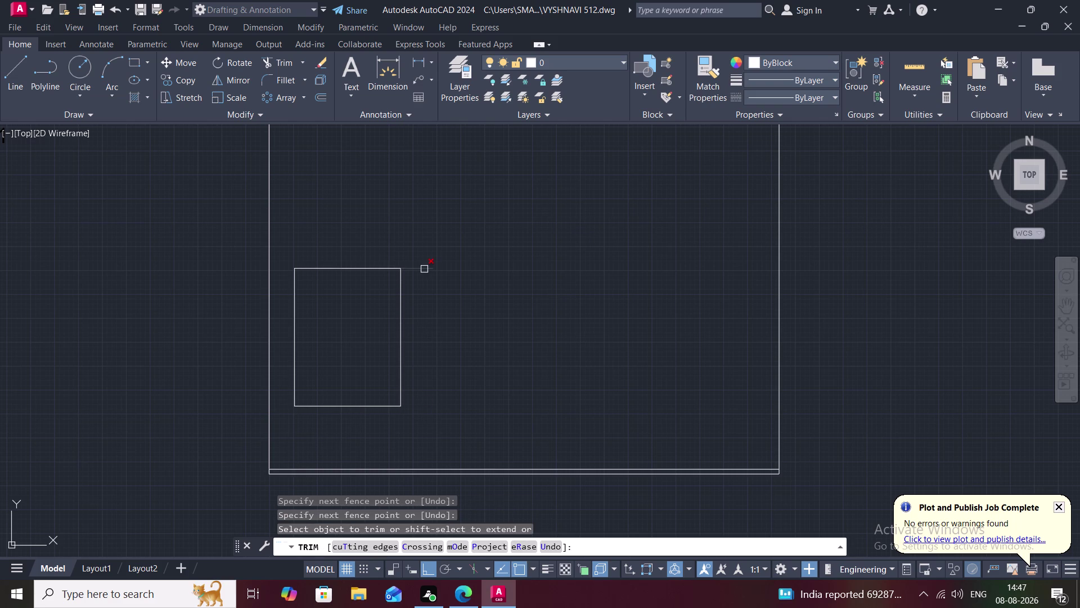
click(423, 269)
middle_drag(422, 350, 485, 383)
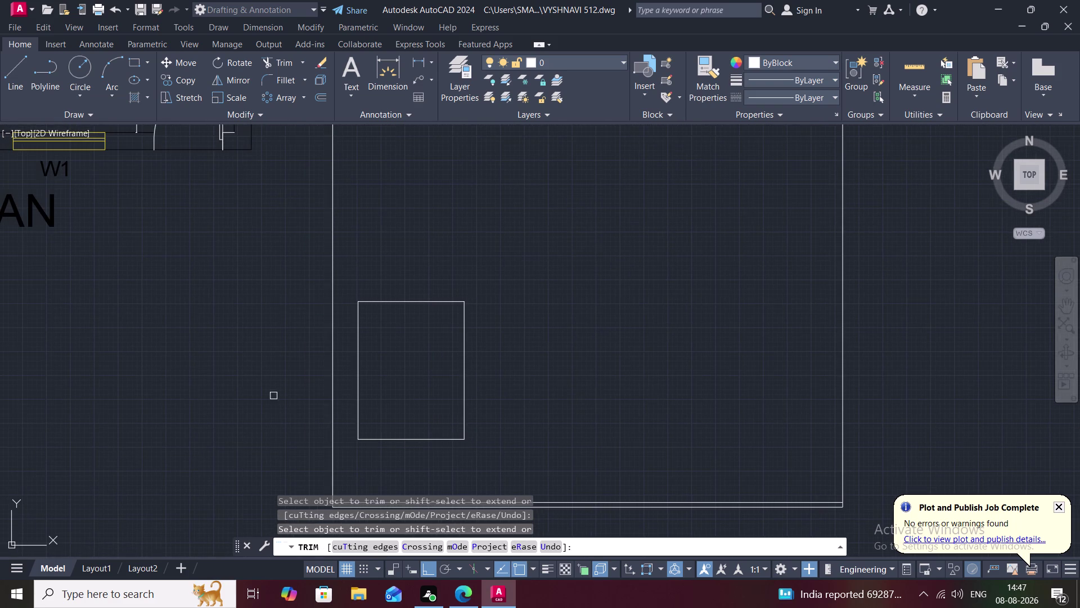
scroll(up, 3)
key(Escape)
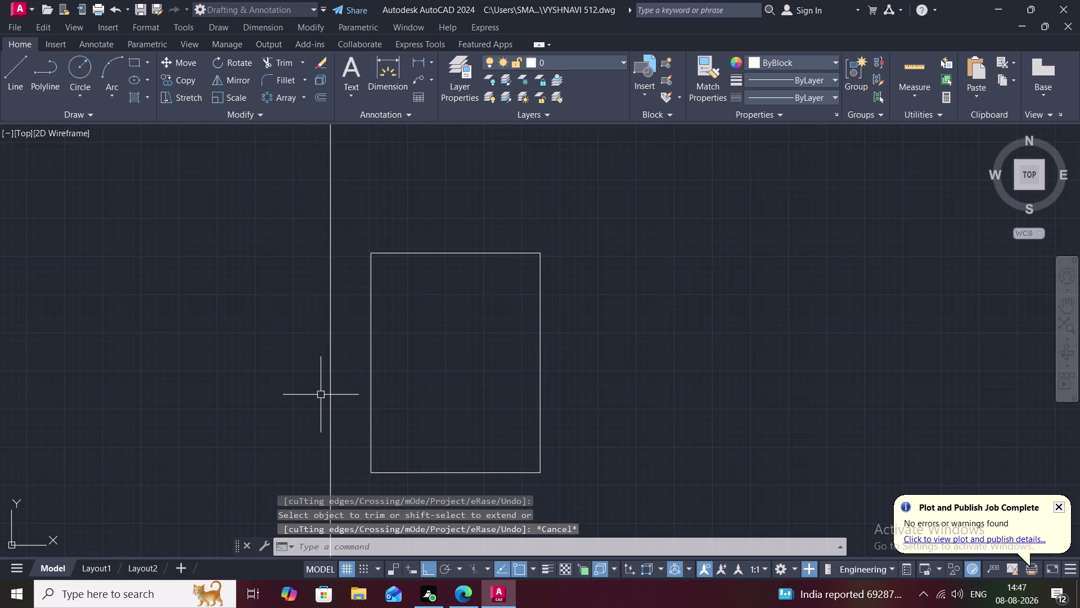
scroll(down, 3)
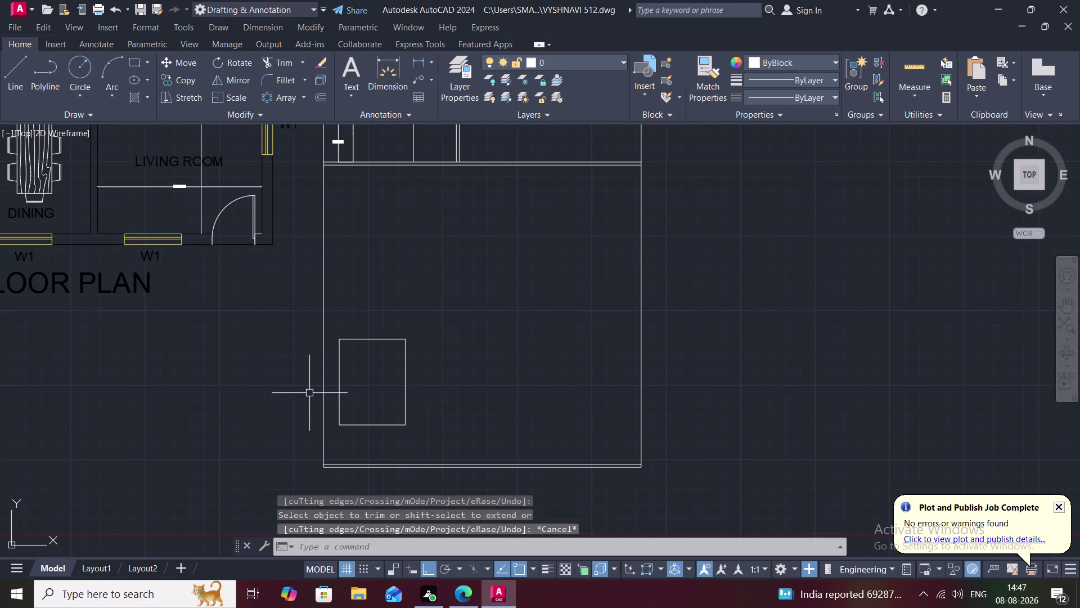
drag(280, 337, 347, 259)
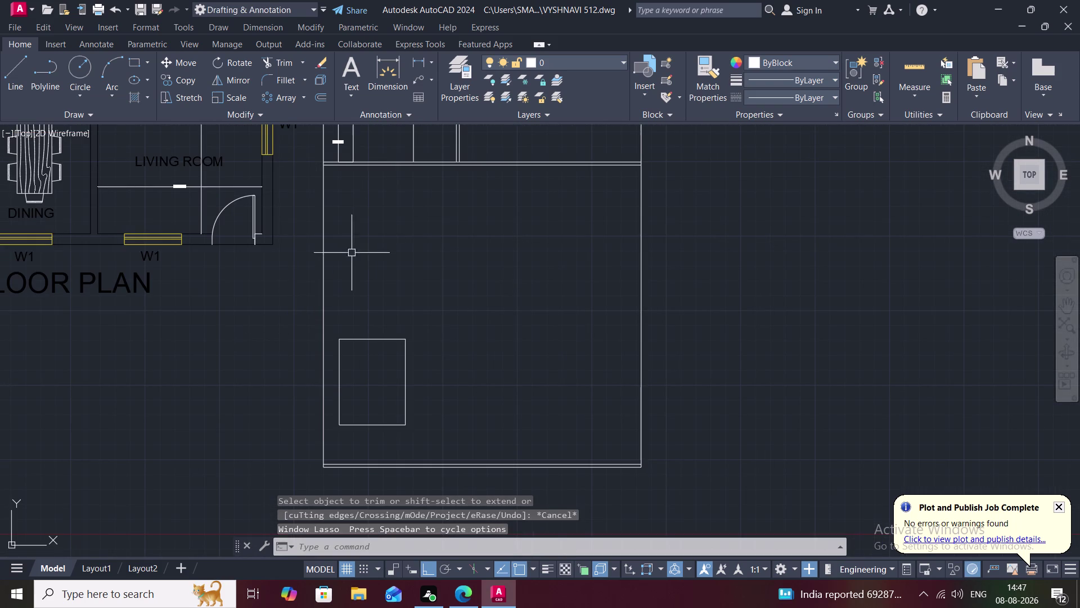
Trim the short end cap at the base line's left end with a fence.
key(t)
key(r)
key(space)
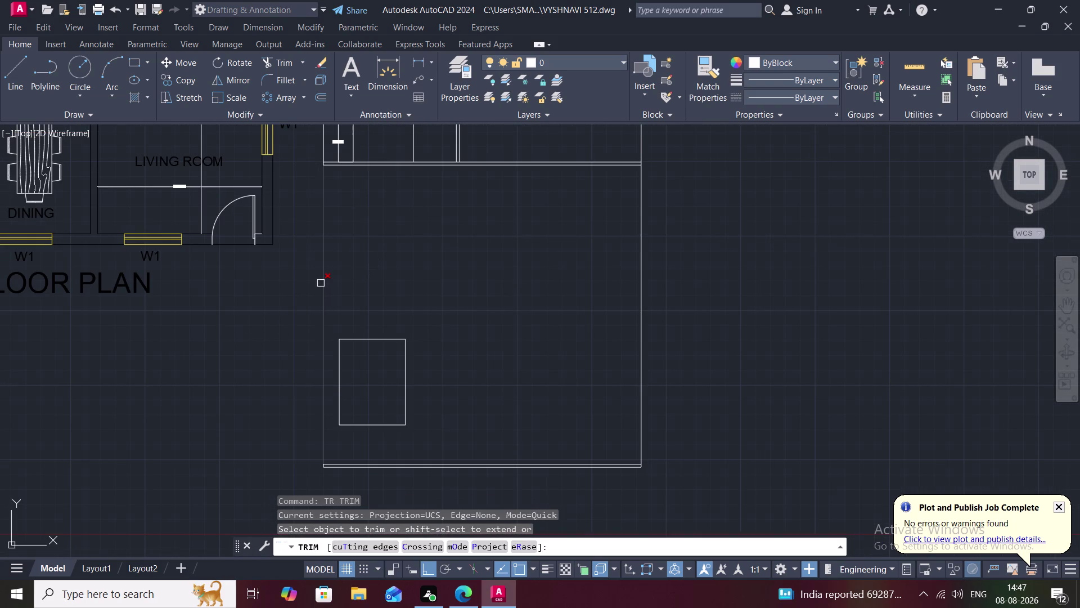
click(321, 283)
scroll(up, 3)
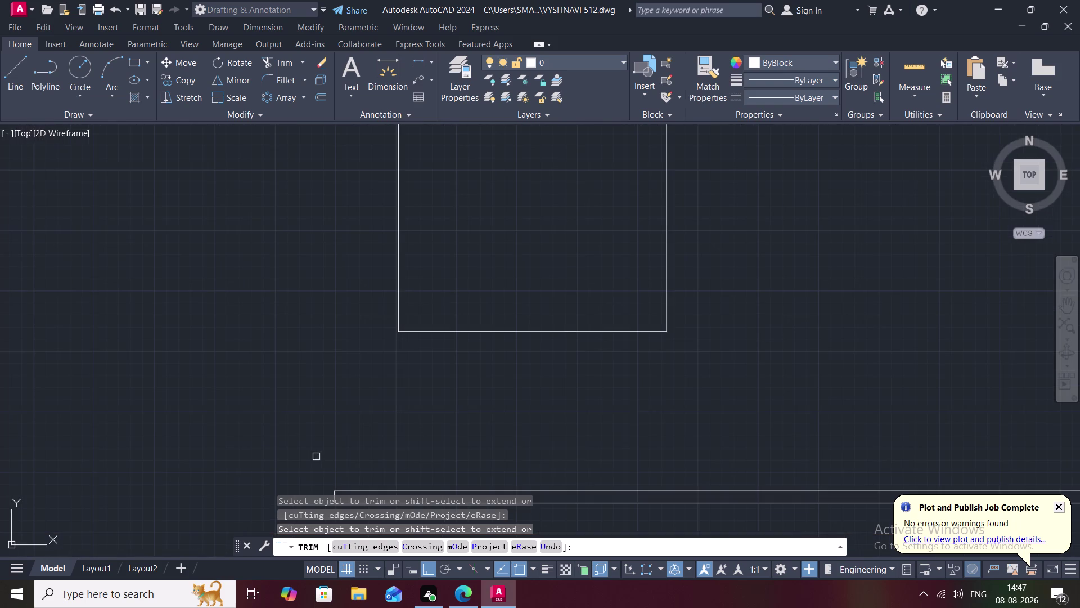
middle_drag(314, 456, 314, 360)
scroll(up, 3)
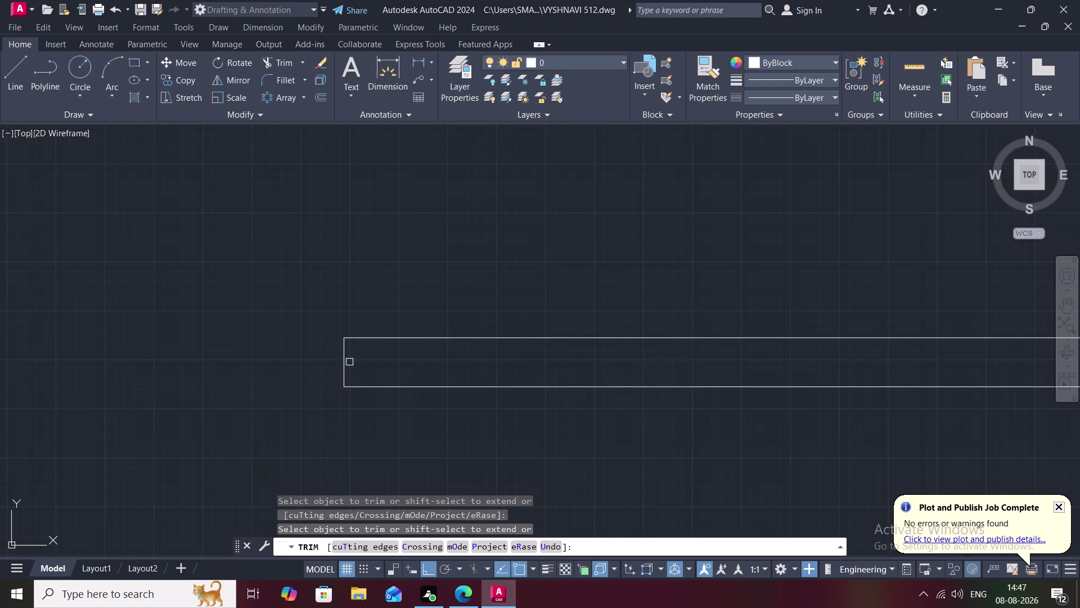
click(340, 366)
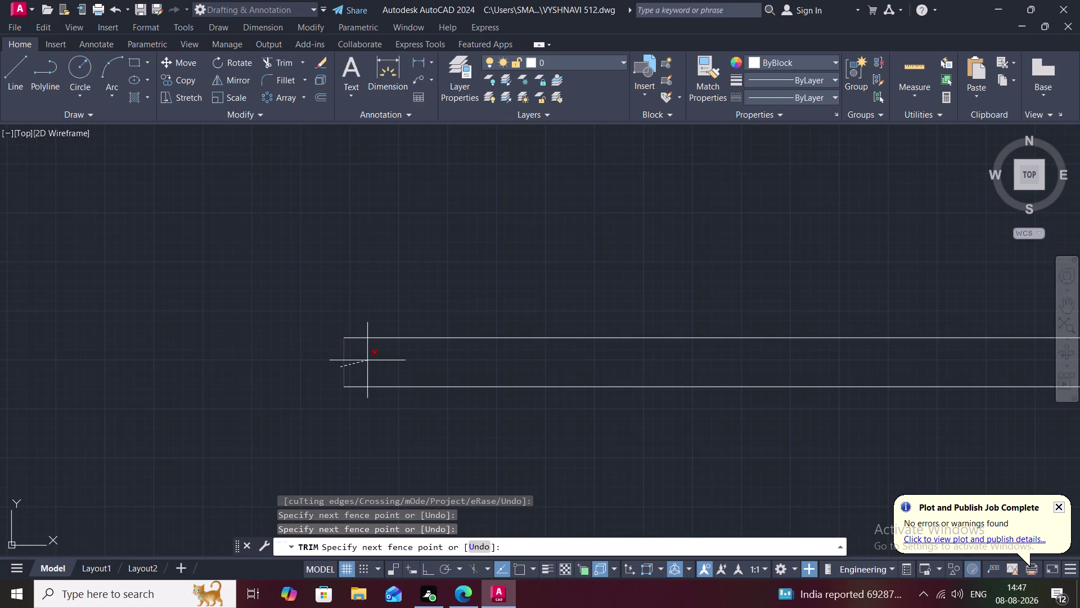
click(367, 360)
key(Escape)
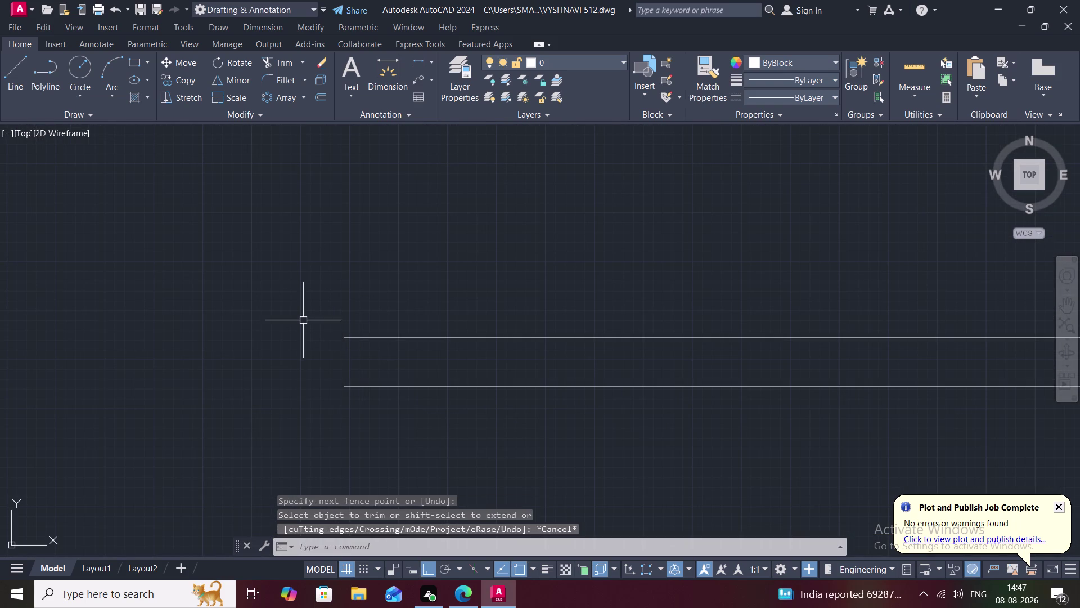
scroll(down, 3)
scroll(down, 3)
Offset the small rectangle's left, top, right and bottom sides 2.5" inward.
middle_drag(302, 276, 270, 450)
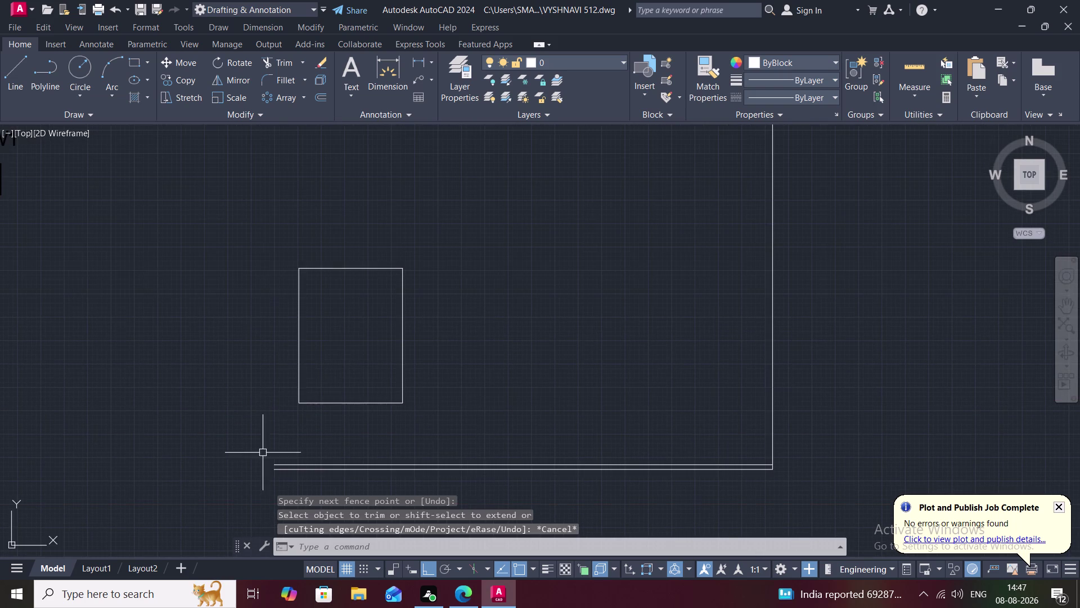
scroll(up, 3)
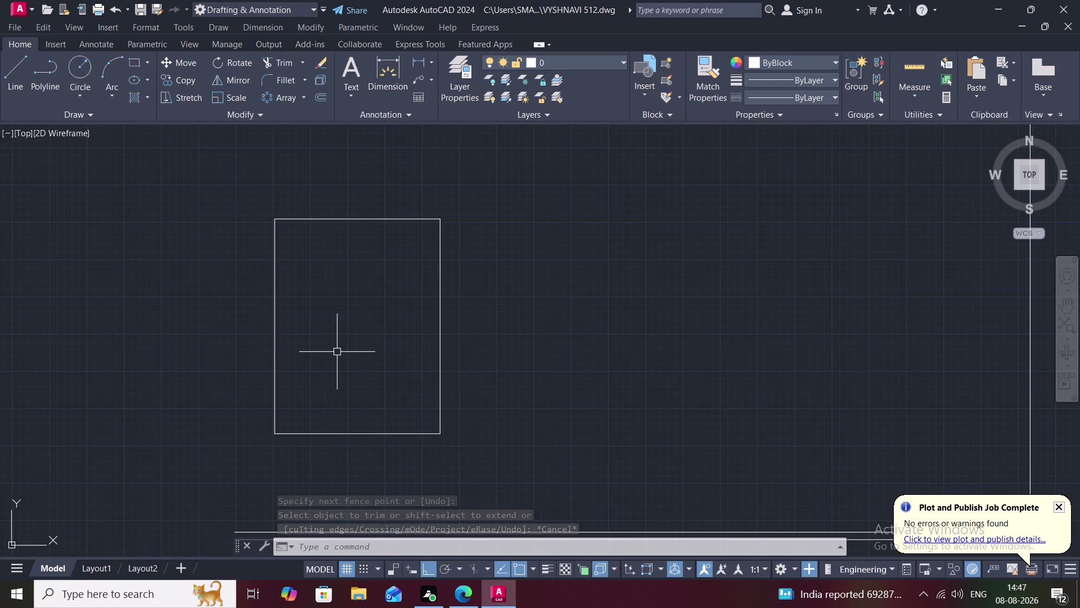
text(O)
key(space)
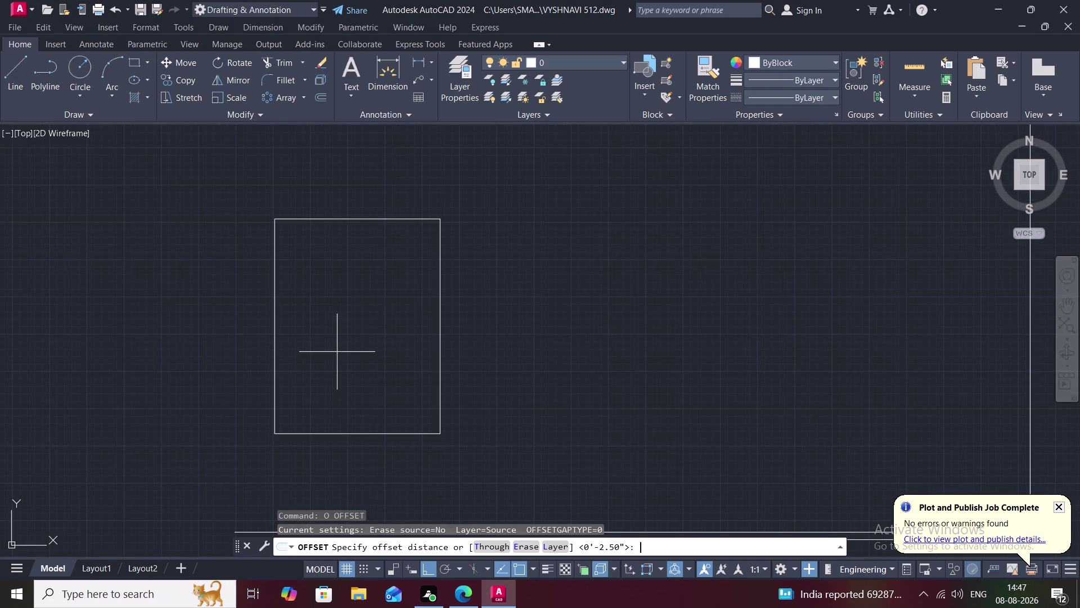
key(space)
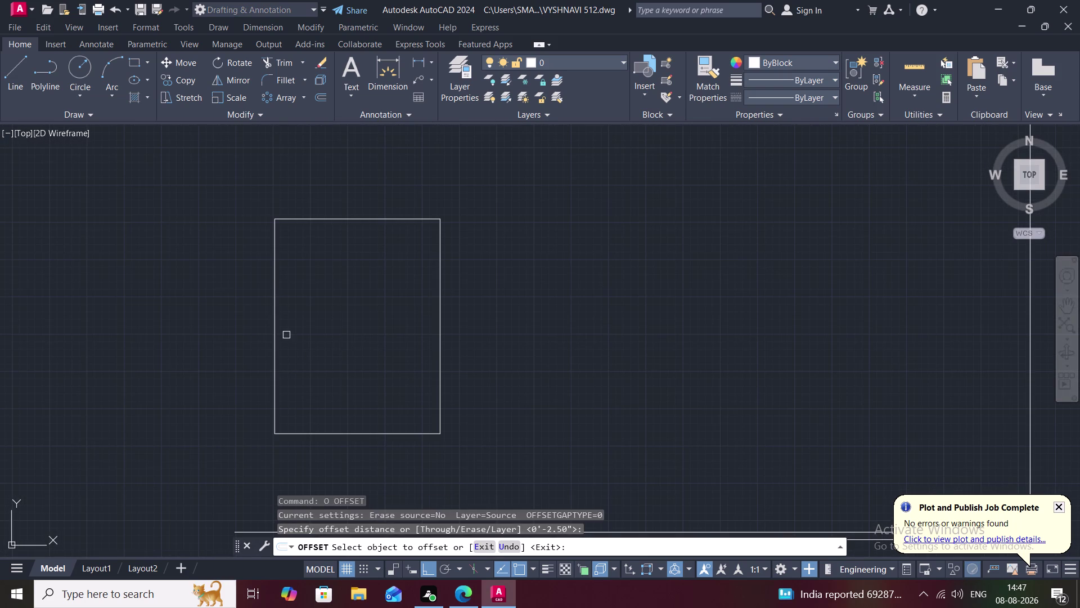
click(276, 331)
click(305, 327)
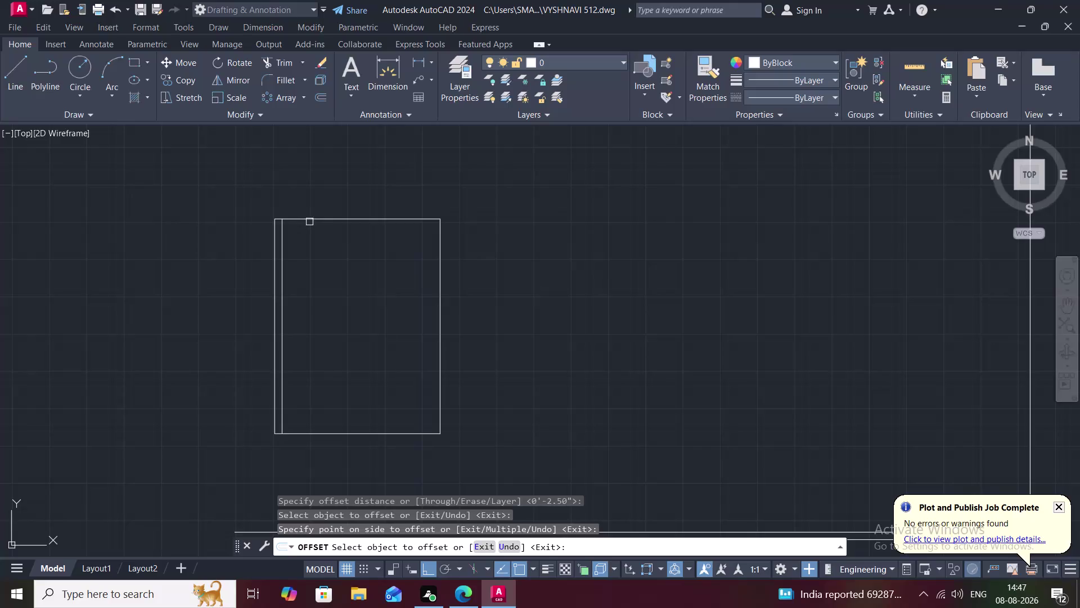
click(312, 219)
click(321, 245)
click(440, 352)
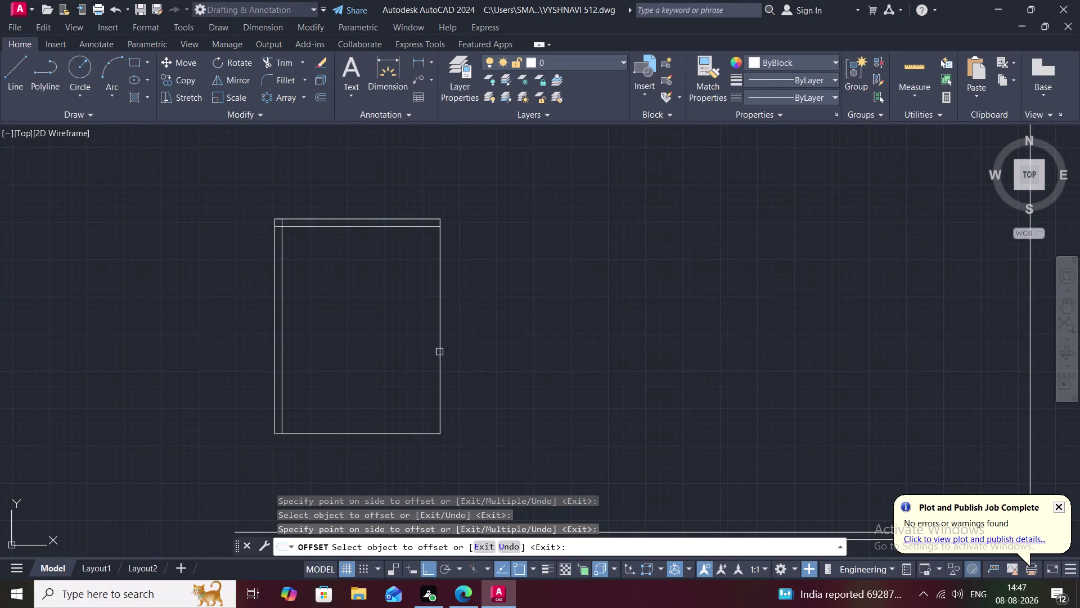
click(426, 361)
click(394, 436)
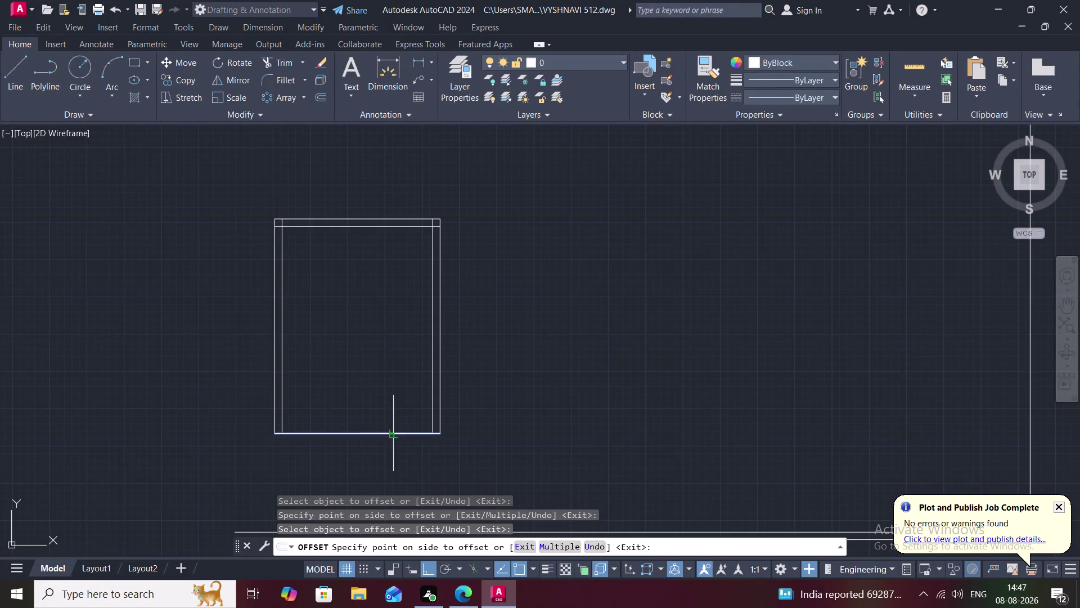
click(379, 396)
key(Escape)
scroll(up, 3)
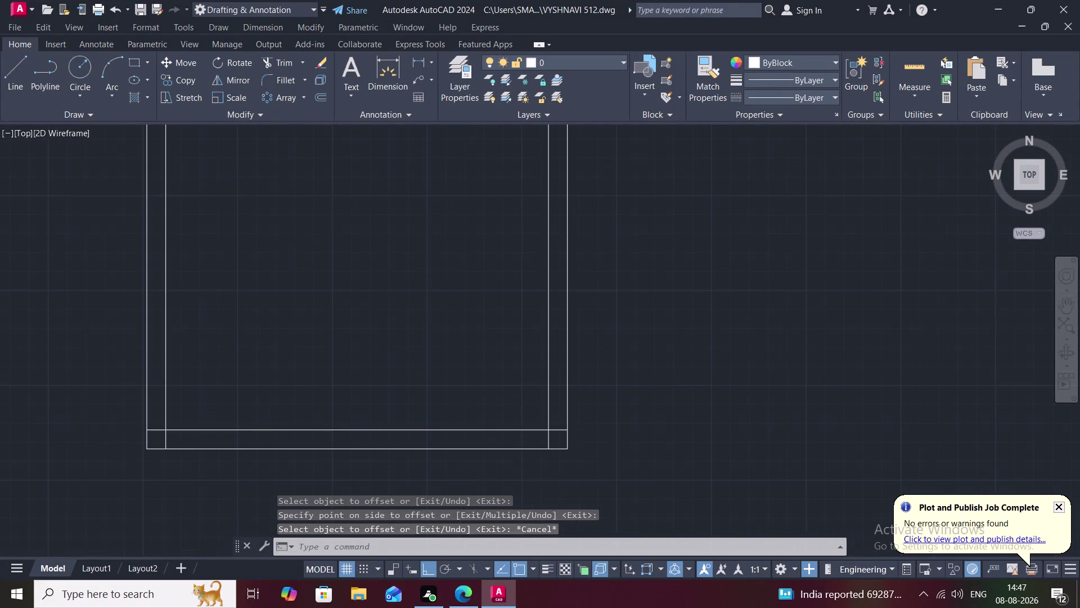
Trim the overhanging line ends at the bottom-right and bottom-left corners.
text(TR)
key(space)
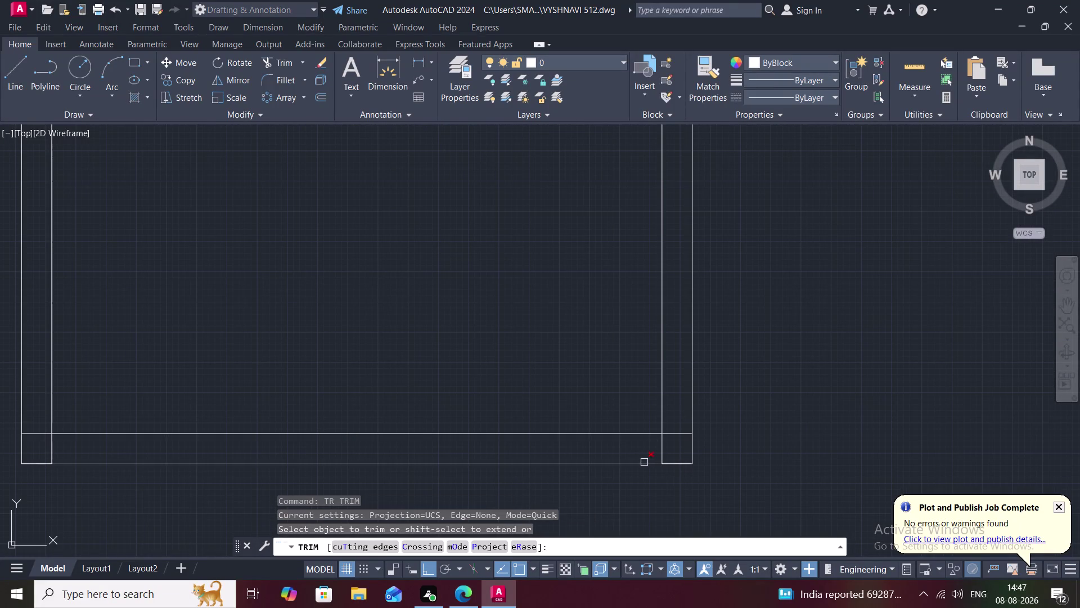
drag(635, 453, 677, 423)
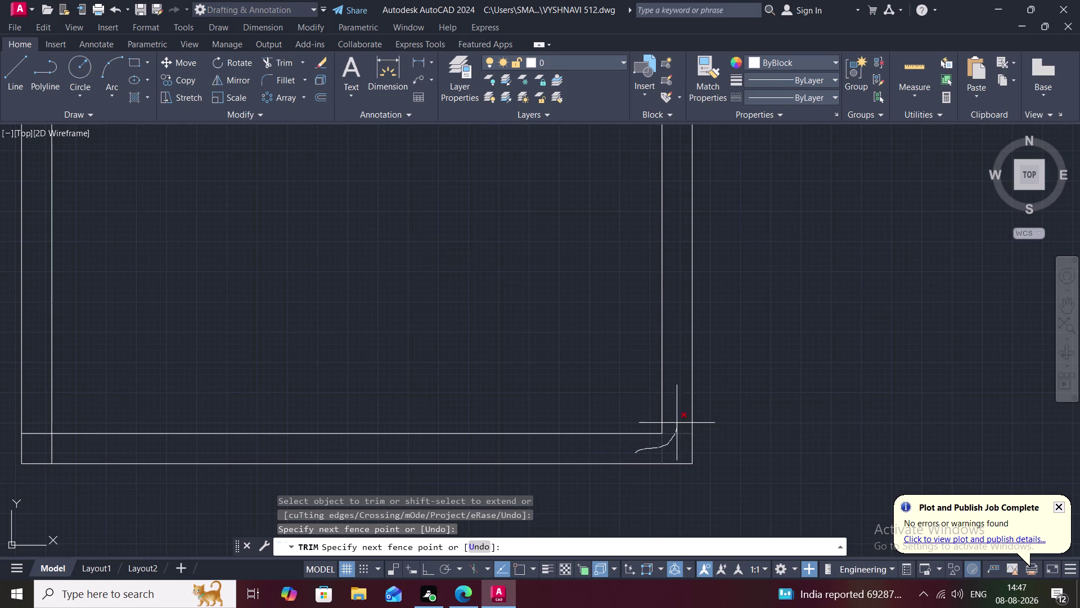
drag(677, 423, 677, 422)
scroll(down, 3)
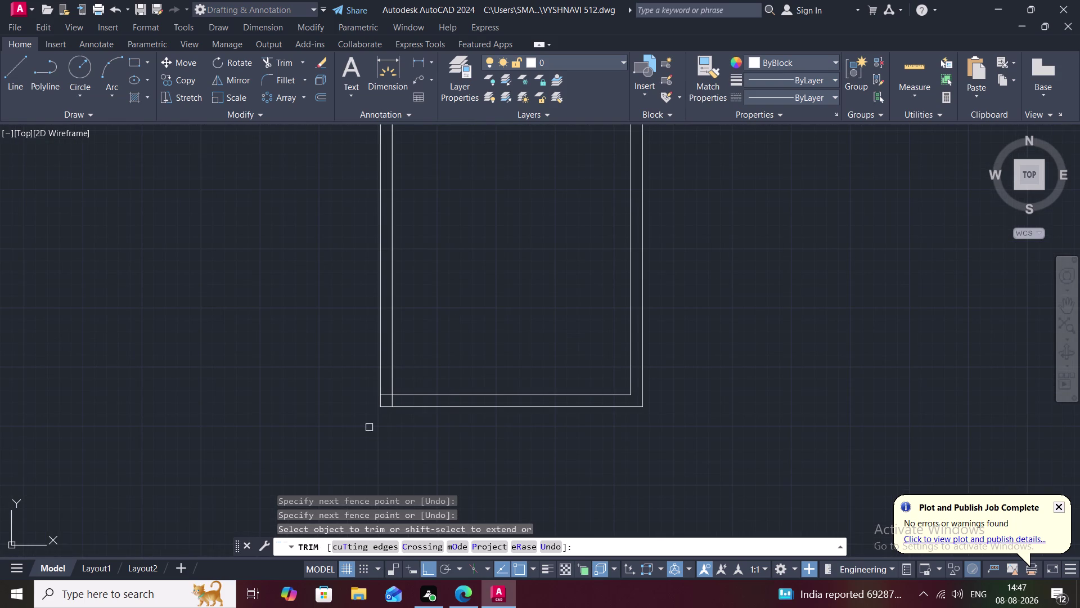
scroll(up, 3)
drag(387, 250, 376, 336)
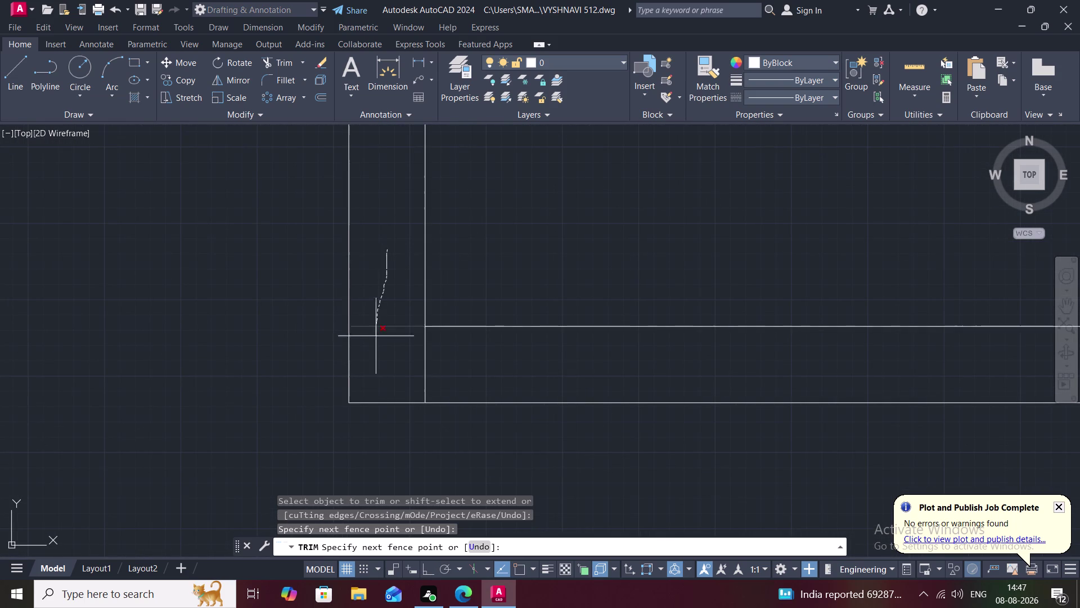
drag(376, 336, 439, 382)
scroll(down, 3)
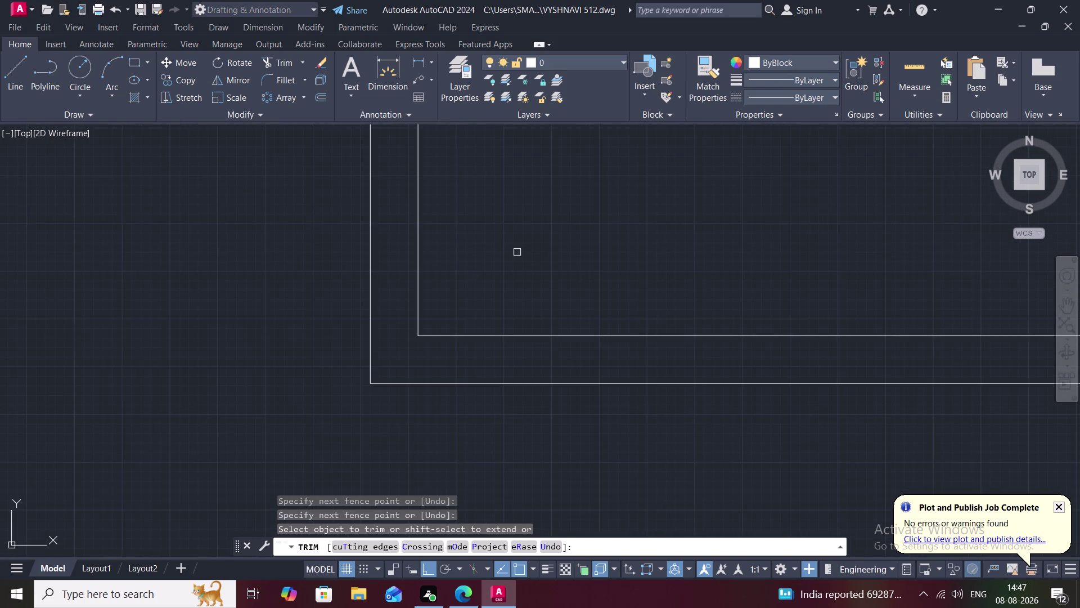
scroll(down, 3)
Trim the top-left and top-right corner overhangs, then recenter the frame in view.
middle_drag(524, 232, 467, 422)
scroll(down, 3)
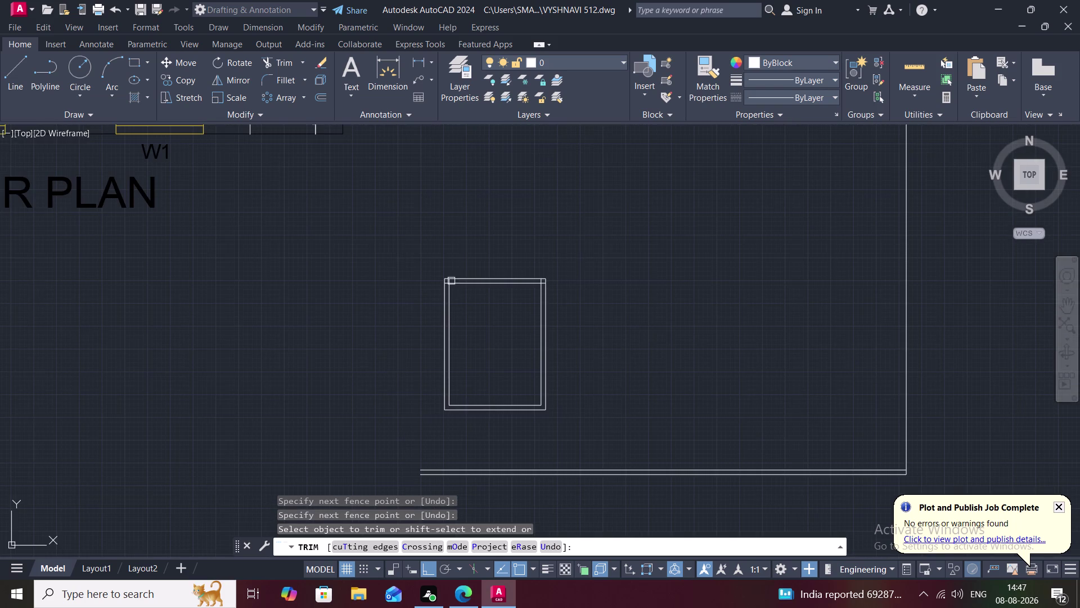
scroll(up, 3)
drag(290, 405, 300, 357)
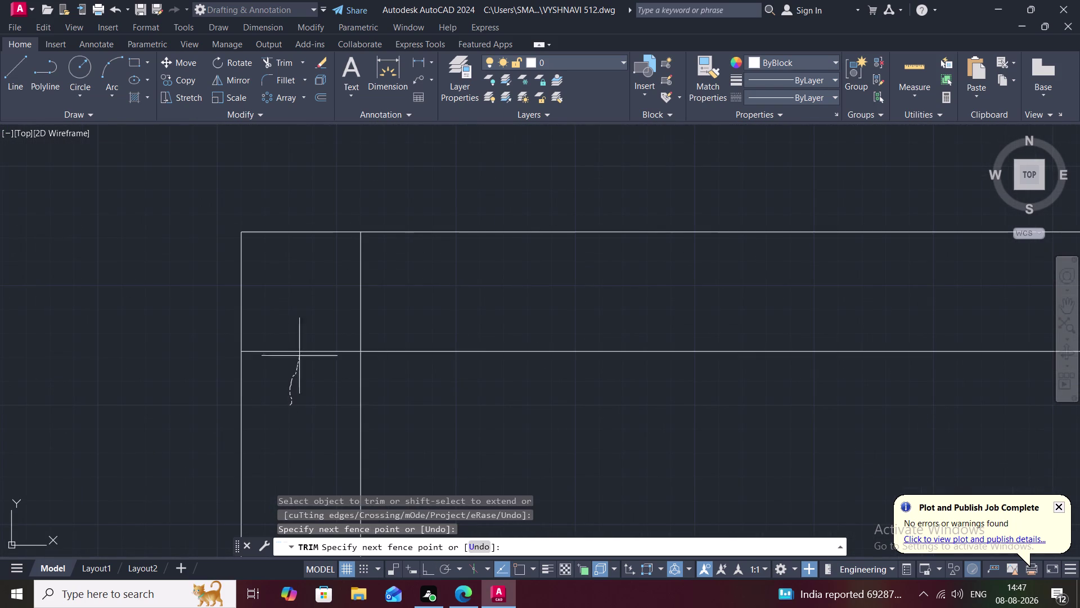
drag(299, 357, 365, 266)
scroll(down, 3)
scroll(down, 3)
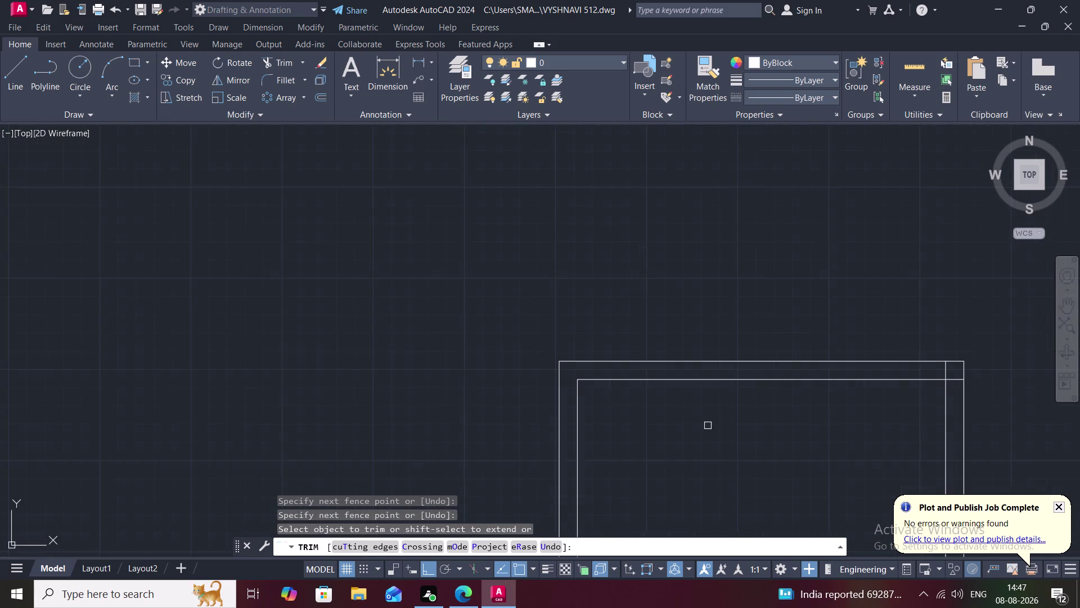
middle_drag(704, 424, 522, 423)
scroll(up, 3)
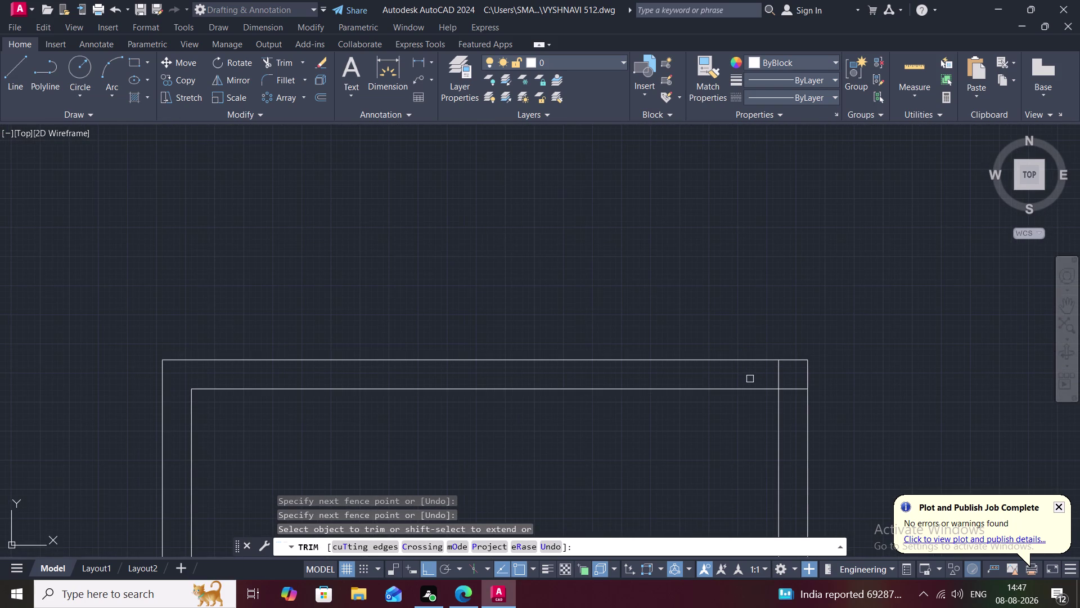
scroll(up, 3)
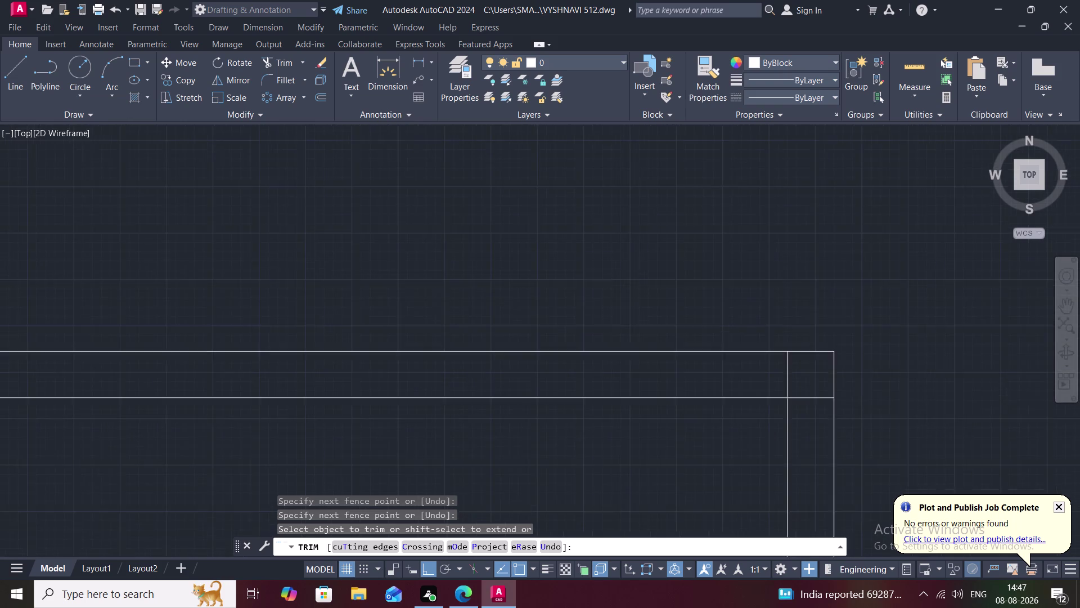
drag(743, 378, 852, 450)
scroll(down, 3)
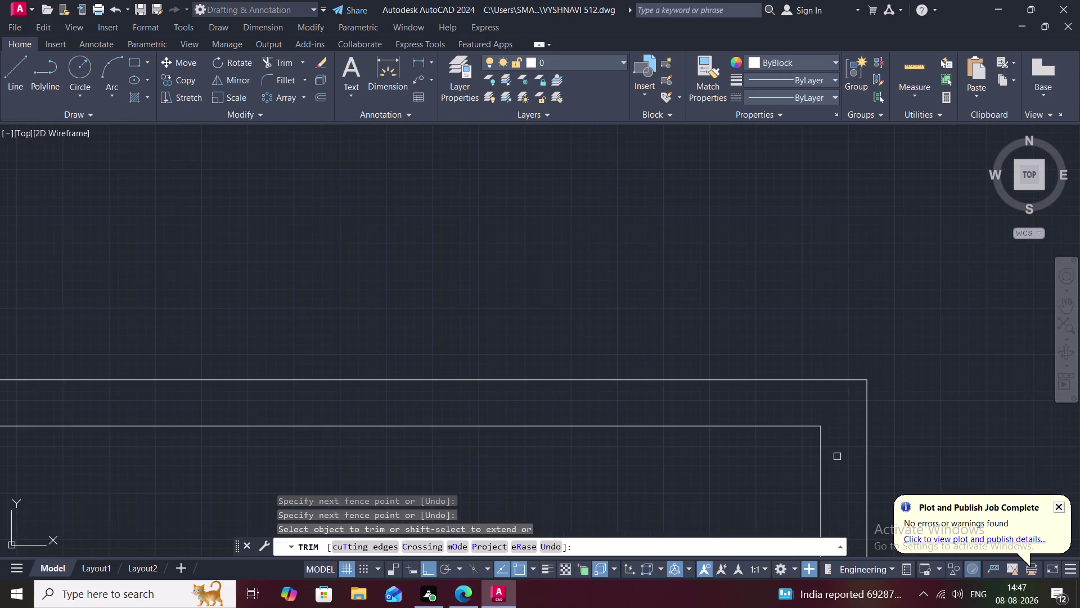
scroll(down, 3)
middle_drag(784, 506, 710, 313)
scroll(down, 3)
middle_drag(683, 357, 674, 273)
scroll(down, 3)
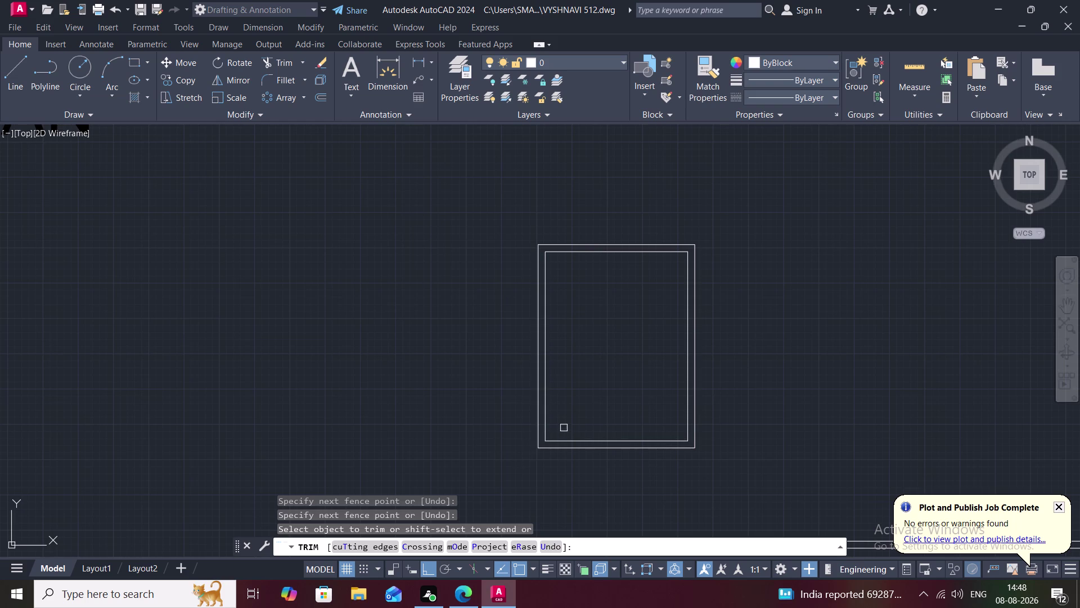
Offset the inner frame's bottom side 2' upward.
key(Escape)
text(O)
key(space)
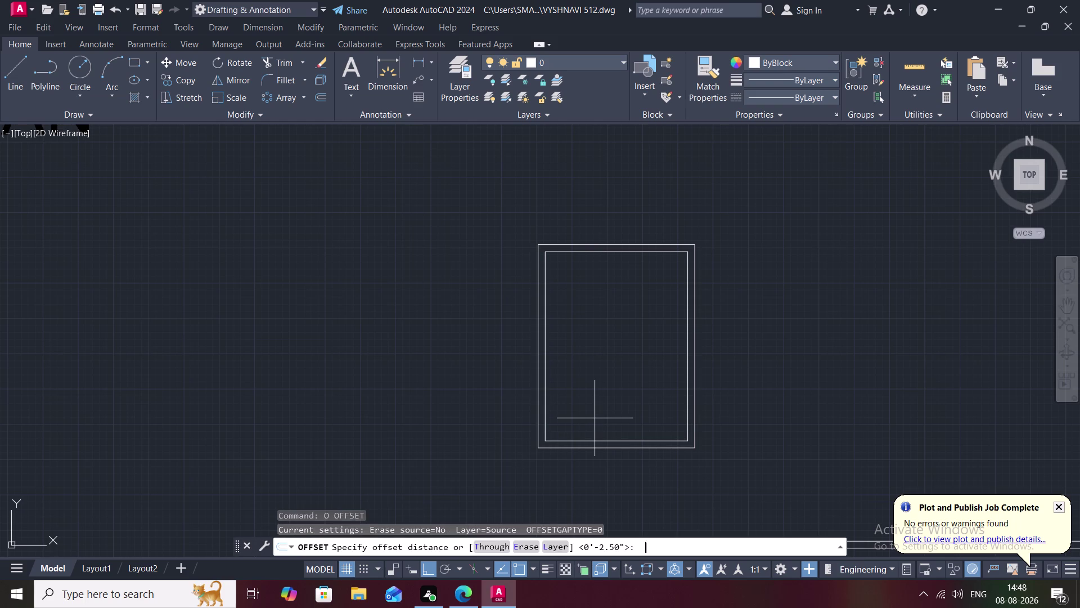
text(2')
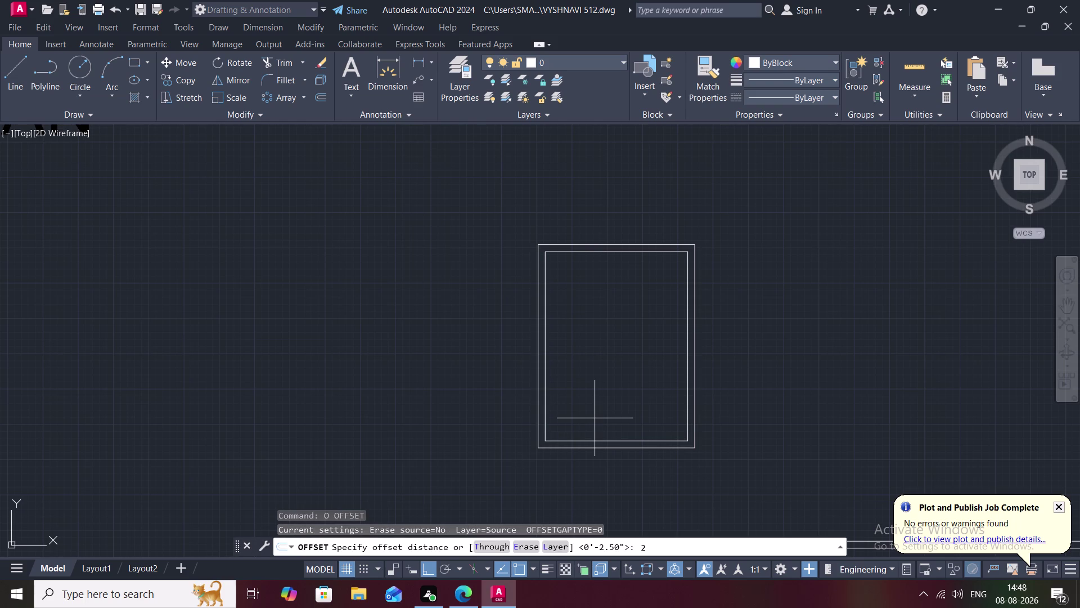
key(space)
click(577, 442)
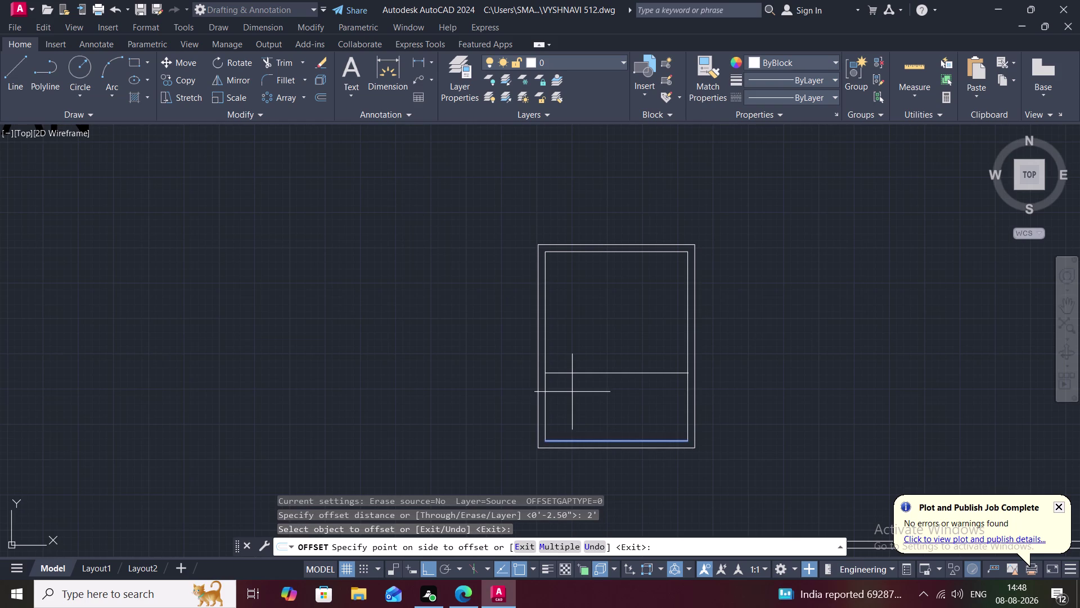
click(572, 391)
key(Escape)
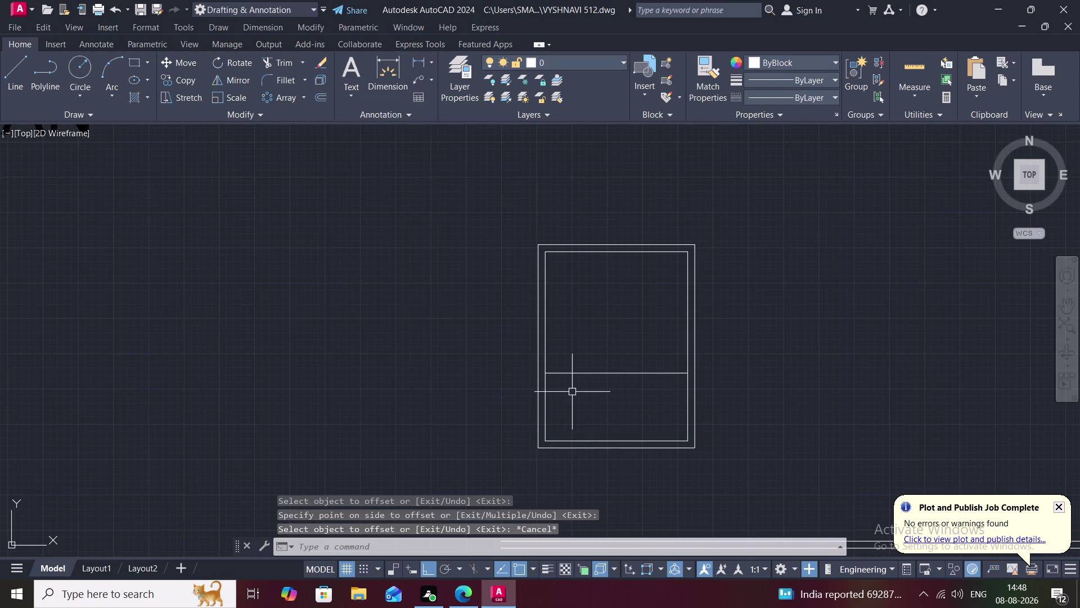
Offset another frame edge 2' and trim the crossing pieces, leaving a 2' box.
key(space)
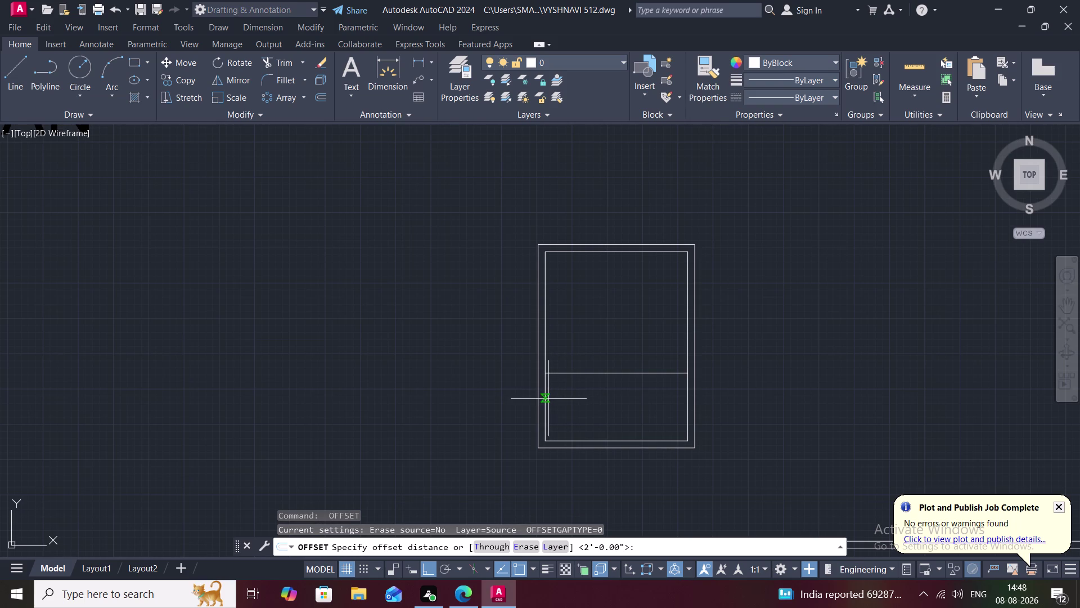
key(space)
click(544, 398)
click(583, 405)
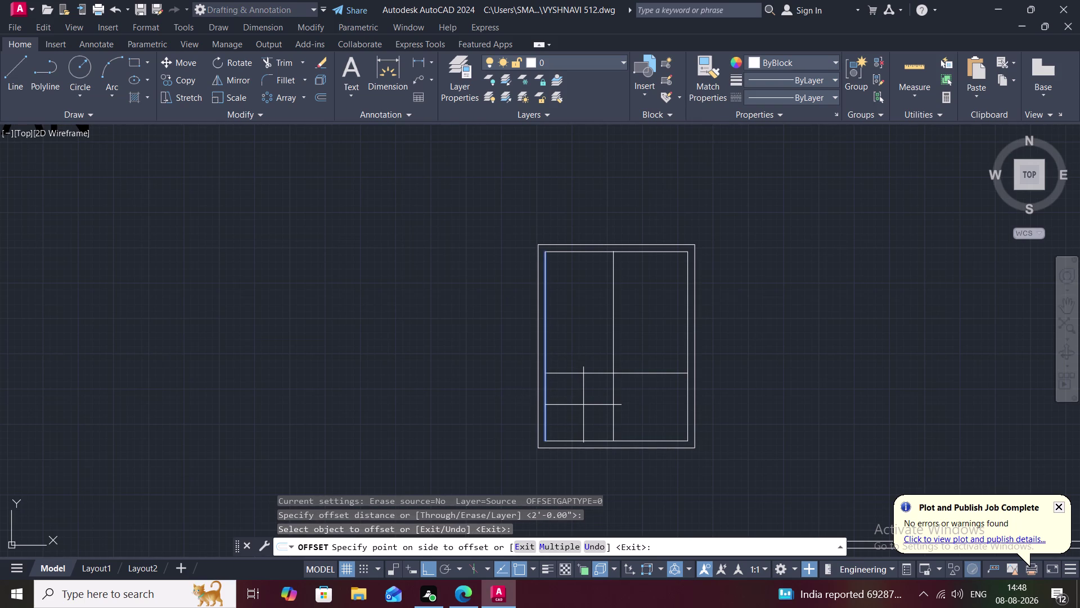
key(Escape)
text(TR)
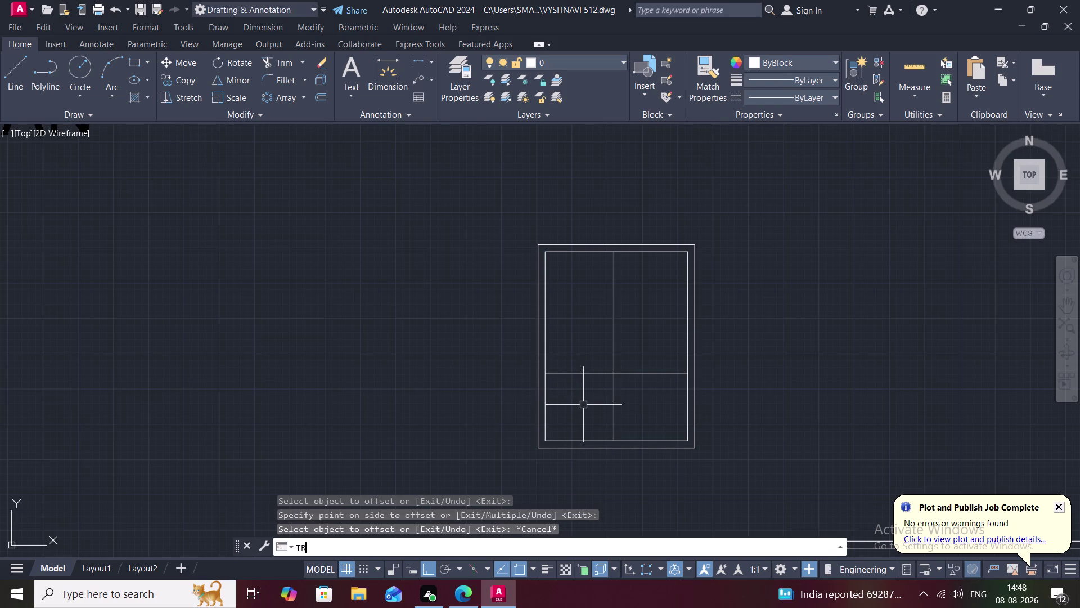
key(space)
drag(571, 331, 663, 388)
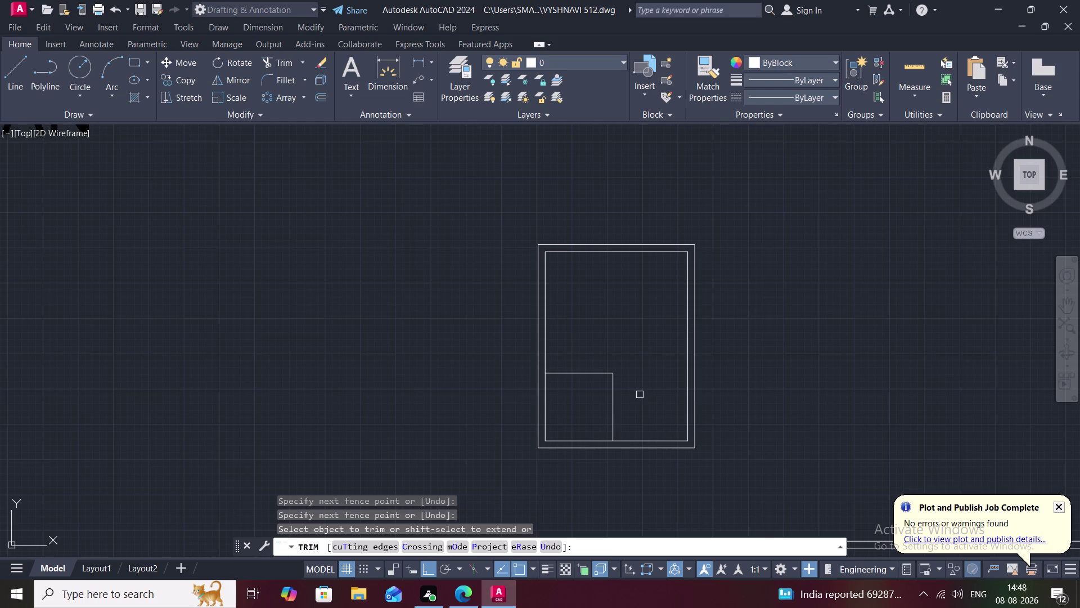
key(Escape)
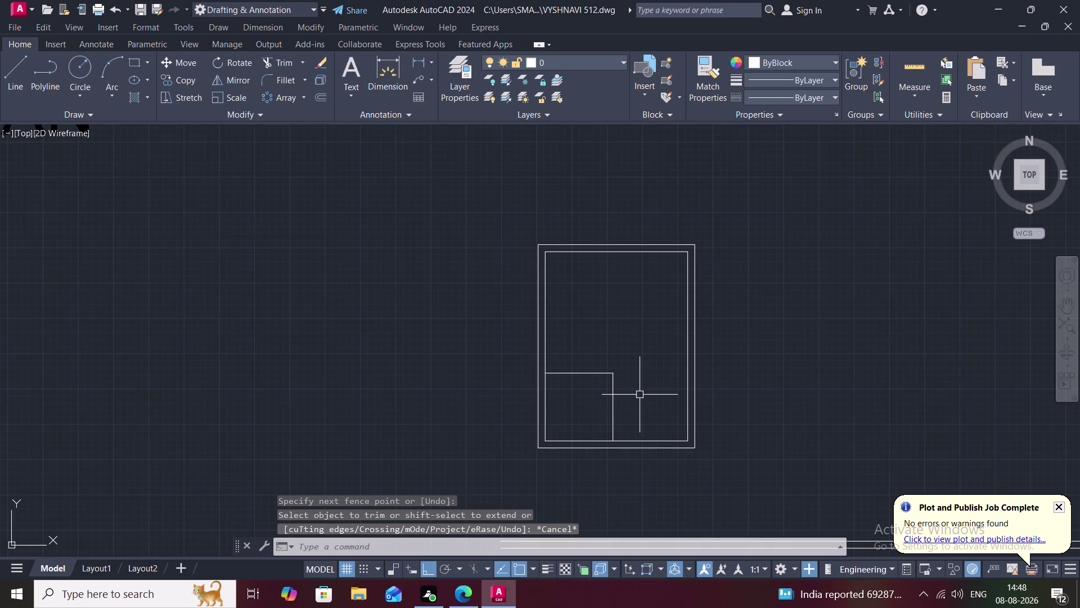
Offset the box's top and right edges outward by 2.5".
text(O)
key(space)
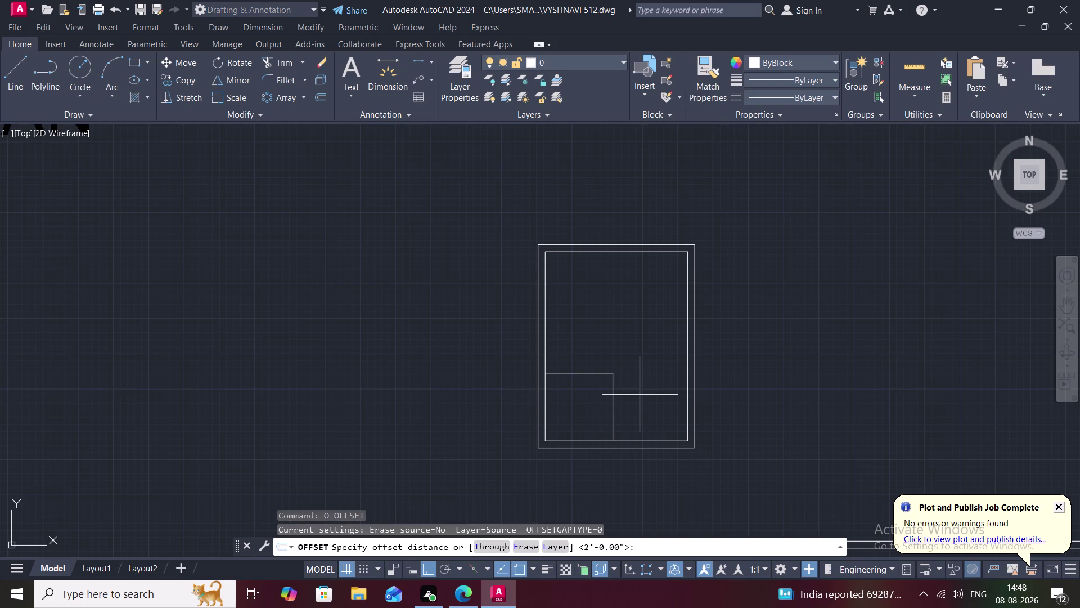
text(2.)
key(5)
text(")
key(space)
click(589, 373)
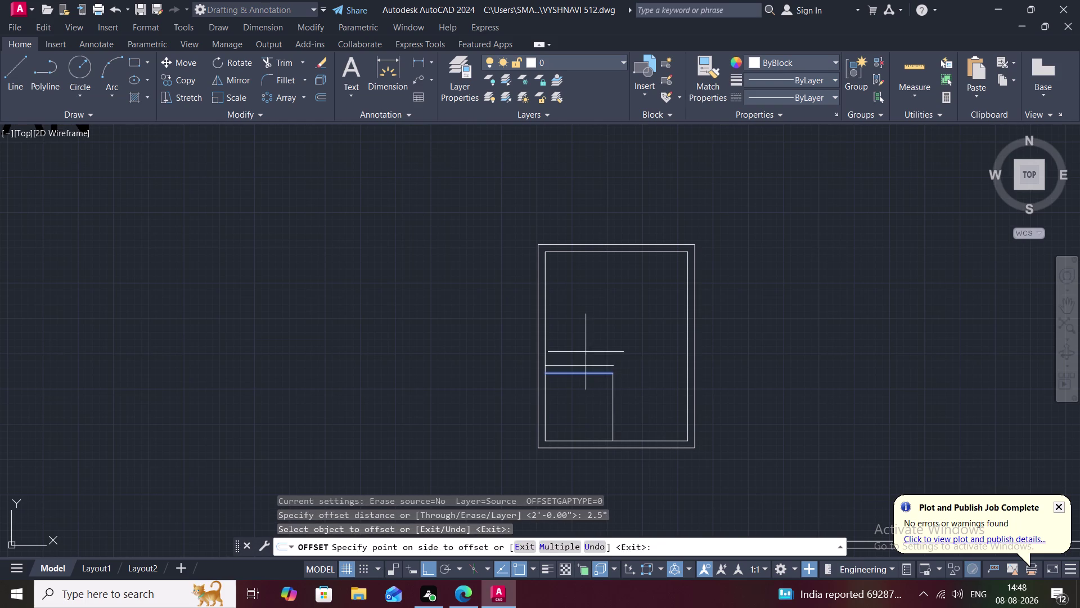
click(586, 351)
click(612, 391)
click(627, 395)
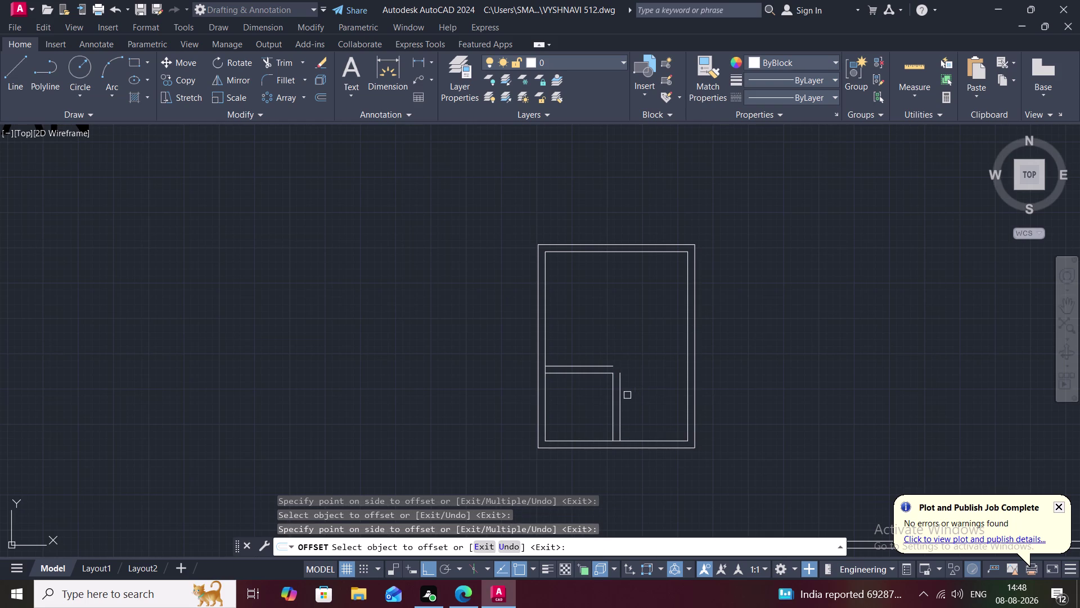
key(Escape)
Fillet the two new lines with zero radius into a sharp corner.
key(f)
key(space)
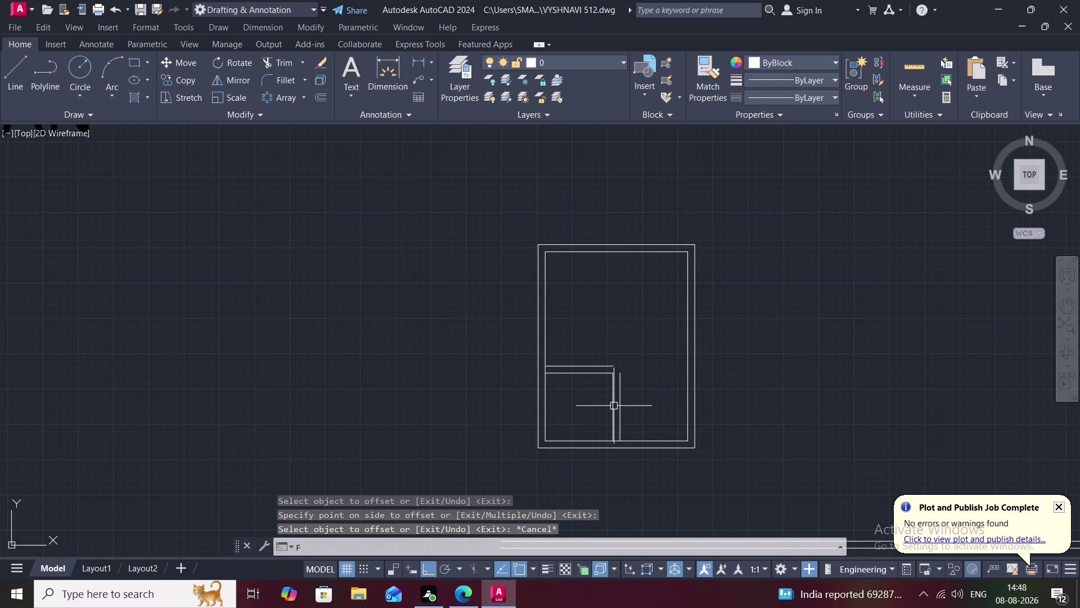
key(space)
key(space)
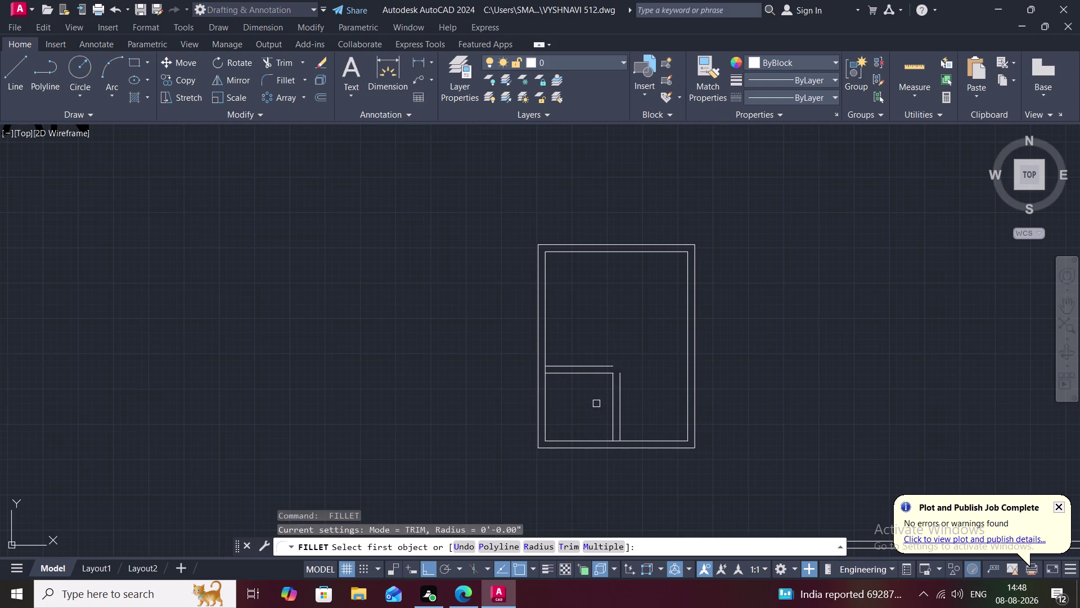
click(525, 548)
key(space)
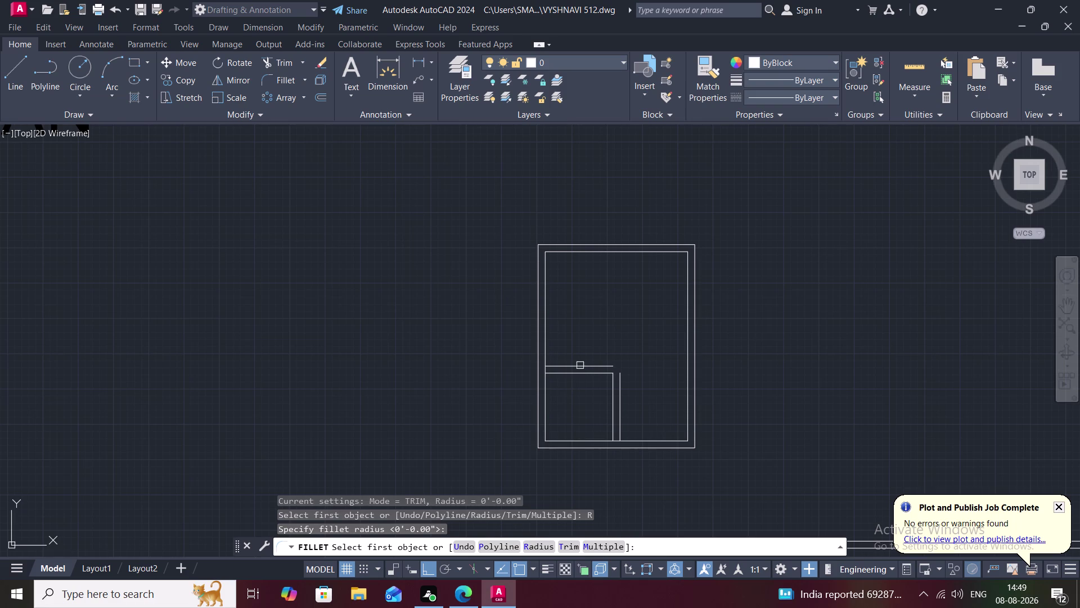
click(589, 366)
click(620, 378)
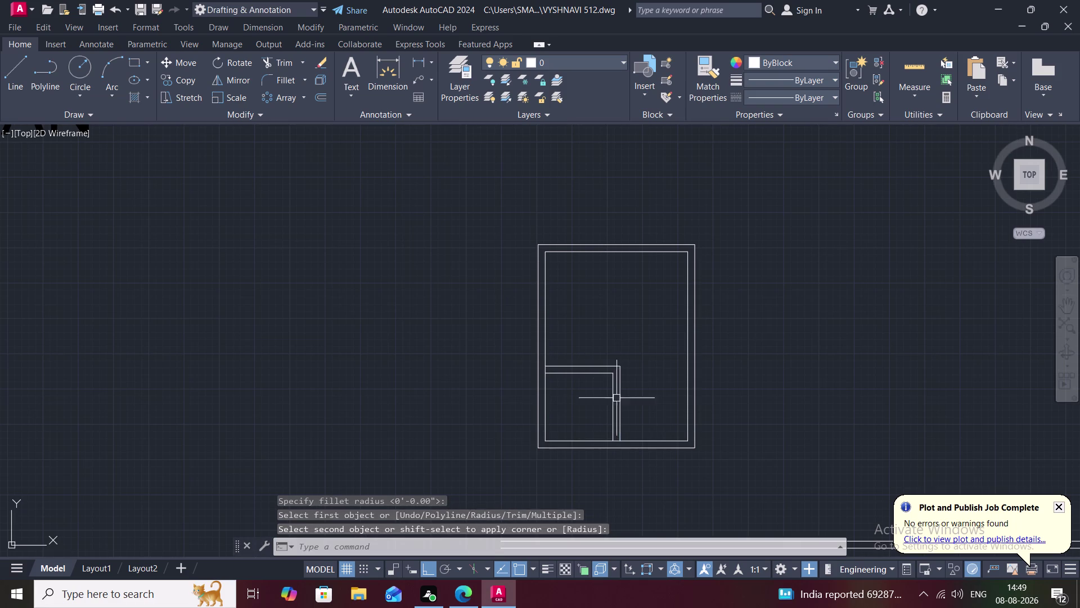
key(Escape)
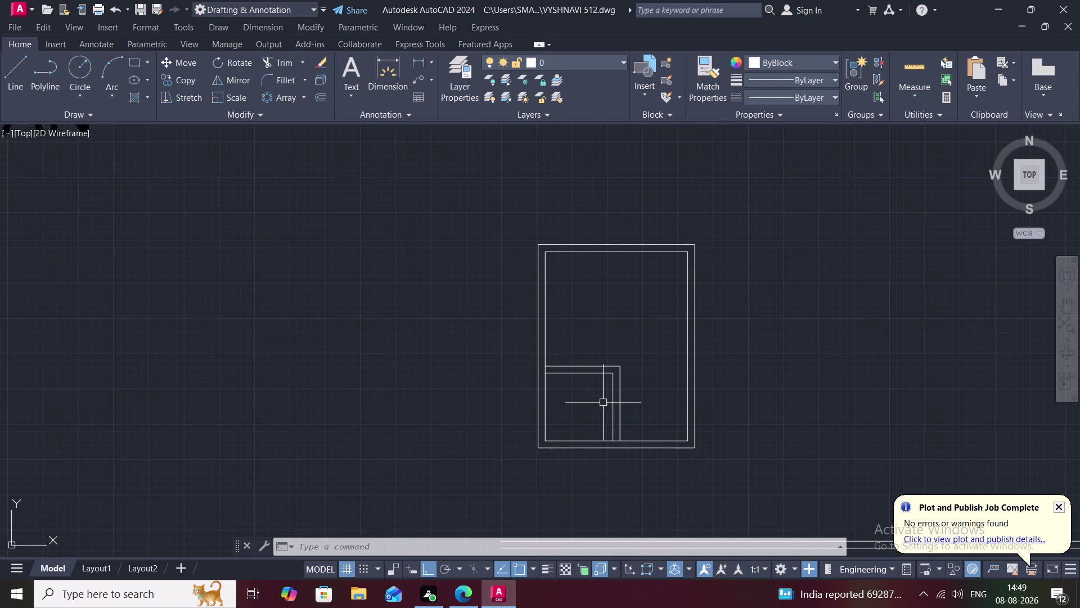
Trim the frame edge between the horizontal lines and the bottom edge between the vertical lines.
scroll(up, 3)
text(T)
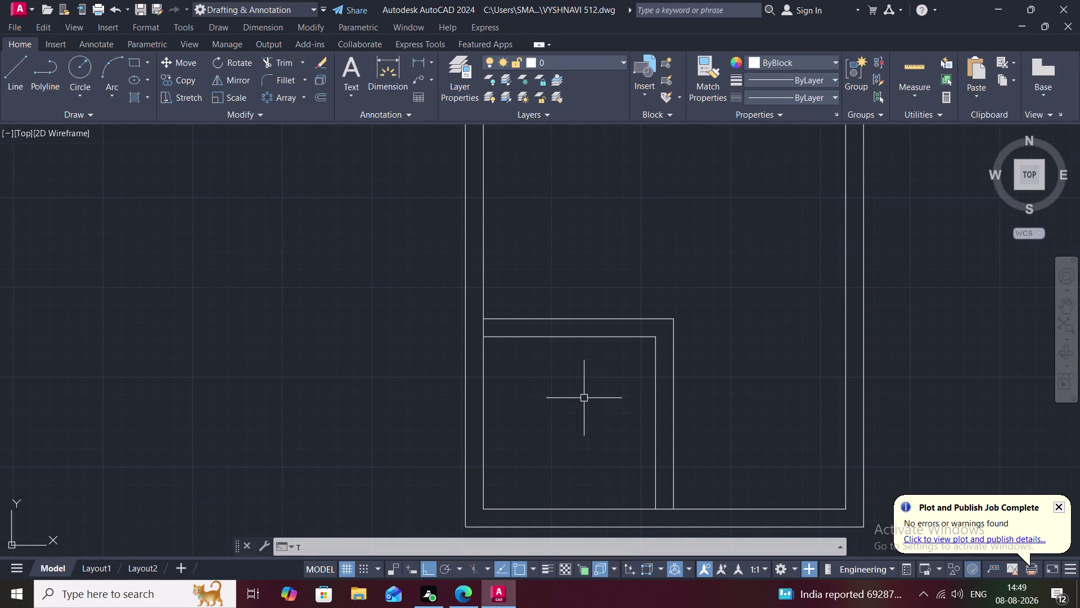
text(R)
key(space)
click(485, 330)
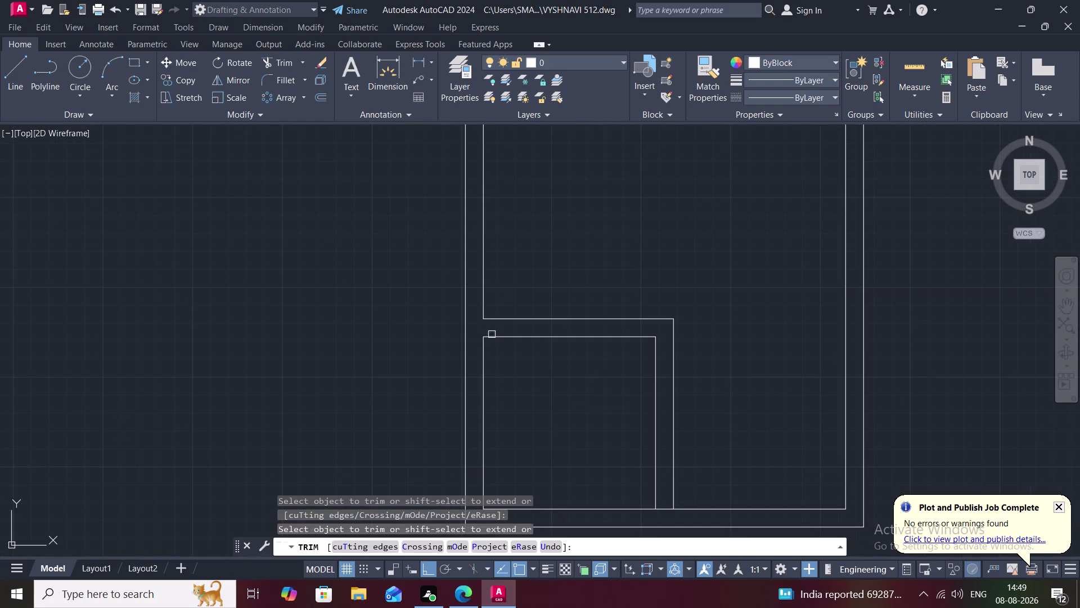
scroll(down, 3)
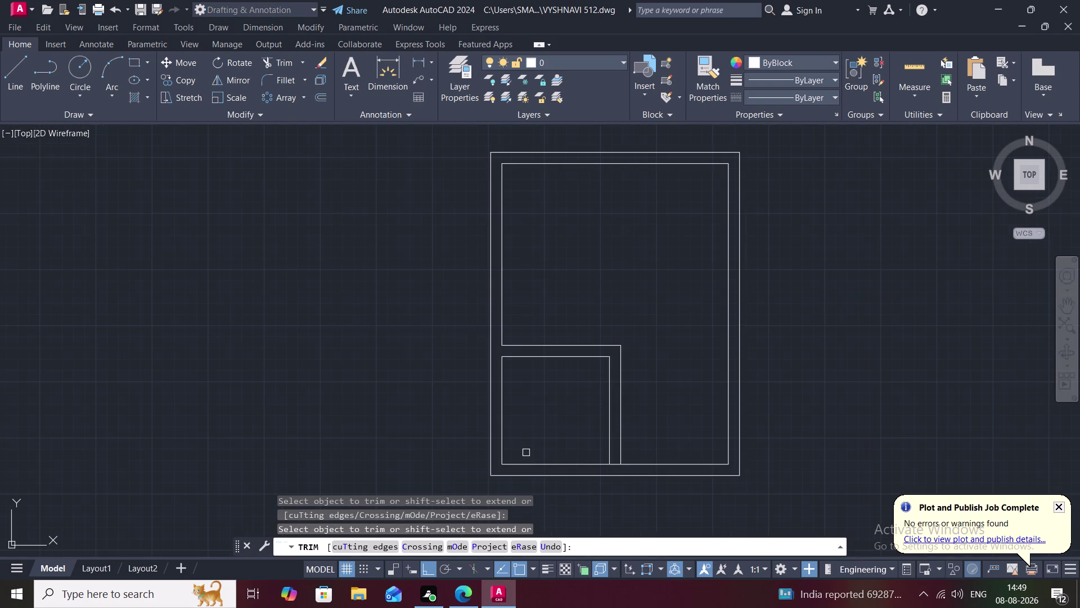
scroll(up, 3)
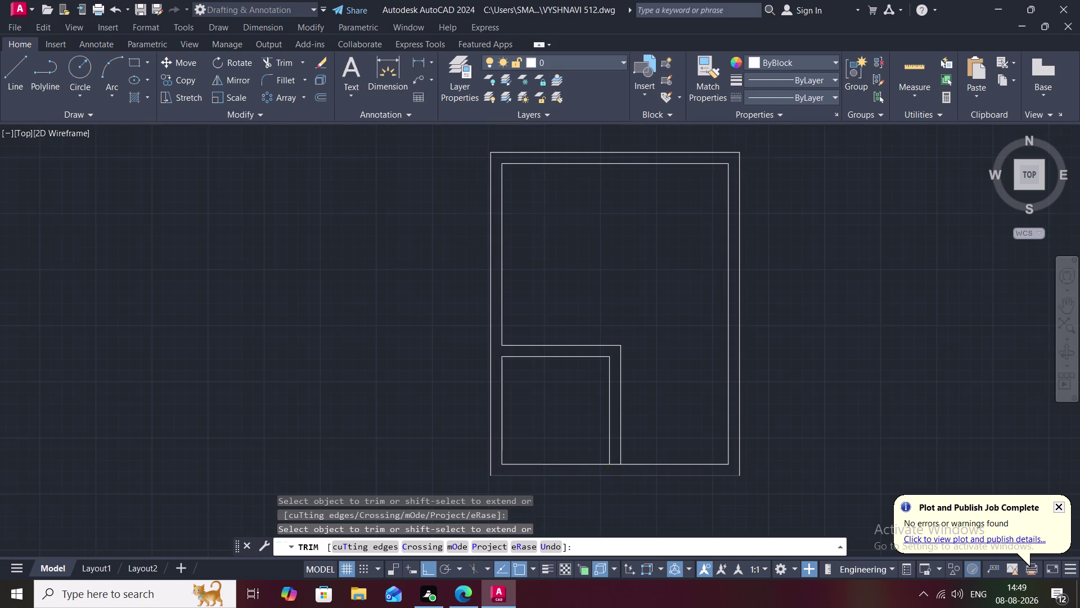
scroll(up, 3)
click(630, 448)
scroll(down, 3)
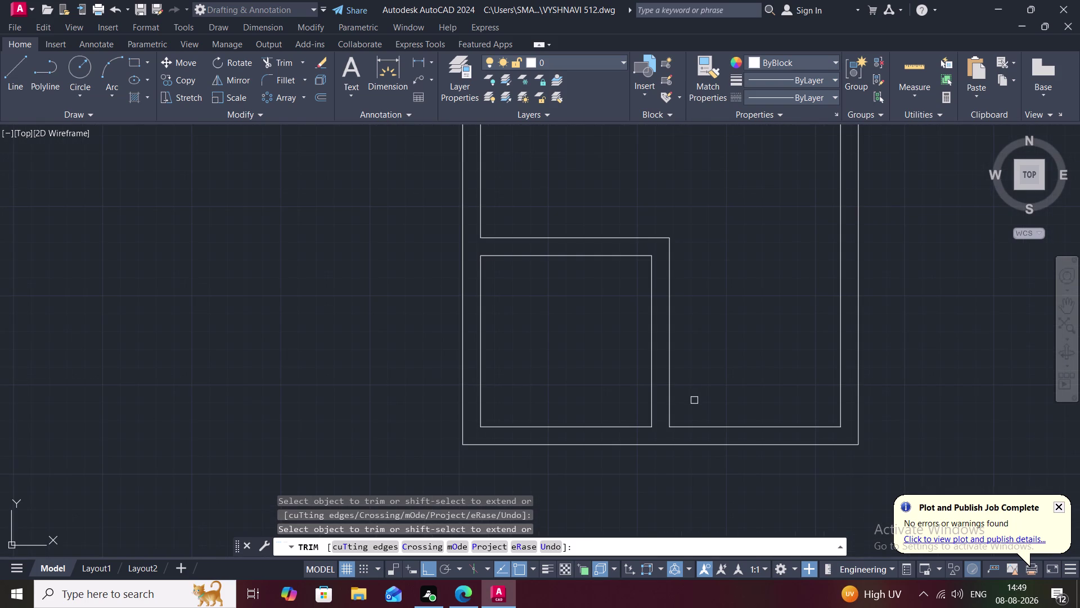
scroll(down, 3)
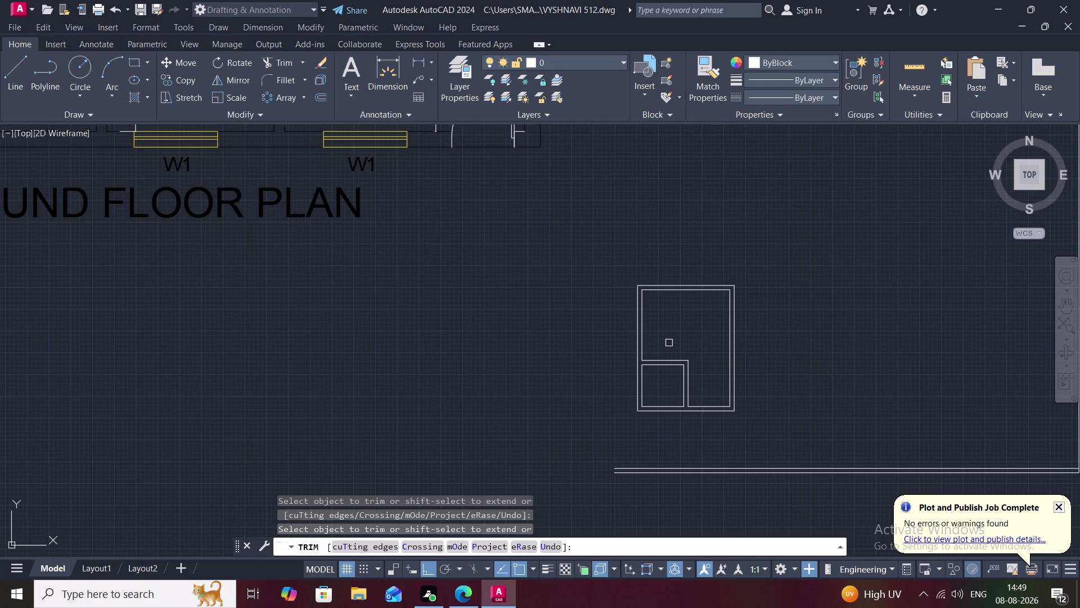
key(Escape)
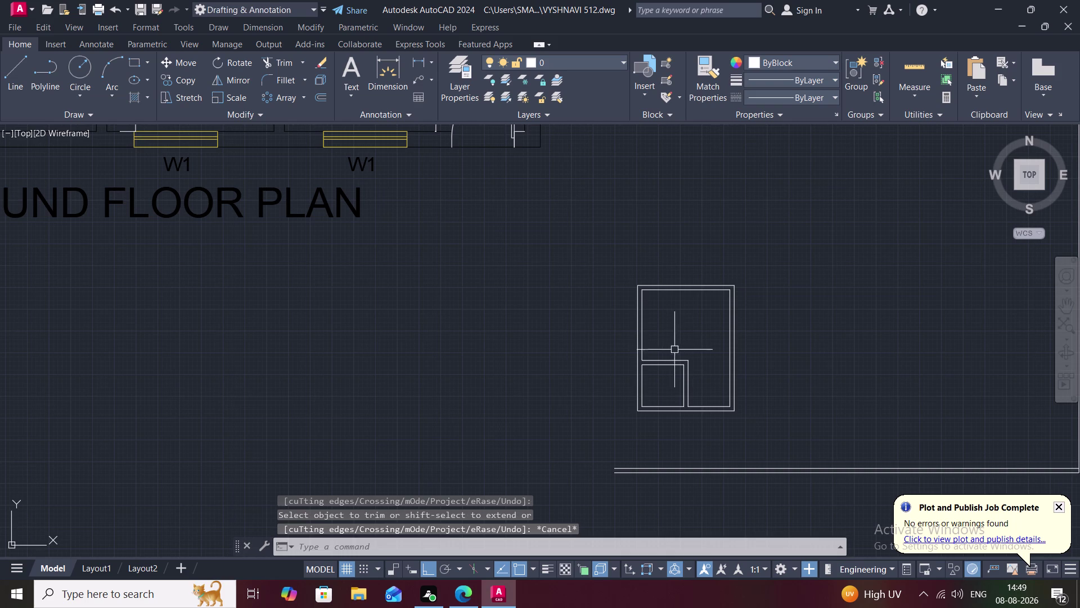
Restart OFFSET and begin entering a new offset distance.
scroll(up, 3)
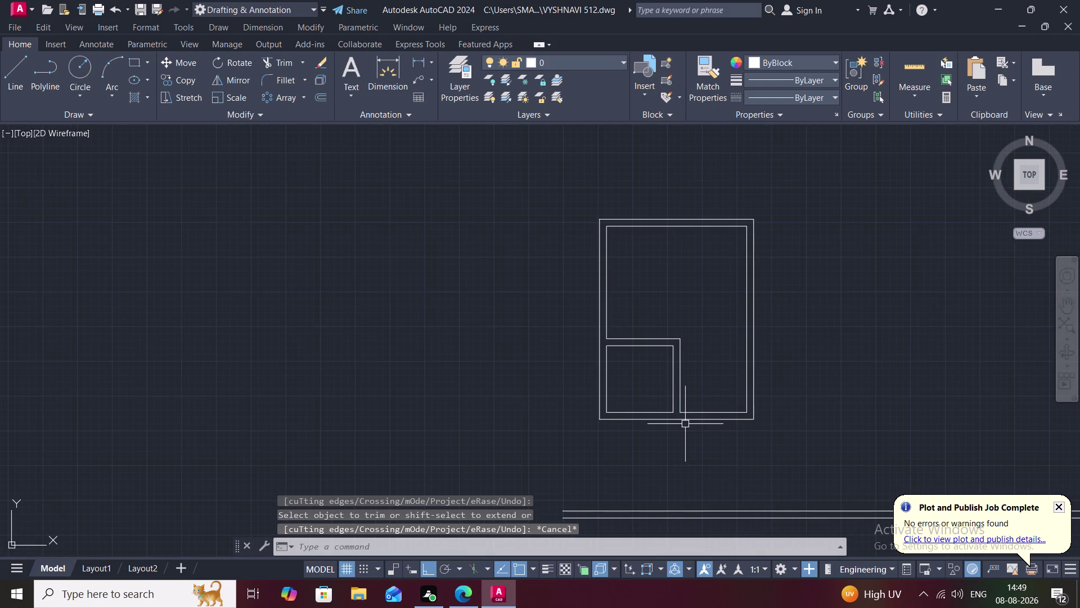
text(O)
key(space)
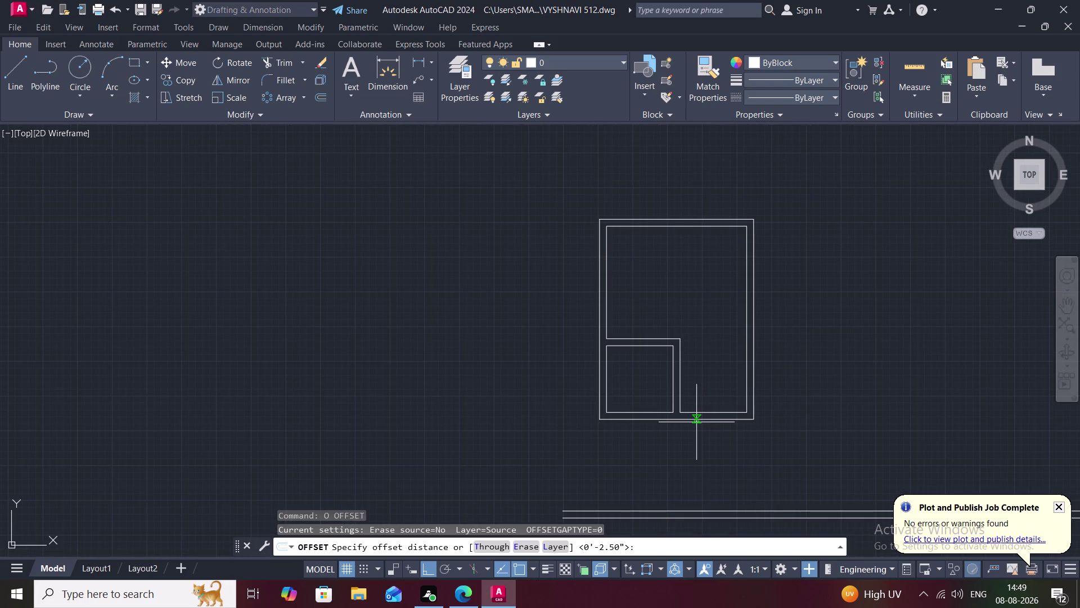
key(3)
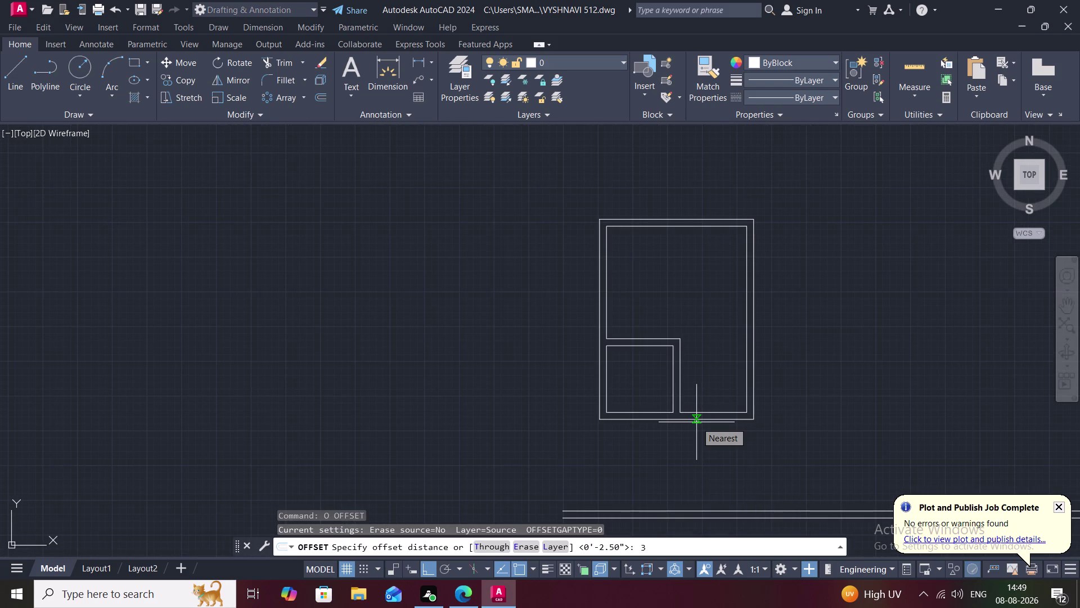